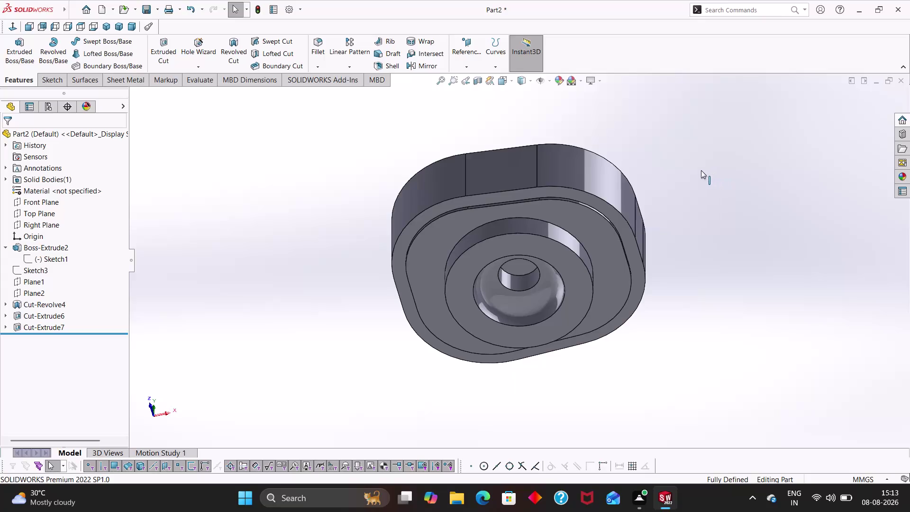
Orbit the case from its underside to its top and launch the Fillet tool.
middle_drag(691, 173, 679, 416)
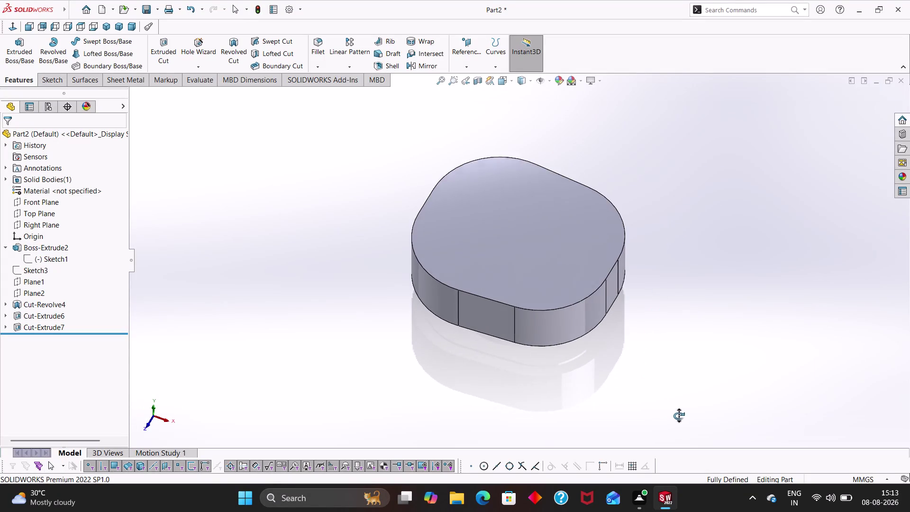
middle_drag(680, 416, 678, 410)
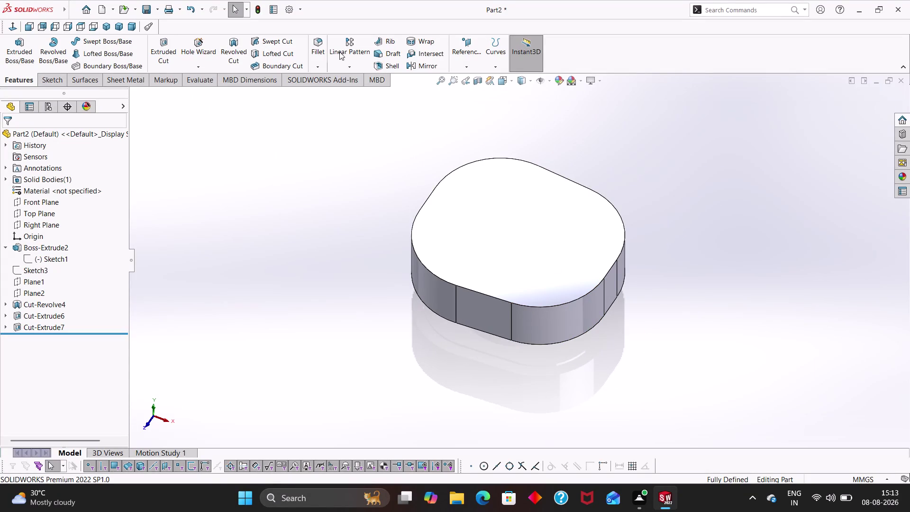
click(315, 43)
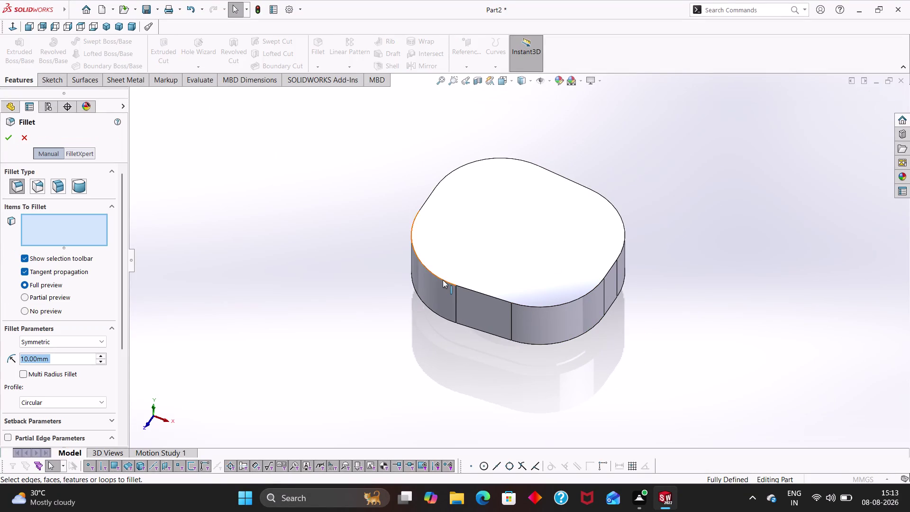
Pick the case's top outer edge and create the fillet with a 6.5 mm radius.
click(443, 281)
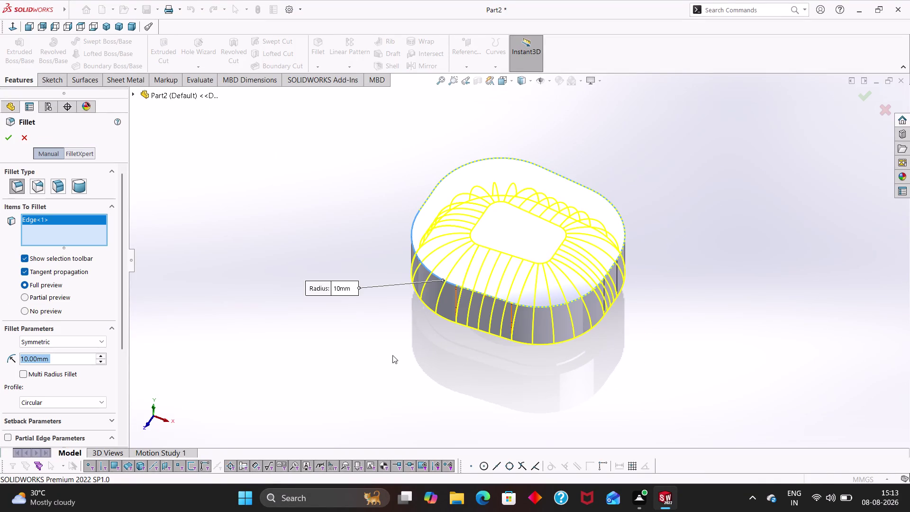
middle_drag(401, 333, 416, 257)
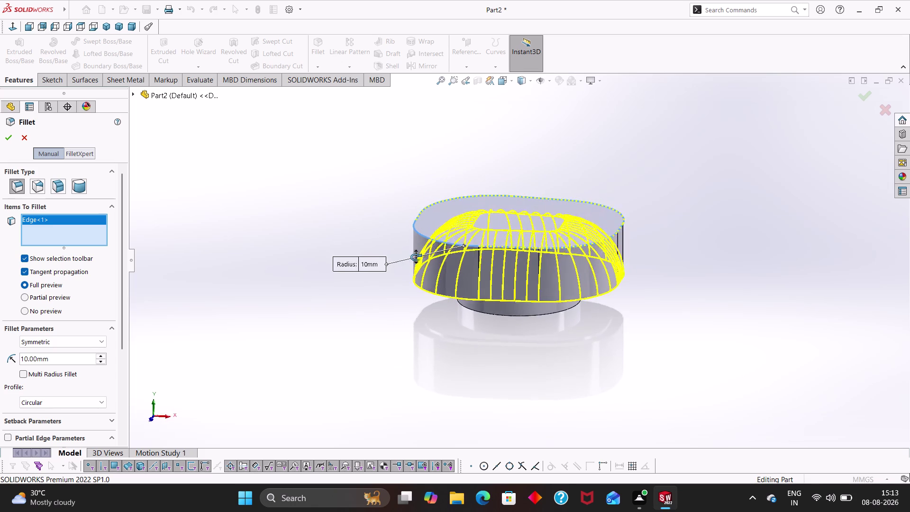
middle_drag(416, 257, 402, 255)
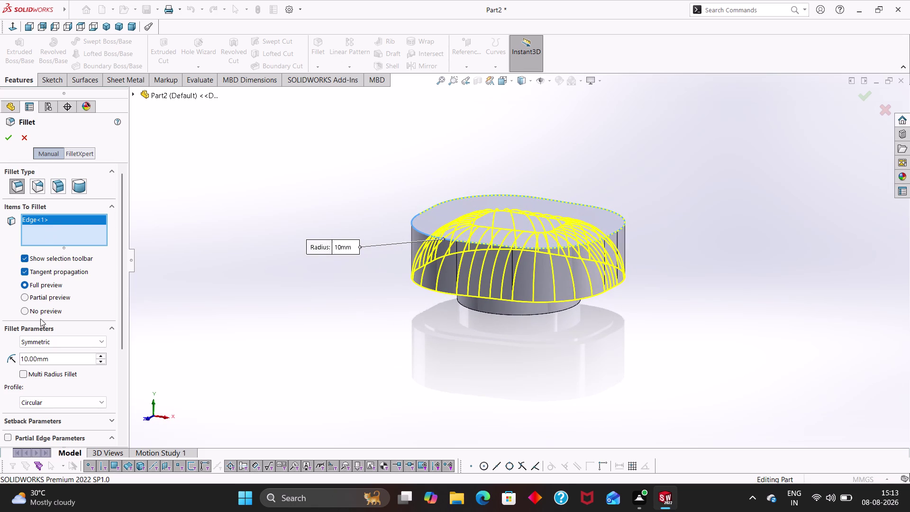
drag(62, 358, 34, 355)
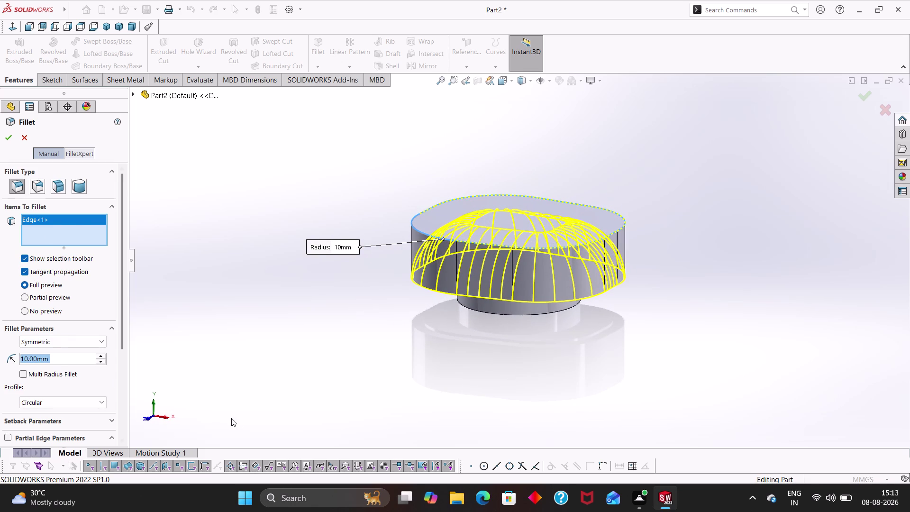
key(5)
key(Return)
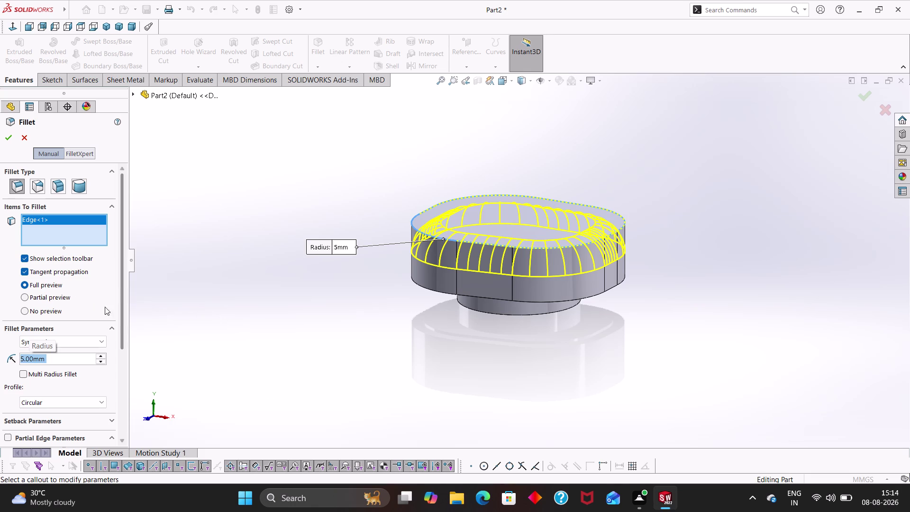
text(6.)
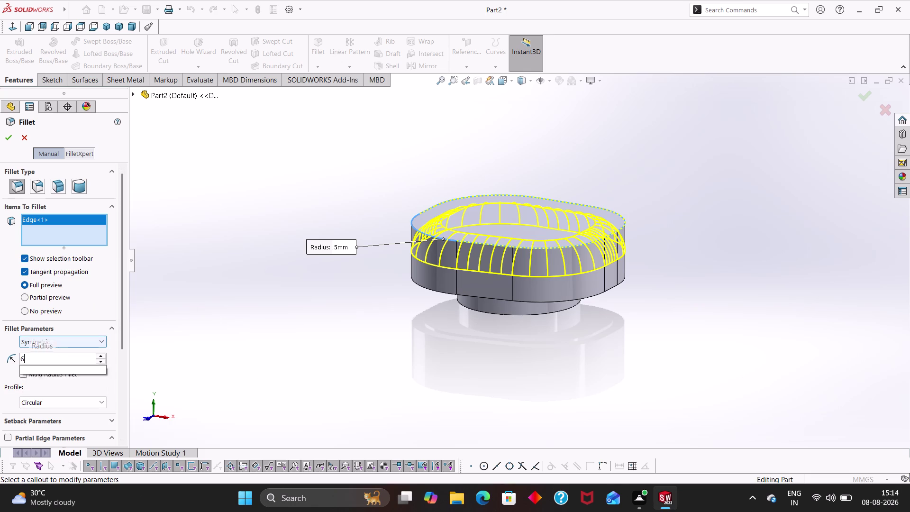
text(5)
key(Return)
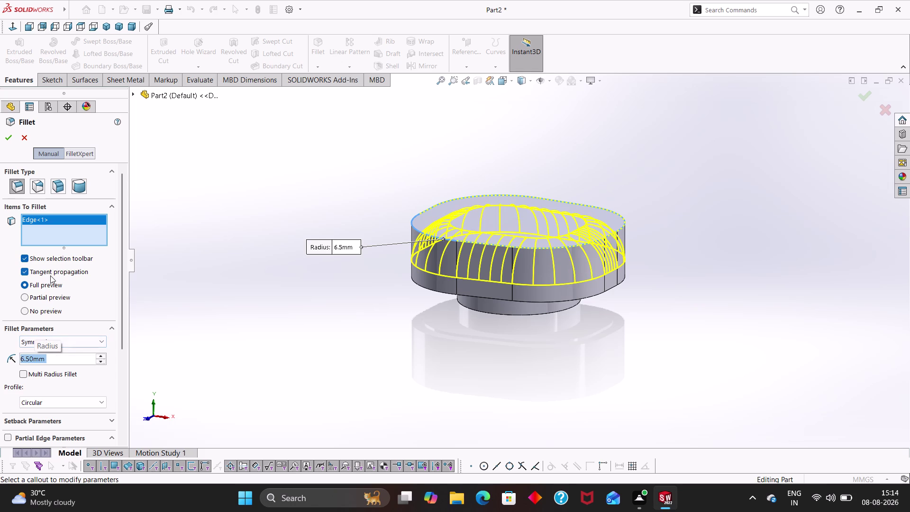
click(5, 137)
Orbit around the rounded top to inspect Fillet3, then right-click the top face.
click(416, 332)
middle_drag(708, 236, 670, 364)
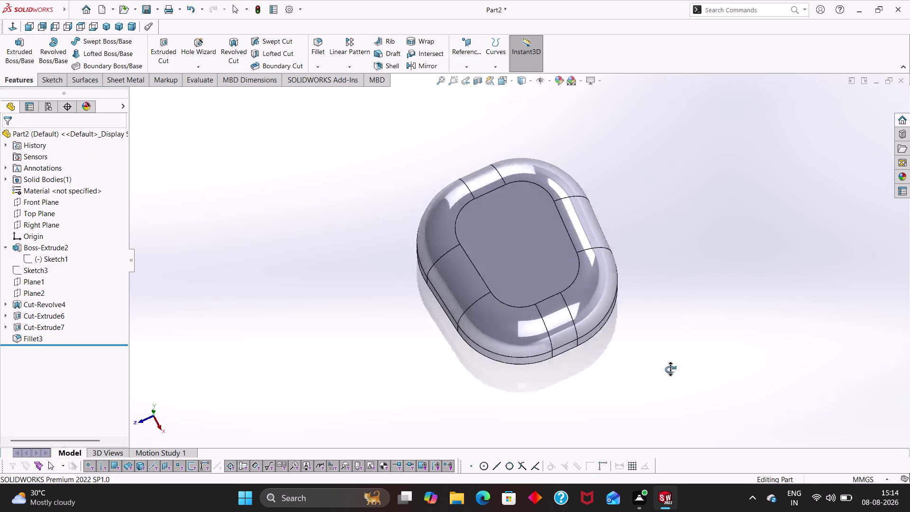
middle_drag(671, 364, 730, 336)
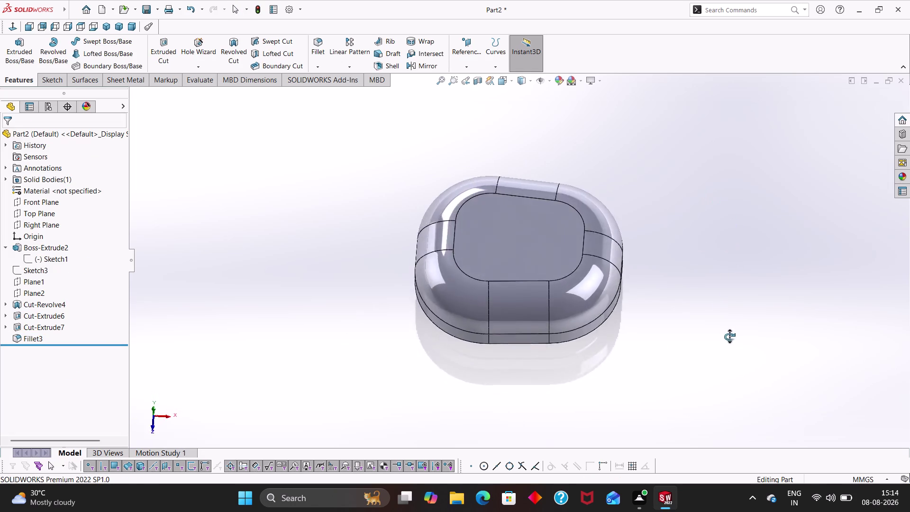
middle_drag(730, 336, 677, 313)
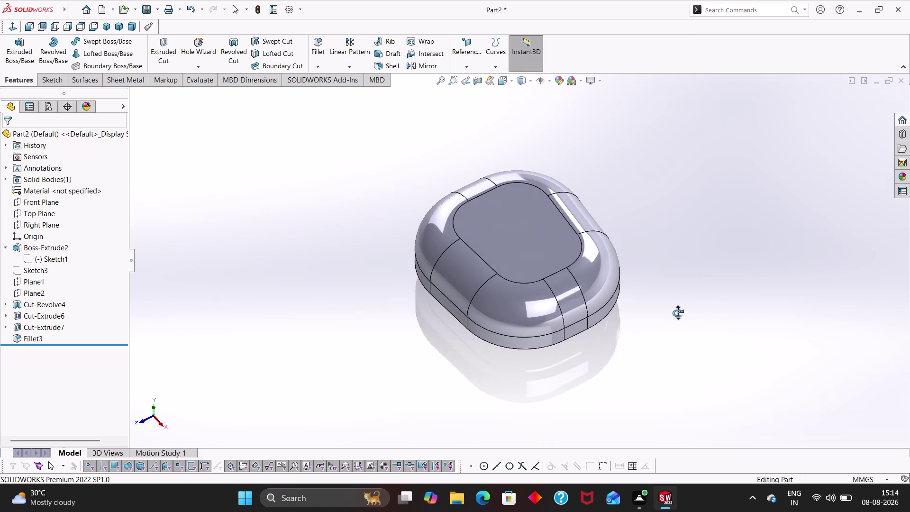
middle_drag(677, 312, 673, 317)
right_click(512, 244)
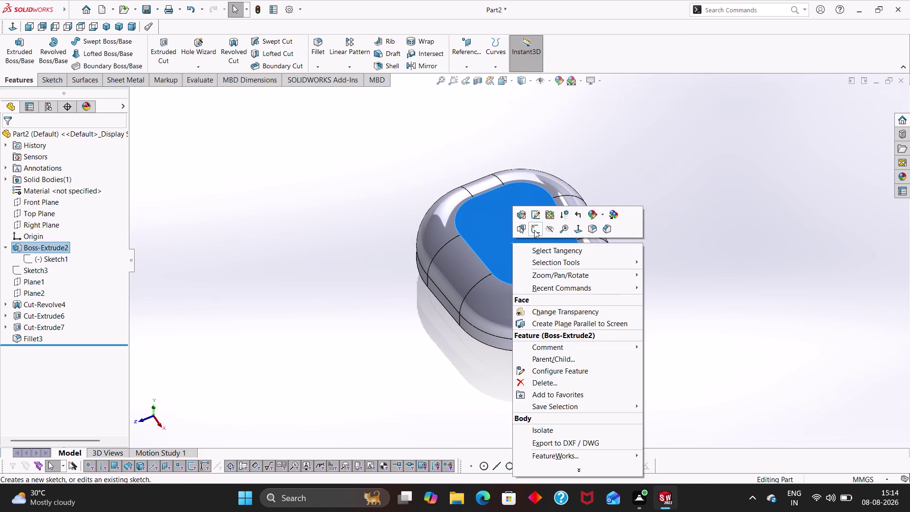
Start a new sketch on the top face and choose the Centerline line type.
click(535, 230)
scroll(up, 3)
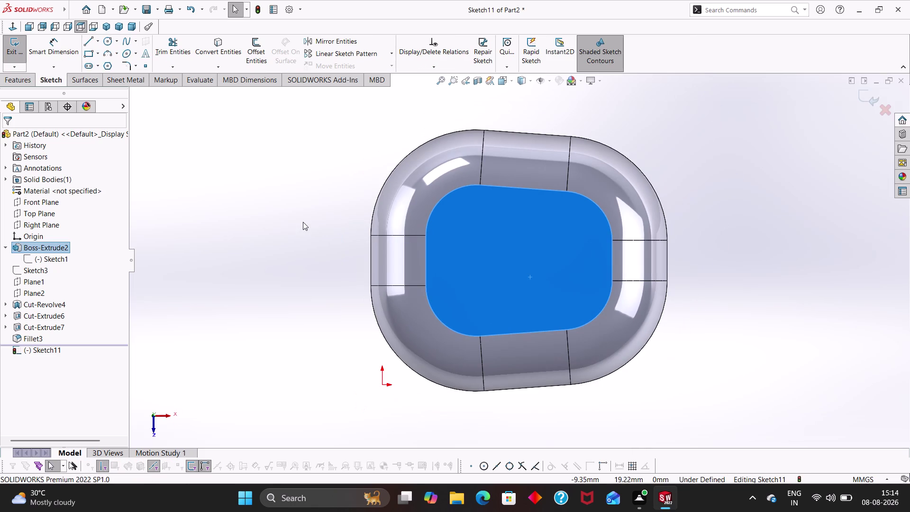
right_drag(302, 221, 287, 220)
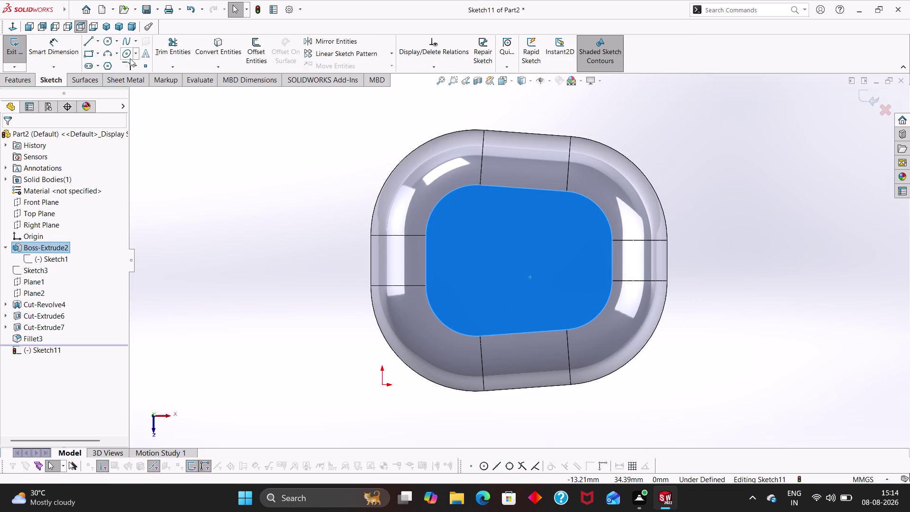
click(100, 42)
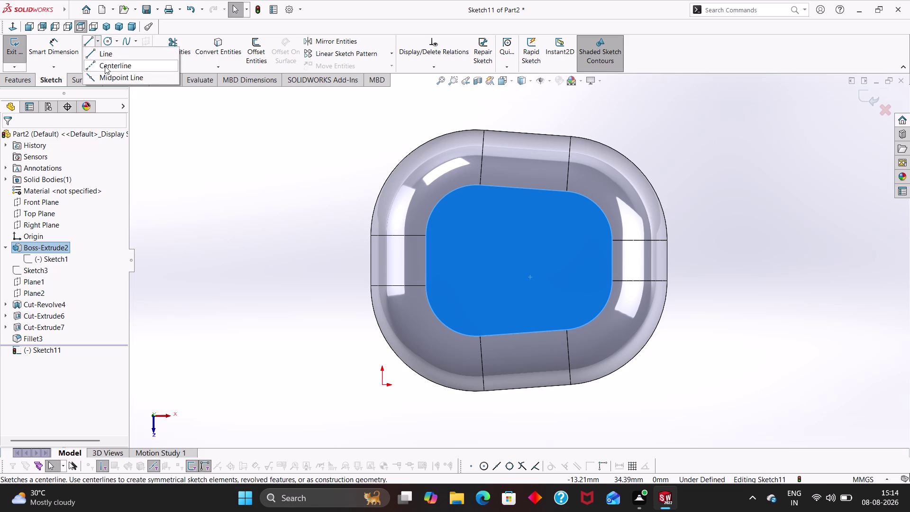
click(105, 67)
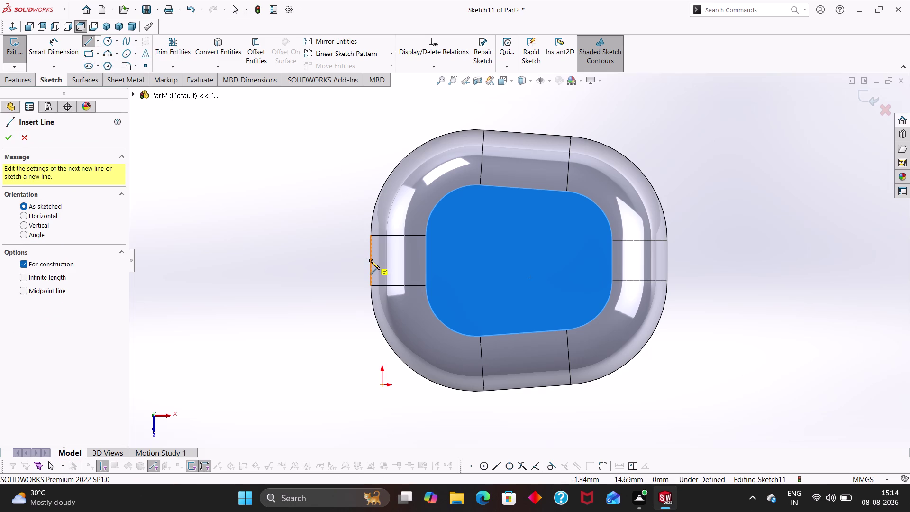
Draw a horizontal centreline from the case's left edge to its right edge.
click(370, 261)
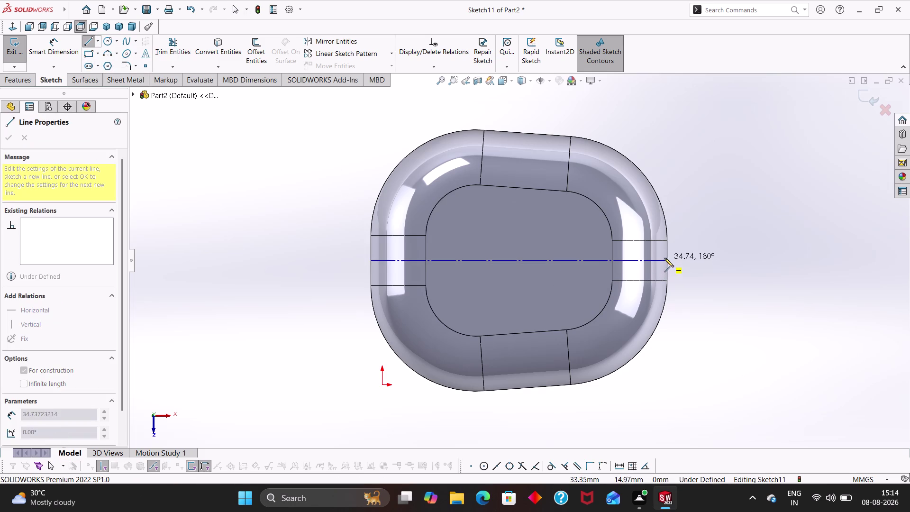
click(669, 261)
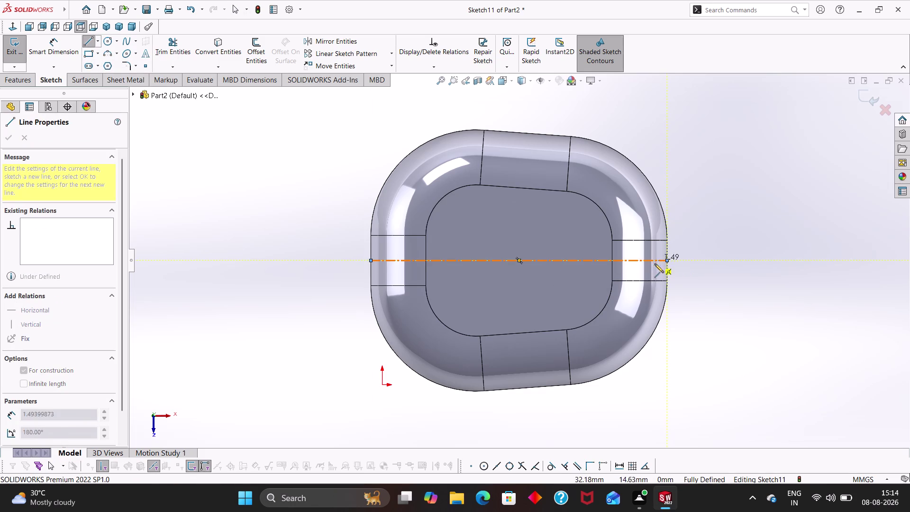
key(Escape)
key(Escape)
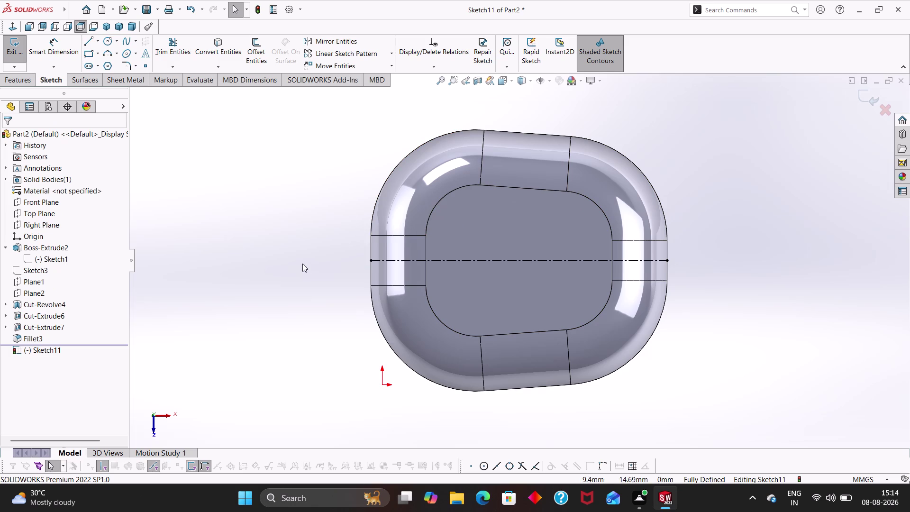
right_drag(308, 267, 290, 266)
key(Escape)
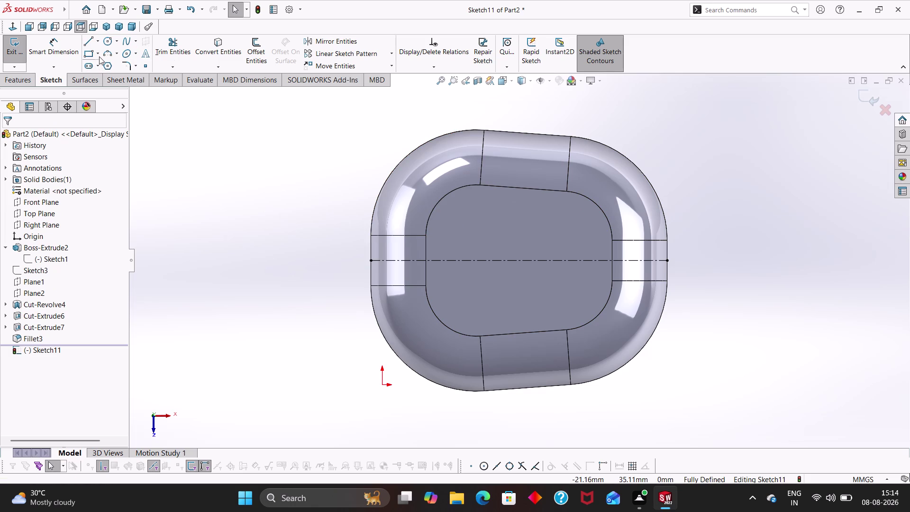
click(99, 55)
click(98, 66)
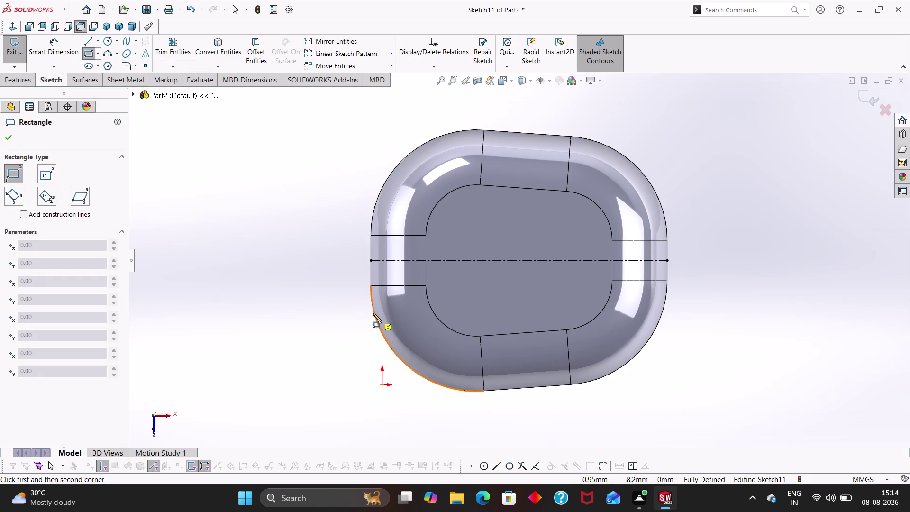
Draw the thin slot rectangle across the top face from left edge to right edge.
click(372, 275)
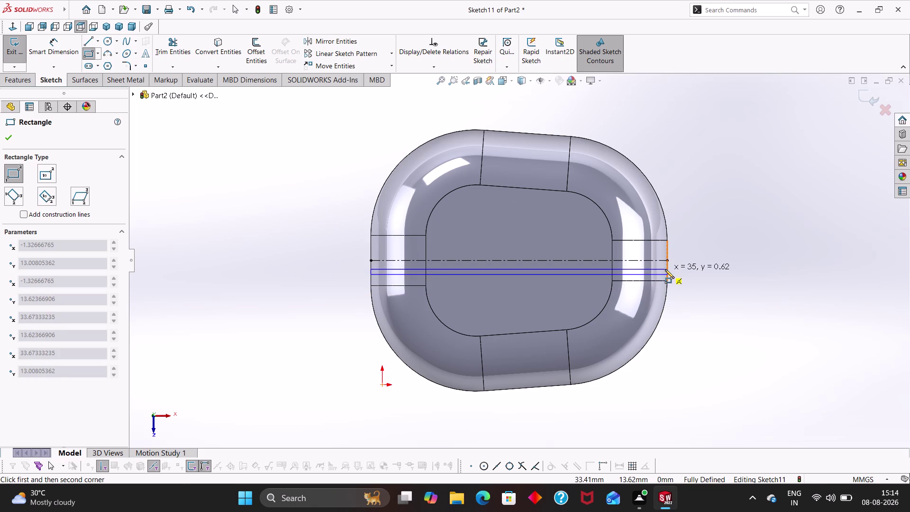
click(665, 269)
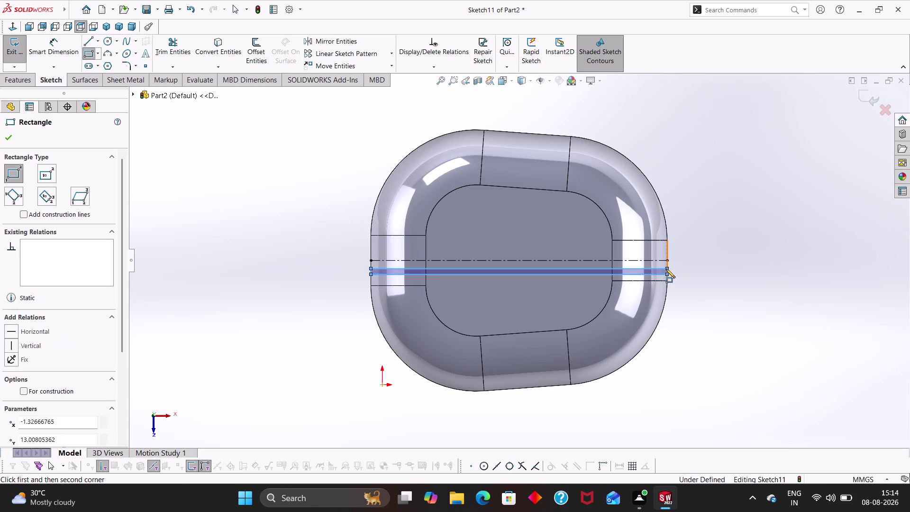
key(Escape)
key(Escape)
Dimension the slot rectangle's short side to 1 mm.
right_drag(749, 355, 694, 173)
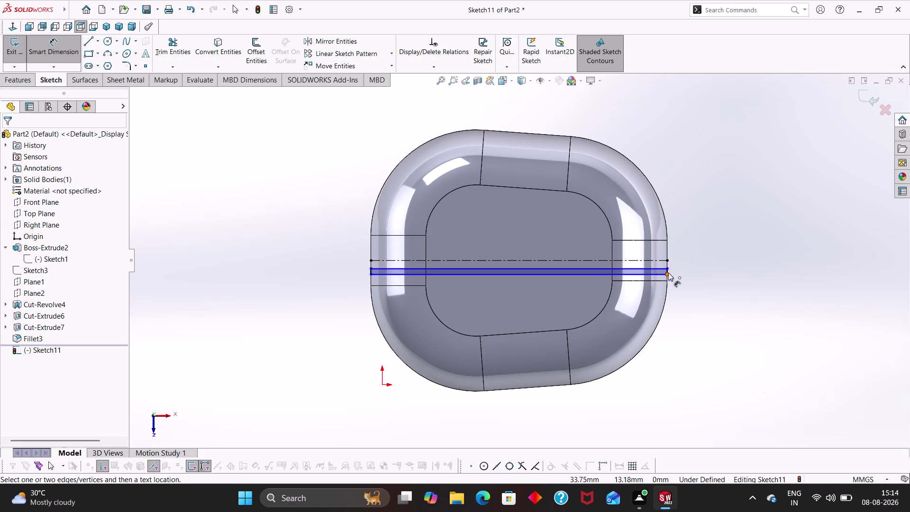
scroll(down, 3)
click(617, 277)
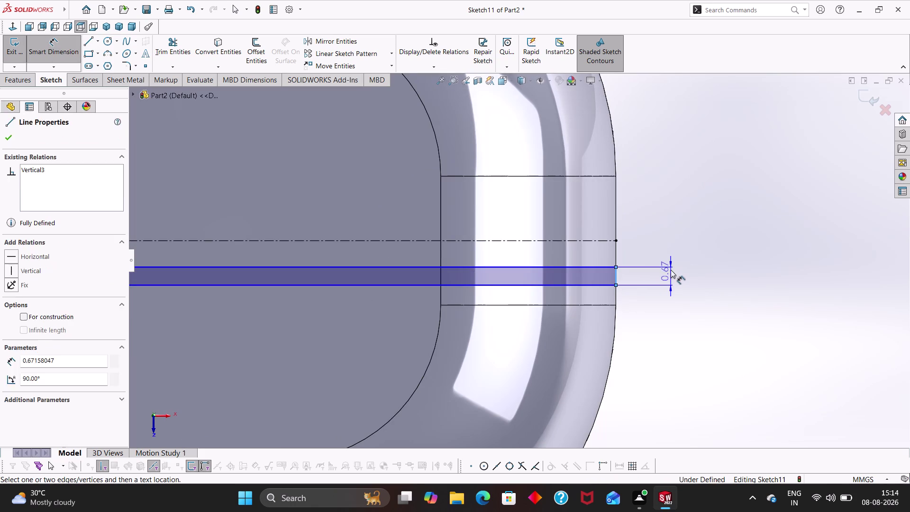
click(672, 269)
key(1)
key(Return)
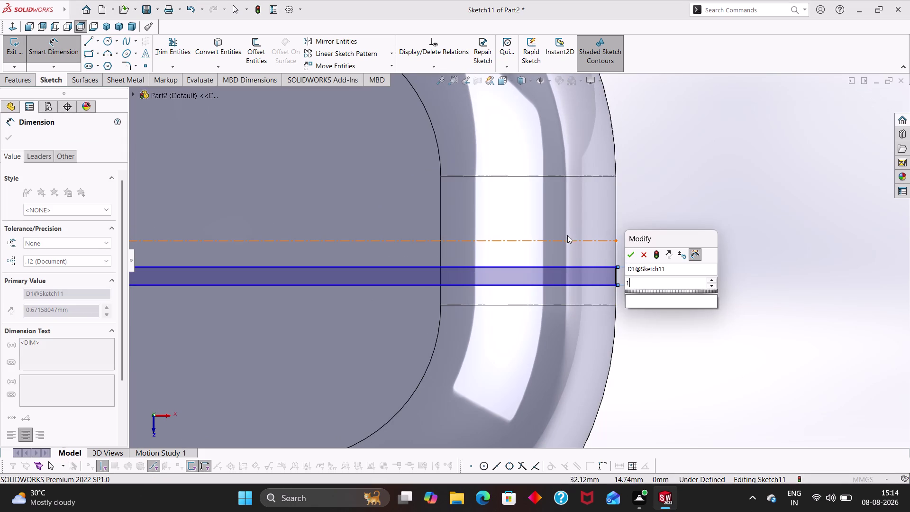
key(Escape)
scroll(up, 3)
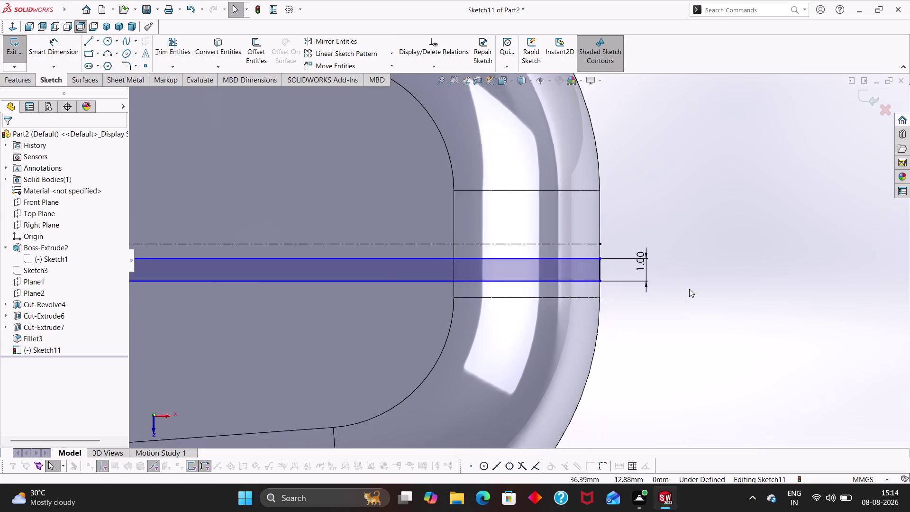
scroll(up, 3)
scroll(up, 3)
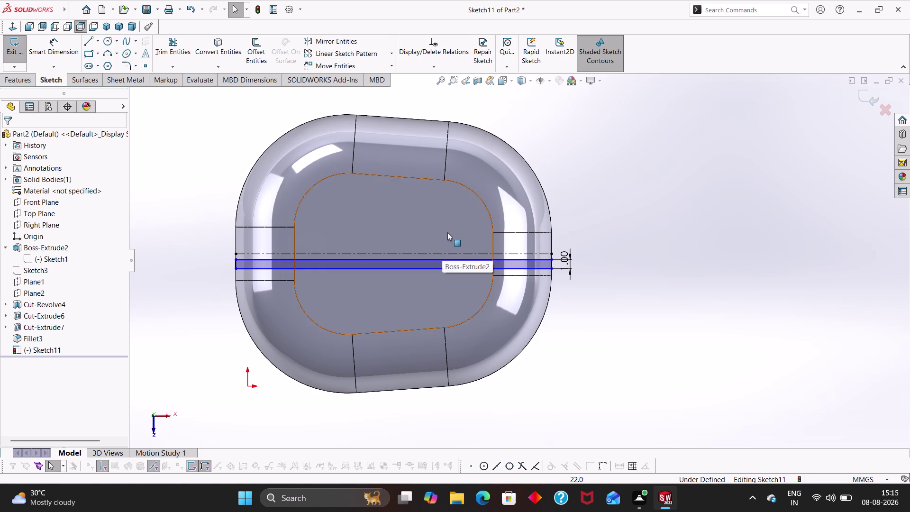
key(Escape)
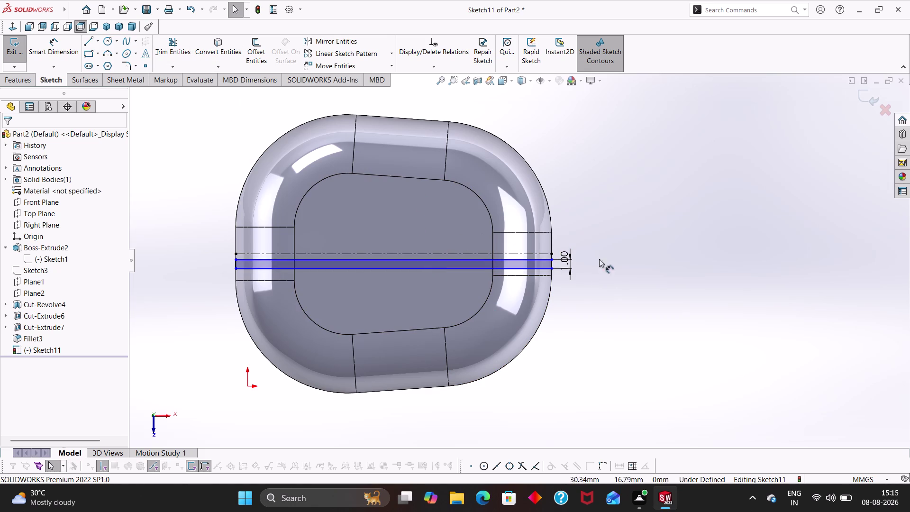
Add a 0.5 mm dimension between the centreline and the slot edge.
right_drag(649, 283, 627, 189)
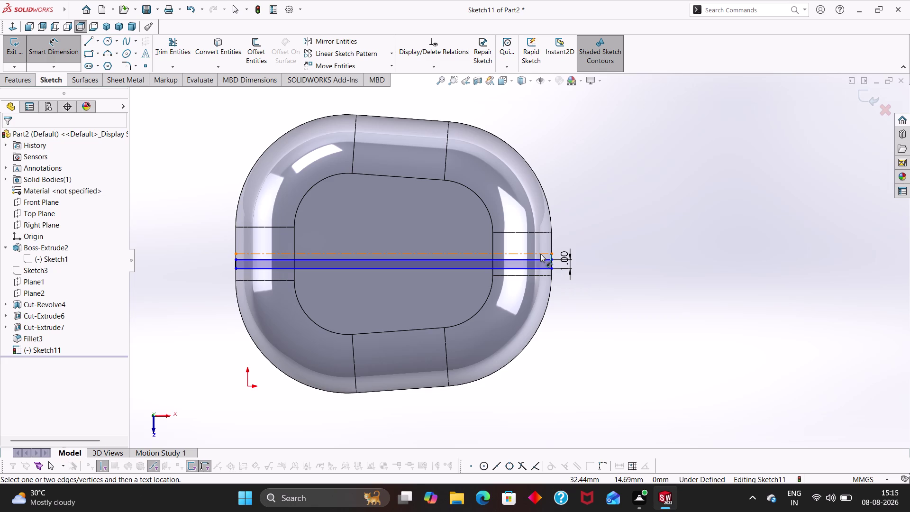
click(541, 254)
click(542, 260)
click(605, 247)
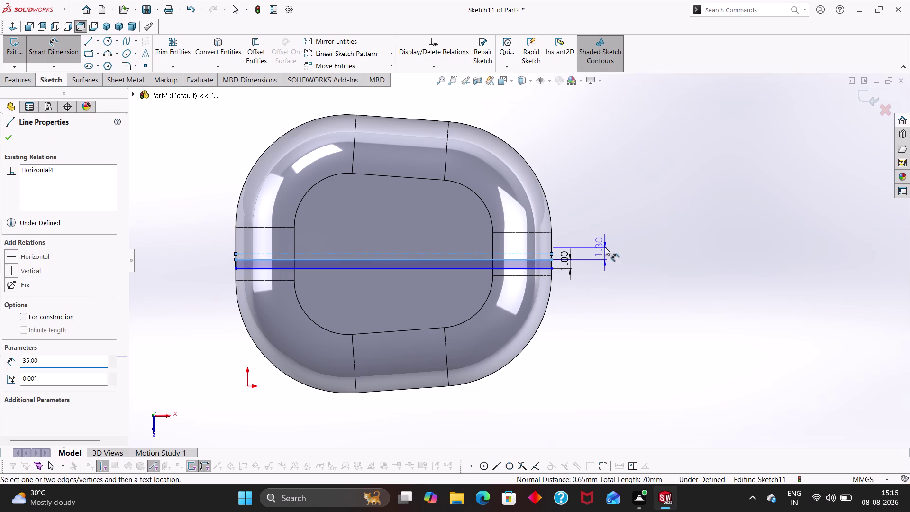
key(0)
key(period)
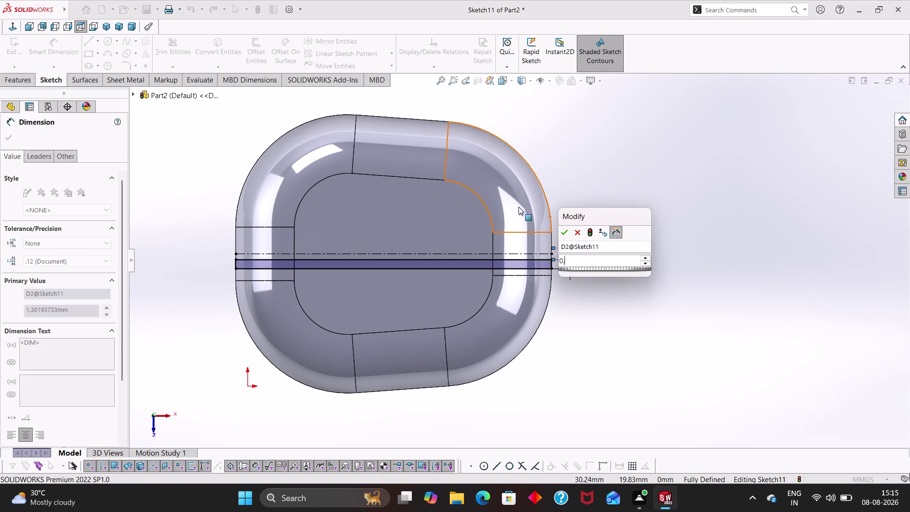
key(5)
key(Return)
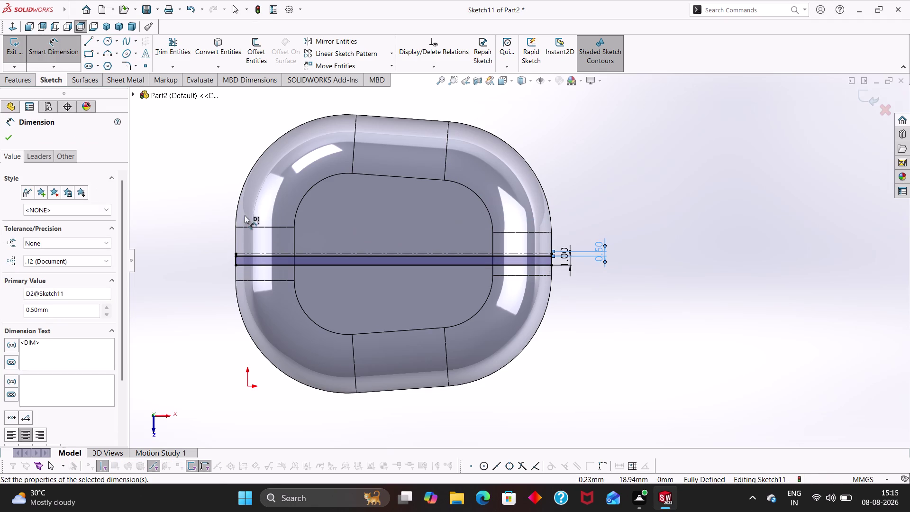
click(175, 233)
key(Escape)
key(Escape)
key(Escape)
scroll(down, 3)
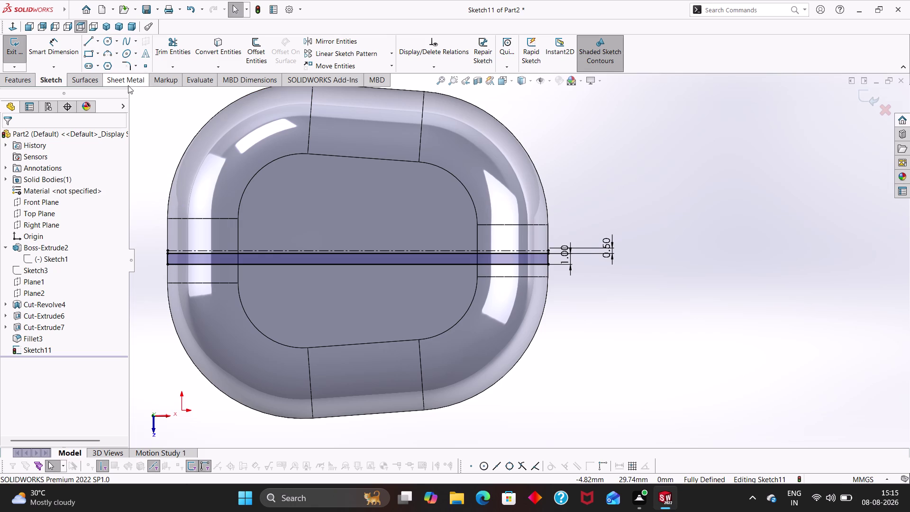
click(393, 56)
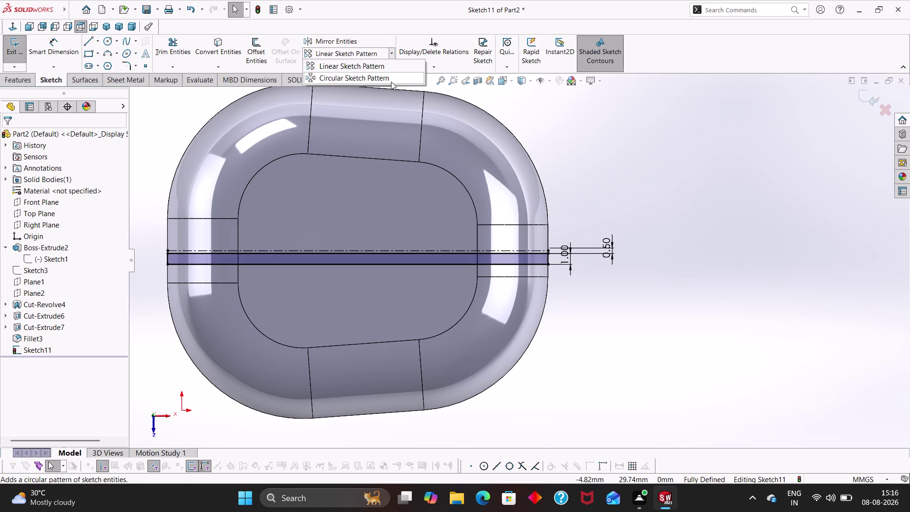
click(365, 64)
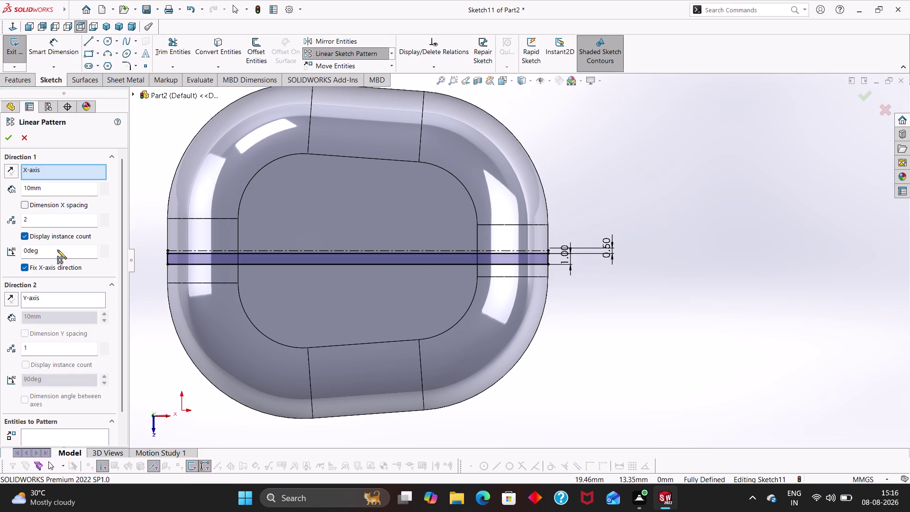
drag(44, 221, 5, 222)
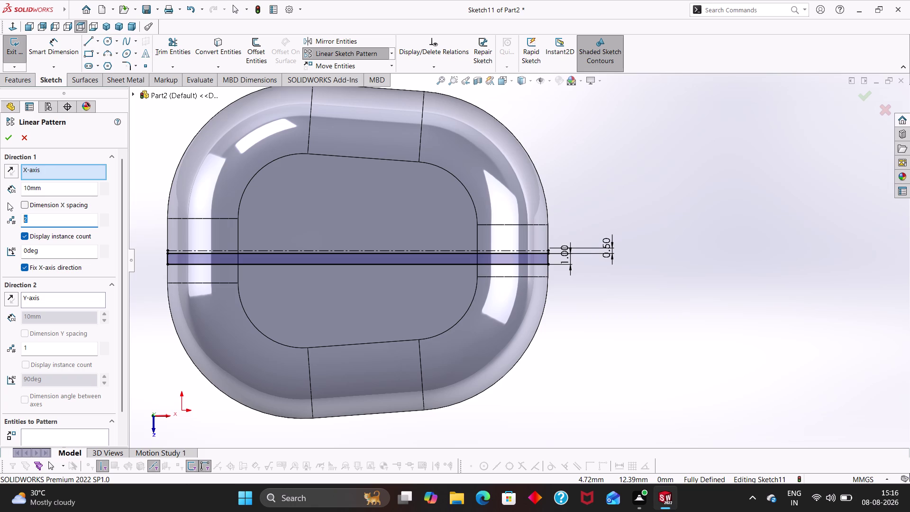
text(13)
key(Return)
drag(54, 225, 0, 221)
click(169, 258)
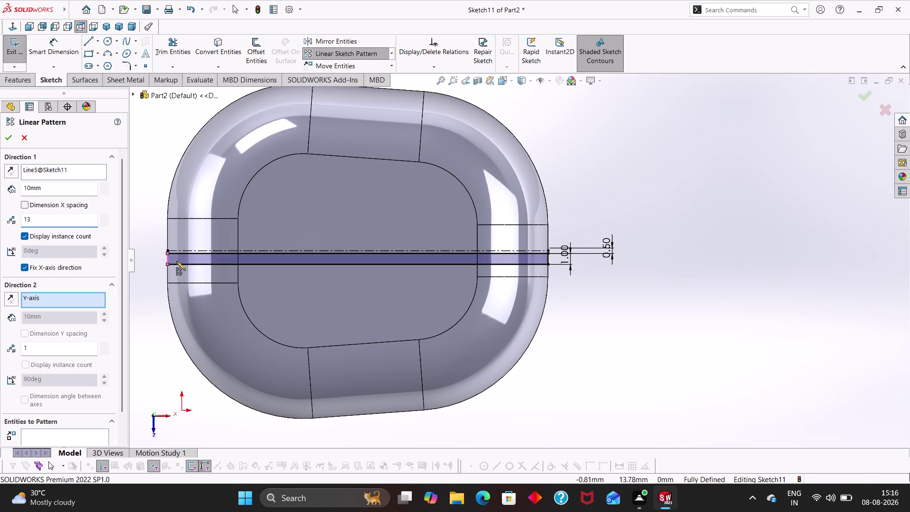
click(180, 259)
click(184, 262)
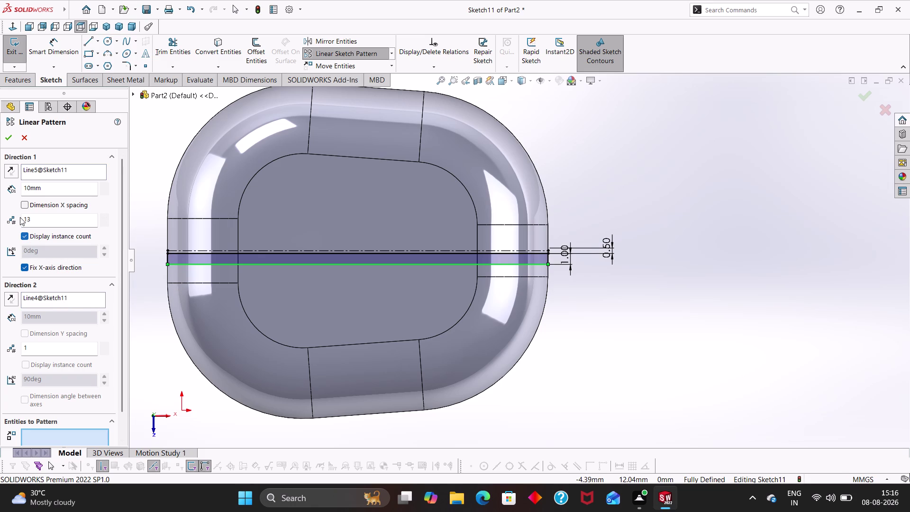
drag(34, 220, 16, 221)
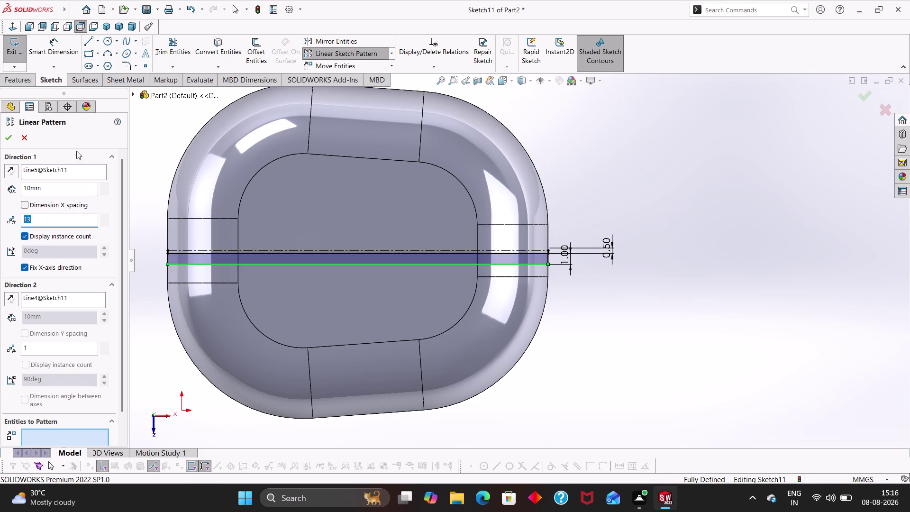
click(26, 141)
click(21, 136)
click(23, 137)
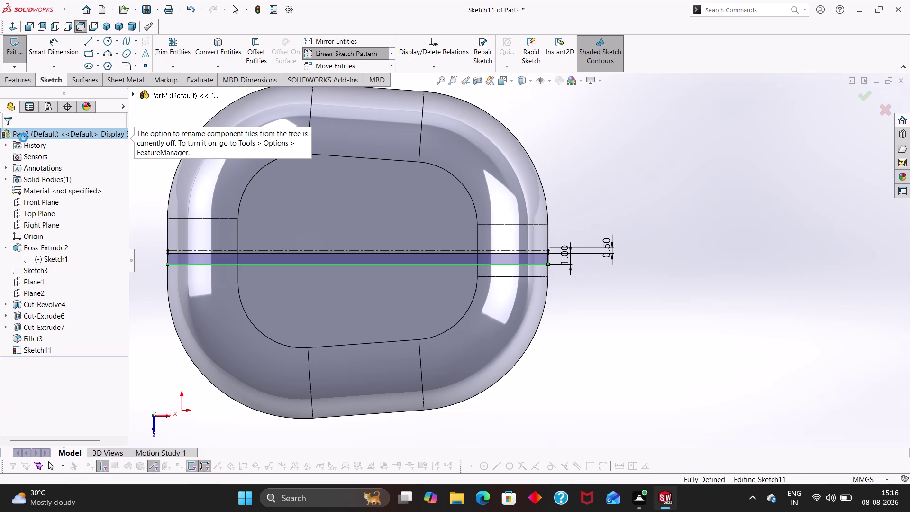
click(142, 193)
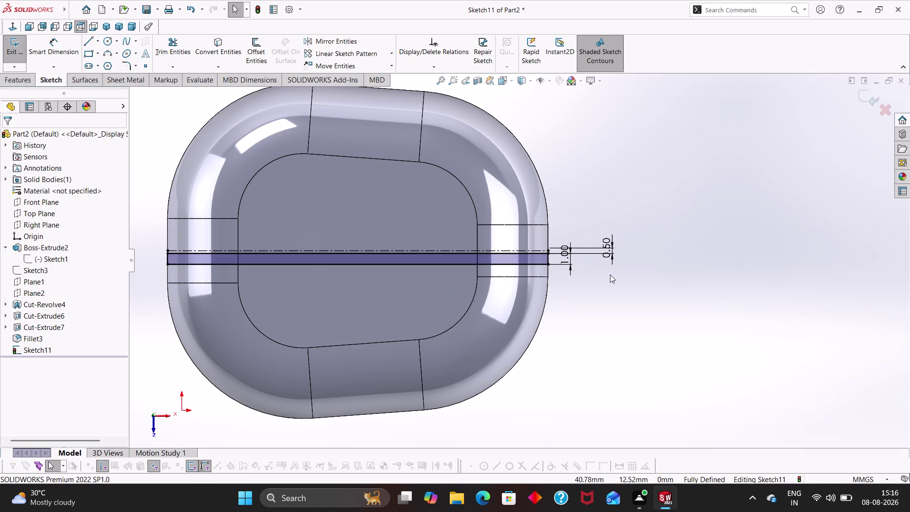
scroll(up, 3)
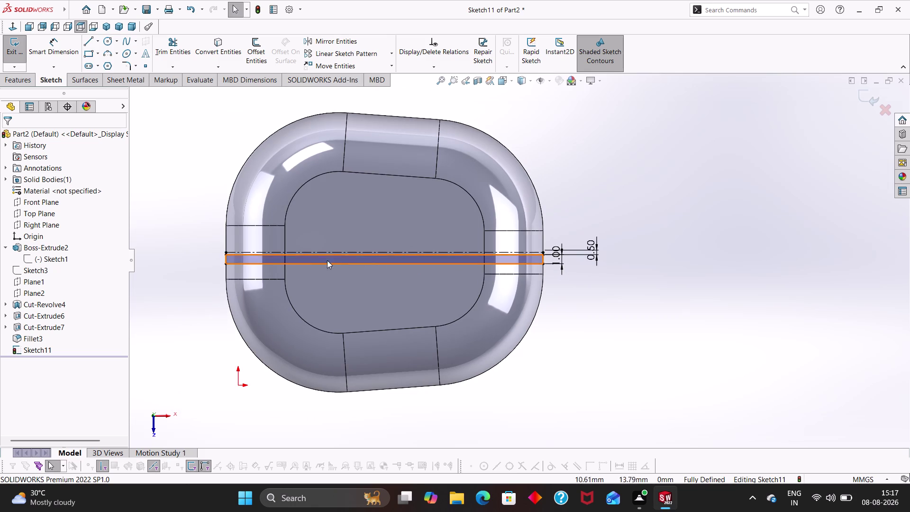
click(234, 258)
scroll(down, 3)
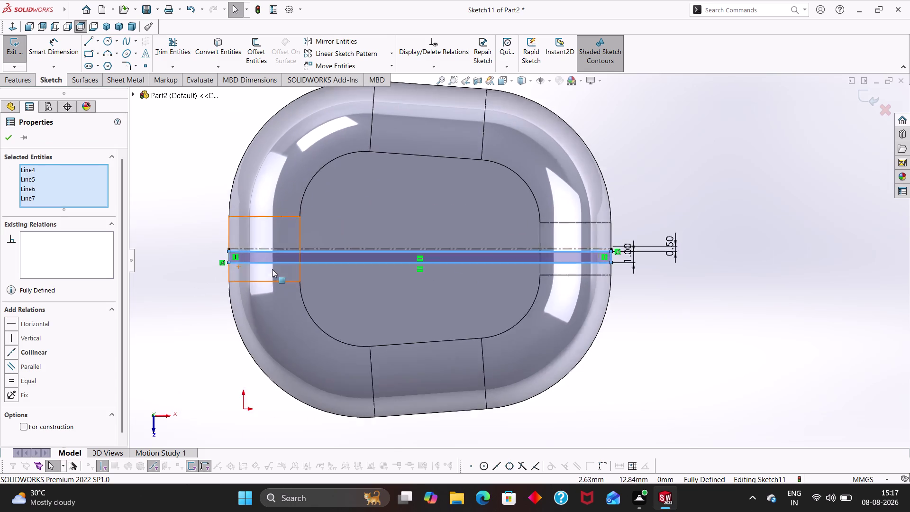
Clear the slot line selection and reposition the view of the sketch.
scroll(down, 3)
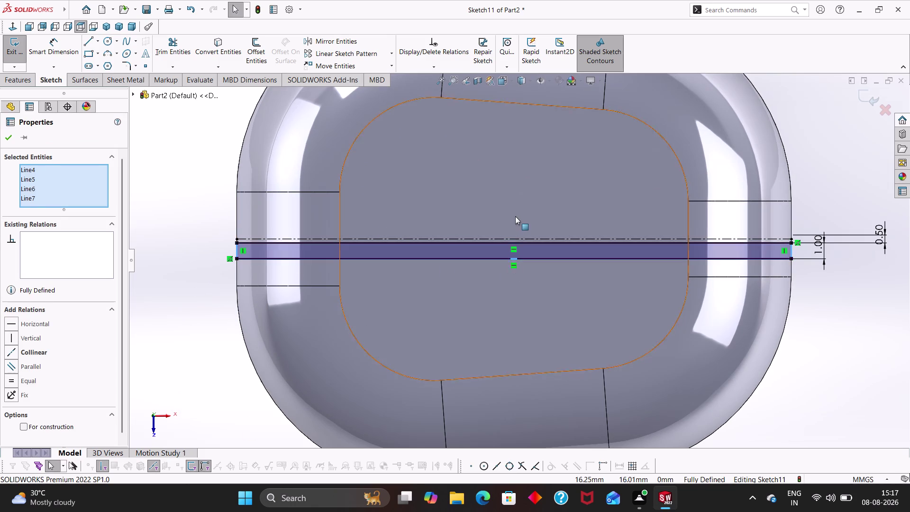
click(515, 216)
click(836, 298)
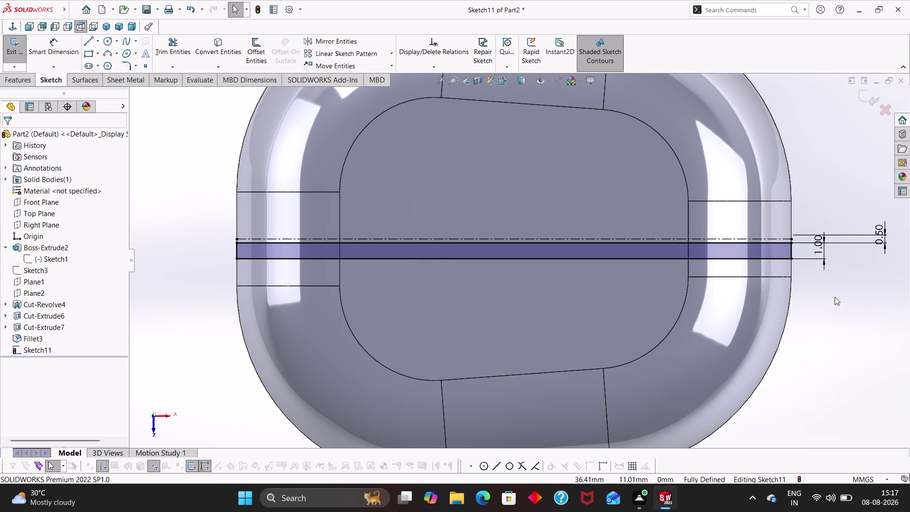
scroll(up, 3)
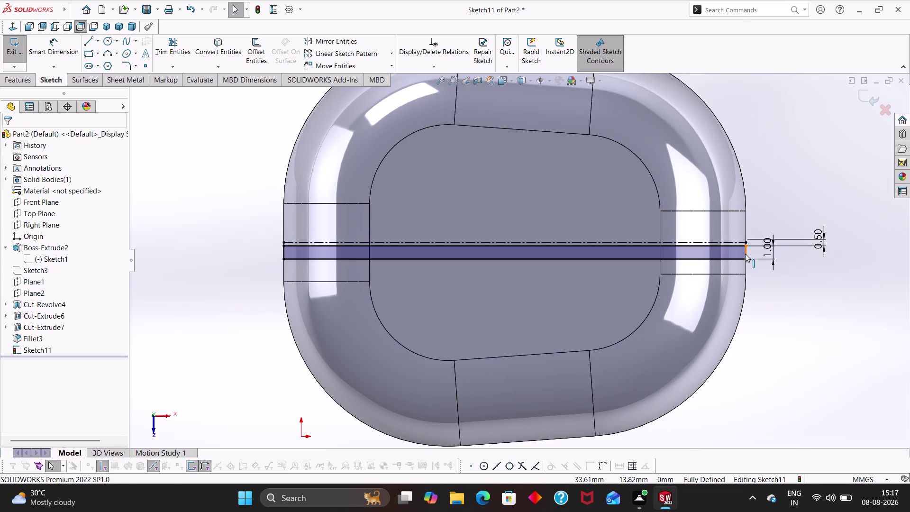
drag(745, 254, 743, 267)
click(751, 275)
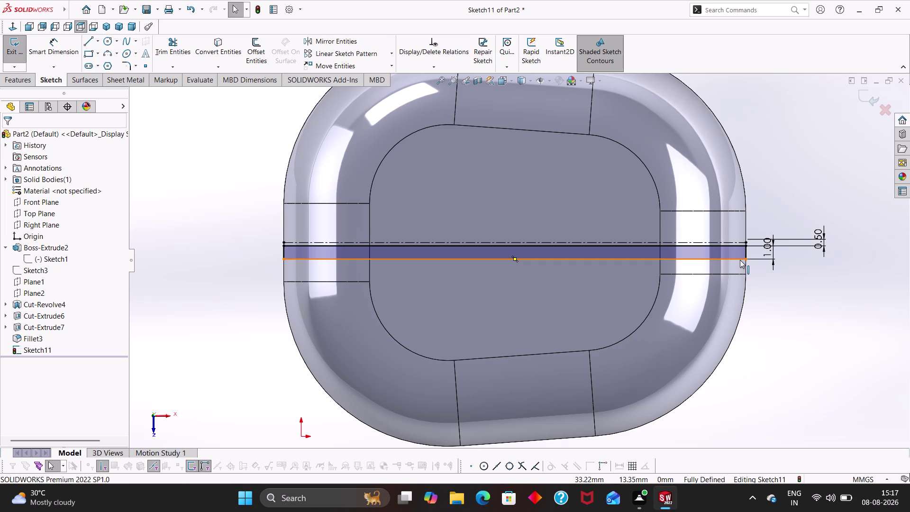
scroll(up, 3)
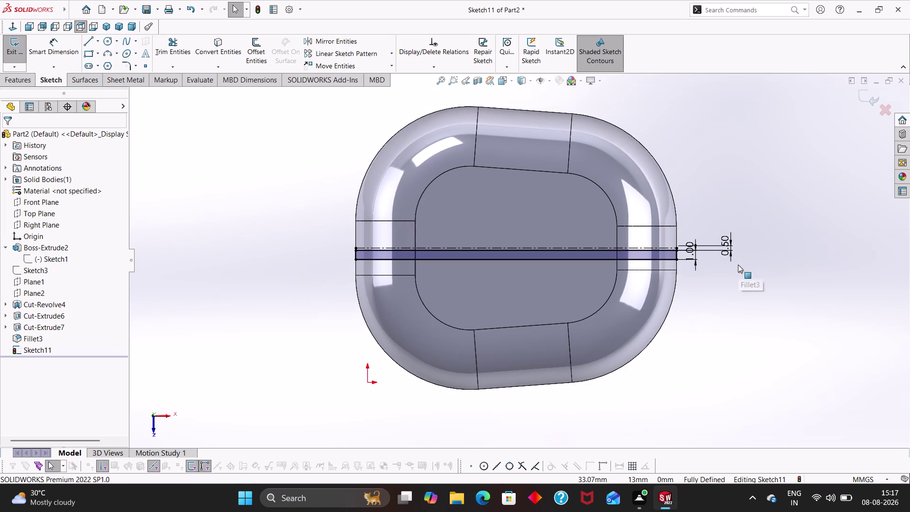
scroll(down, 3)
scroll(down, 3)
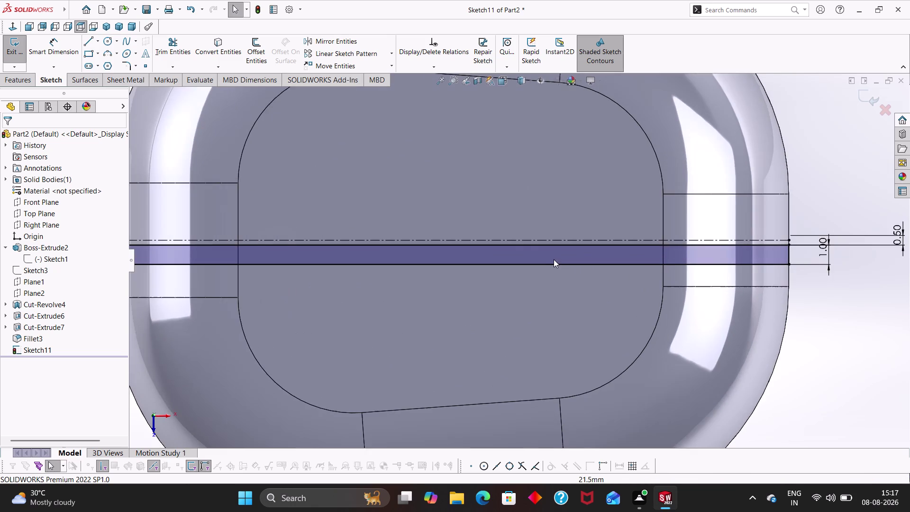
scroll(down, 3)
scroll(up, 3)
scroll(up, 3)
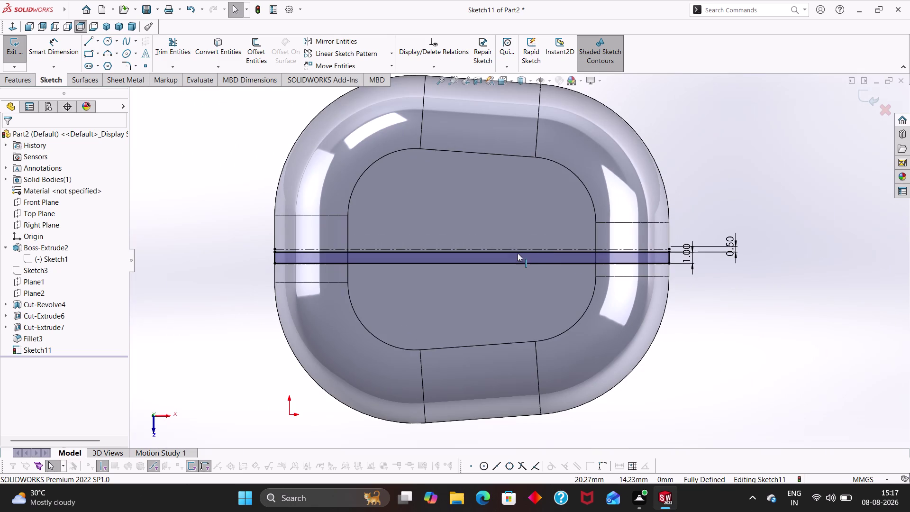
Select the 35 mm centreline to check its properties, then close them.
click(518, 248)
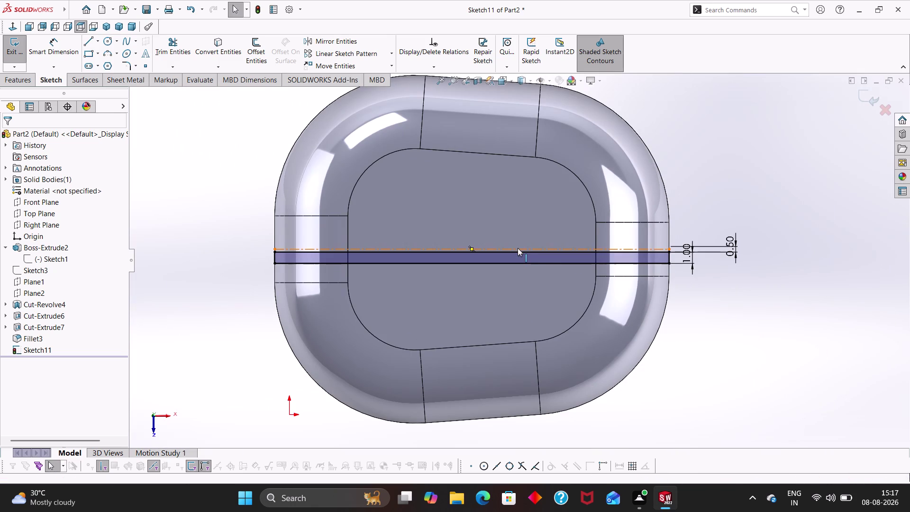
scroll(down, 3)
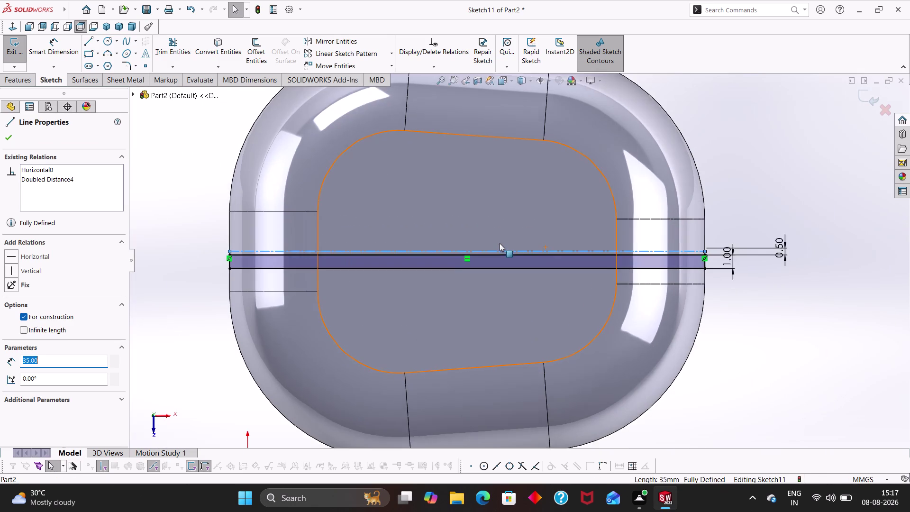
scroll(down, 3)
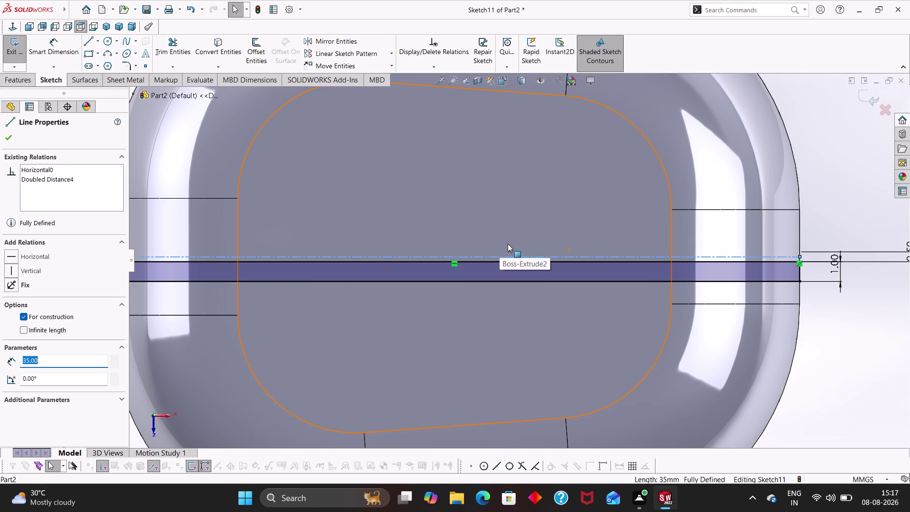
key(Escape)
key(Escape)
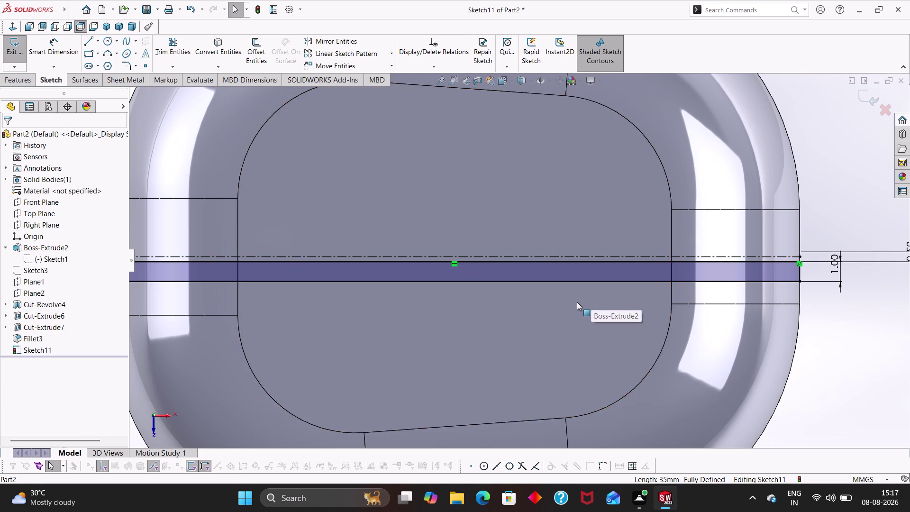
key(Escape)
scroll(up, 3)
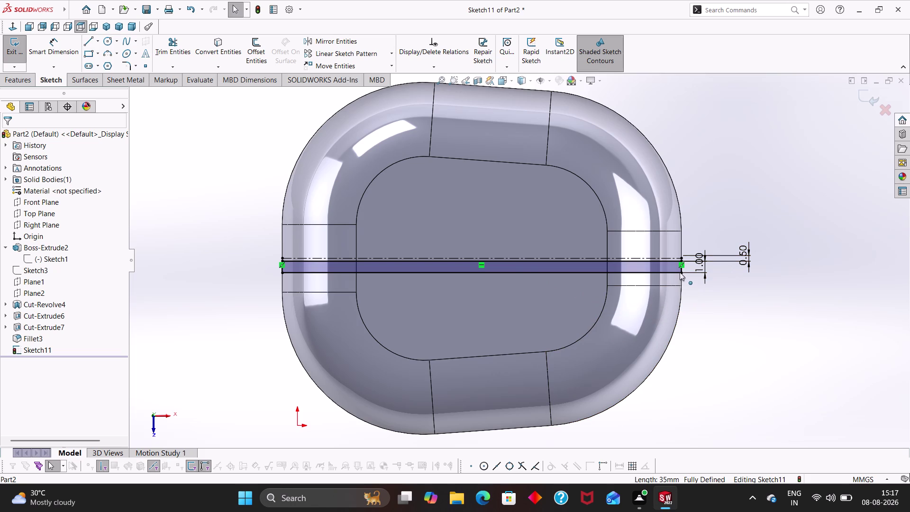
drag(680, 272, 683, 278)
key(Escape)
key(Escape)
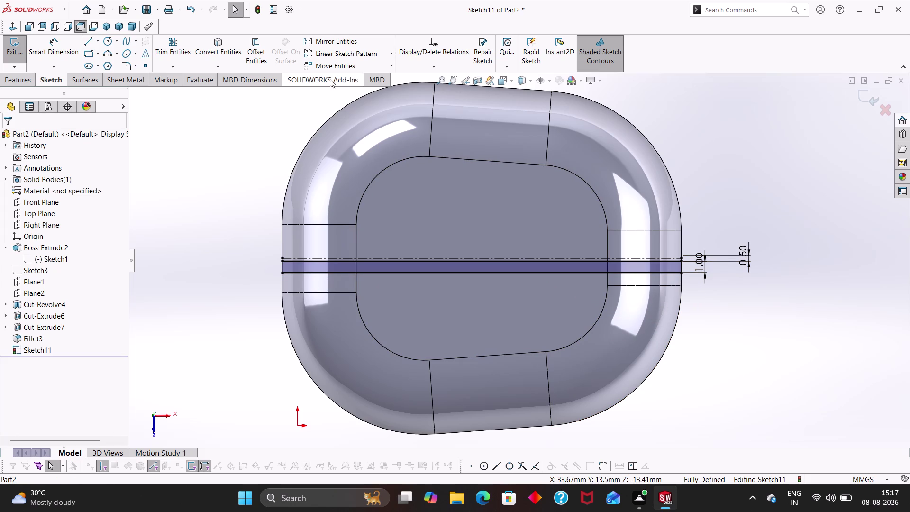
Review the sketch relations list, then relaunch Linear Sketch Pattern.
click(398, 53)
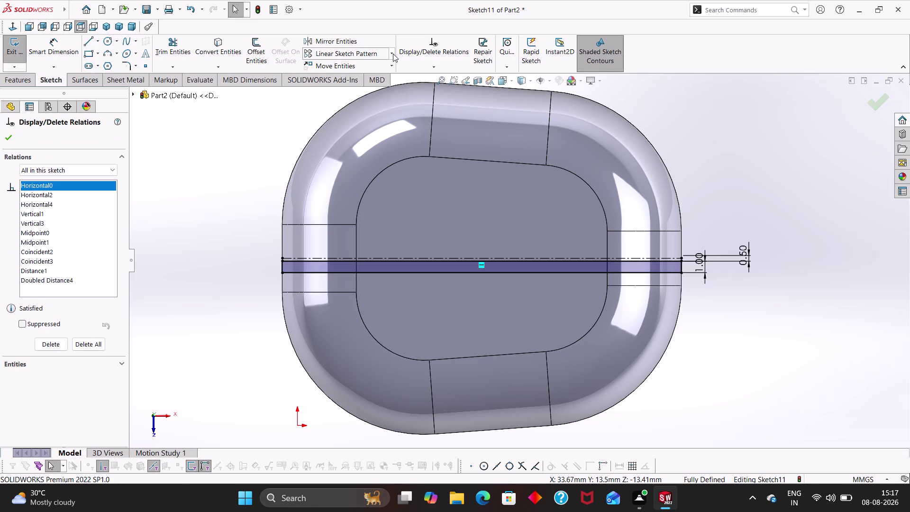
click(393, 54)
key(Escape)
key(Escape)
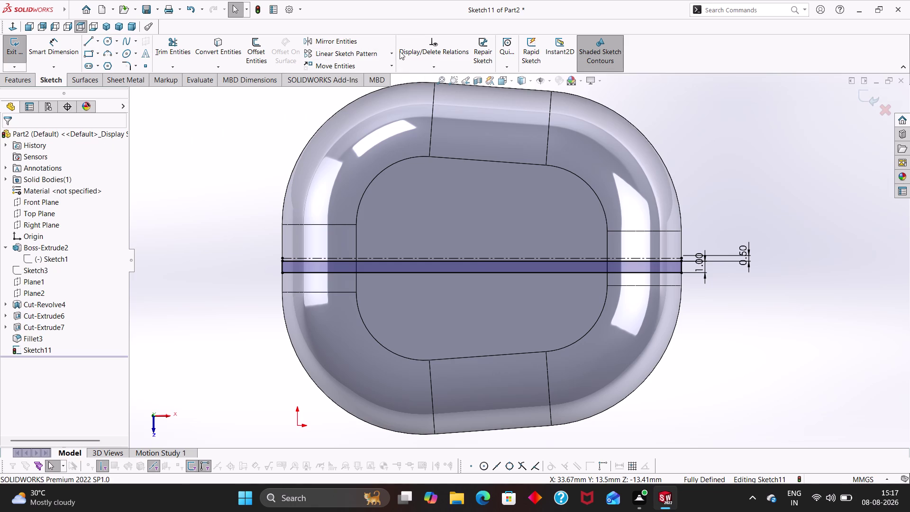
click(394, 51)
Pick the slot lines and set Direction 1 along a vertical edge with 1 mm spacing.
click(379, 67)
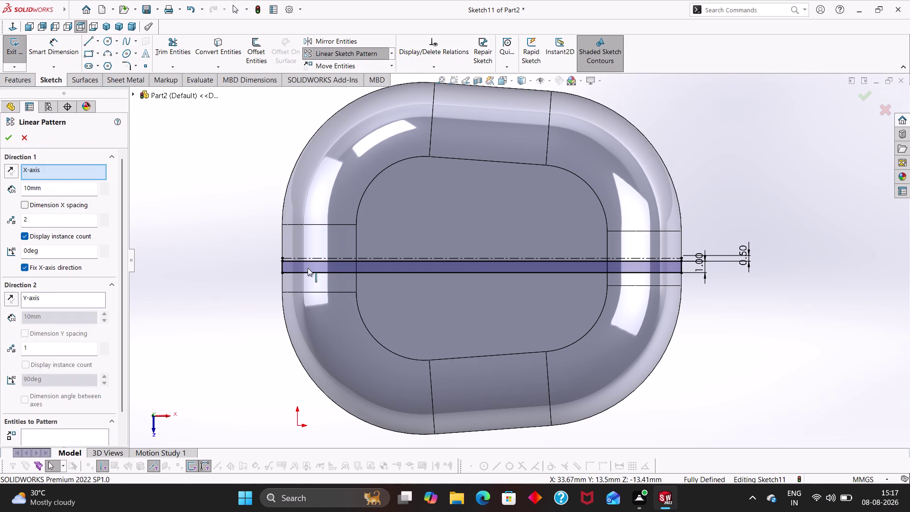
click(294, 270)
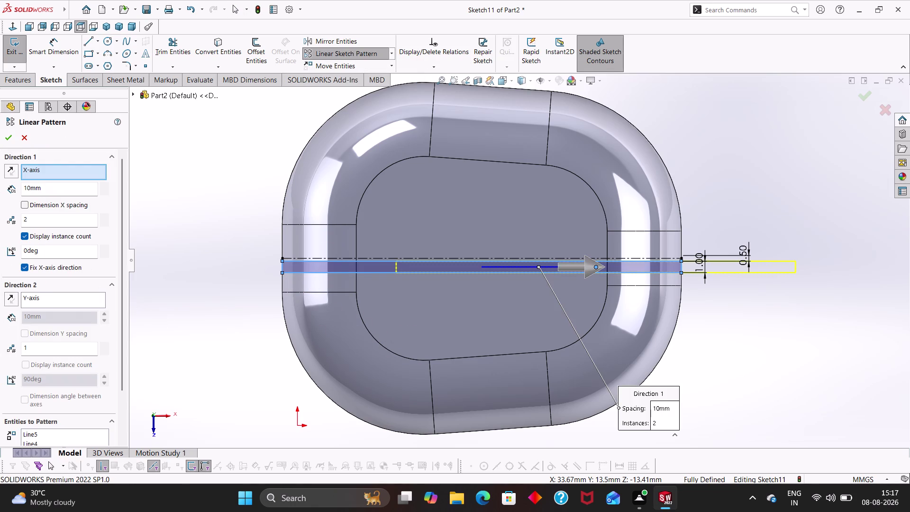
click(39, 168)
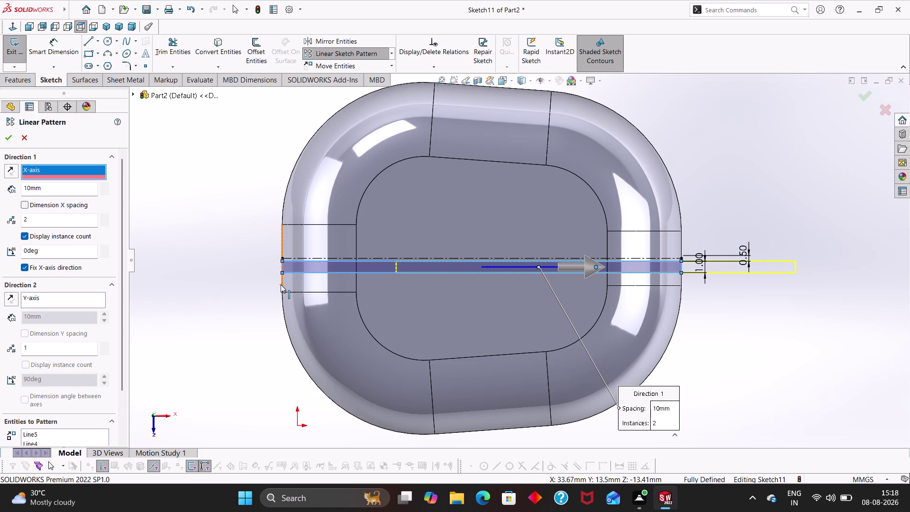
click(281, 285)
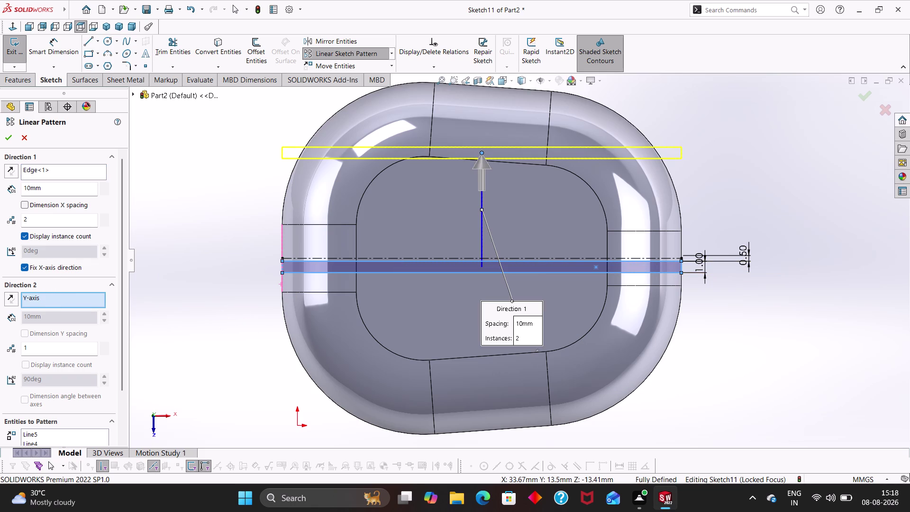
drag(61, 190, 0, 186)
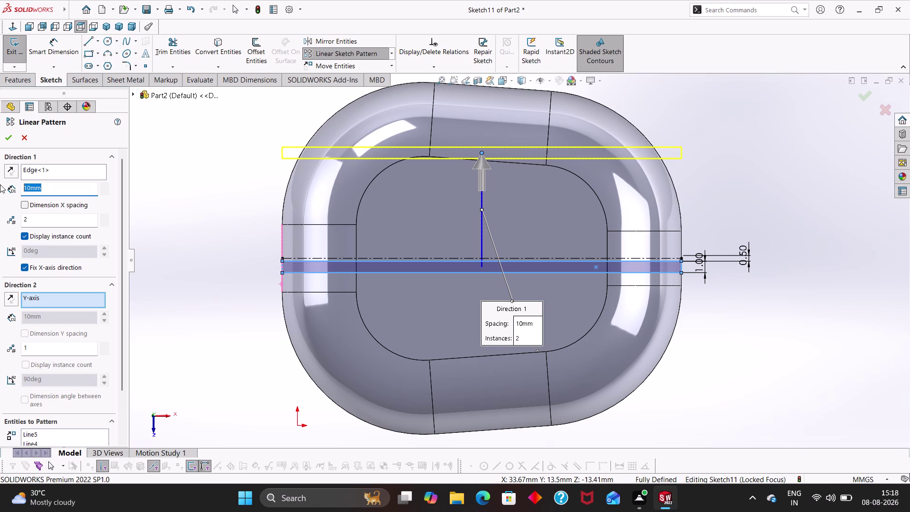
key(1)
key(Return)
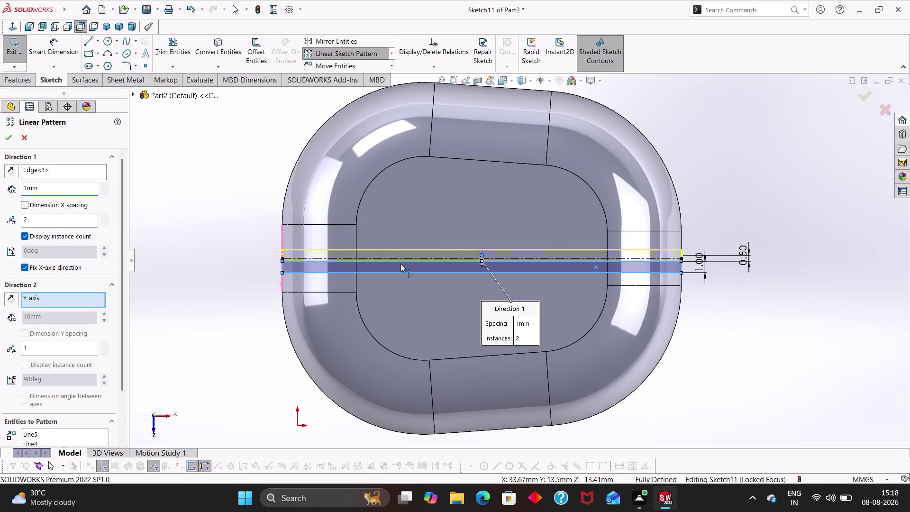
Try 10 and then 15 pattern instances while rechecking the spacing value.
scroll(down, 3)
scroll(down, 3)
scroll(up, 3)
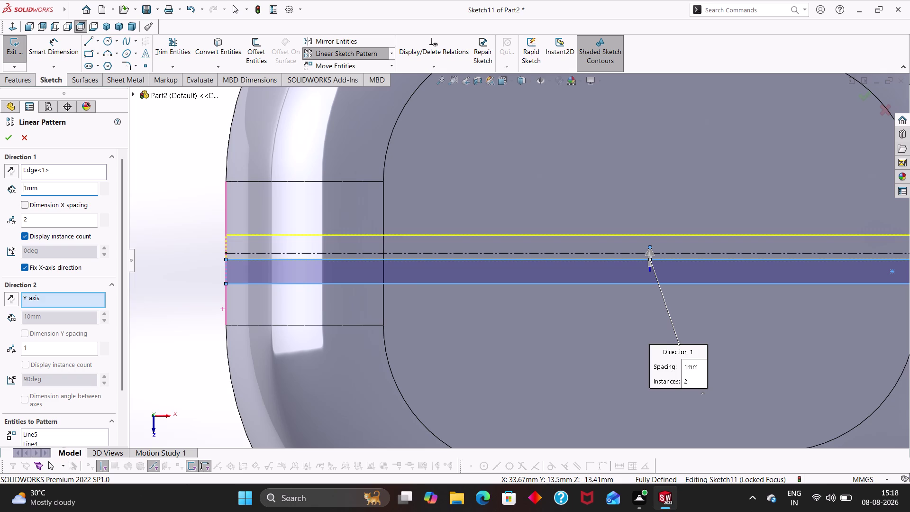
drag(46, 220, 6, 217)
text(10)
key(Return)
scroll(up, 3)
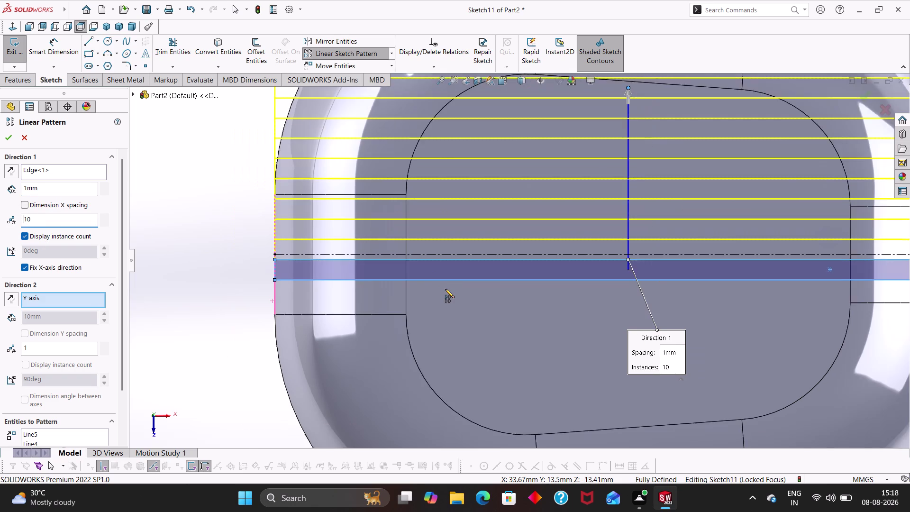
scroll(up, 3)
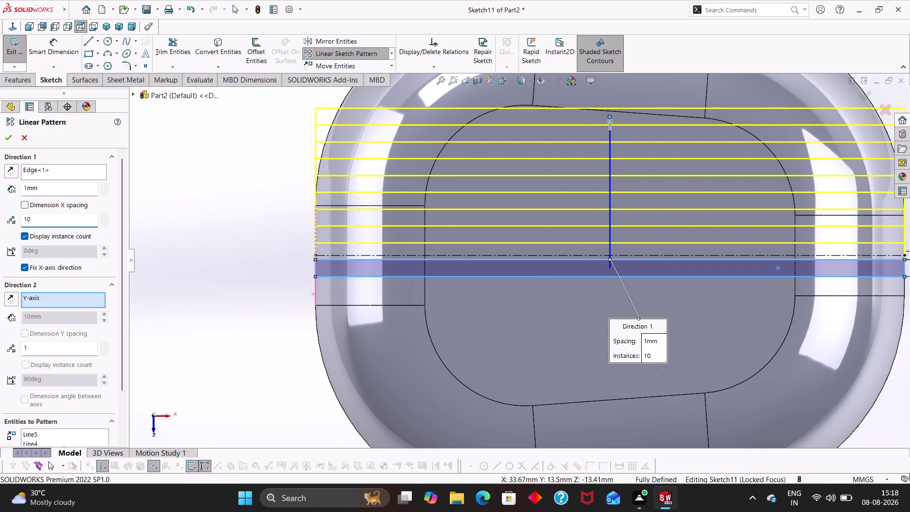
drag(62, 193, 14, 191)
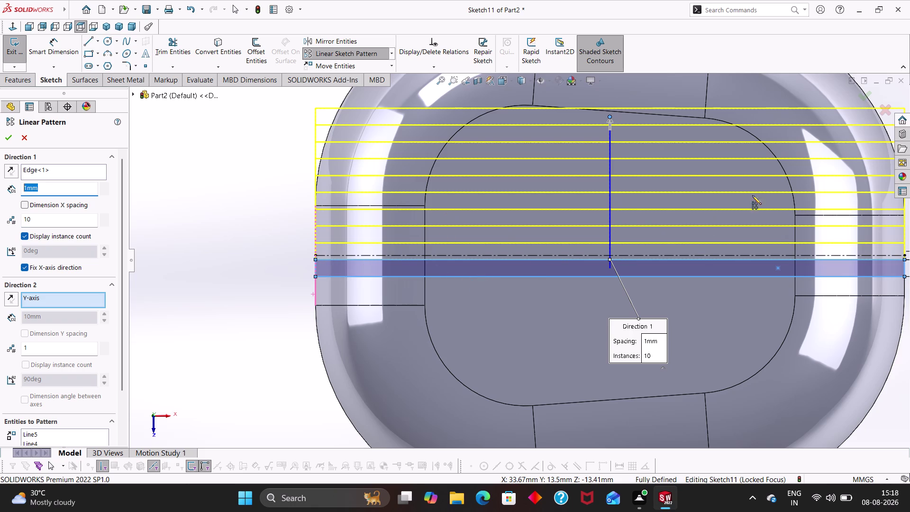
scroll(down, 3)
scroll(up, 3)
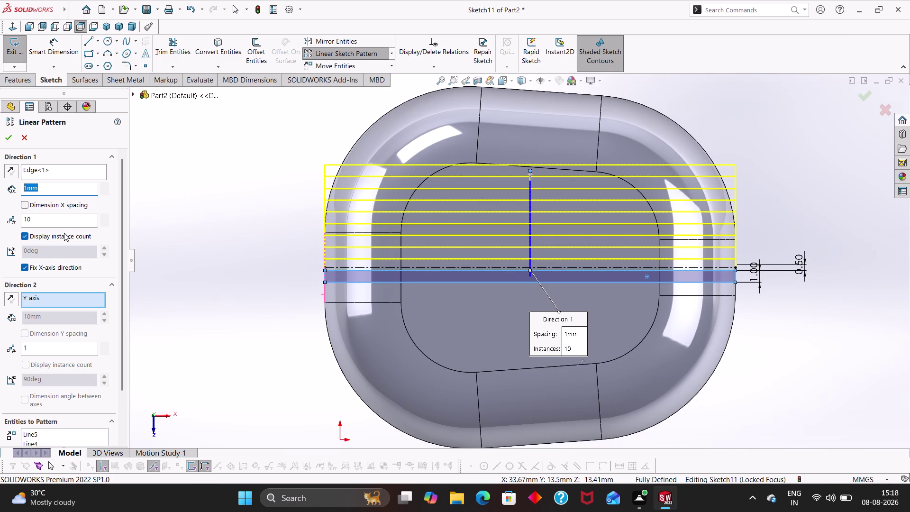
drag(37, 222, 0, 222)
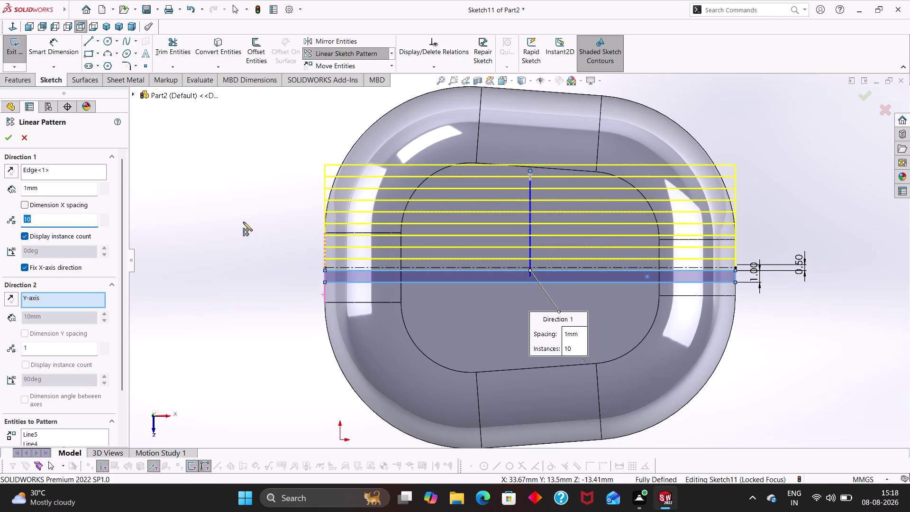
key(1)
key(5)
key(Return)
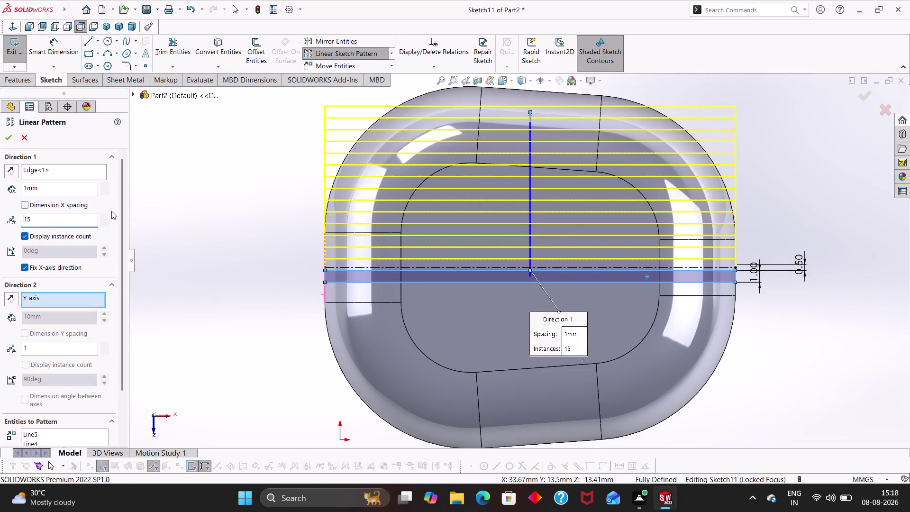
Set the instance count to 16 and accept the linear pattern.
drag(43, 222, 0, 220)
text(16)
key(Return)
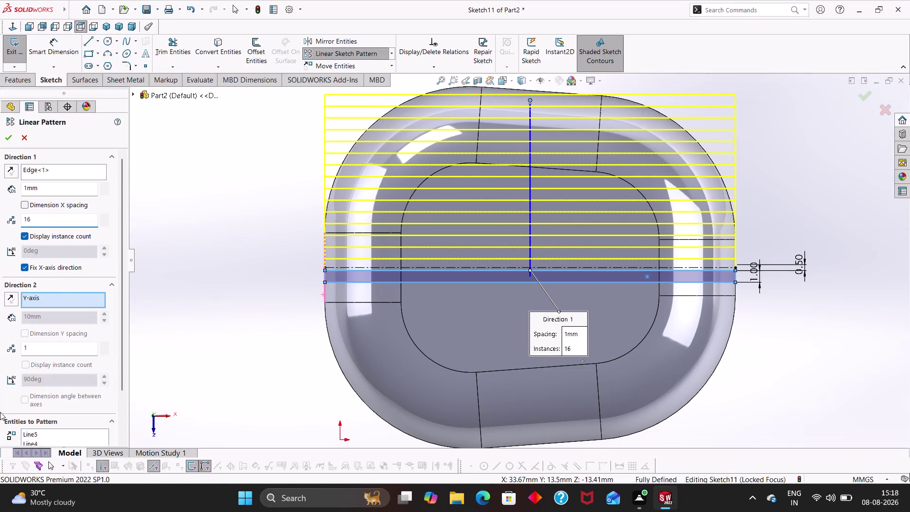
scroll(up, 3)
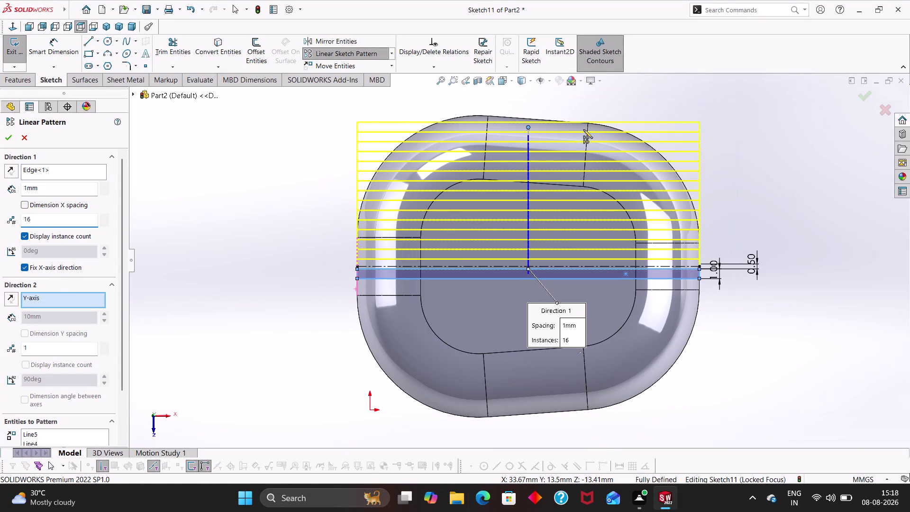
click(4, 138)
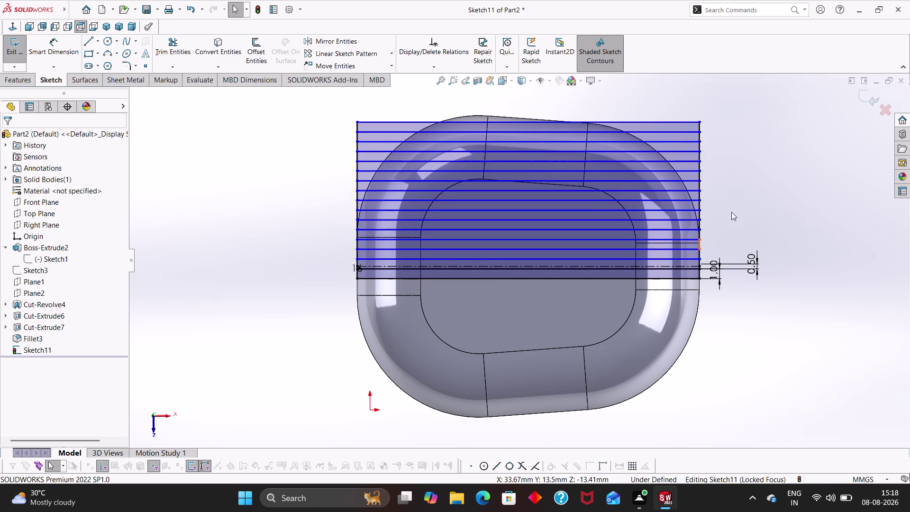
Run Convert Entities on the left curved, top and right curved outer edges.
scroll(down, 3)
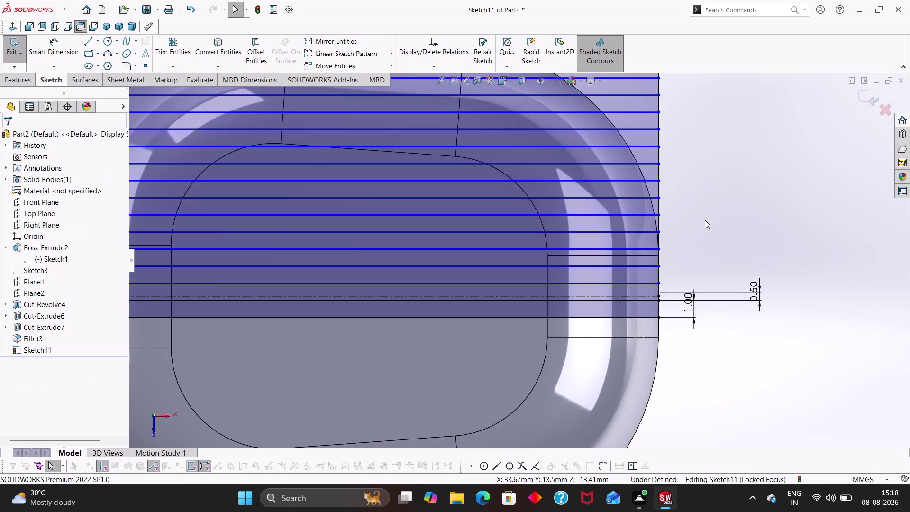
scroll(up, 3)
click(218, 50)
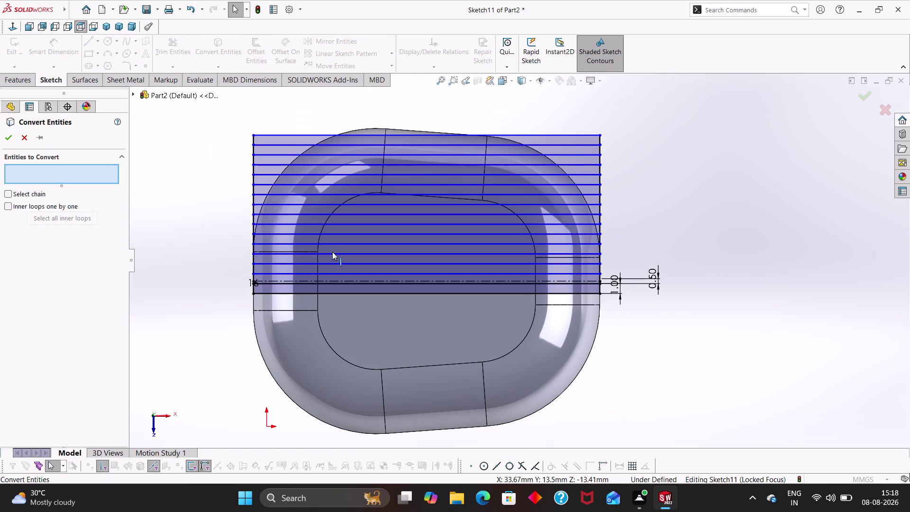
click(260, 208)
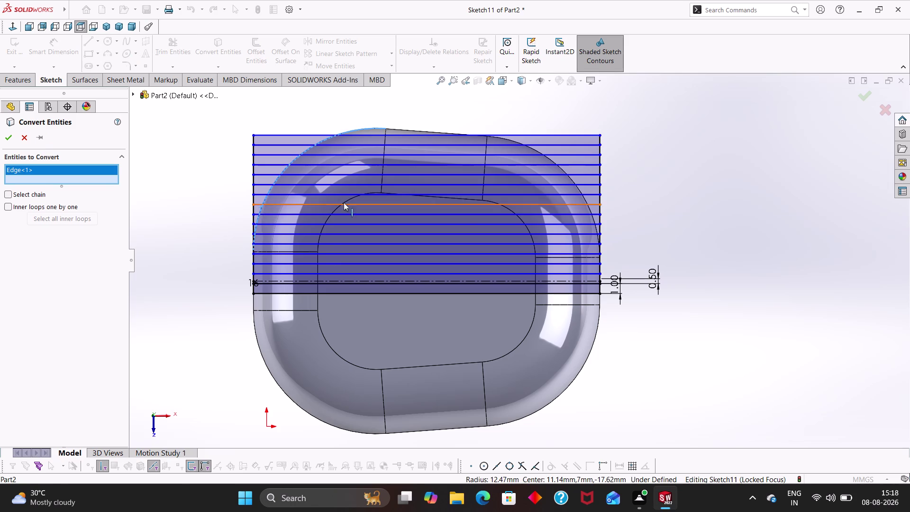
click(402, 128)
click(400, 129)
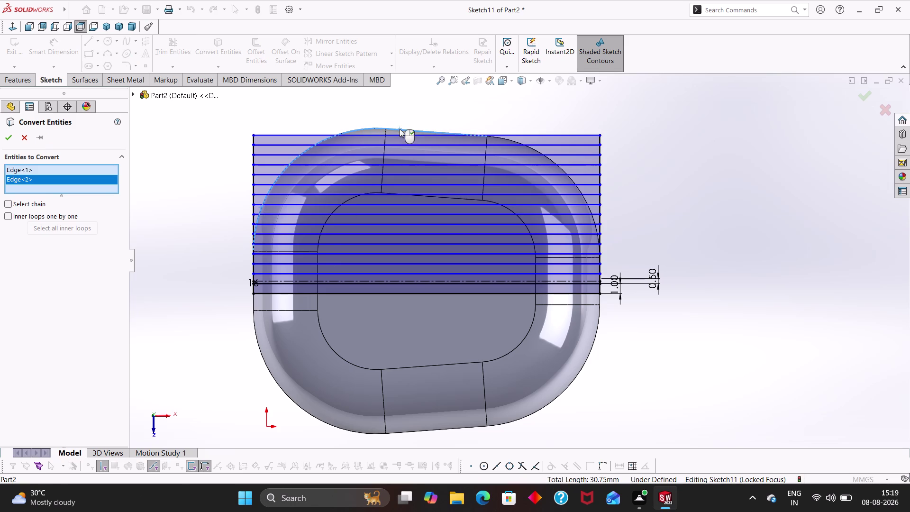
click(513, 140)
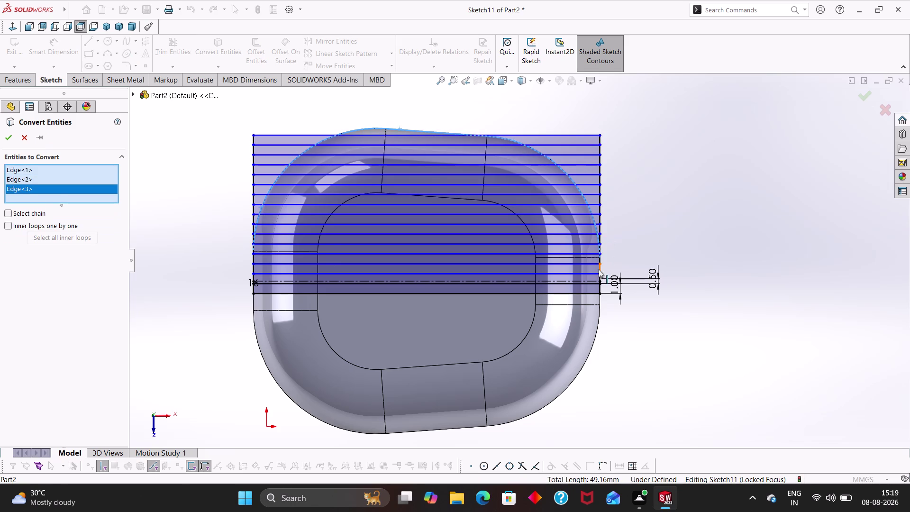
Adjust the edge selection near the right side and confirm the conversion.
click(600, 268)
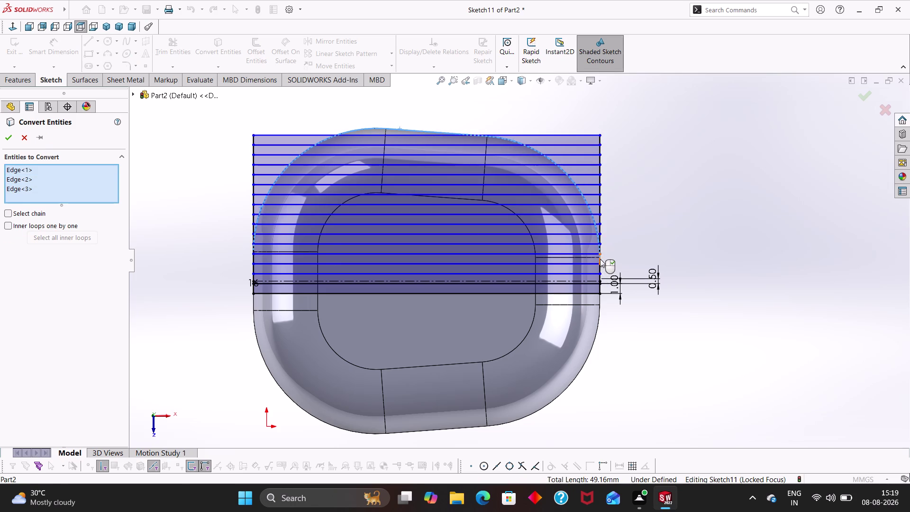
click(600, 259)
click(601, 268)
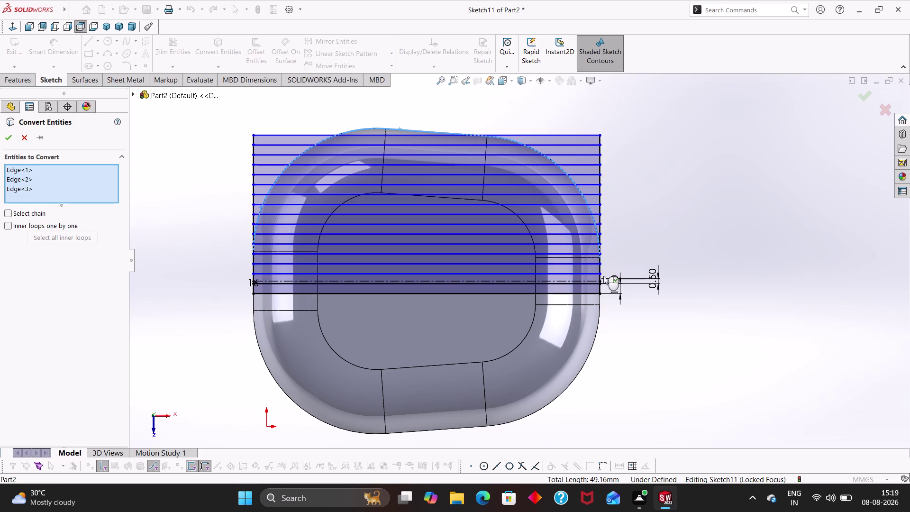
click(600, 278)
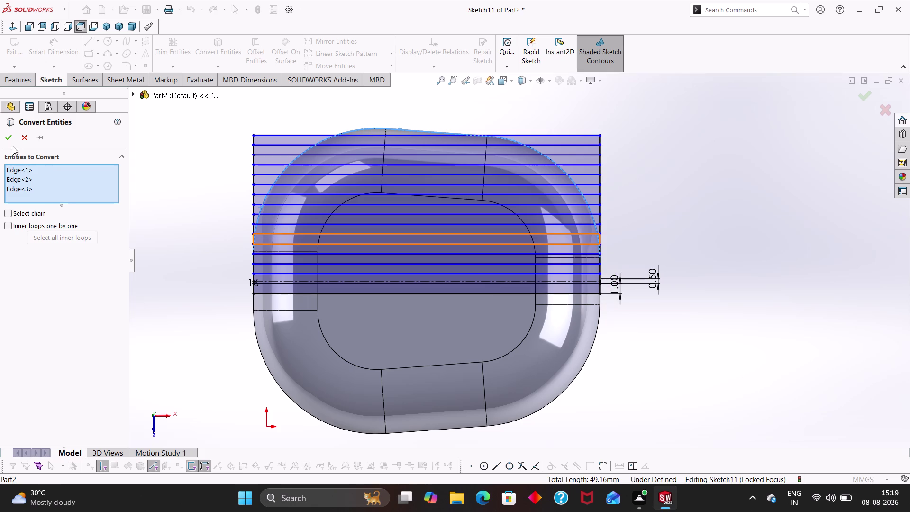
click(12, 141)
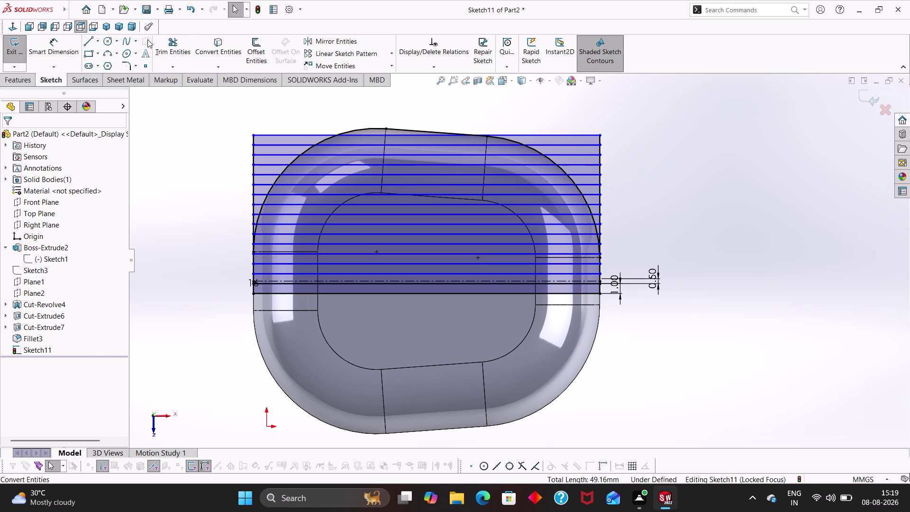
click(165, 44)
click(18, 213)
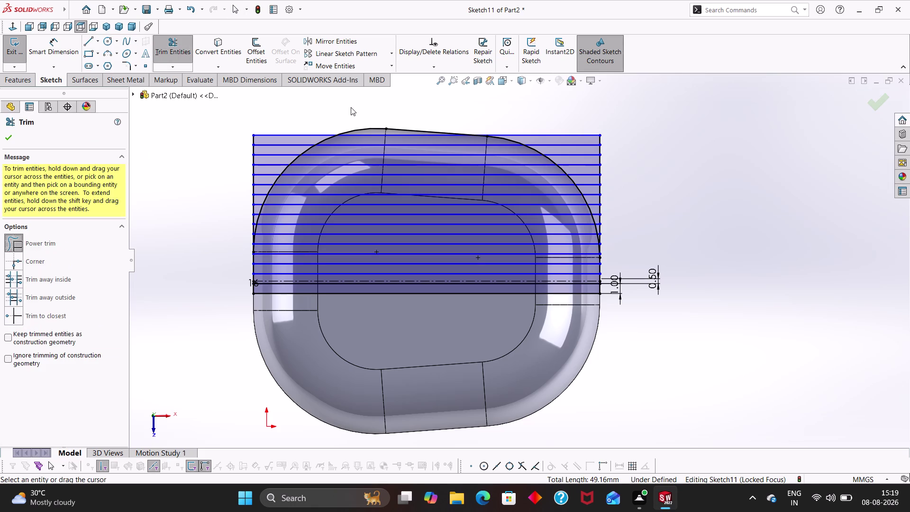
drag(333, 105, 288, 135)
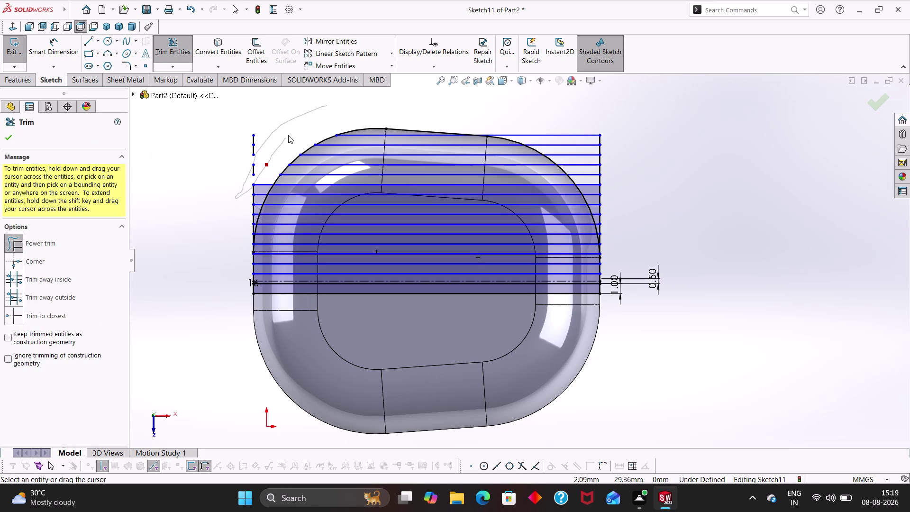
drag(288, 135, 257, 160)
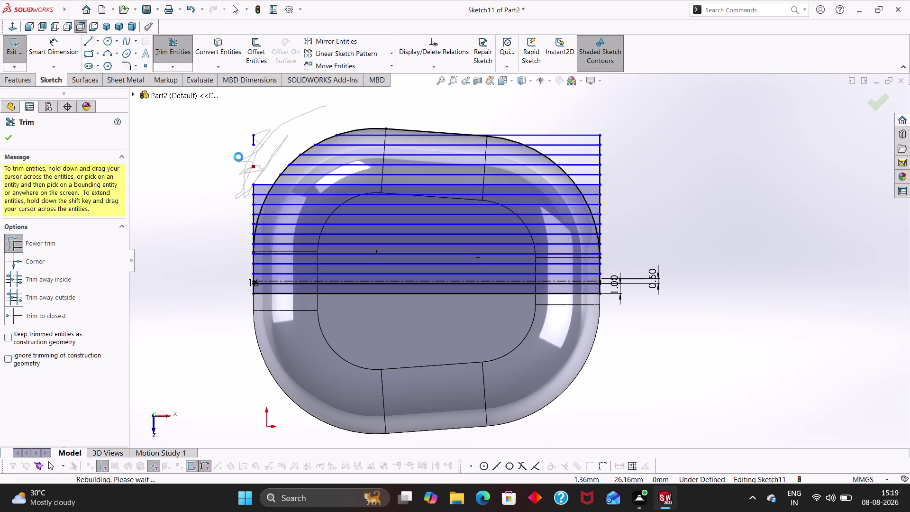
drag(256, 160, 242, 192)
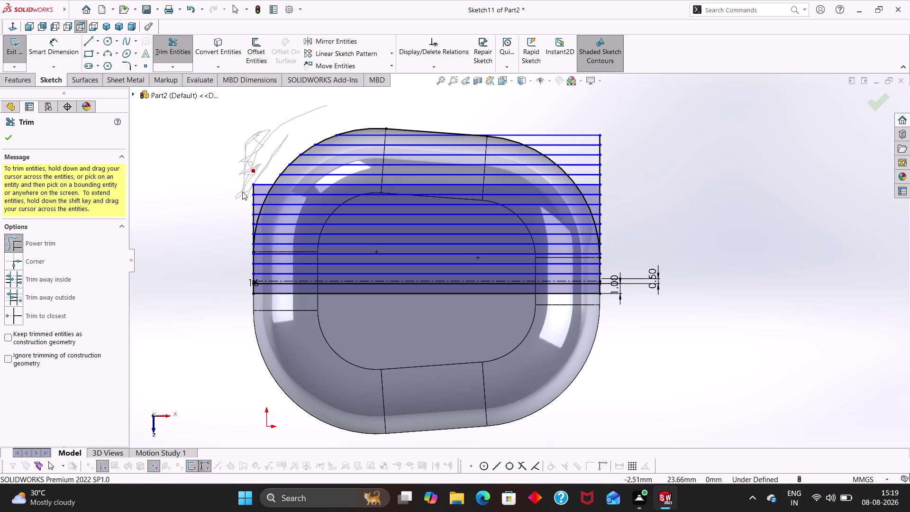
drag(242, 192, 248, 227)
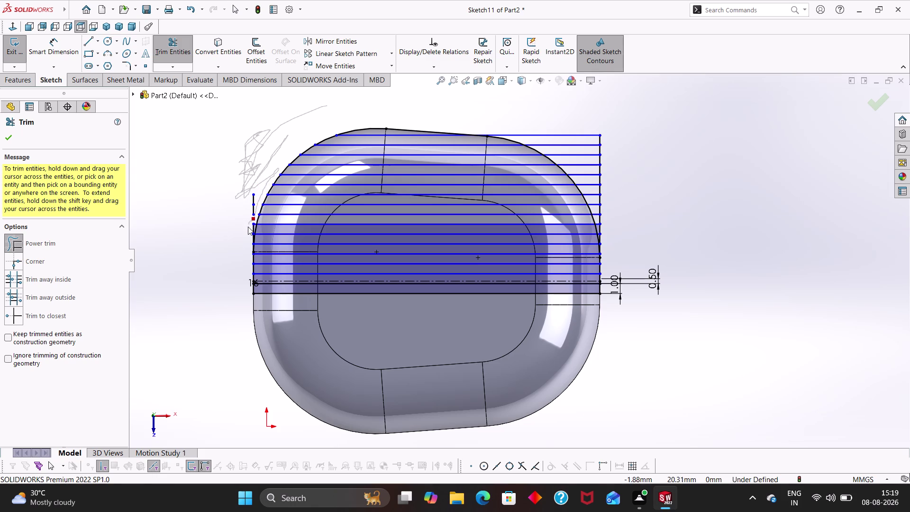
drag(248, 226, 247, 216)
drag(247, 215, 244, 210)
scroll(down, 3)
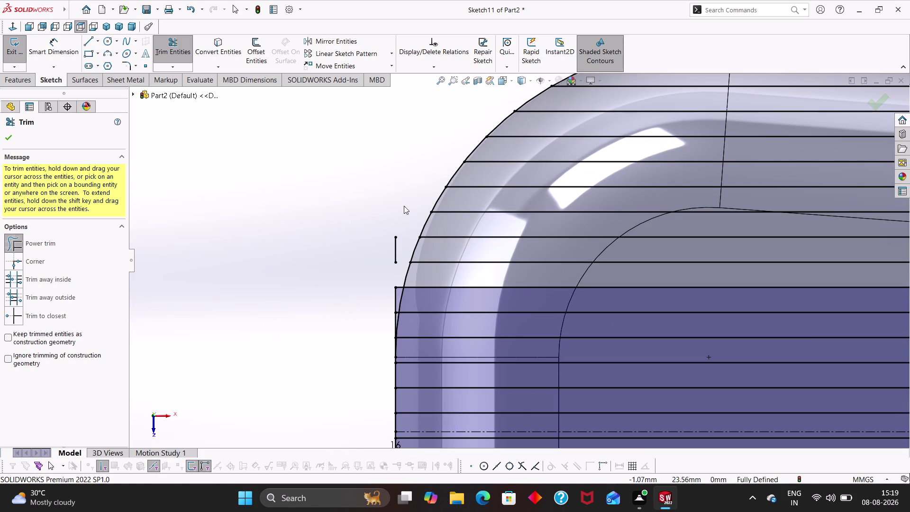
drag(404, 206, 395, 311)
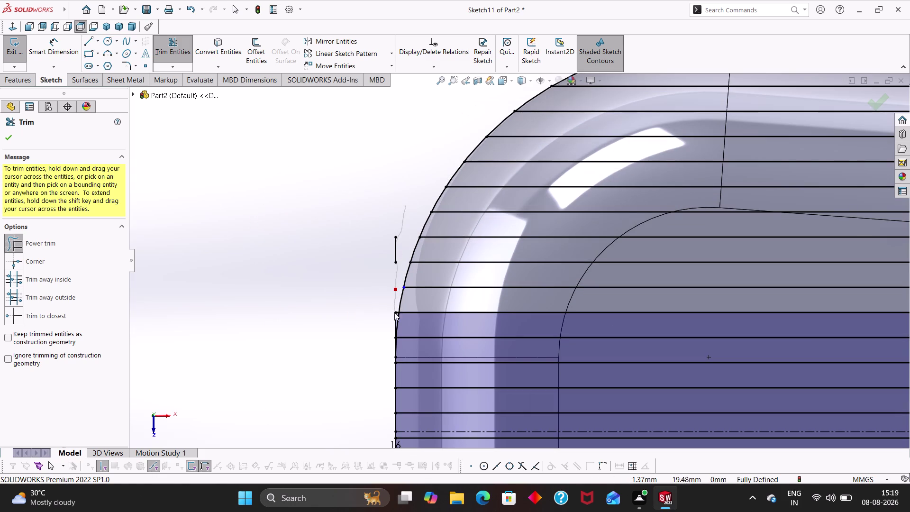
drag(394, 312, 385, 249)
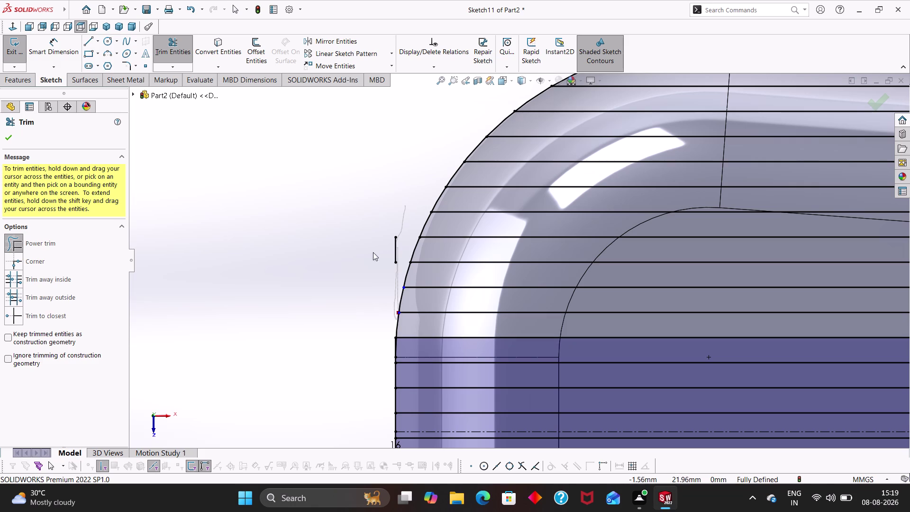
drag(385, 249, 397, 230)
scroll(up, 3)
scroll(up, 3)
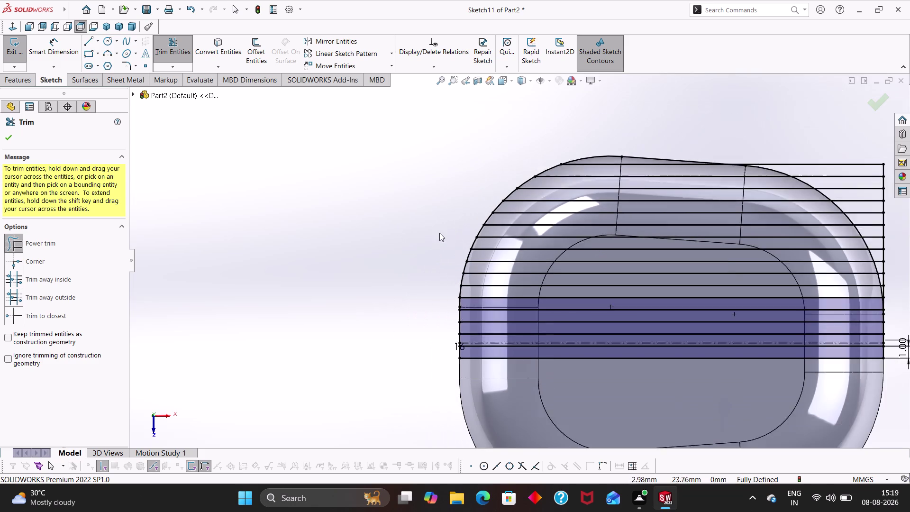
scroll(up, 3)
middle_drag(851, 254, 762, 228)
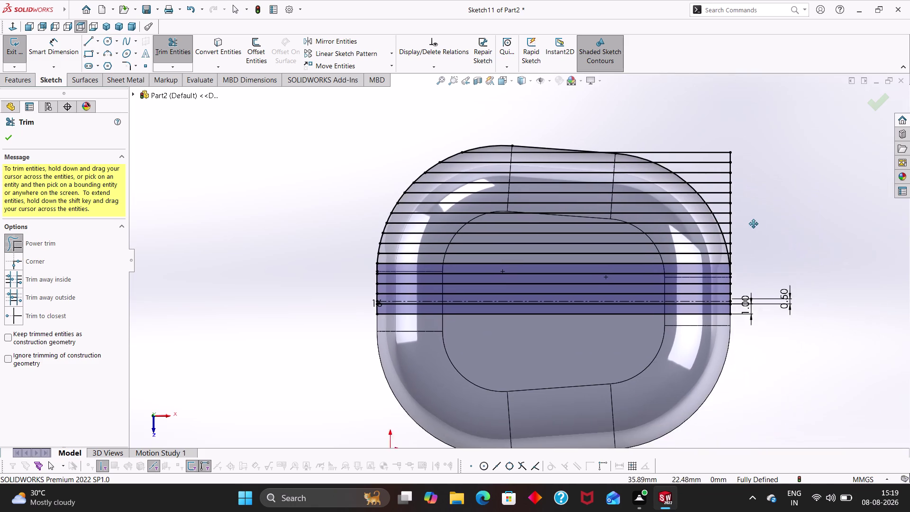
middle_drag(761, 228, 700, 212)
drag(715, 210, 692, 161)
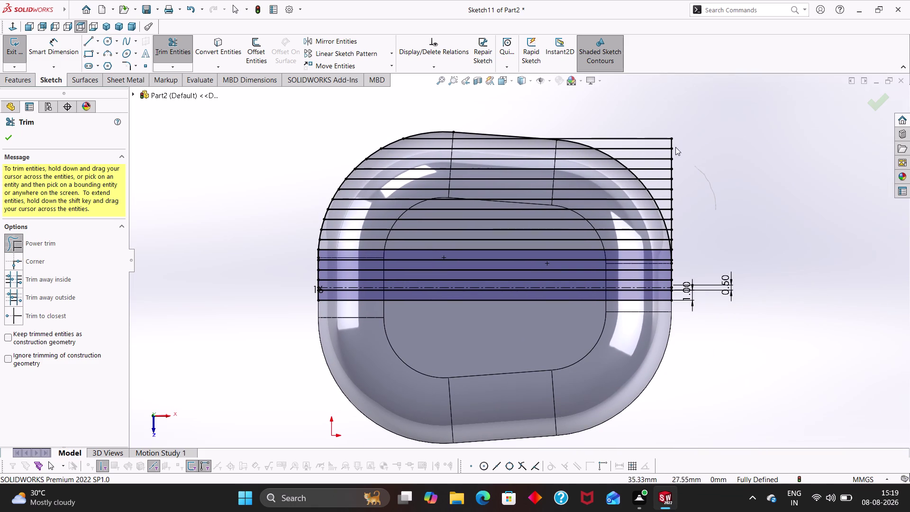
drag(692, 161, 673, 206)
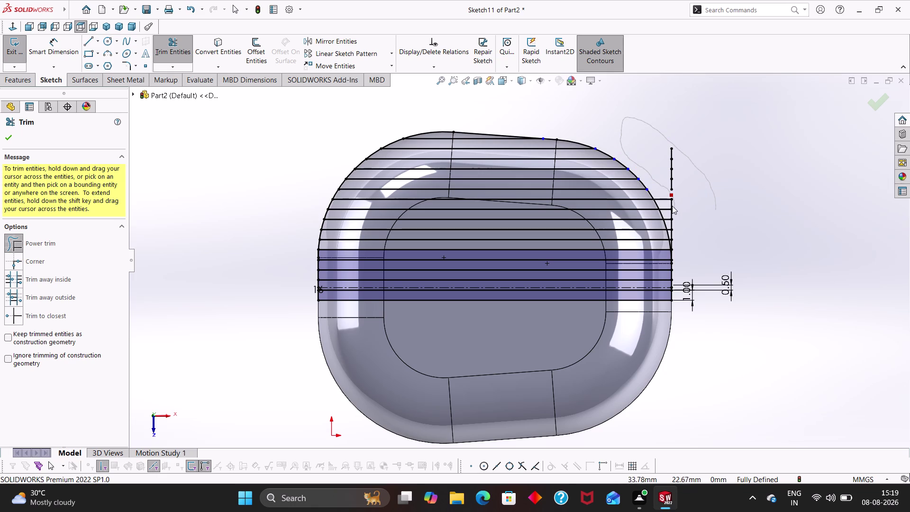
drag(672, 207, 671, 224)
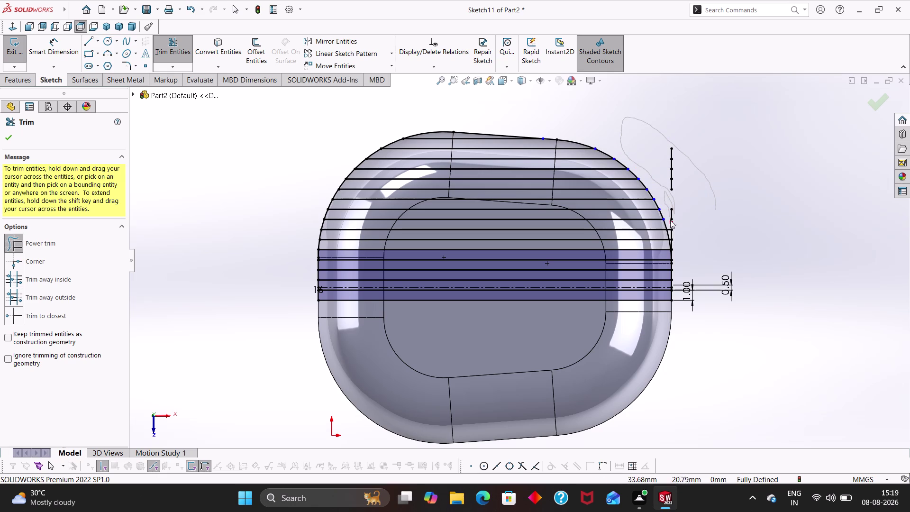
drag(671, 224, 686, 165)
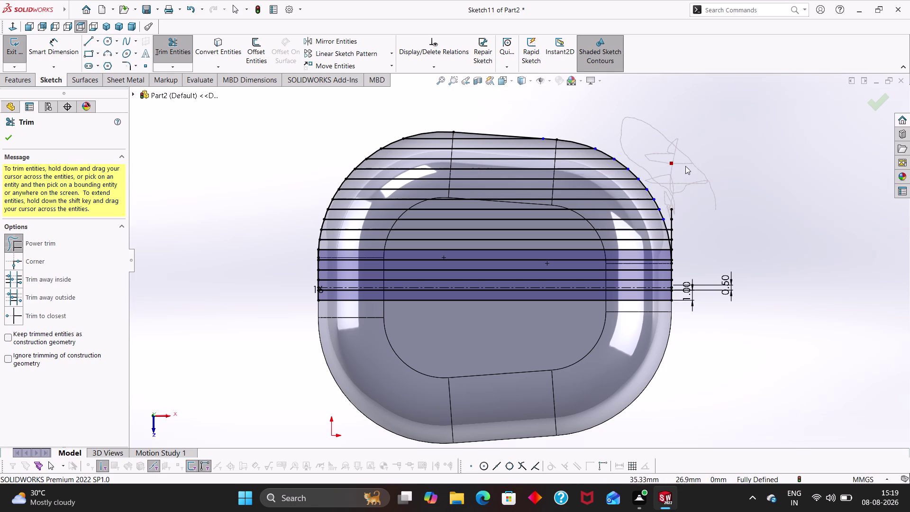
drag(686, 164, 668, 211)
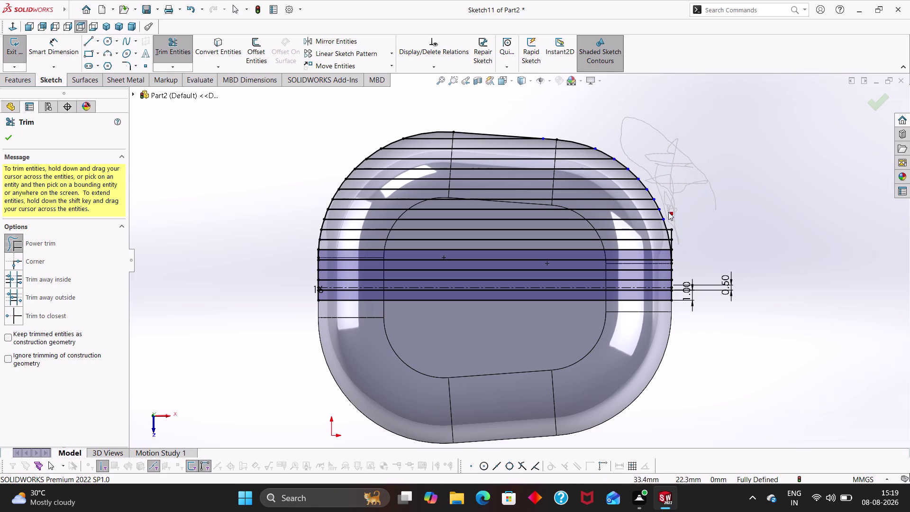
drag(668, 211, 670, 219)
scroll(down, 3)
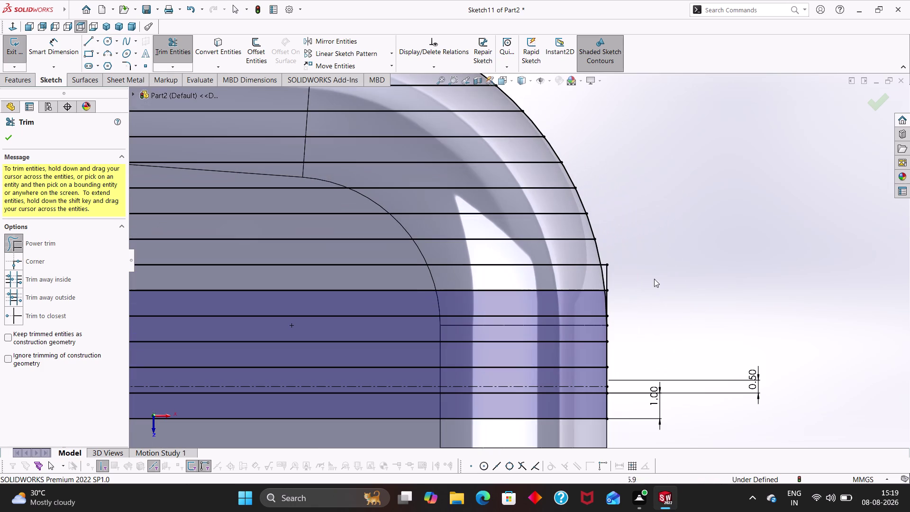
drag(637, 307, 603, 289)
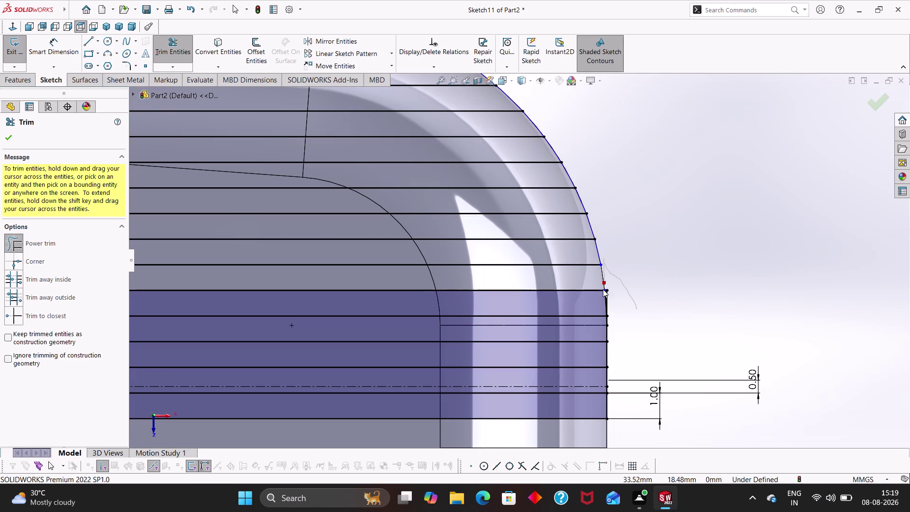
drag(603, 290, 625, 279)
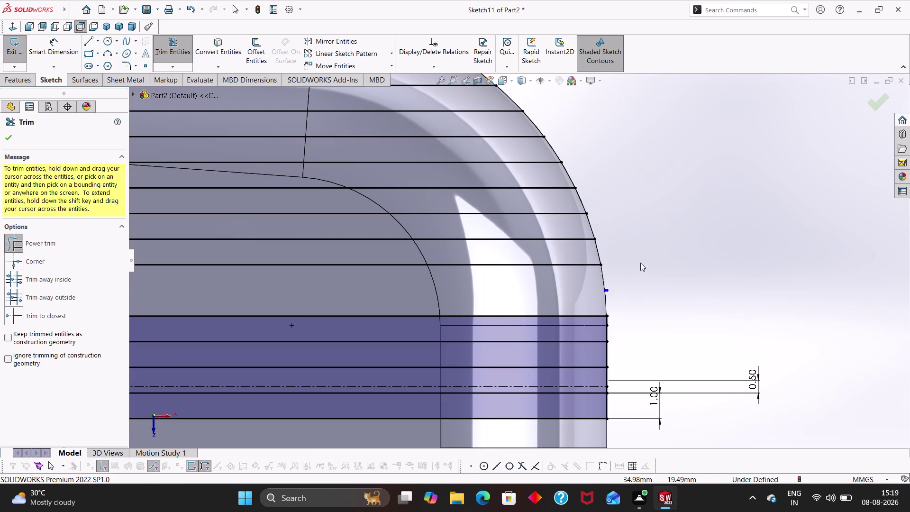
key(ctrl+z)
key(ctrl+z)
Power-trim the slot line ends that extend beyond the curved right outline.
scroll(up, 3)
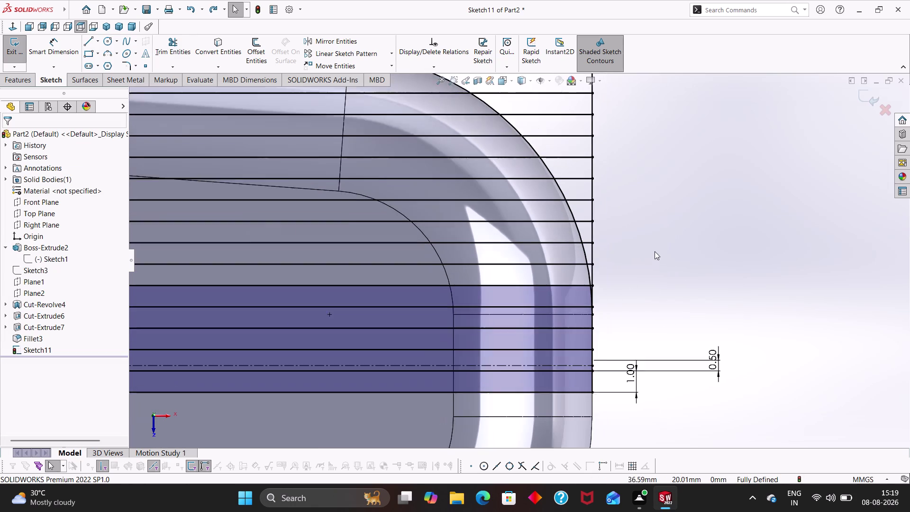
scroll(up, 3)
right_drag(671, 297, 573, 182)
key(Escape)
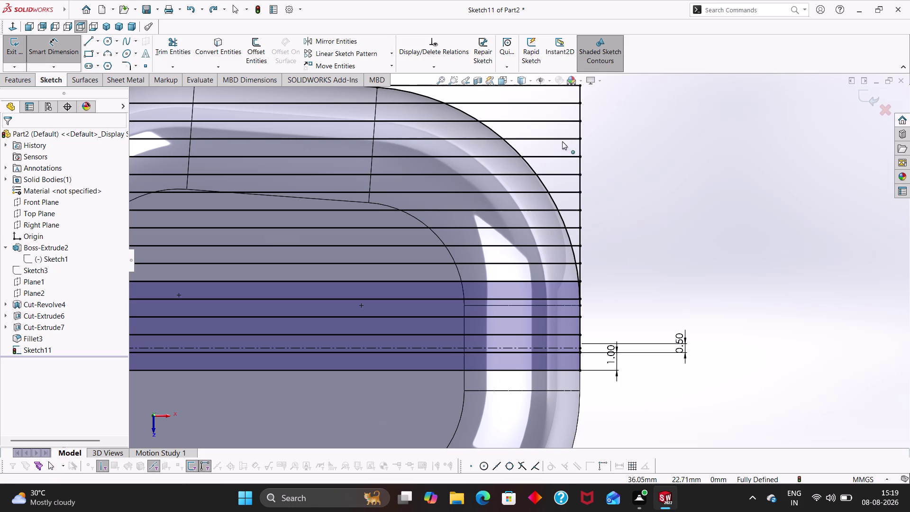
key(Escape)
click(174, 46)
scroll(down, 3)
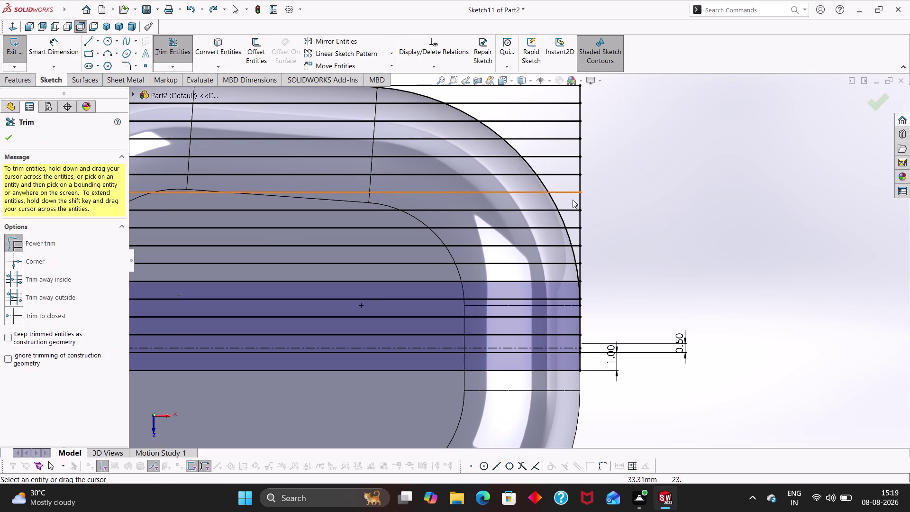
scroll(down, 3)
drag(592, 329, 574, 299)
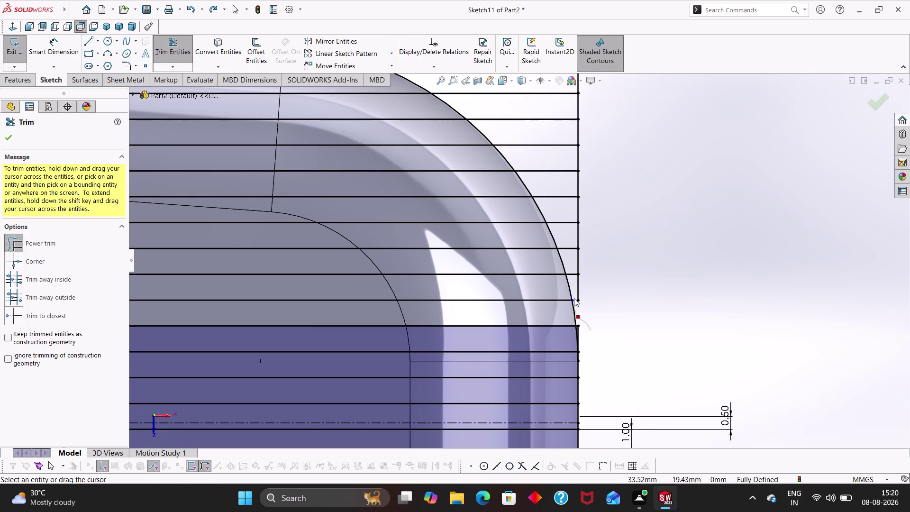
drag(574, 299, 521, 107)
scroll(down, 3)
drag(576, 329, 577, 328)
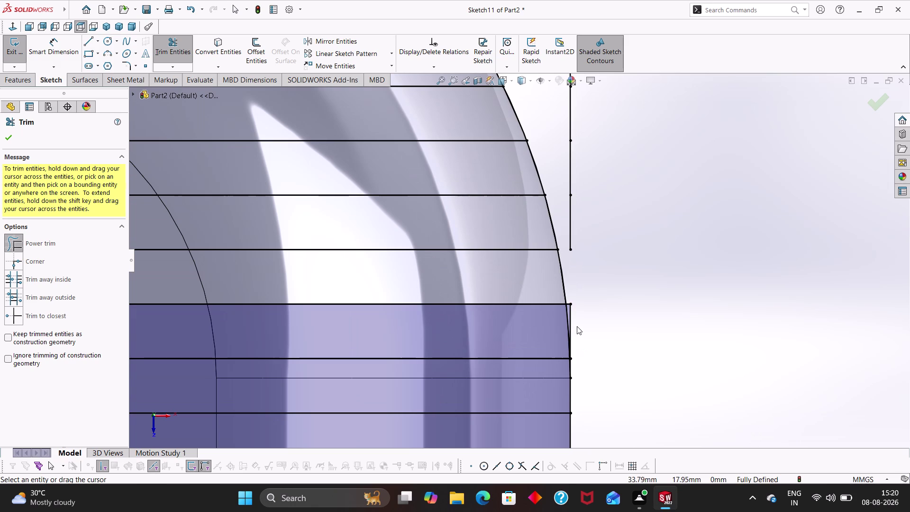
drag(577, 328, 583, 316)
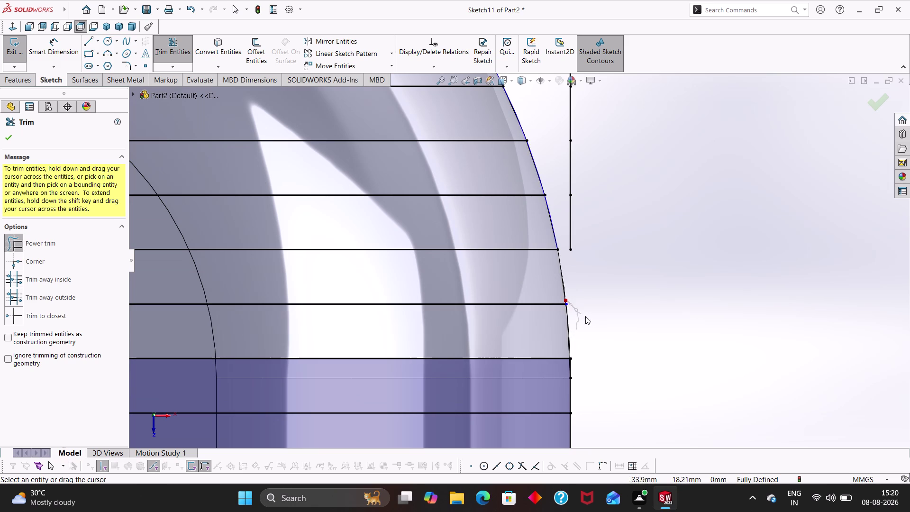
drag(583, 315, 590, 316)
Trim away the outer vertical boundary line section by section and exit Trim Entities.
scroll(up, 3)
scroll(up, 3)
drag(588, 239, 552, 182)
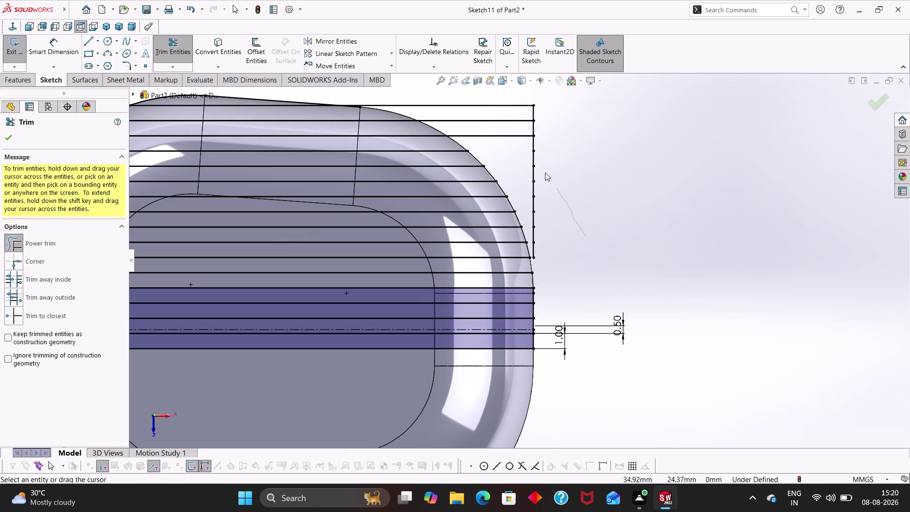
drag(552, 182, 536, 170)
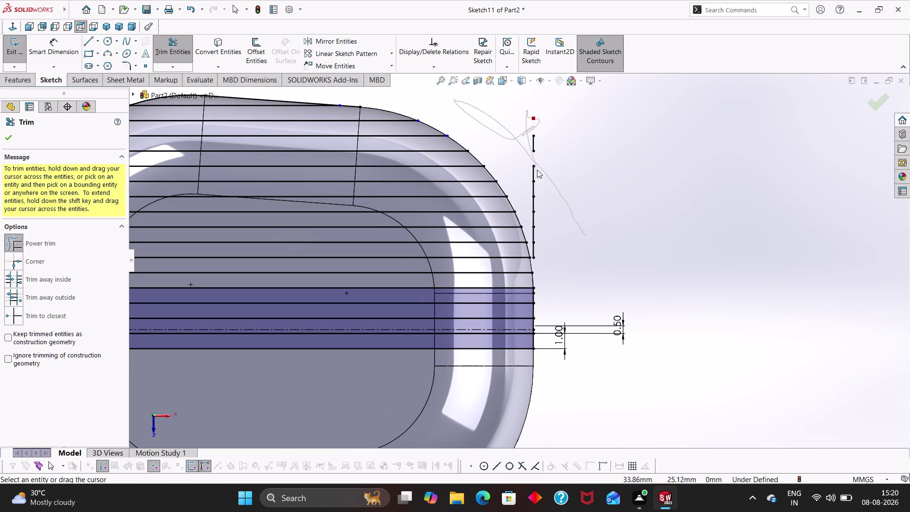
drag(536, 170, 536, 230)
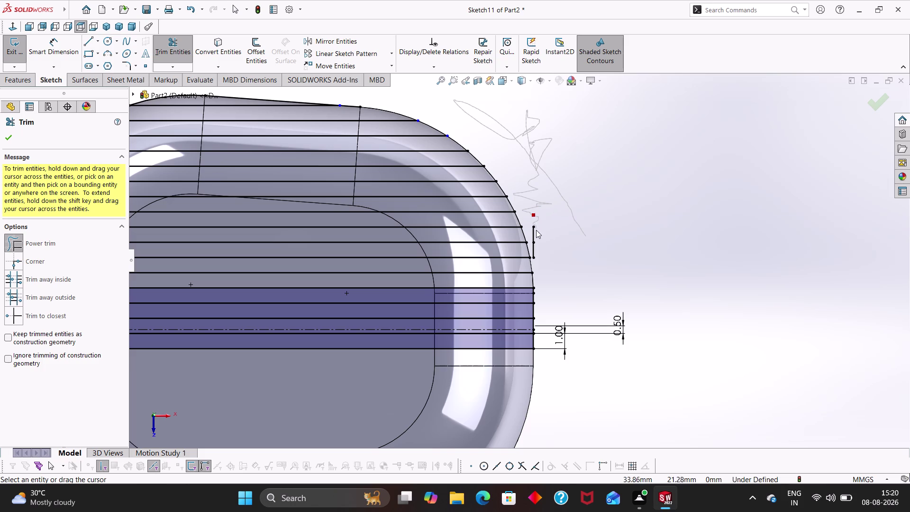
drag(536, 229, 545, 226)
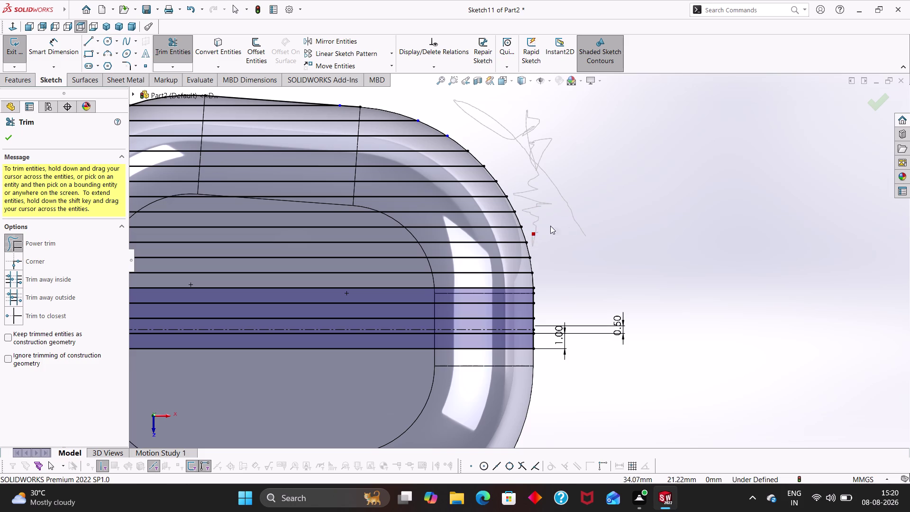
drag(545, 226, 575, 225)
key(Escape)
key(Escape)
scroll(up, 3)
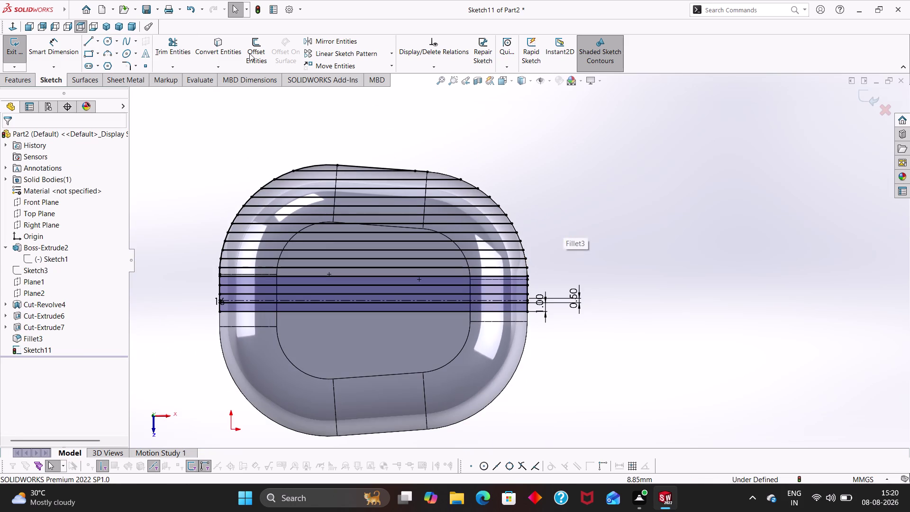
Trim a piece of the curved right outline between its bounds, then start Convert Entities.
click(173, 45)
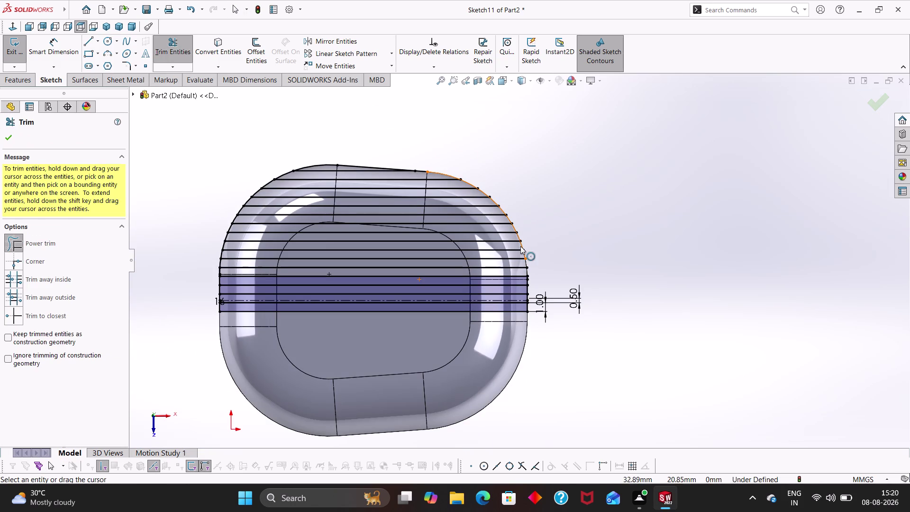
click(523, 246)
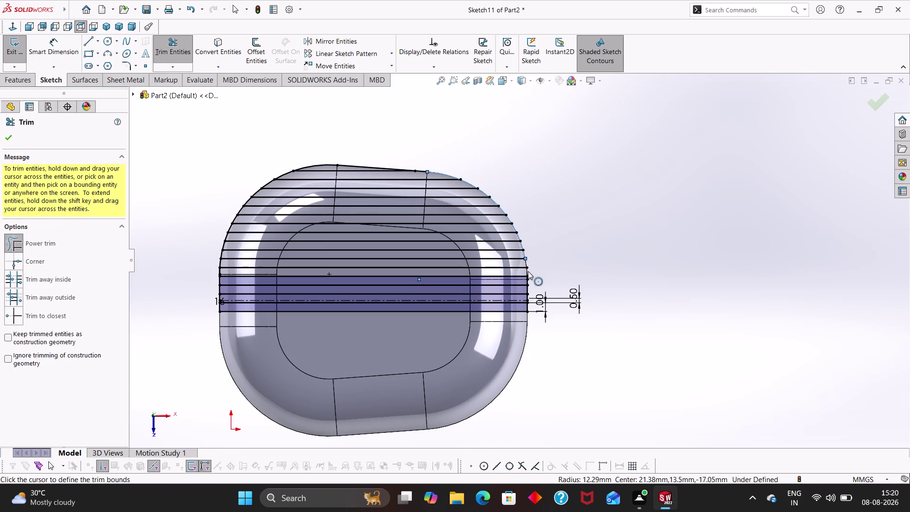
click(527, 271)
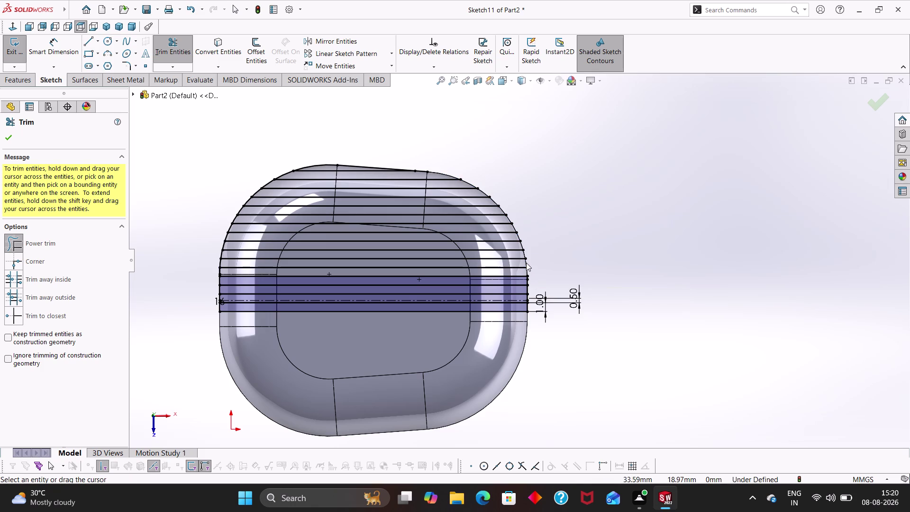
click(205, 52)
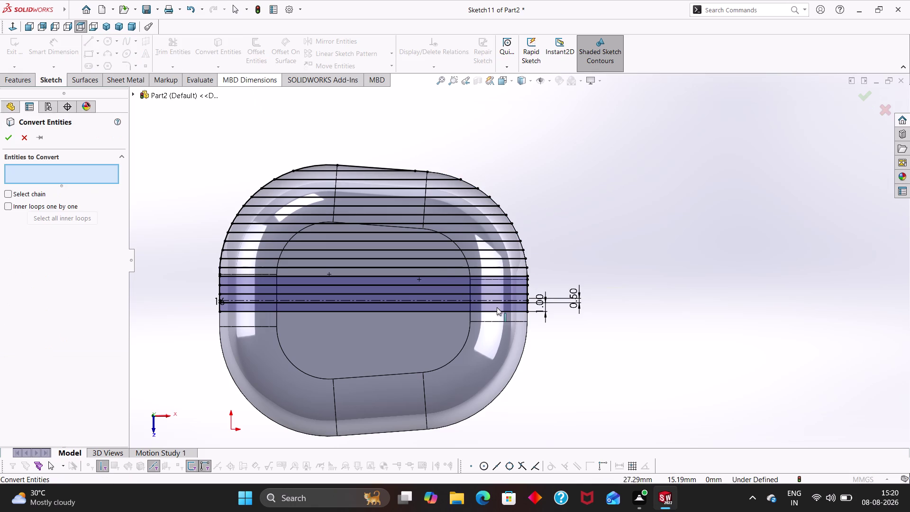
Convert the case's curved right edge (Edge<1>) into sketch geometry and confirm.
scroll(down, 3)
click(523, 246)
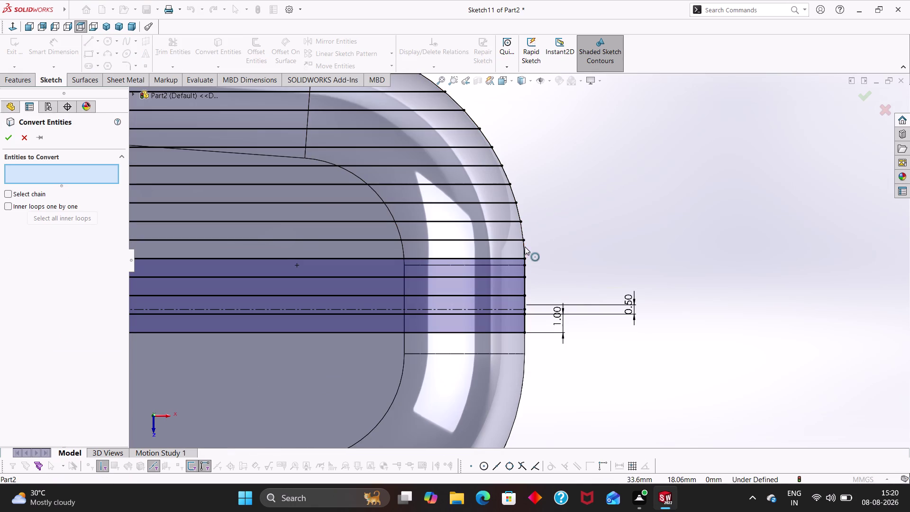
click(520, 227)
click(523, 228)
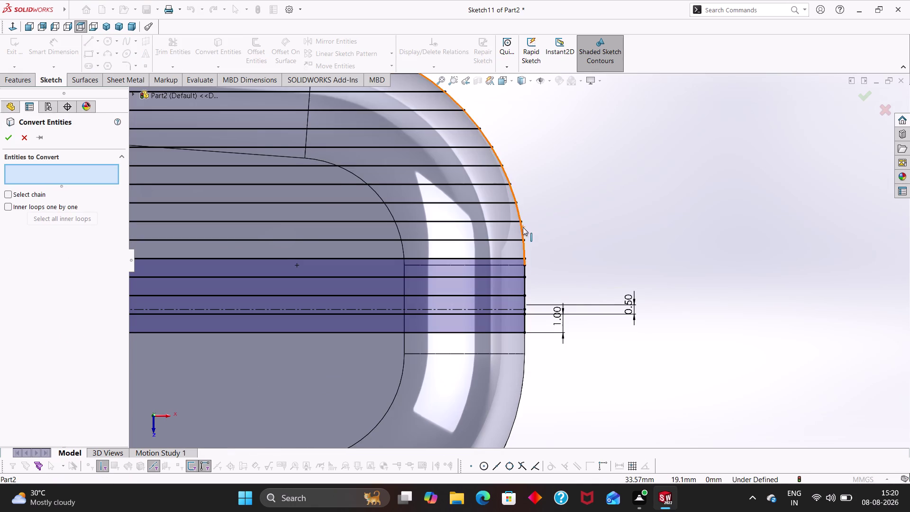
click(520, 215)
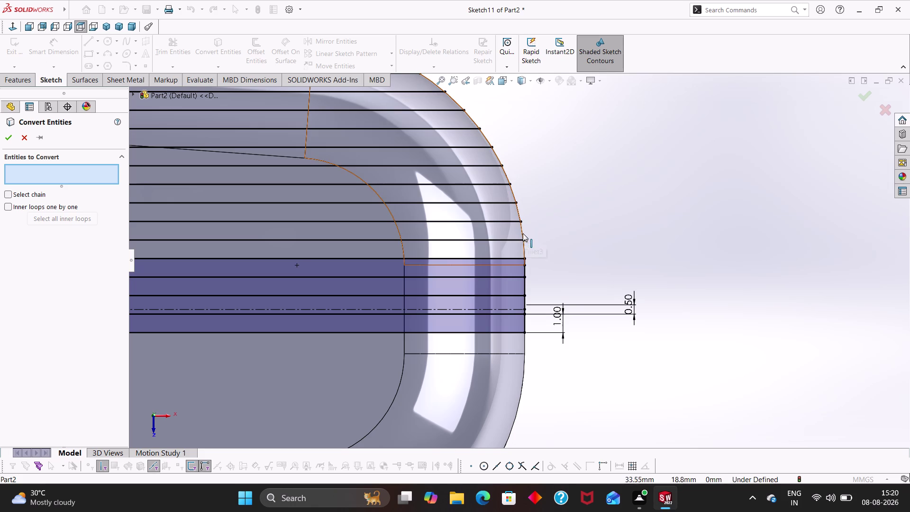
click(523, 233)
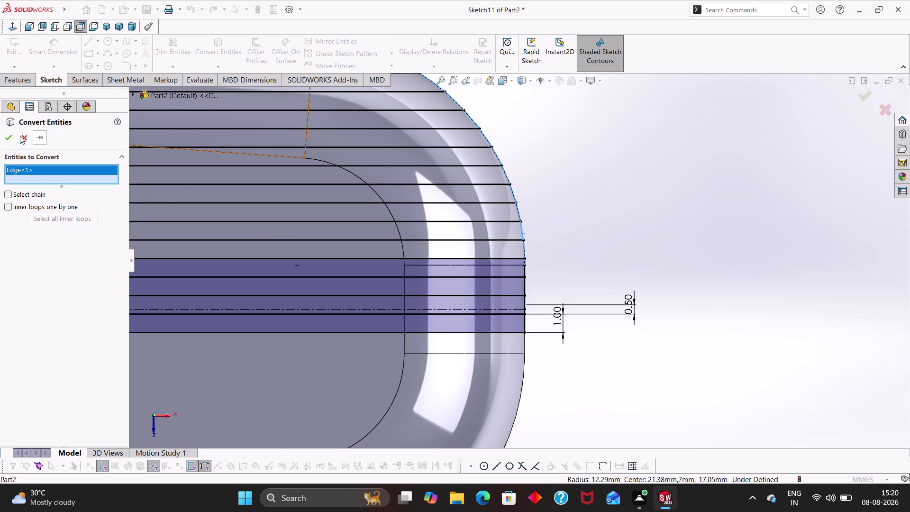
click(11, 134)
key(Escape)
key(Escape)
scroll(up, 3)
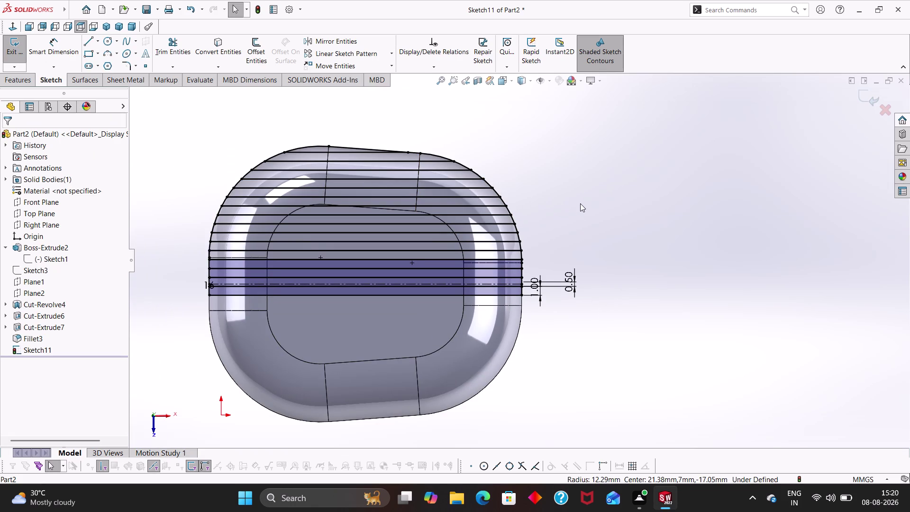
Zoom to the slot lines' left end and select the short end line.
scroll(down, 3)
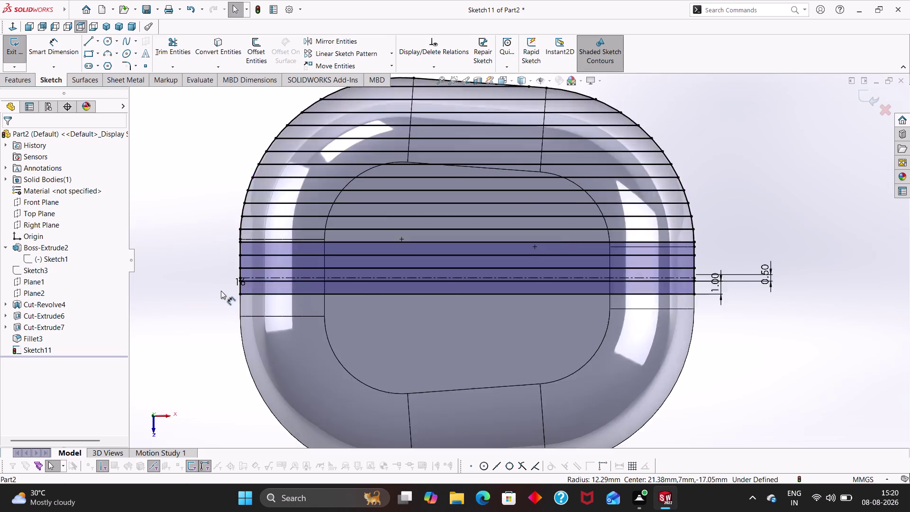
scroll(down, 3)
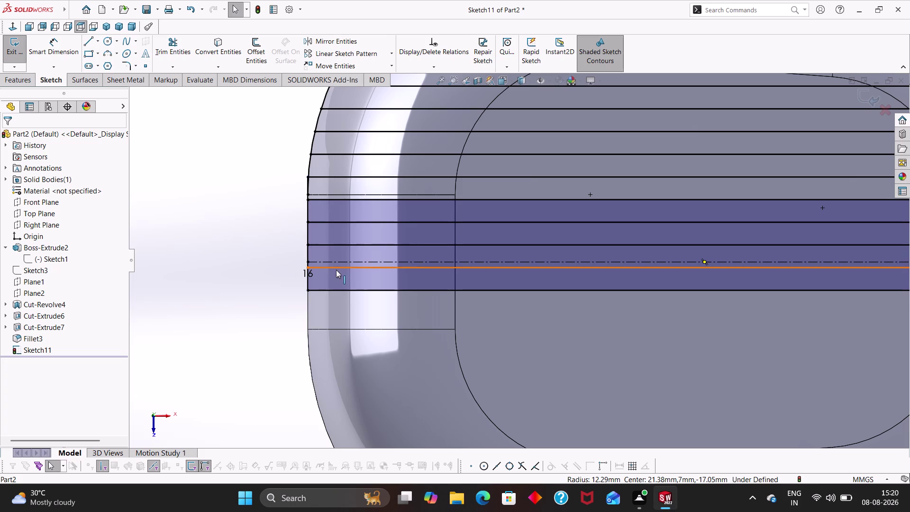
right_drag(261, 292, 265, 218)
click(308, 253)
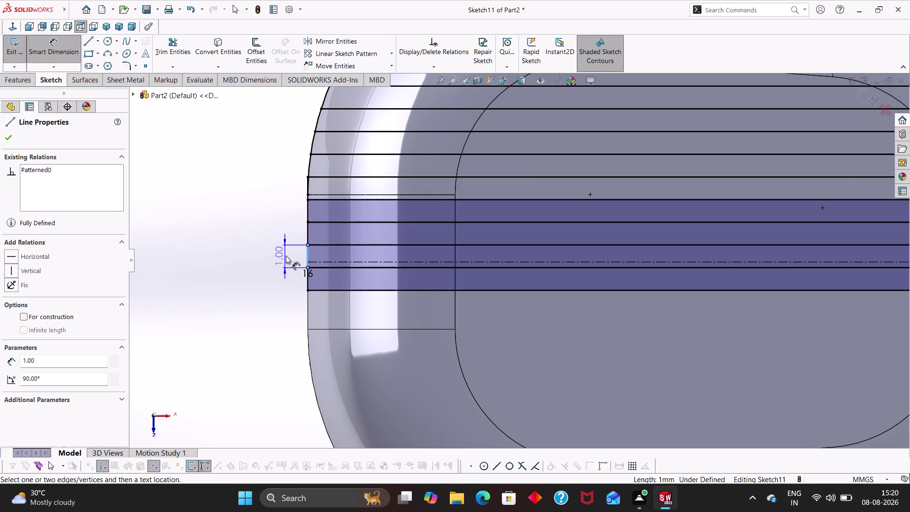
key(Escape)
key(Escape)
right_drag(275, 283, 277, 210)
click(308, 234)
key(Escape)
key(Escape)
Pick the short vertical end edge to dimension, then cancel and zoom out to the full sketch.
right_drag(279, 329, 274, 207)
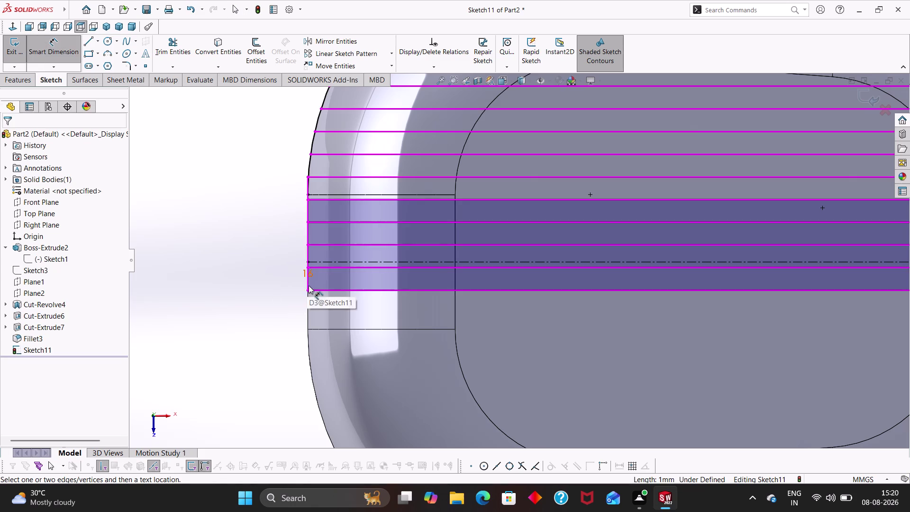
click(308, 283)
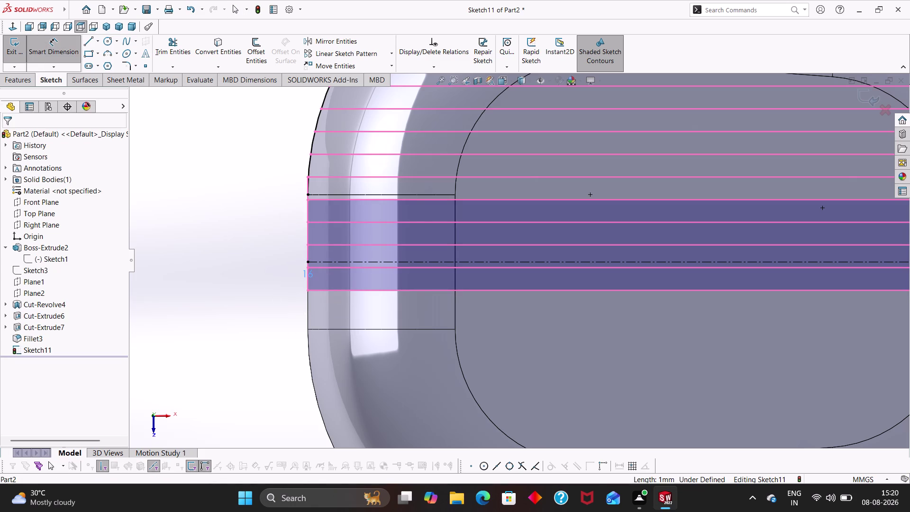
key(Escape)
key(Escape)
right_drag(286, 319, 276, 264)
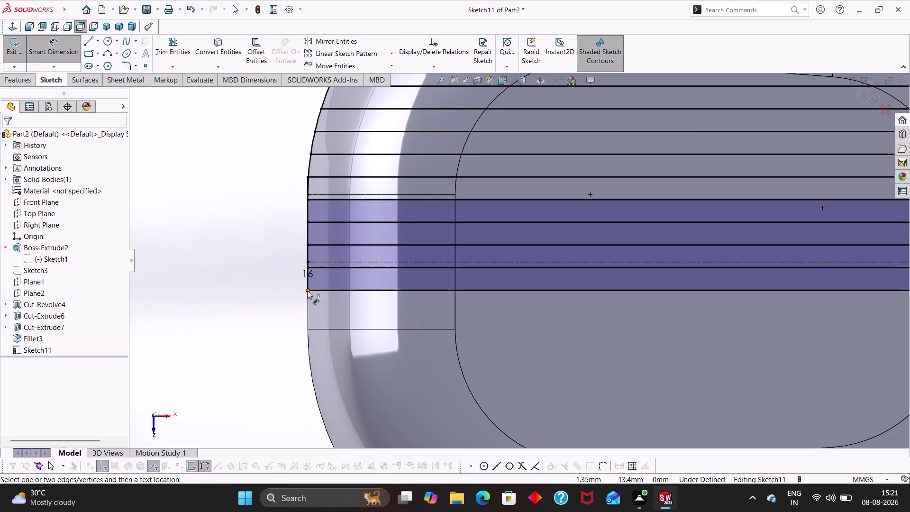
click(306, 281)
key(Escape)
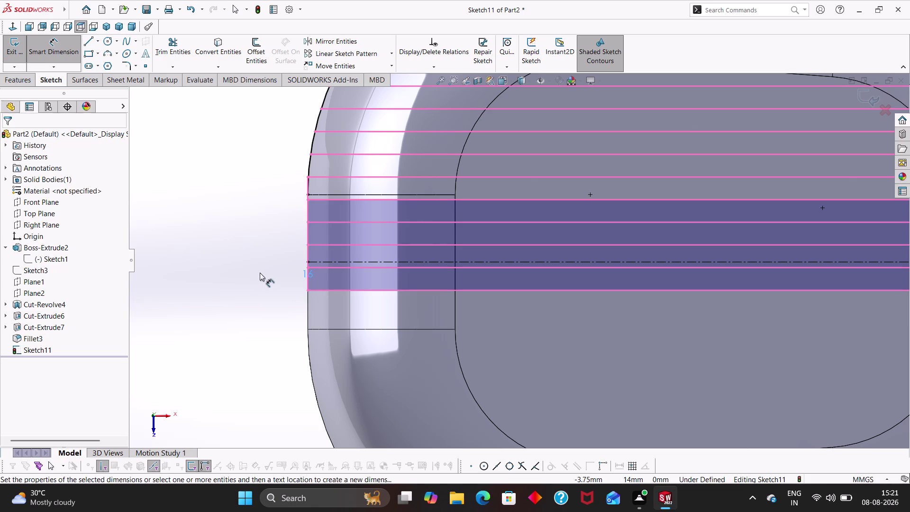
key(Escape)
key(Escape)
key(Escape)
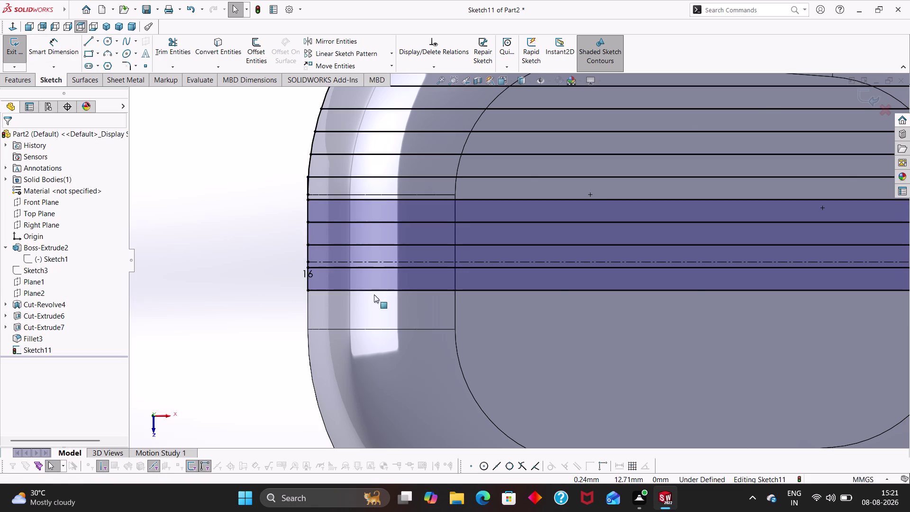
scroll(up, 3)
scroll(up, 3)
scroll(down, 3)
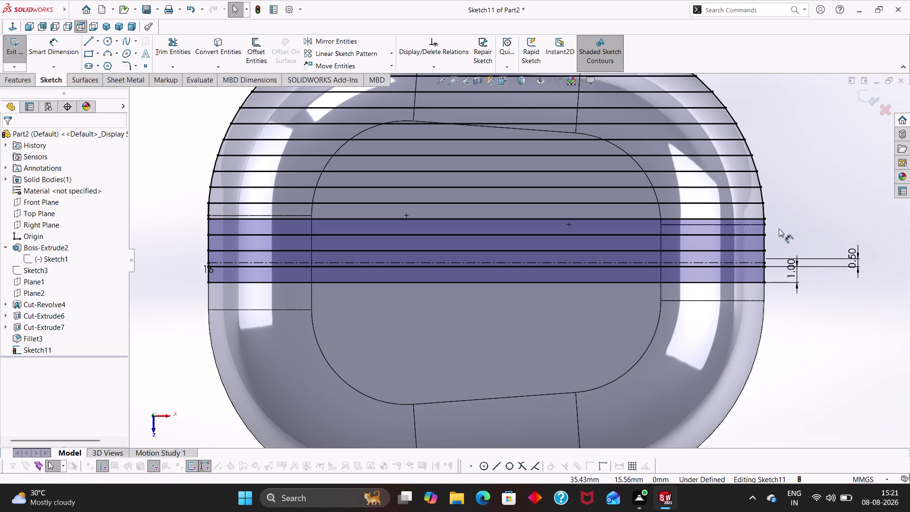
key(Escape)
key(Escape)
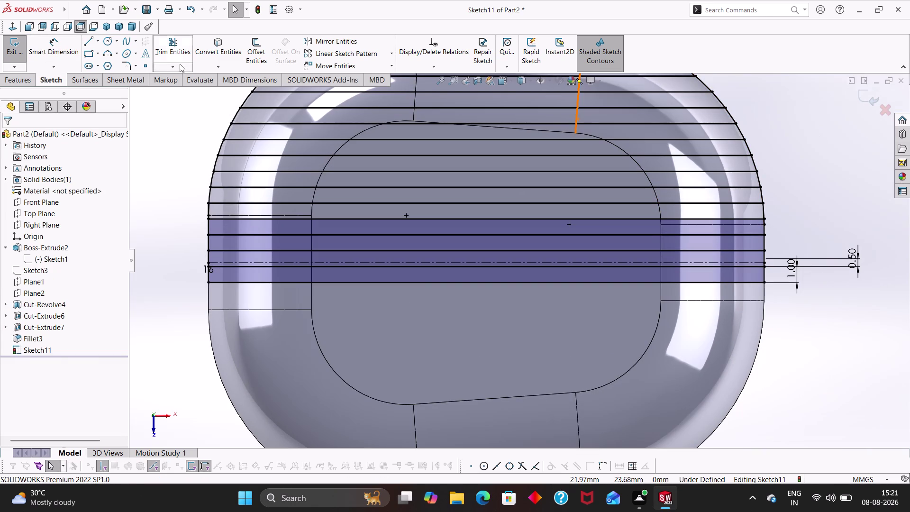
Trim the short vertical pieces between slot lines at the left edge.
click(175, 43)
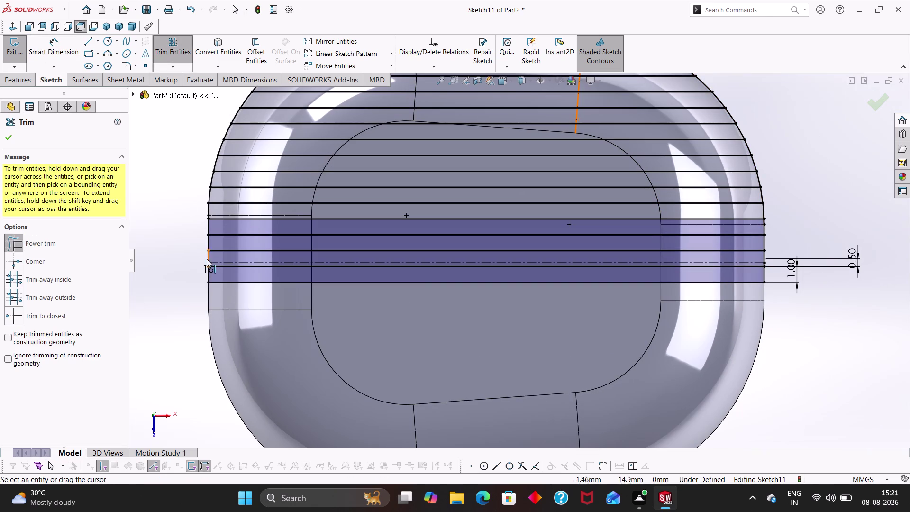
click(208, 257)
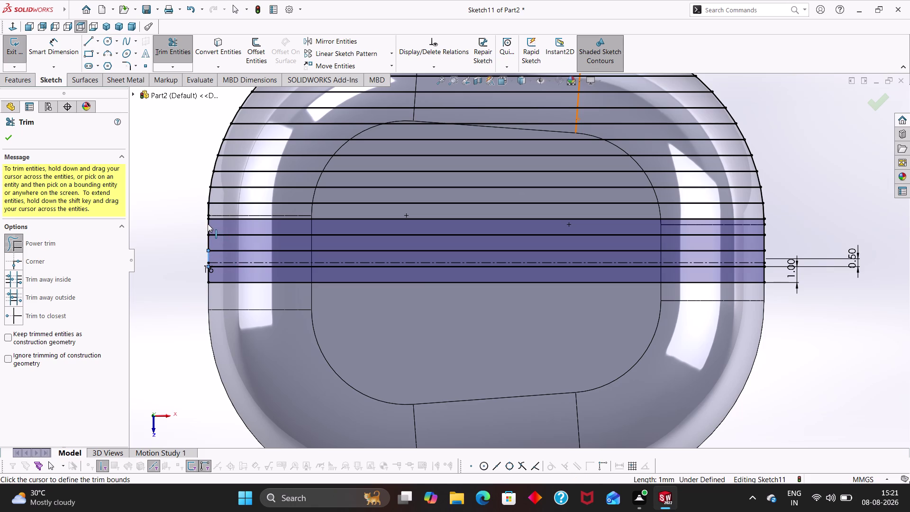
scroll(down, 3)
scroll(up, 3)
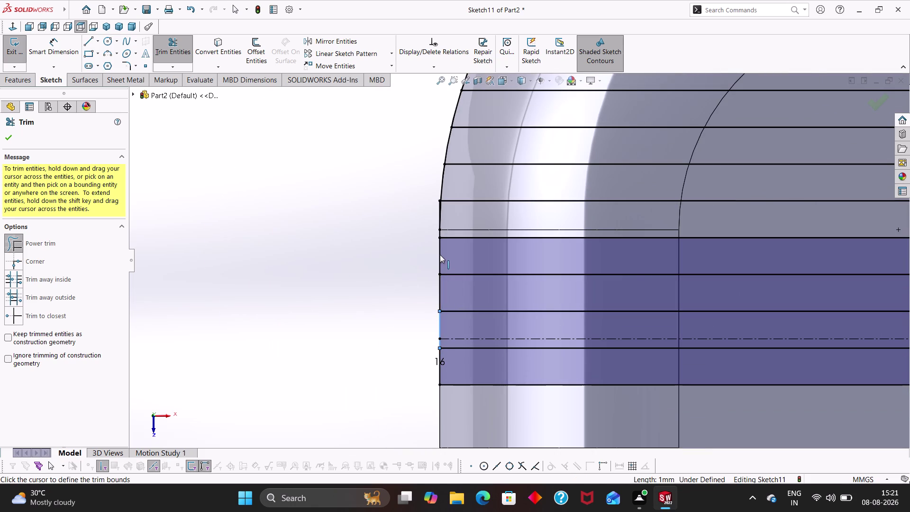
click(440, 254)
click(440, 256)
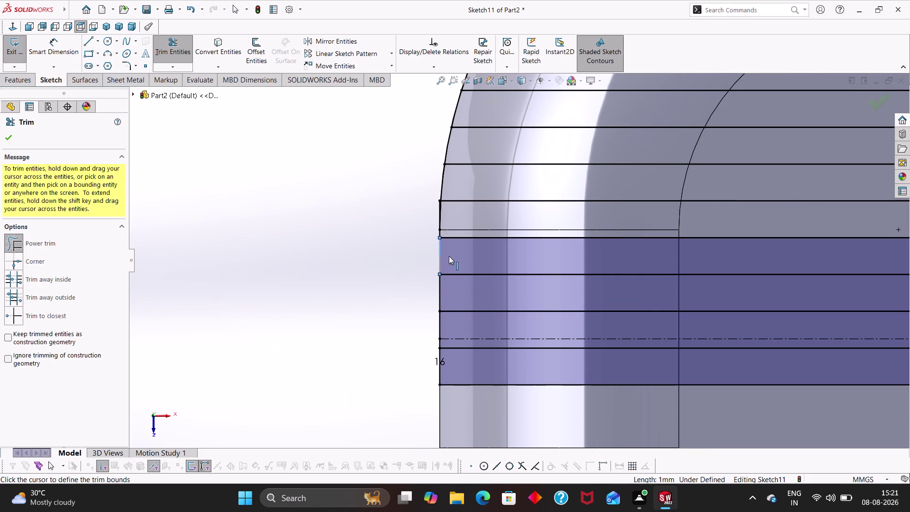
scroll(up, 3)
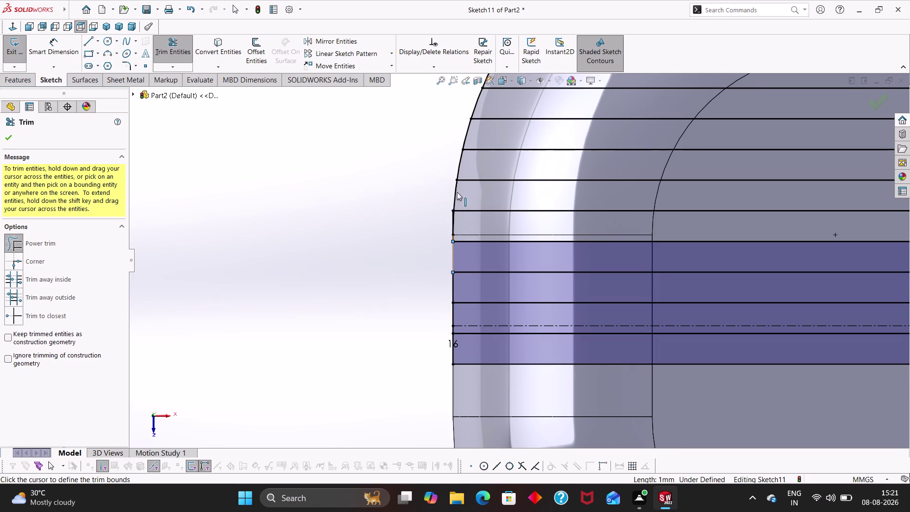
Undo those three trims and exit the trim tool.
key(ctrl+z)
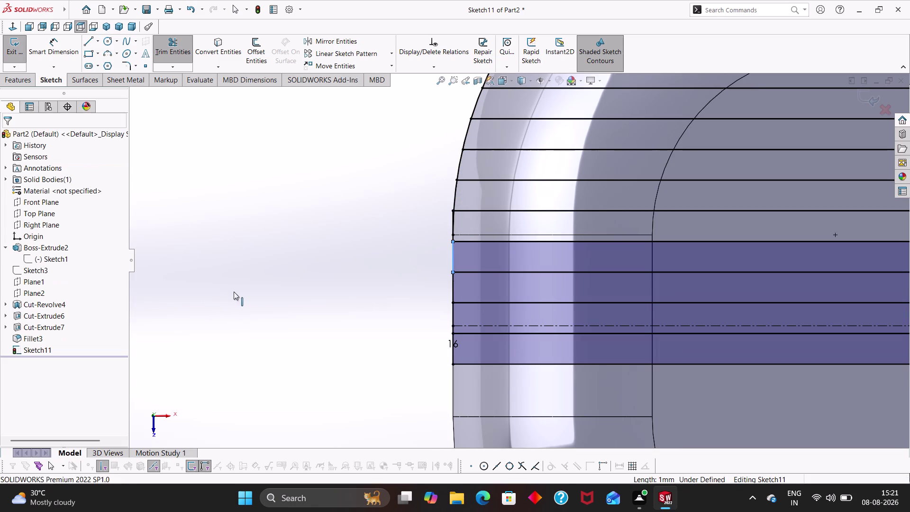
key(ctrl+z)
key(ctrl+z)
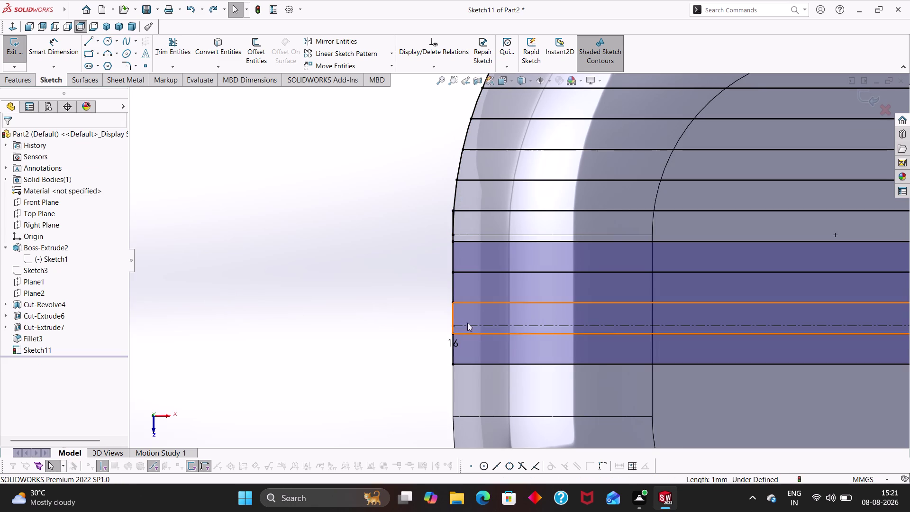
key(Escape)
key(Escape)
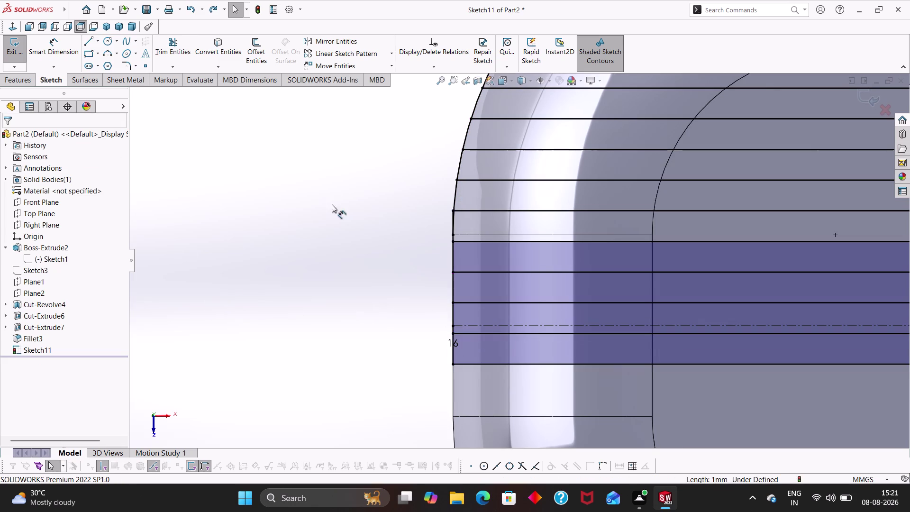
key(Escape)
Reopen Trim Entities in Trim to closest mode and pick the short left-end vertical line.
click(170, 68)
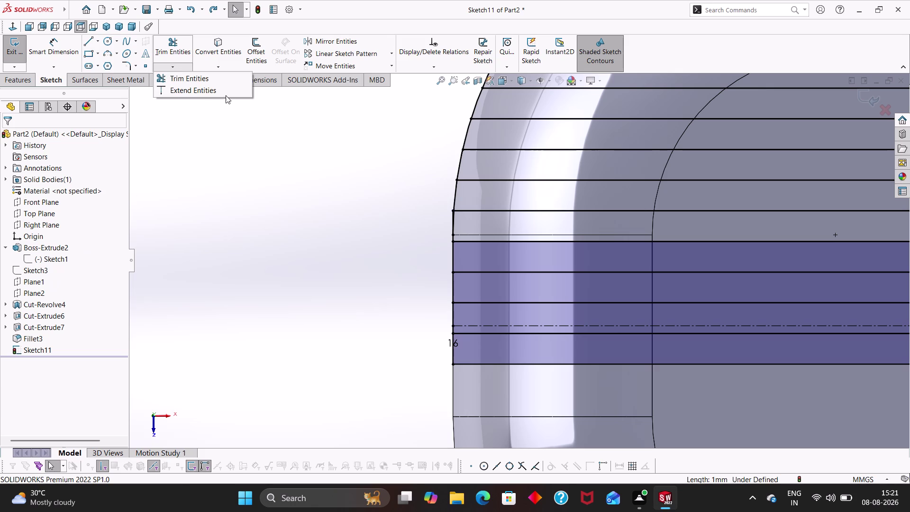
click(178, 53)
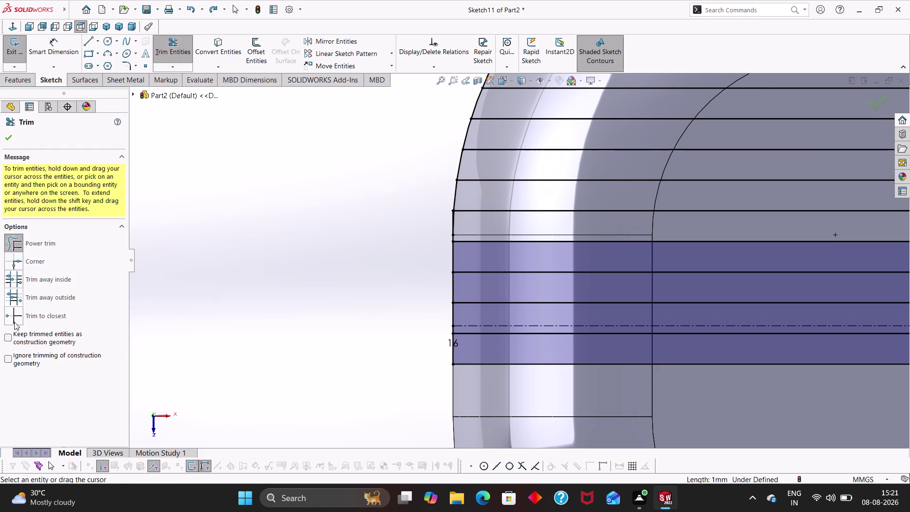
click(7, 314)
click(7, 132)
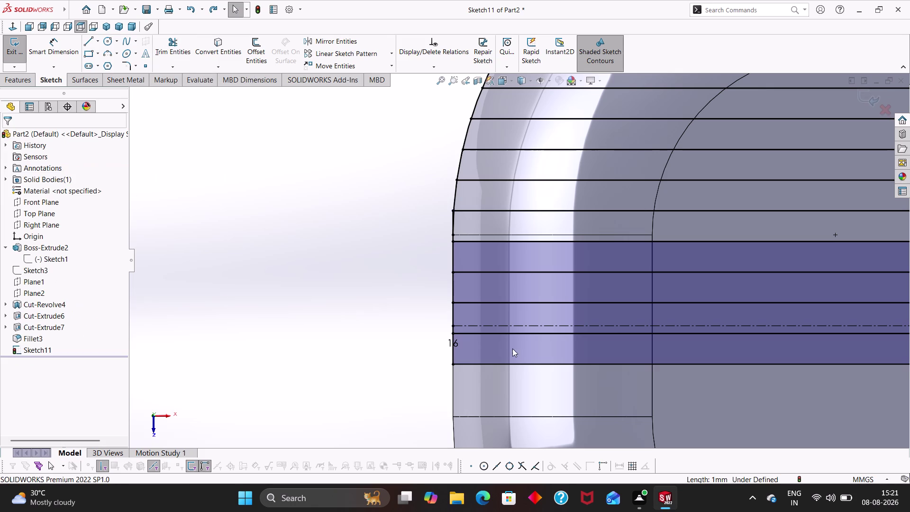
click(453, 315)
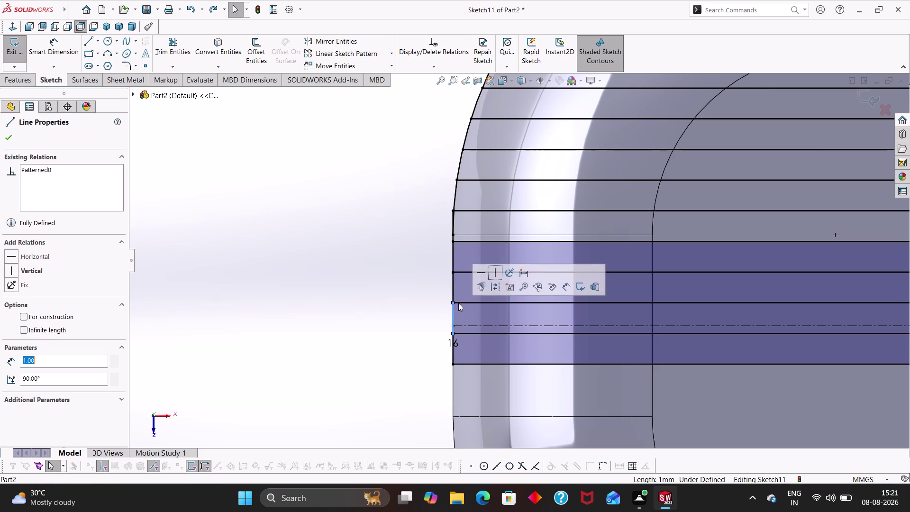
click(411, 325)
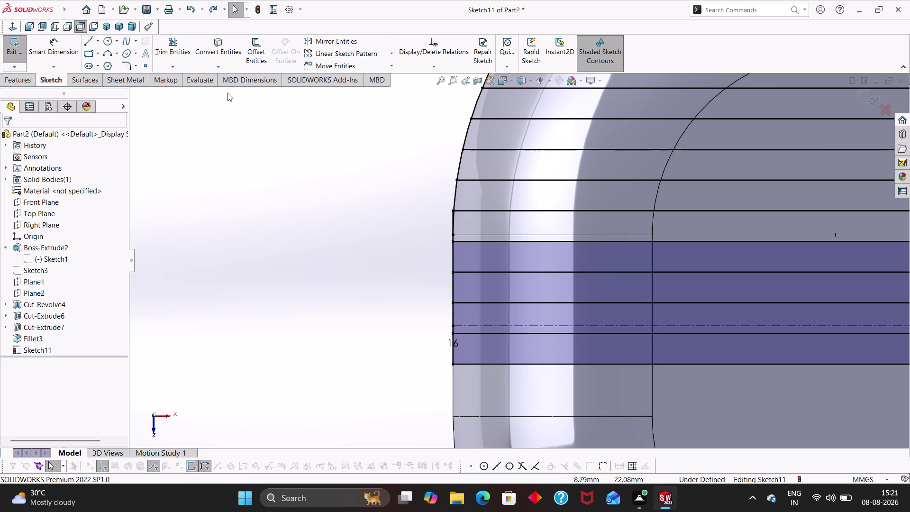
click(172, 47)
click(453, 314)
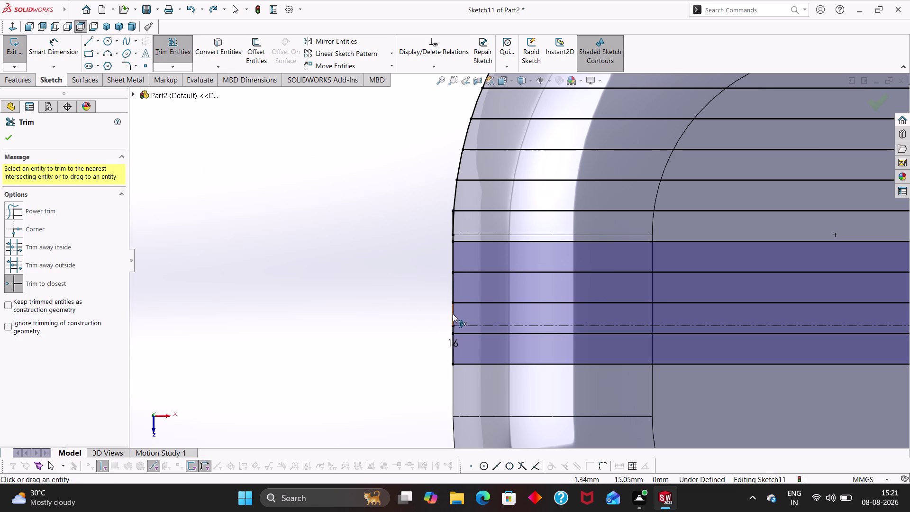
scroll(up, 3)
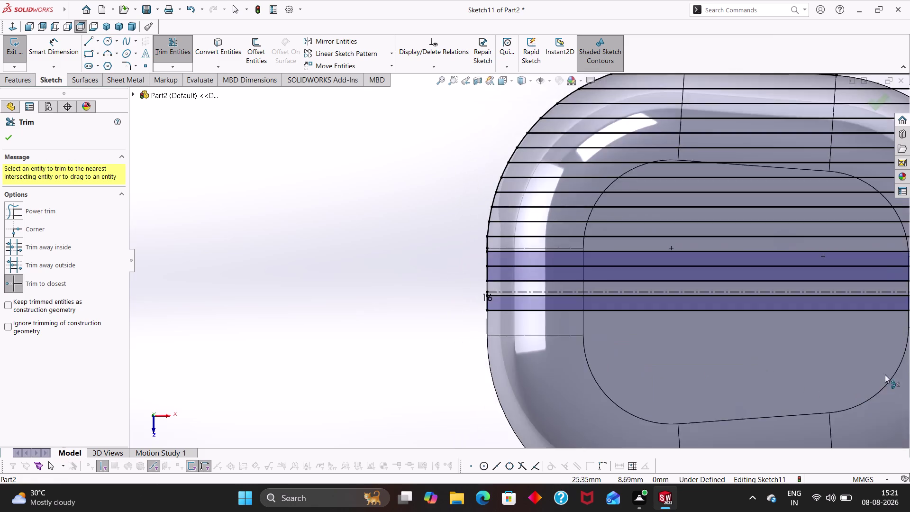
scroll(up, 3)
scroll(down, 3)
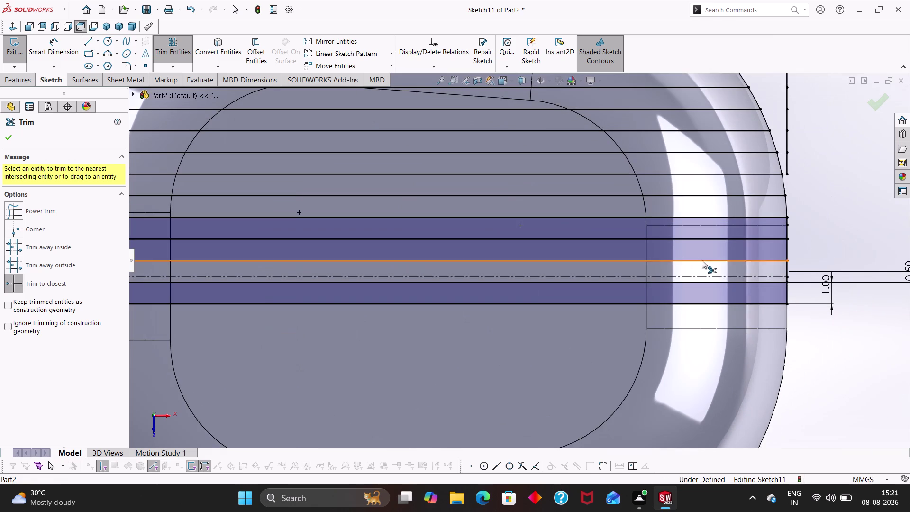
click(787, 269)
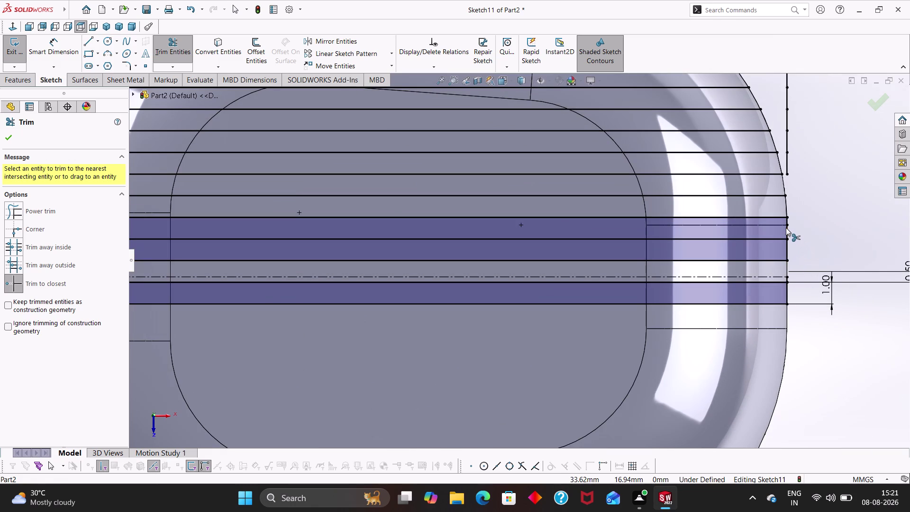
click(786, 228)
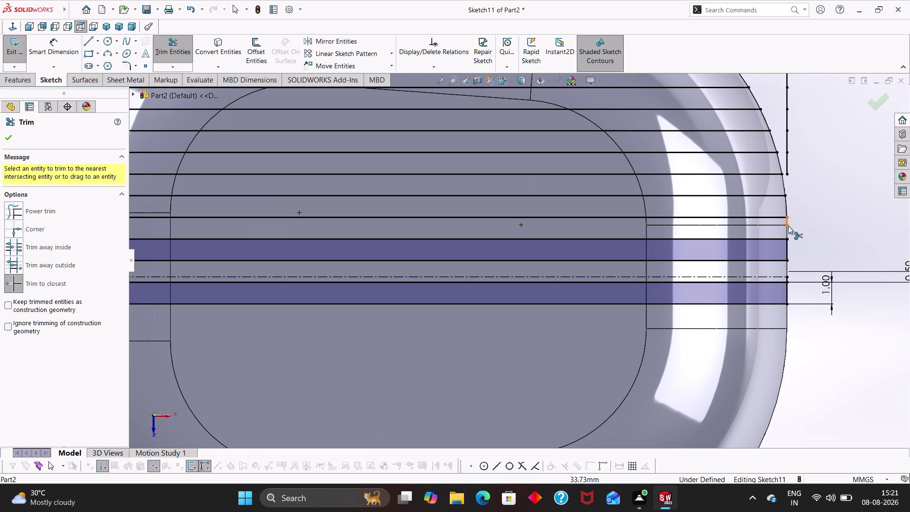
click(787, 223)
scroll(up, 3)
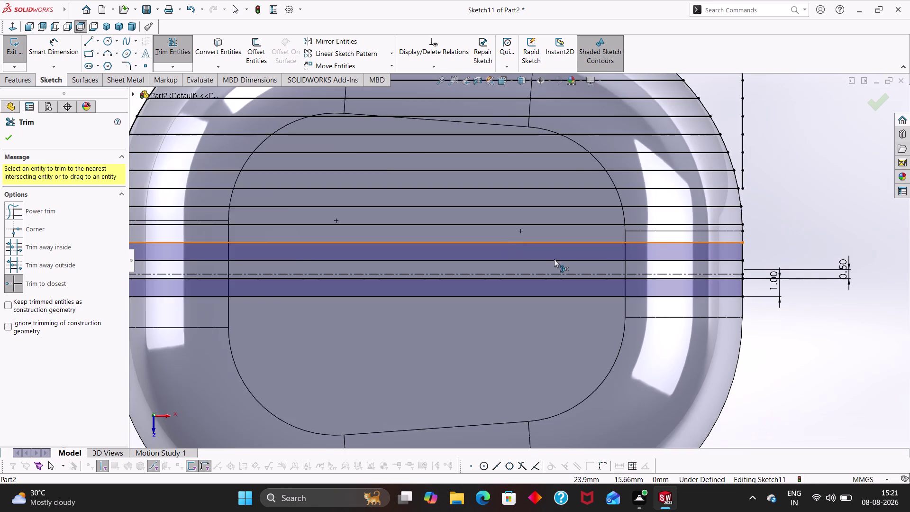
scroll(down, 3)
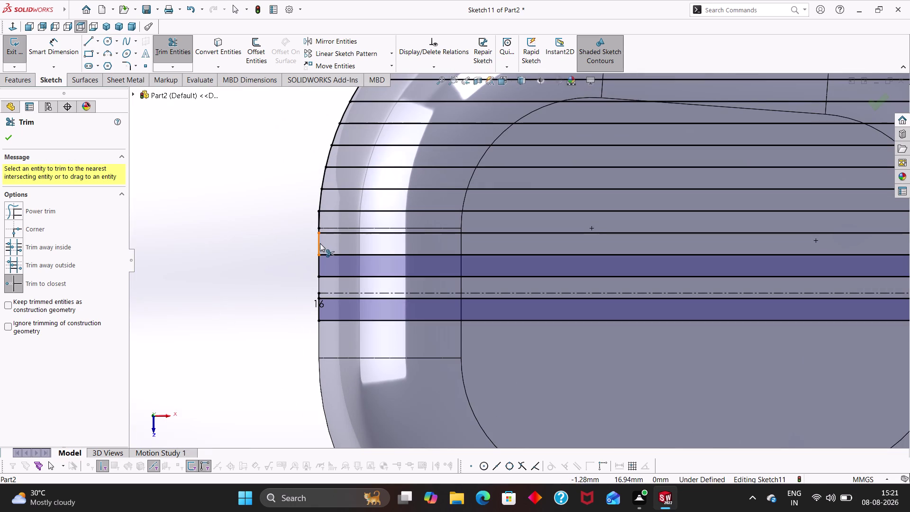
click(320, 243)
scroll(down, 3)
click(360, 218)
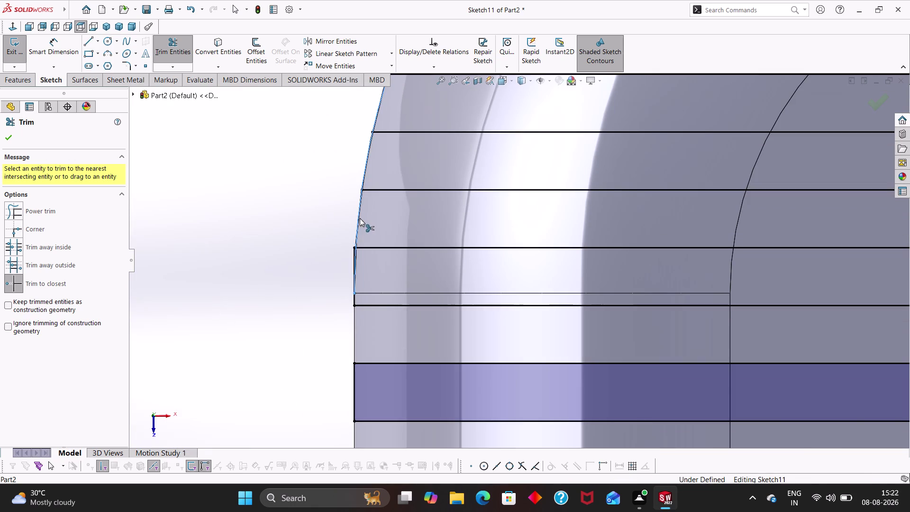
scroll(down, 3)
scroll(down, 3)
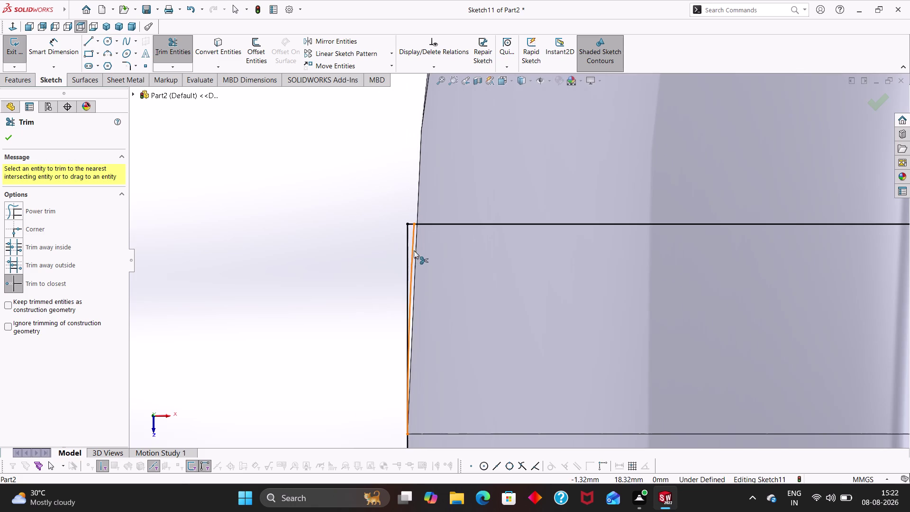
click(406, 246)
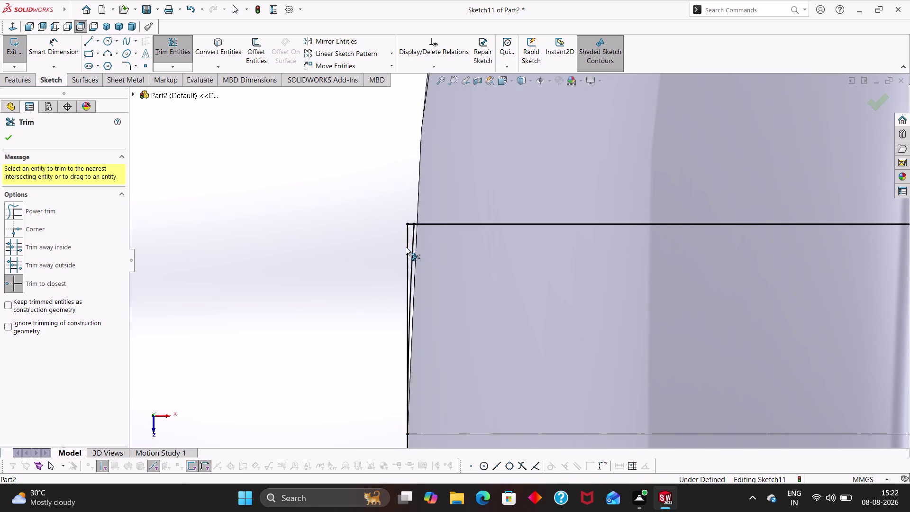
scroll(up, 3)
scroll(up, 3)
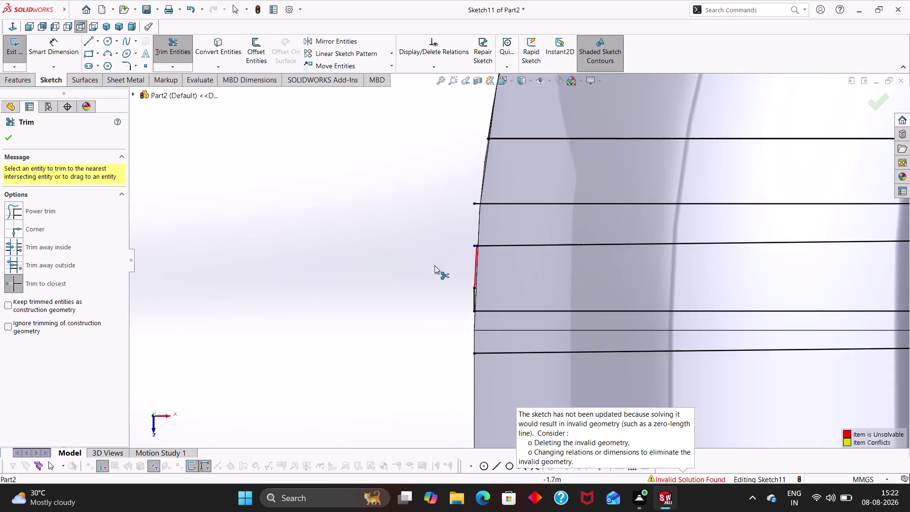
scroll(up, 3)
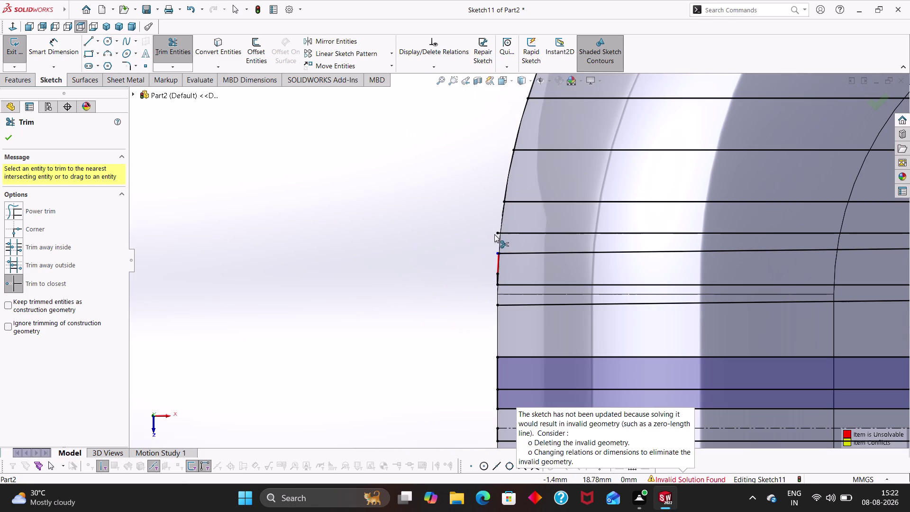
drag(498, 233, 506, 234)
key(Escape)
key(Escape)
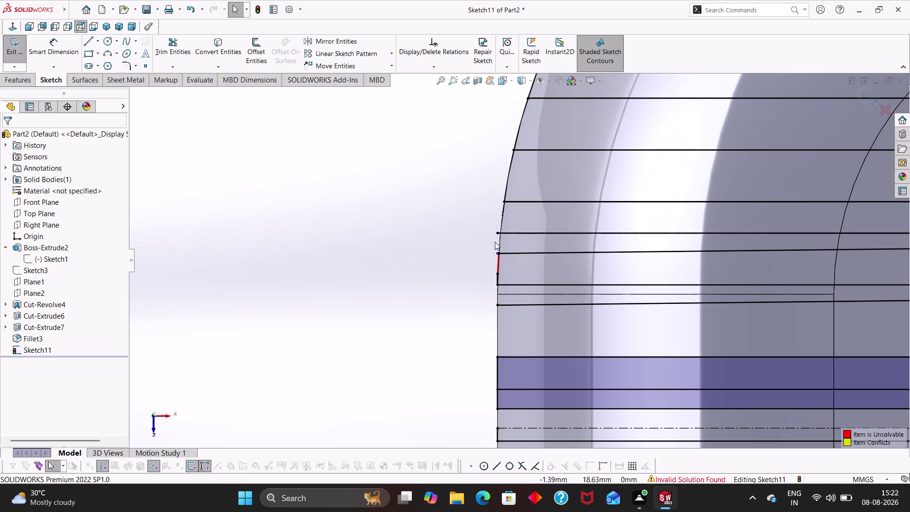
drag(498, 232, 507, 233)
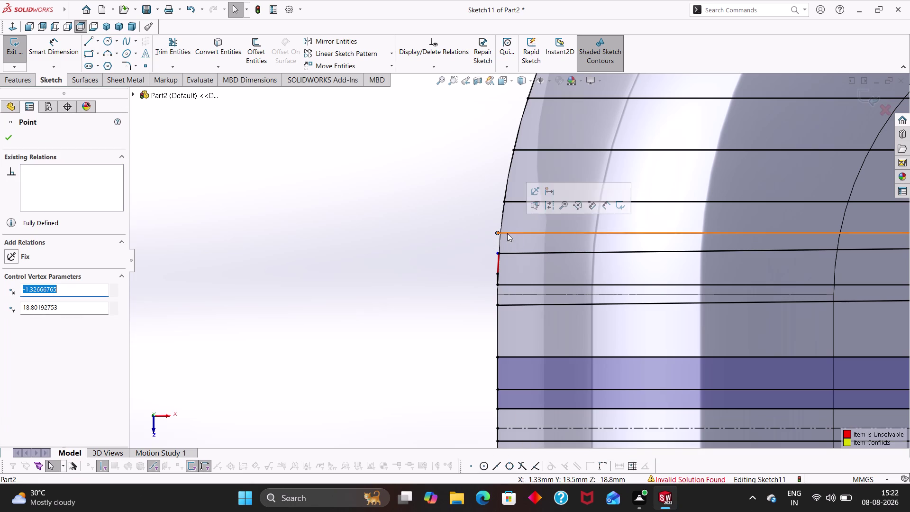
key(Escape)
key(Escape)
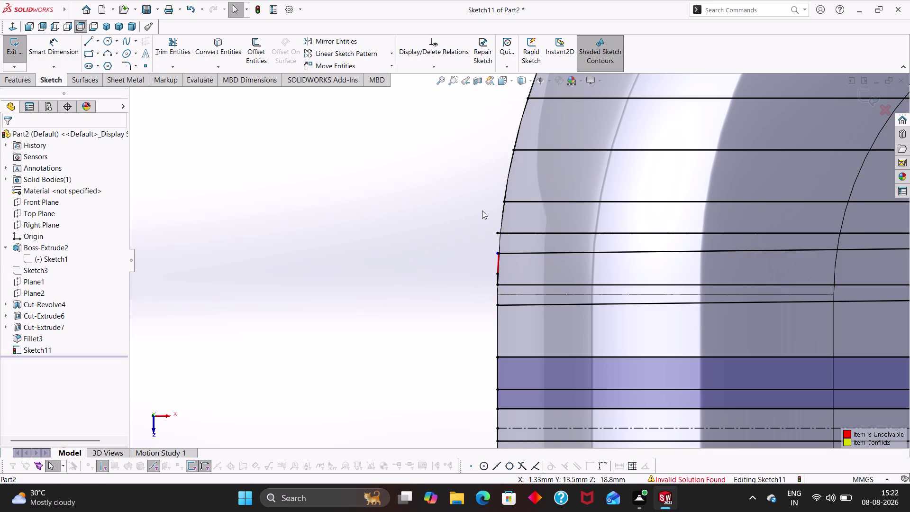
Convert the curved model edge into sketch geometry and zoom out.
click(219, 50)
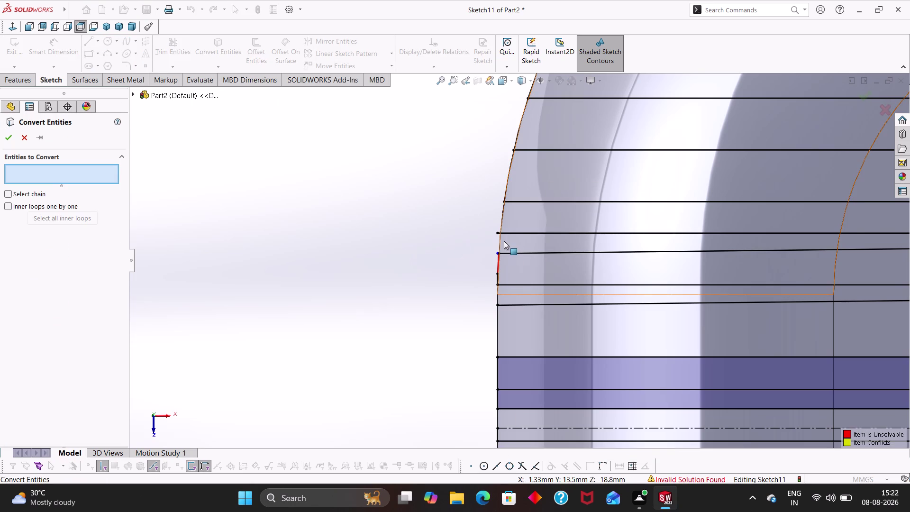
click(498, 242)
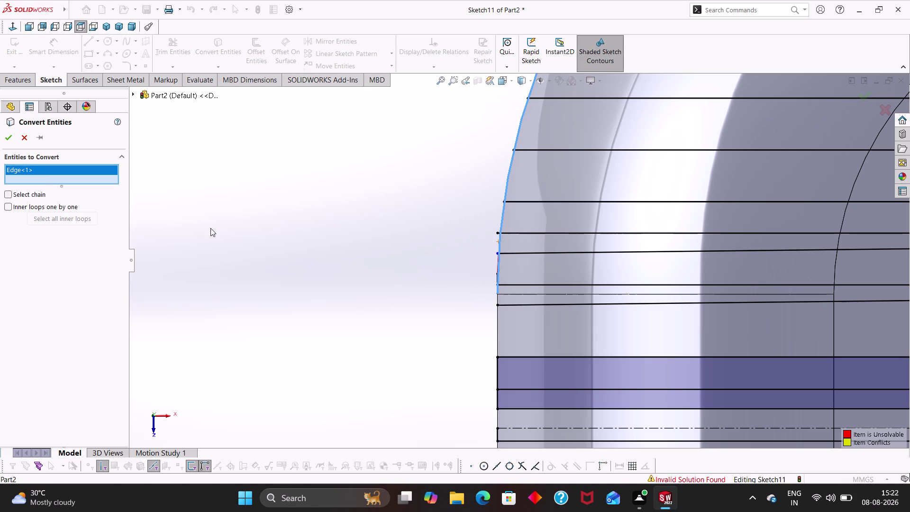
click(8, 137)
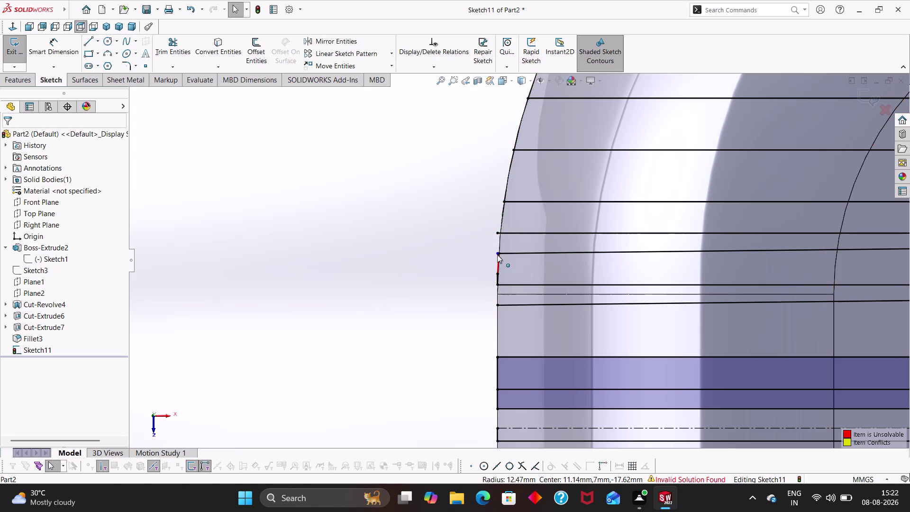
scroll(down, 3)
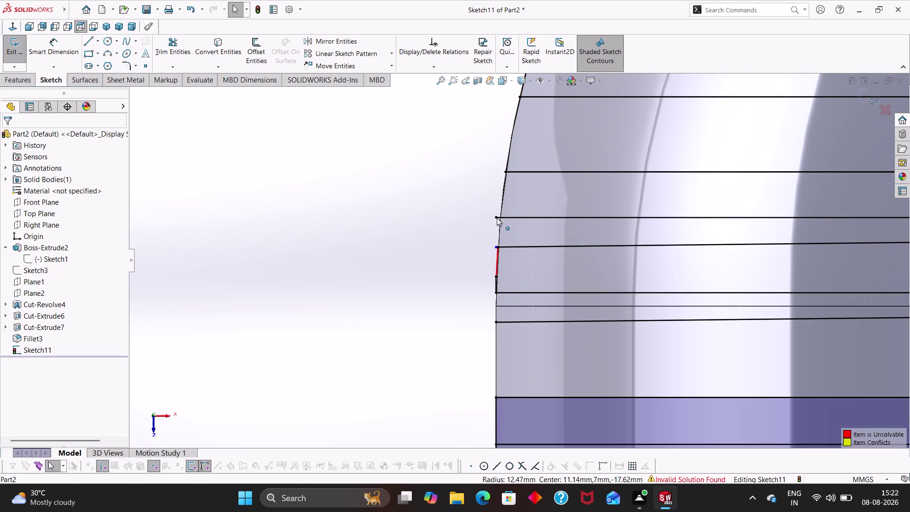
drag(497, 218, 503, 217)
key(Escape)
key(Escape)
key(Escape)
scroll(up, 3)
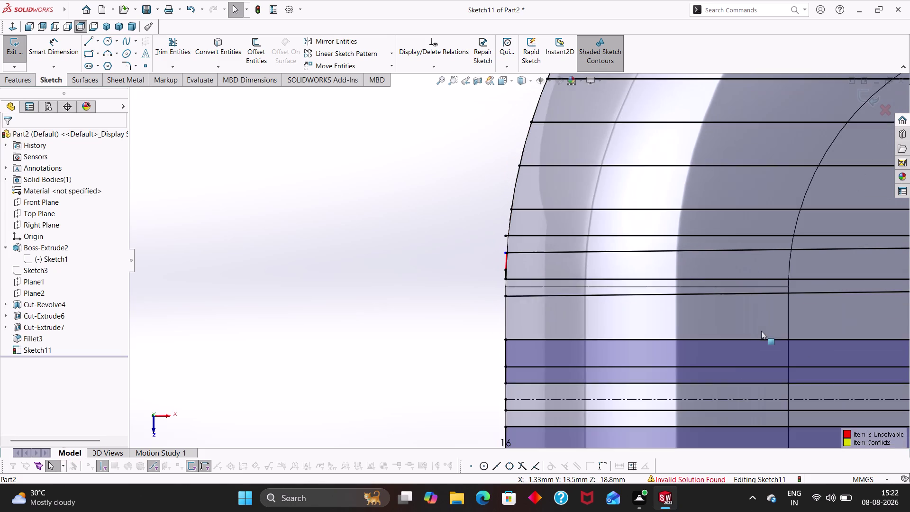
scroll(up, 3)
scroll(up, 3)
scroll(up, 3)
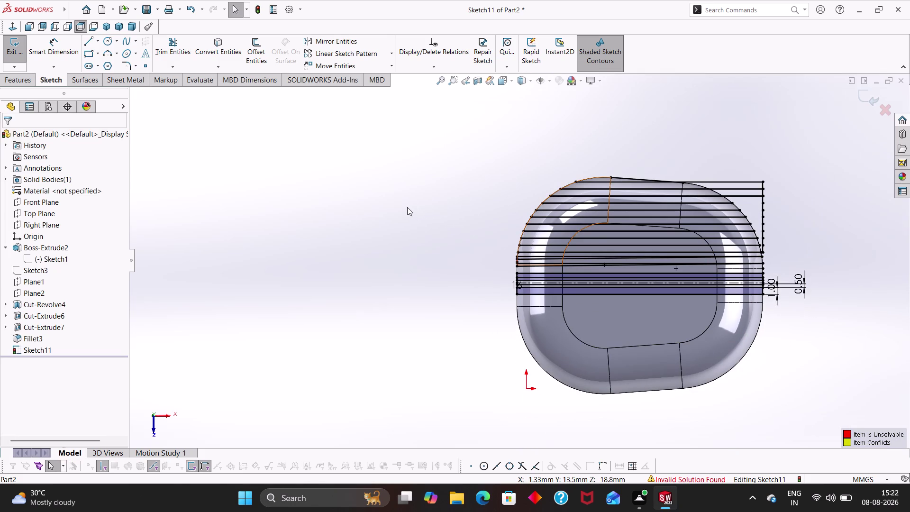
Undo repeatedly until the patterned slot lines are gone, leaving one dimensioned slot.
key(ctrl+z)
key(ctrl+z)
key(ctrl+z)
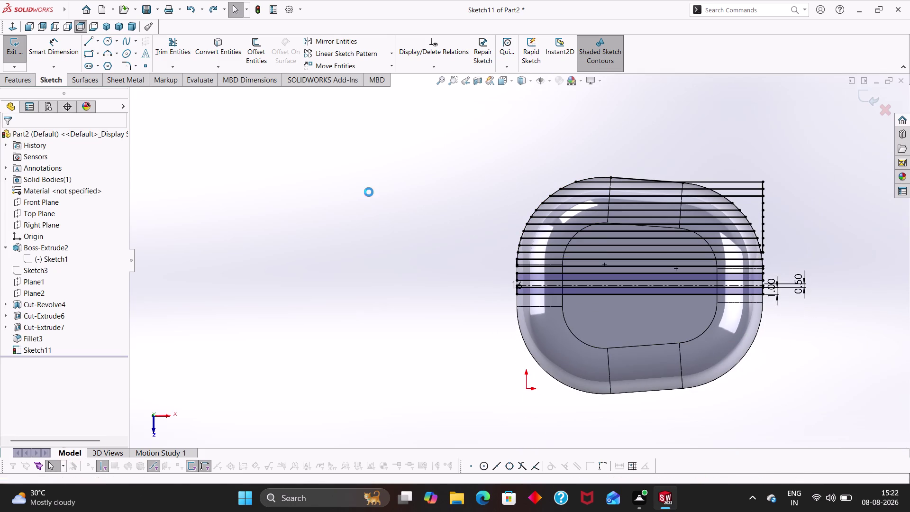
key(ctrl+z)
key(ctrl+z)
key(ctrl+z)
key(ctrl+z)
key(ctrl+z)
key(ctrl+z)
key(ctrl+z)
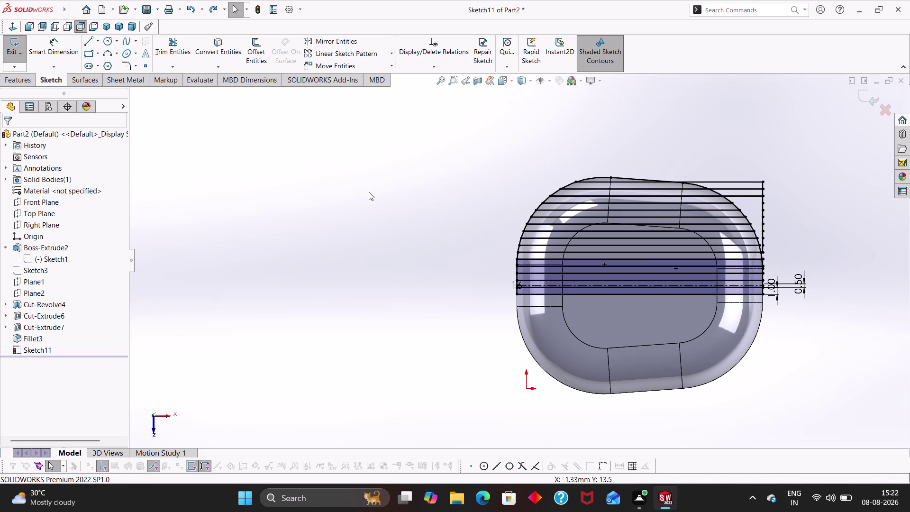
key(ctrl+z)
key(ctrl+z)
key(ctrl+z)
key(ctrl+z)
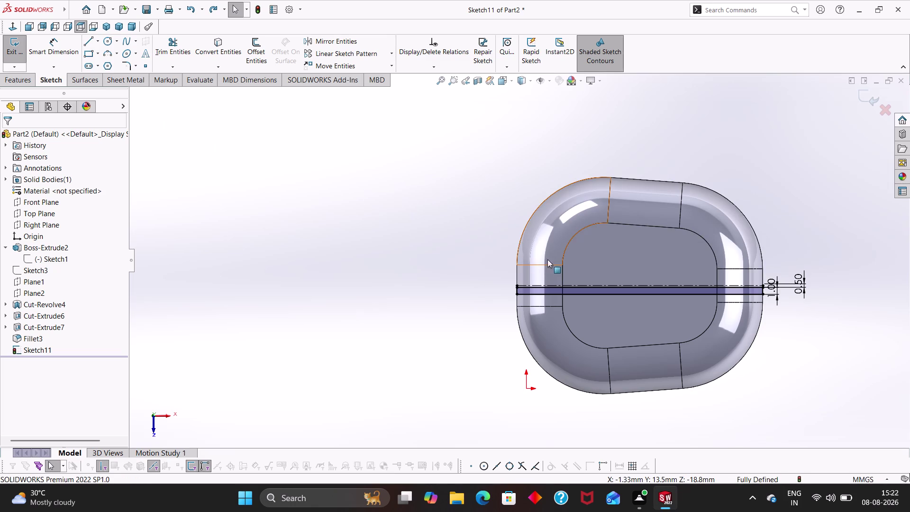
middle_drag(618, 255, 417, 231)
scroll(down, 3)
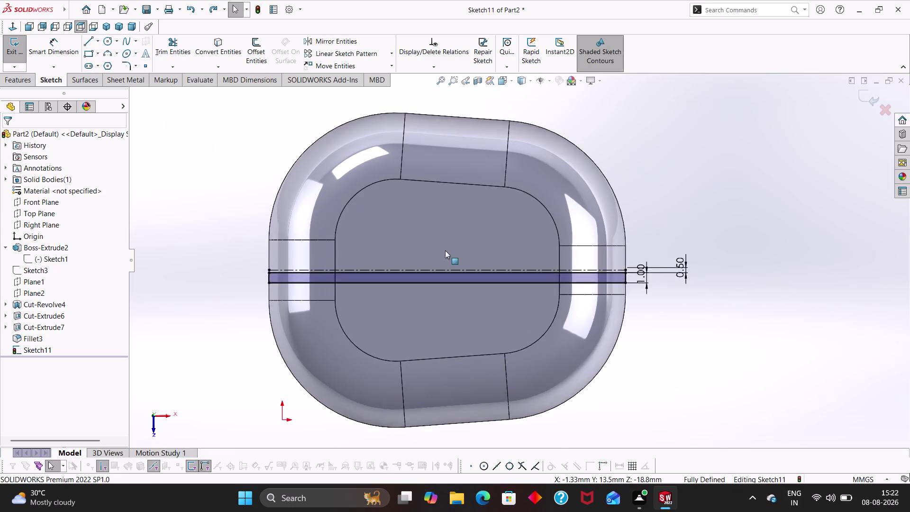
scroll(down, 3)
key(Escape)
key(Escape)
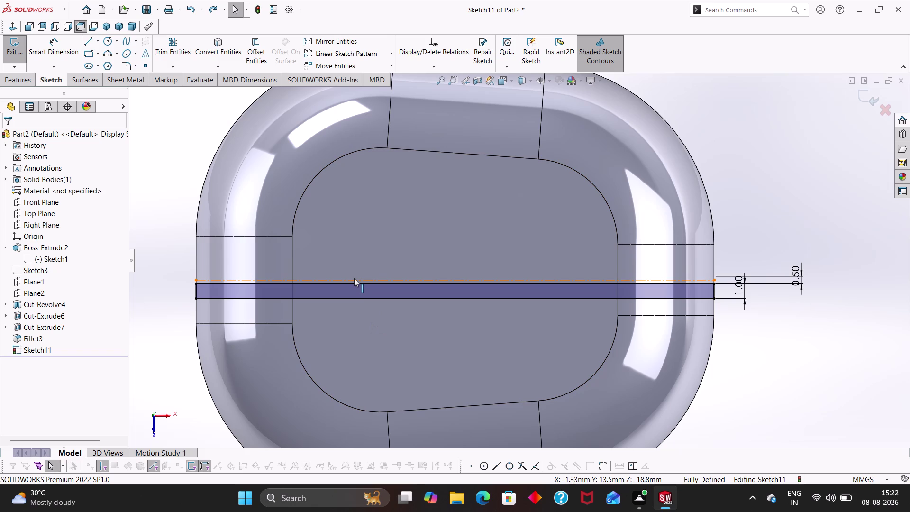
click(638, 288)
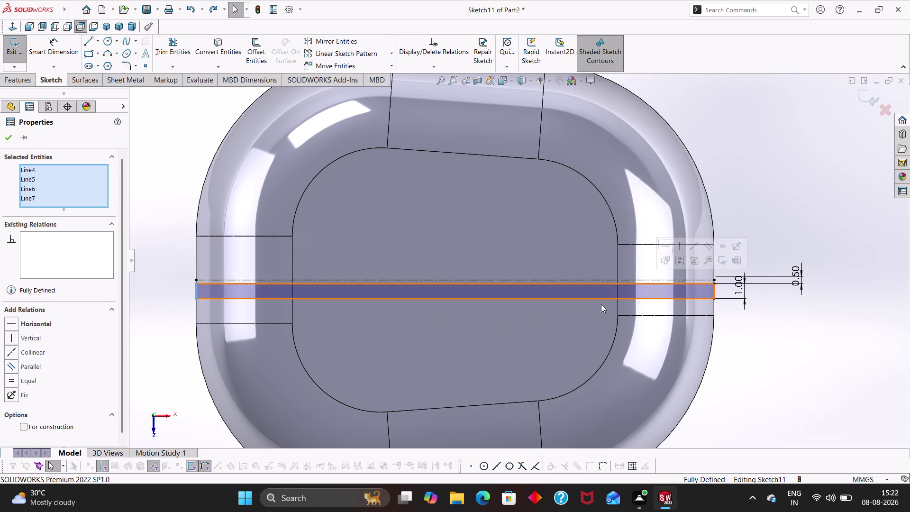
click(393, 51)
click(367, 68)
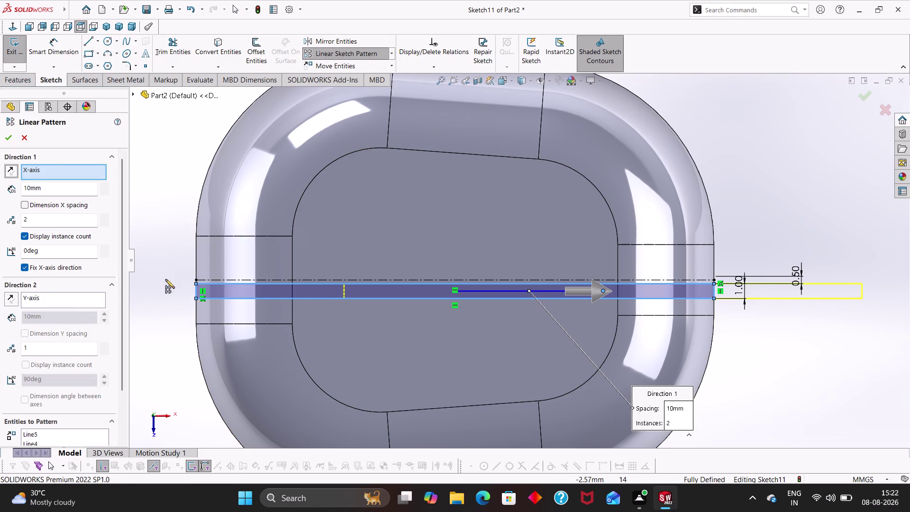
click(61, 297)
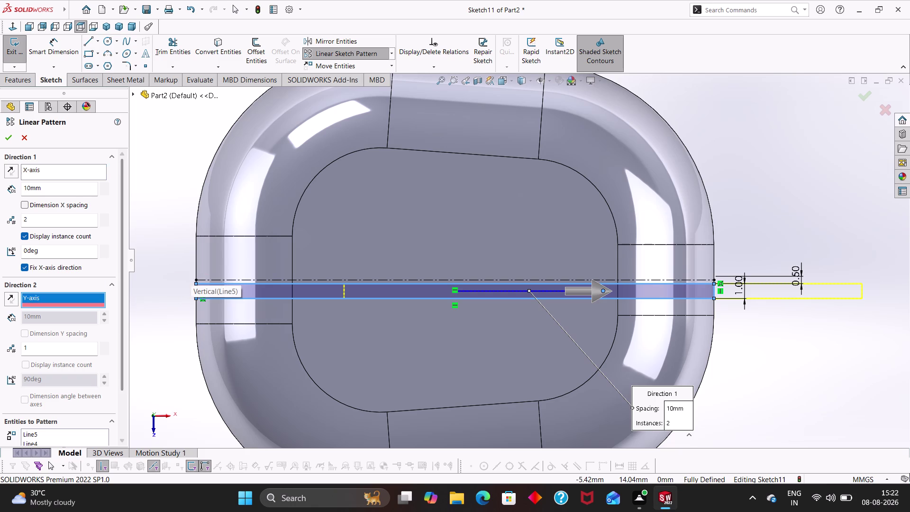
click(58, 171)
click(195, 252)
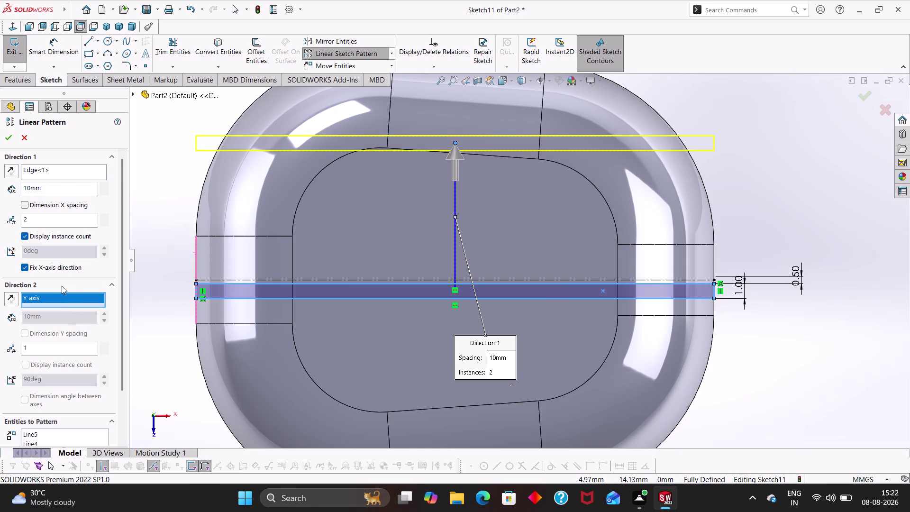
drag(51, 189, 0, 187)
key(1)
key(Return)
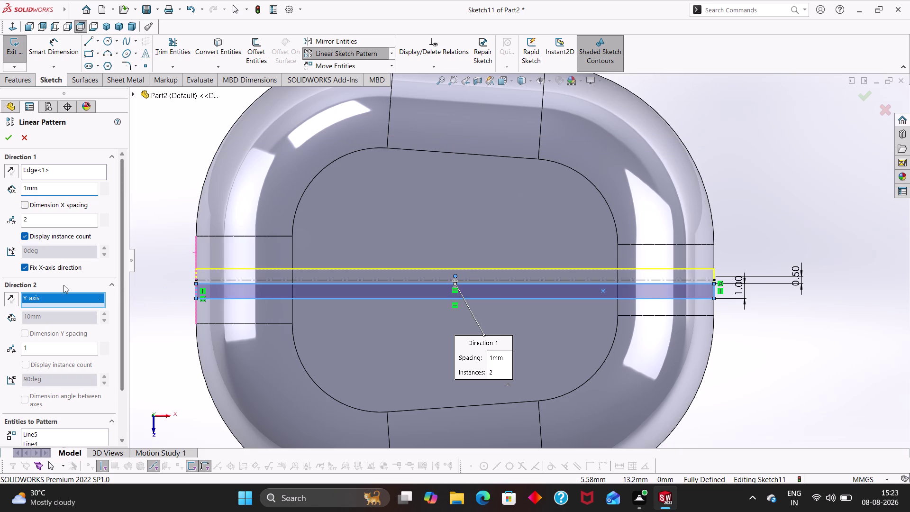
click(37, 203)
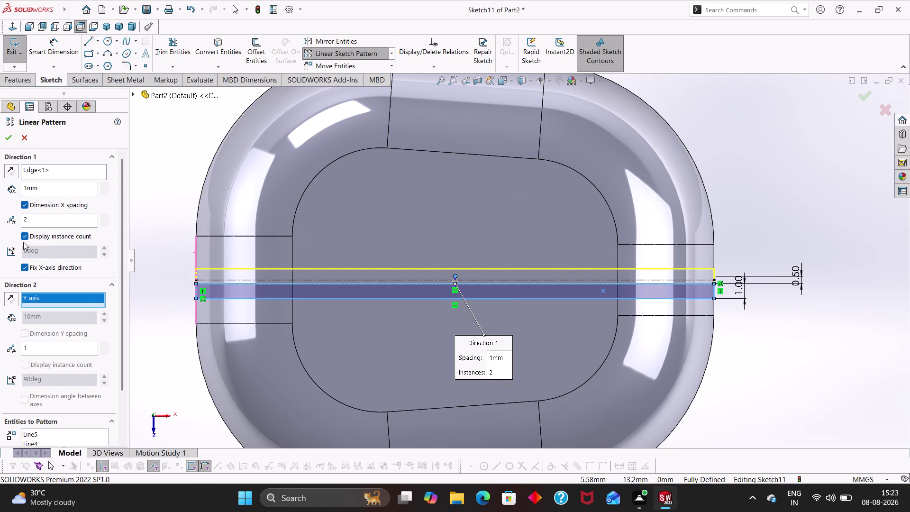
click(31, 208)
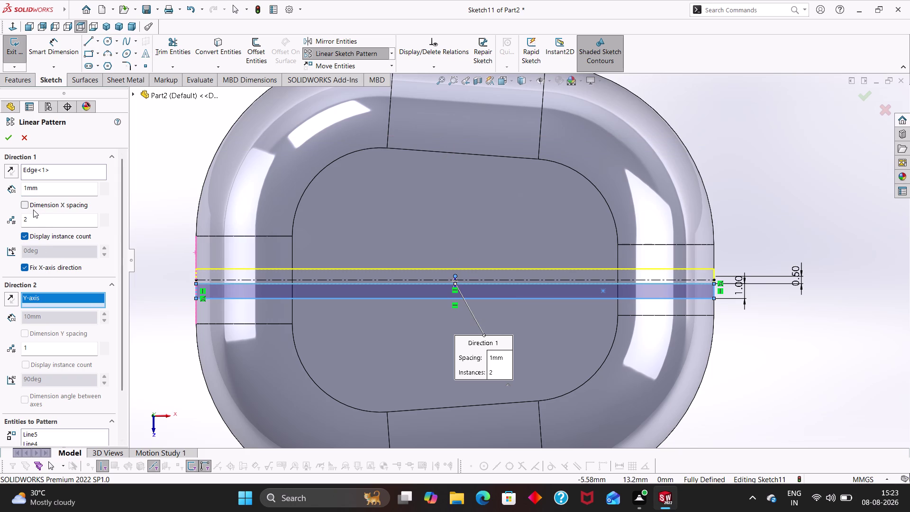
click(33, 208)
click(33, 208)
drag(122, 303, 117, 324)
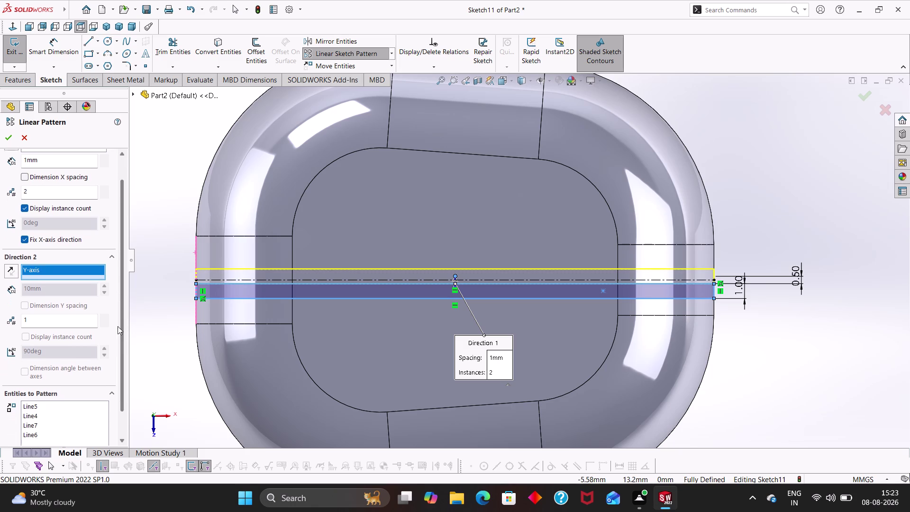
drag(118, 324, 127, 359)
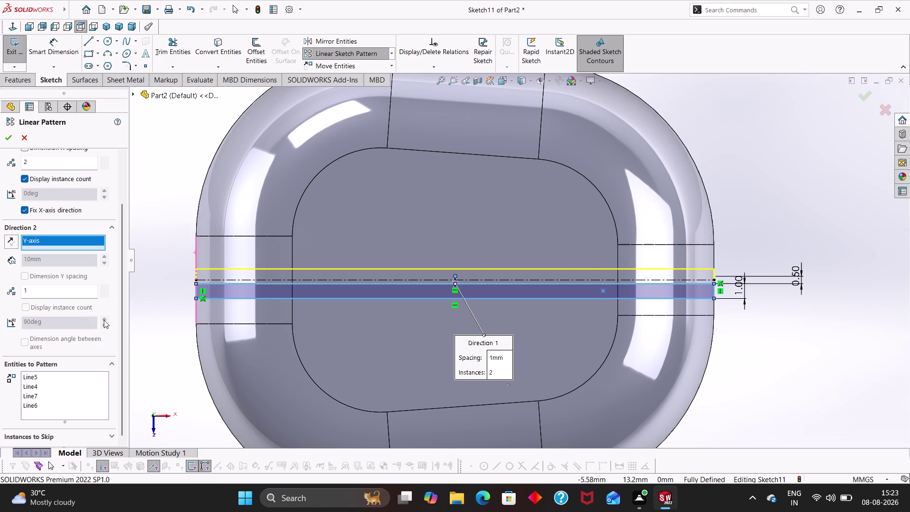
drag(121, 304, 121, 291)
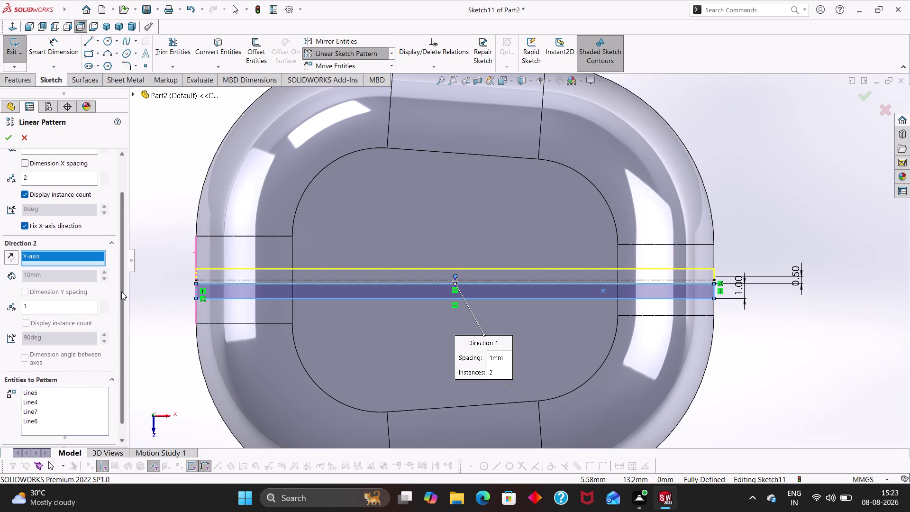
drag(121, 292, 122, 287)
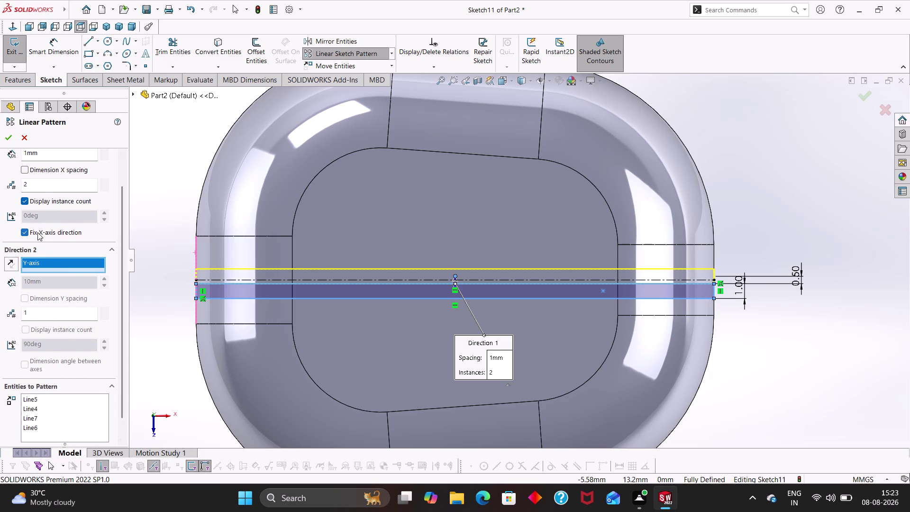
drag(124, 210, 117, 160)
click(21, 204)
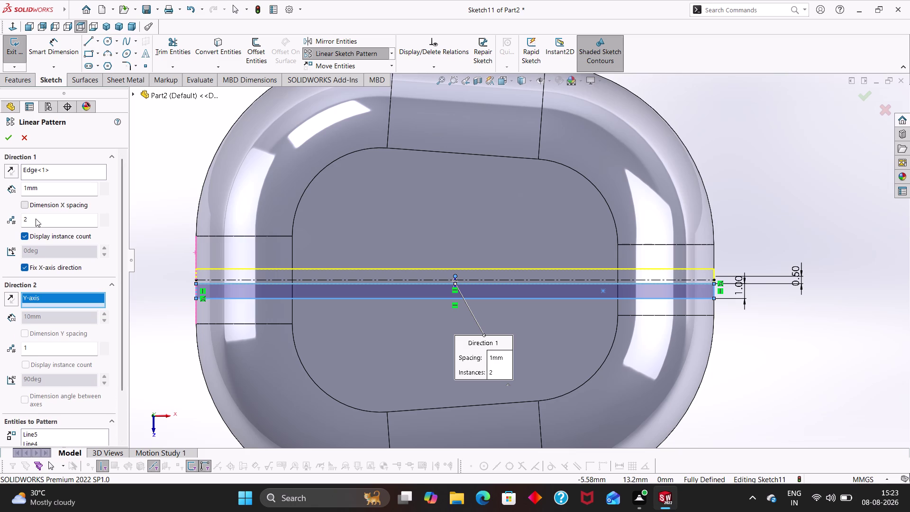
click(29, 203)
drag(44, 227, 51, 219)
drag(50, 220, 30, 220)
drag(31, 220, 20, 224)
key(1)
key(5)
key(Return)
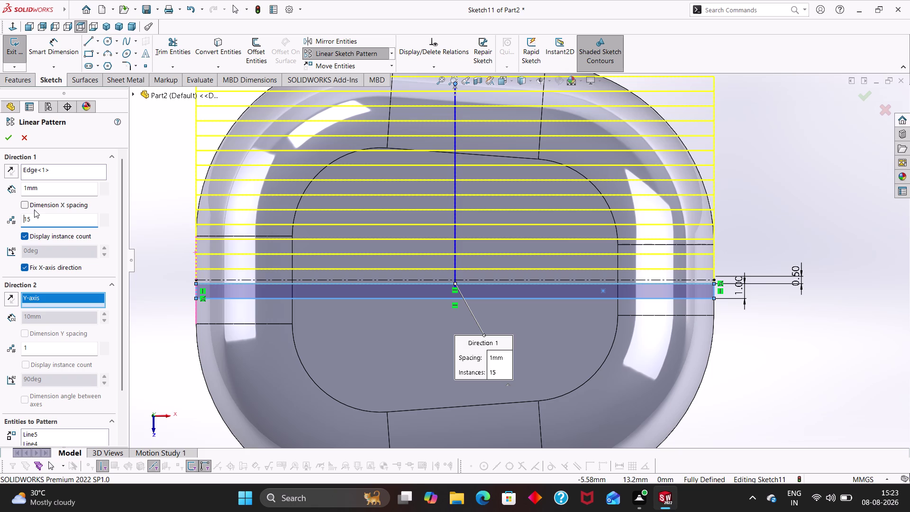
click(25, 203)
click(25, 203)
click(25, 204)
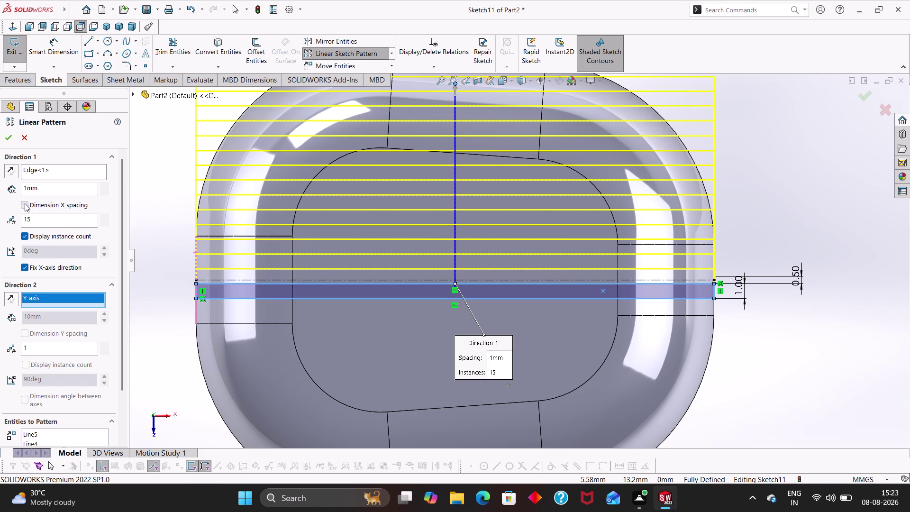
click(24, 204)
drag(122, 347, 124, 347)
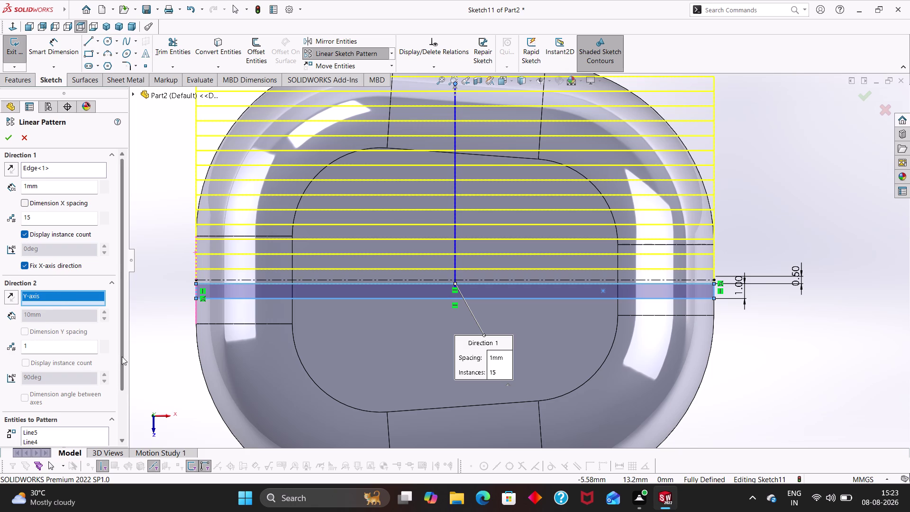
drag(124, 348, 94, 311)
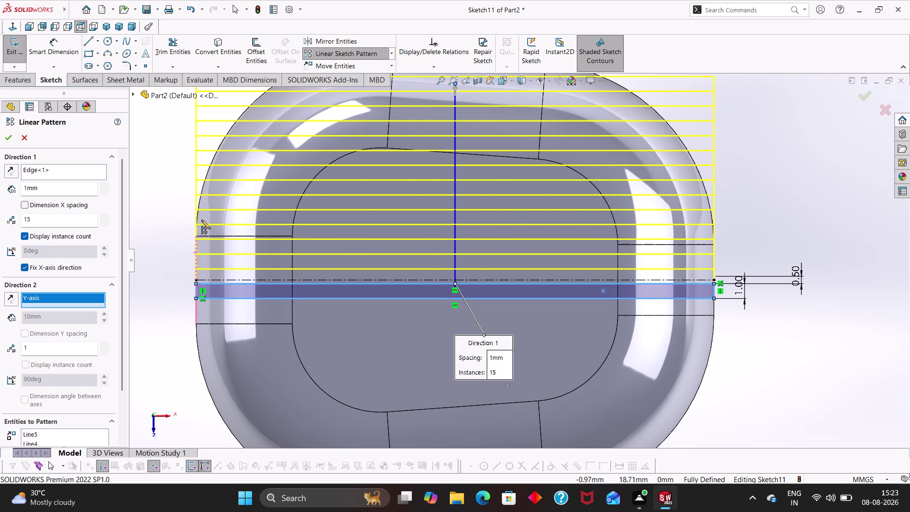
key(ctrl+z)
key(ctrl+z)
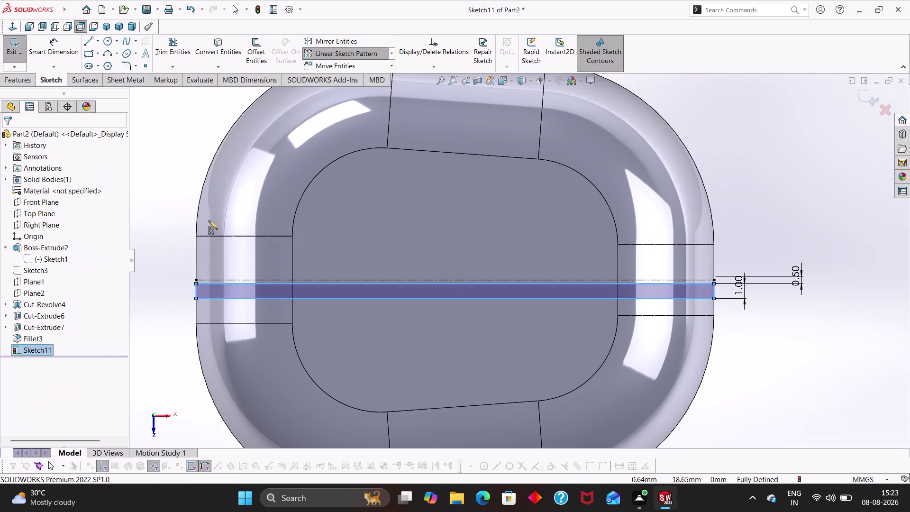
Select the upper 35 mm slot line.
key(Escape)
key(Escape)
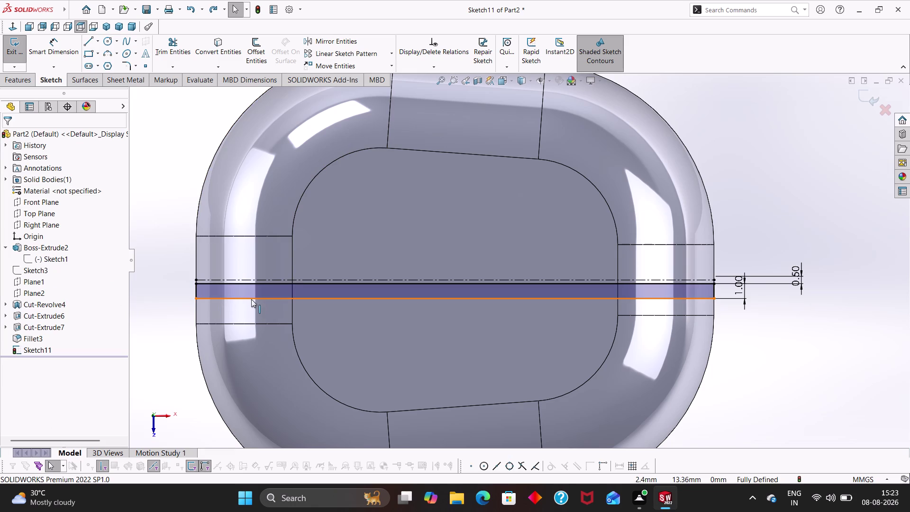
click(251, 300)
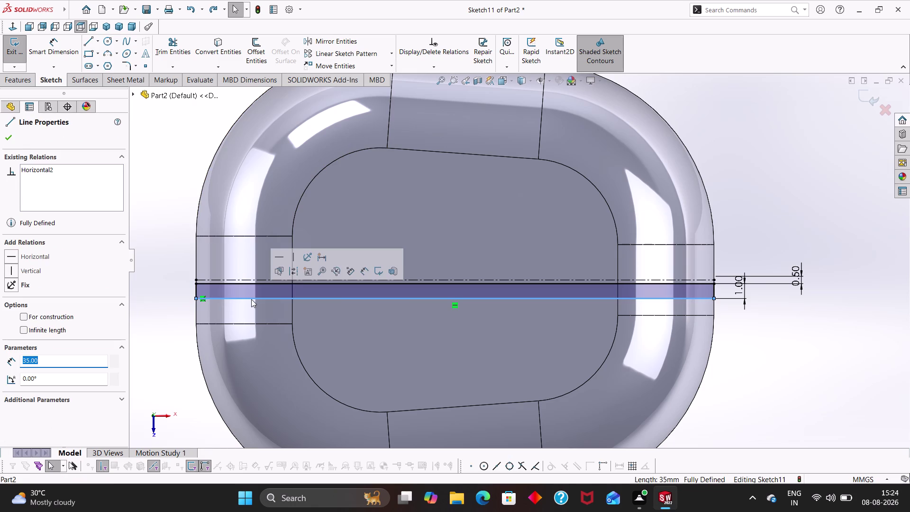
key(Escape)
key(Escape)
key(Escape)
click(250, 283)
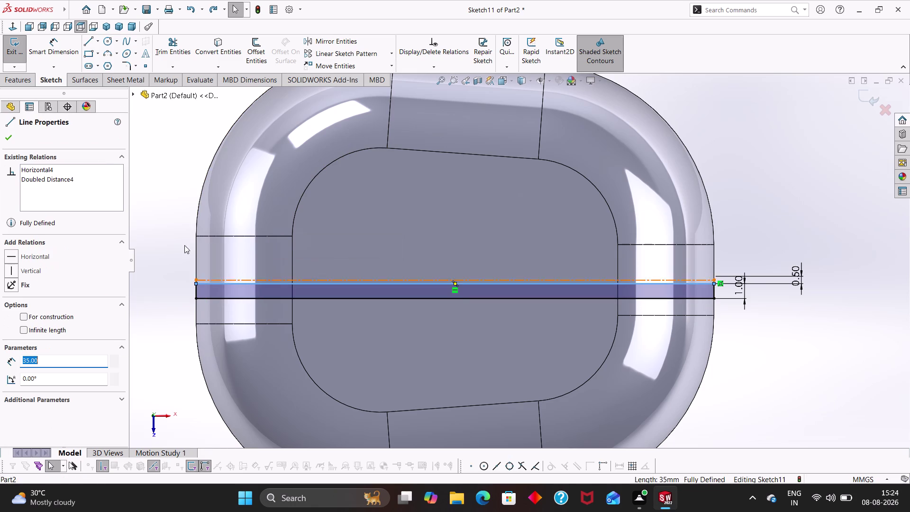
Linear-pattern the line vertically with 15 instances at 1 mm spacing.
click(392, 53)
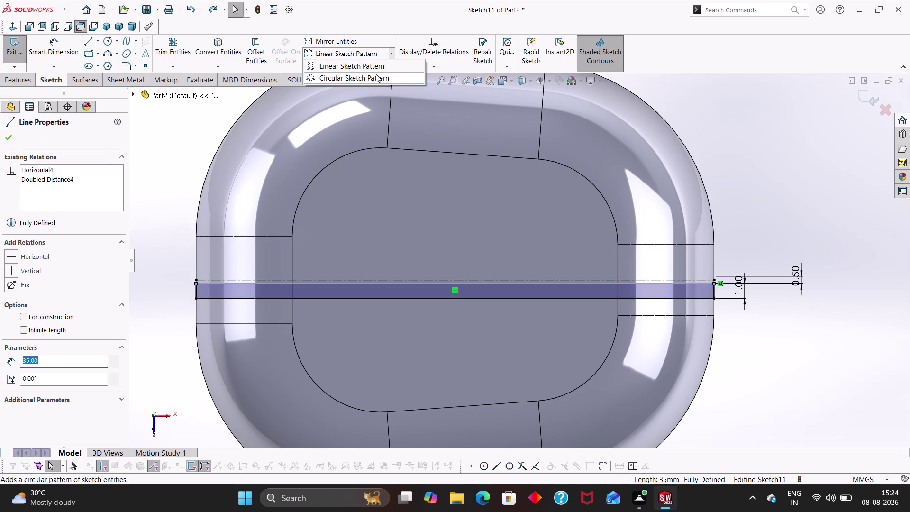
click(373, 67)
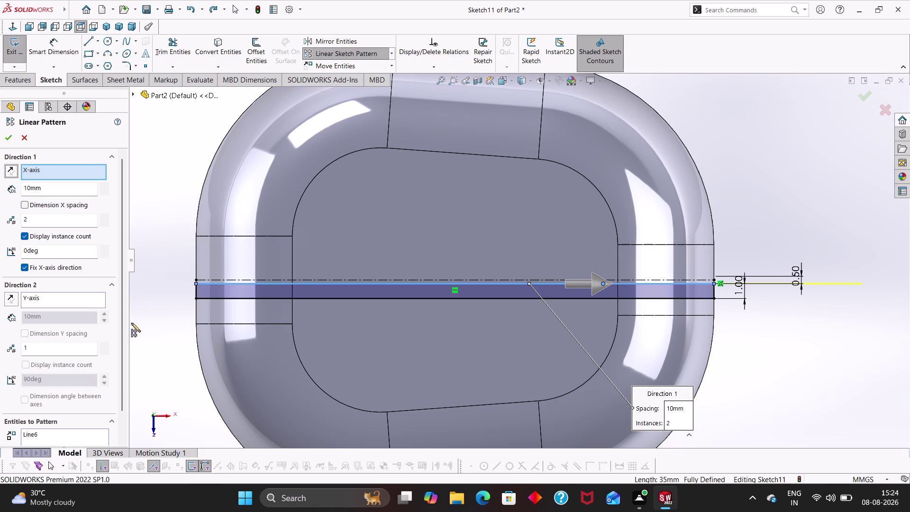
click(194, 254)
drag(39, 221, 39, 220)
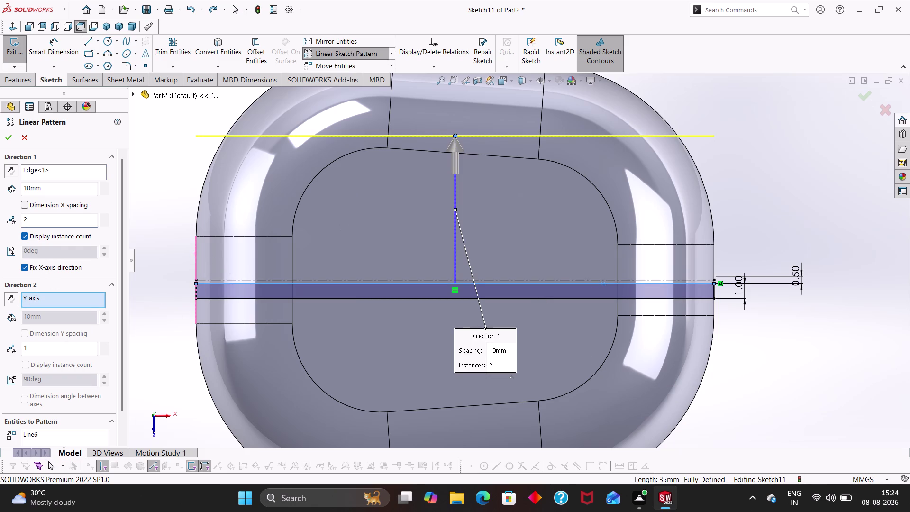
drag(39, 220, 0, 219)
key(1)
key(5)
key(Return)
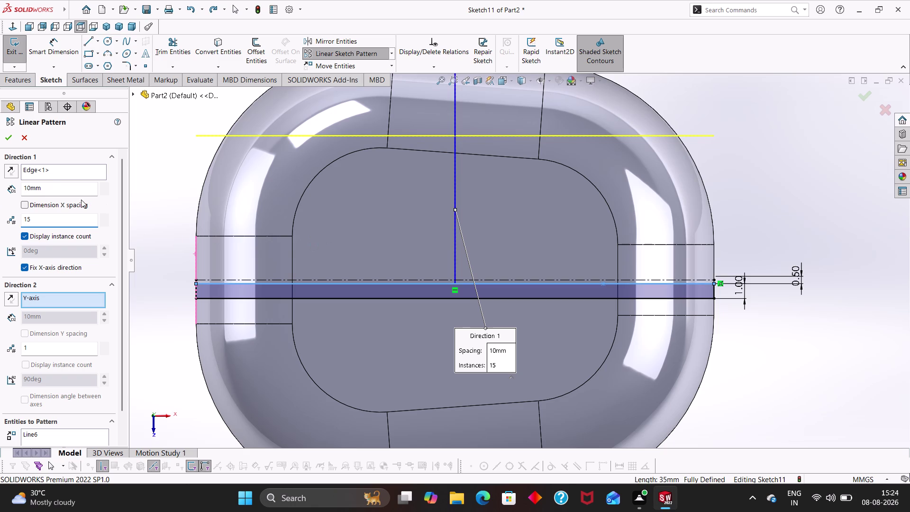
drag(50, 184, 0, 187)
key(1)
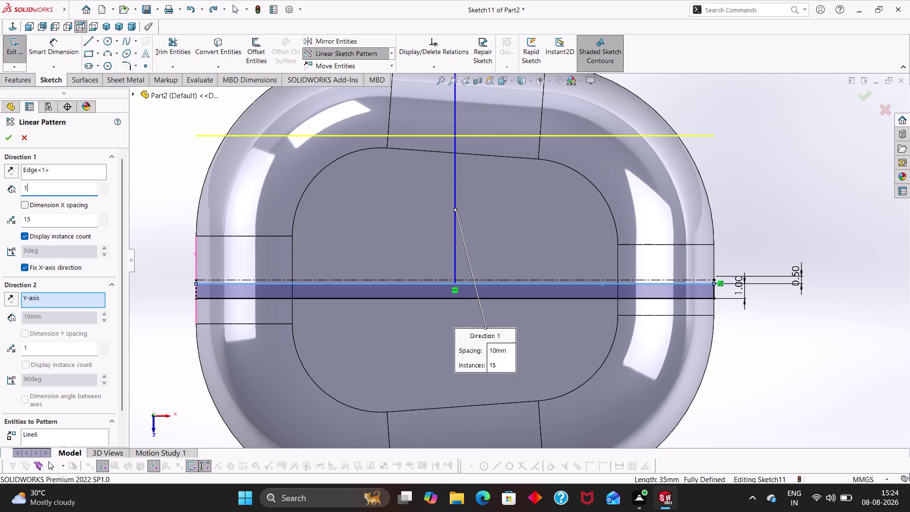
key(Return)
scroll(up, 3)
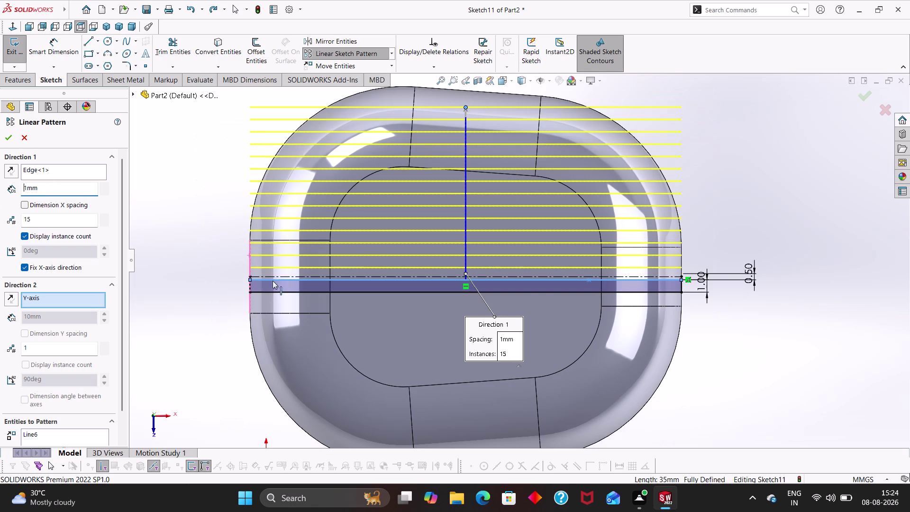
click(7, 139)
click(184, 244)
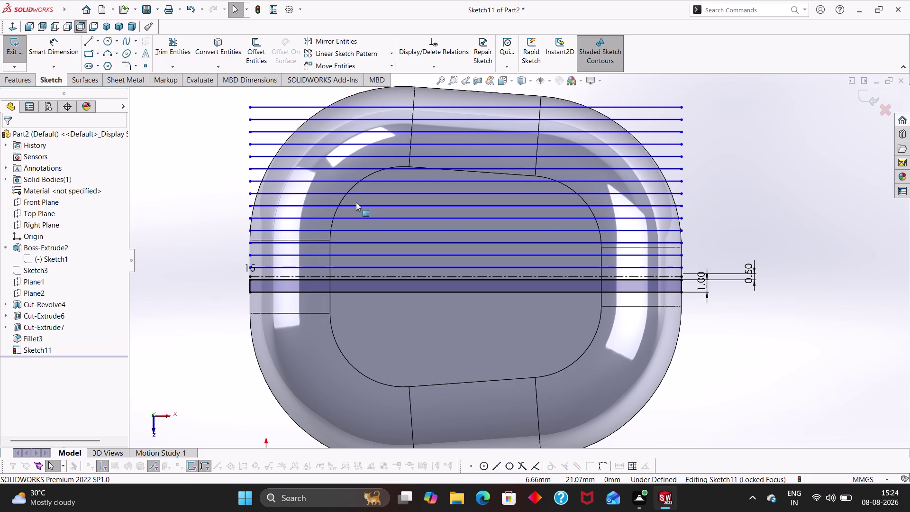
Cancel active commands and select the 15 patterned slot lines.
key(Escape)
key(Escape)
key(Escape)
click(61, 258)
key(Escape)
click(39, 348)
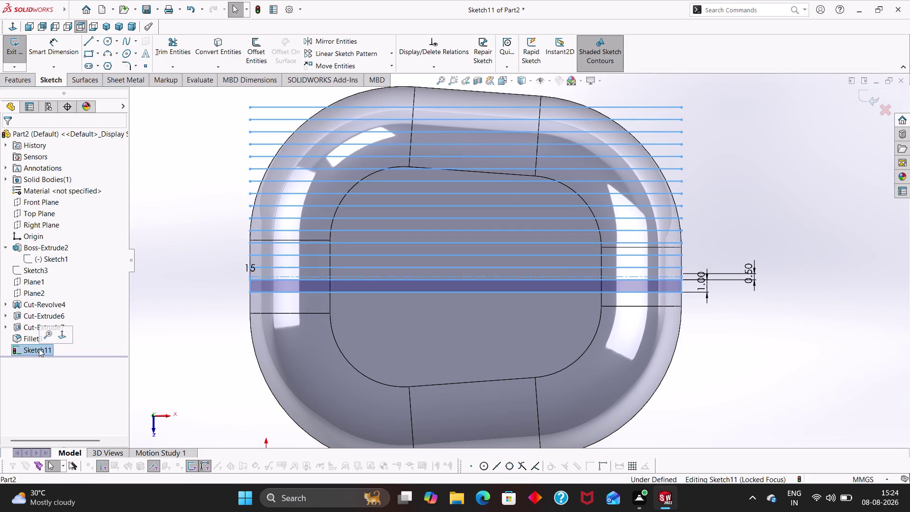
key(Escape)
key(Escape)
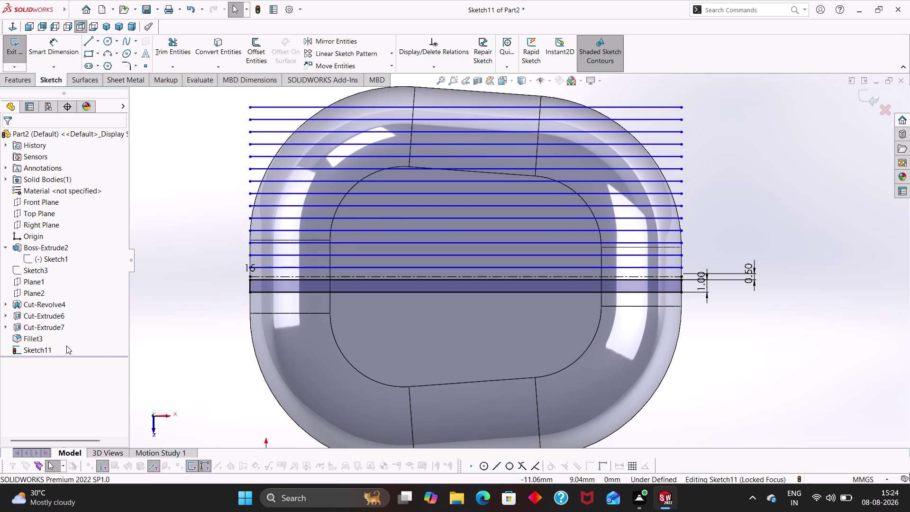
Undo the linear sketch pattern, removing the 15 slot line copies.
right_click(44, 348)
key(Escape)
key(Escape)
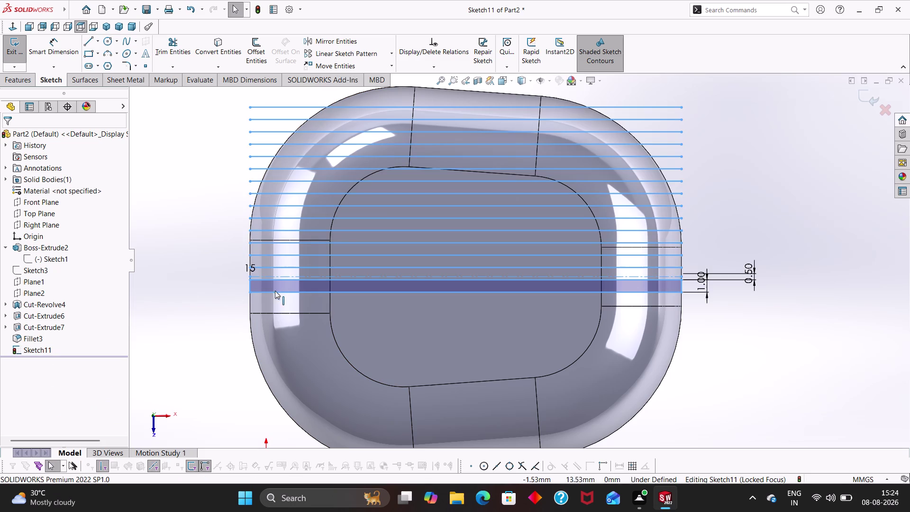
key(Escape)
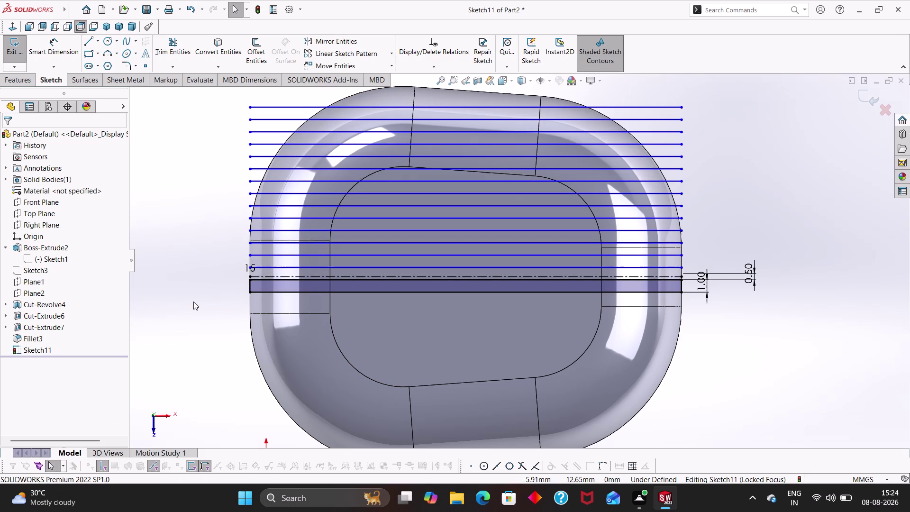
key(ctrl+z)
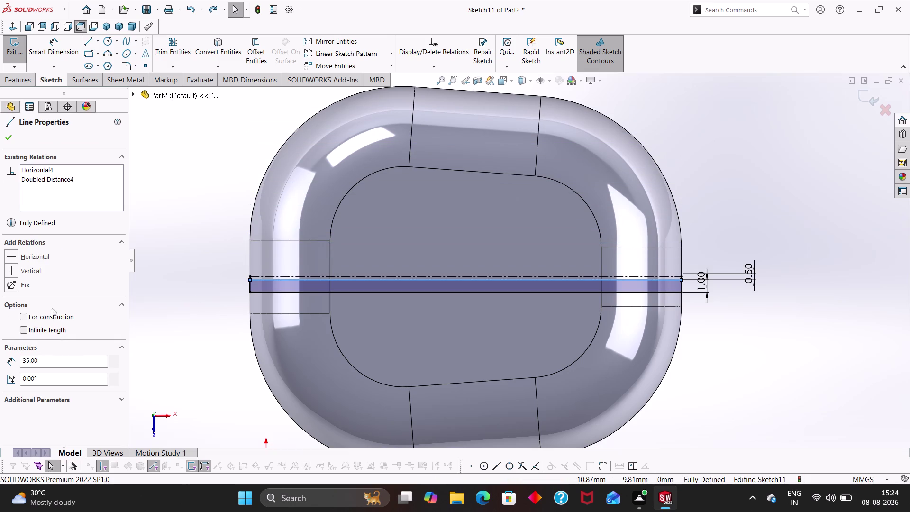
key(Escape)
key(Escape)
key(Escape)
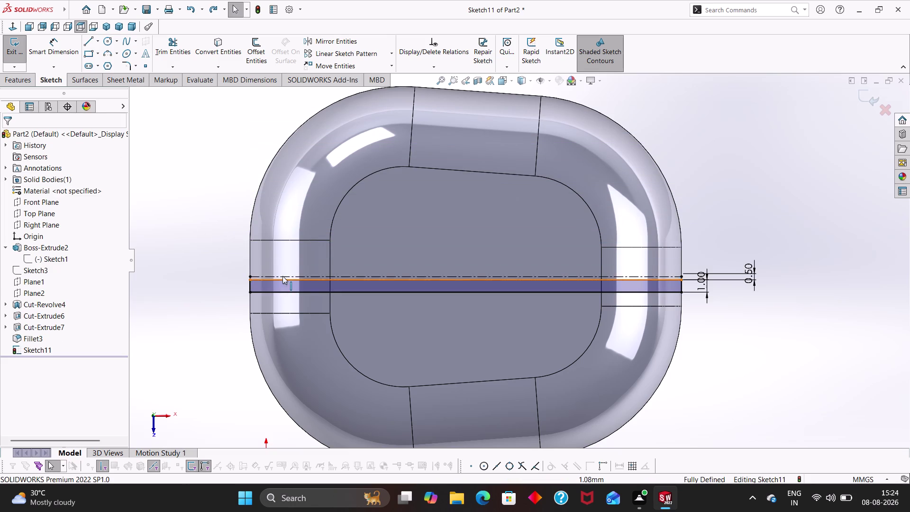
Select the lower slot line and start a linear sketch pattern from it.
click(296, 294)
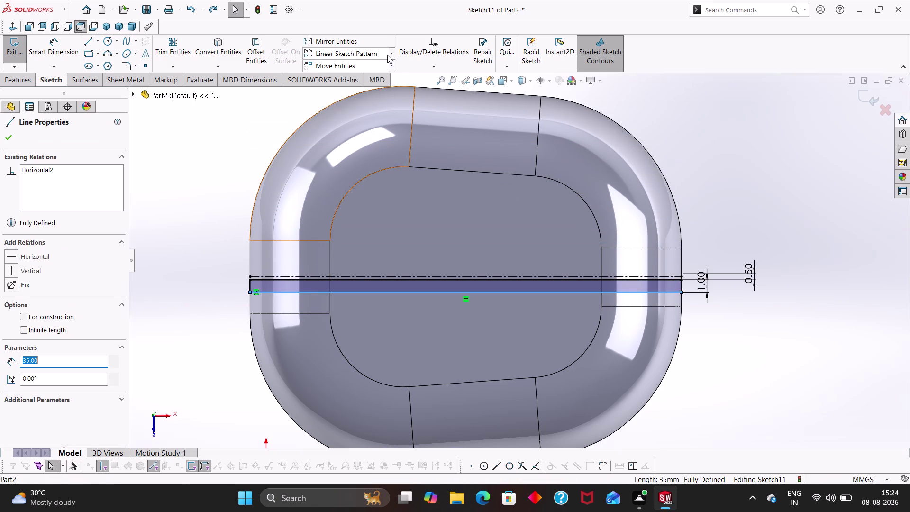
click(394, 55)
click(388, 68)
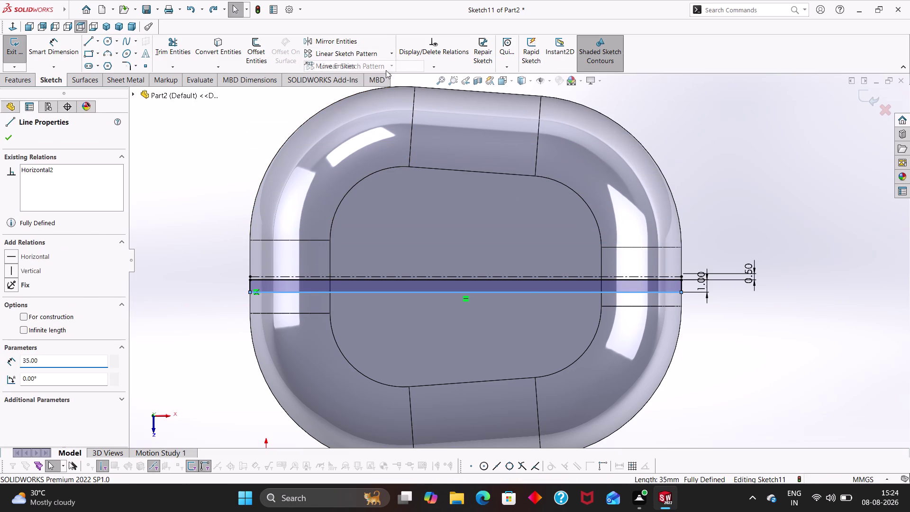
click(249, 263)
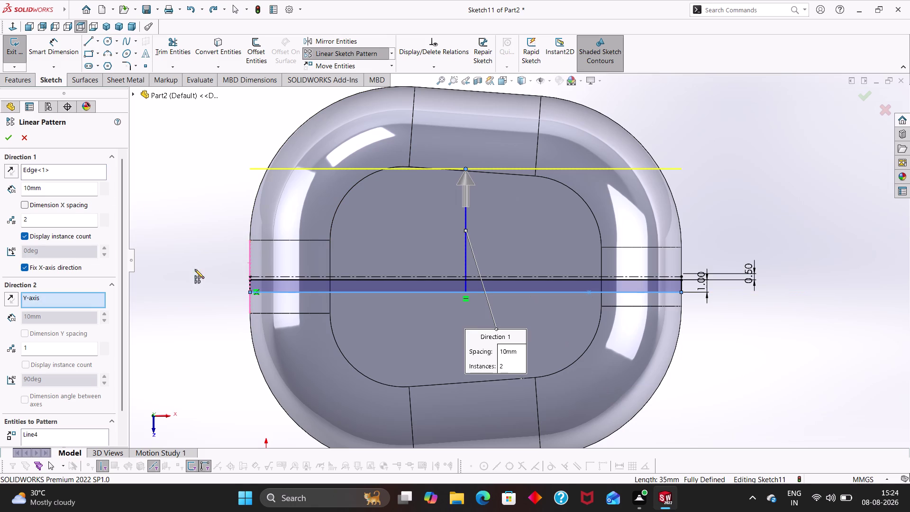
Pattern the lower slot line into 17 instances spaced 1 mm apart.
drag(58, 219, 0, 220)
text(16)
key(Return)
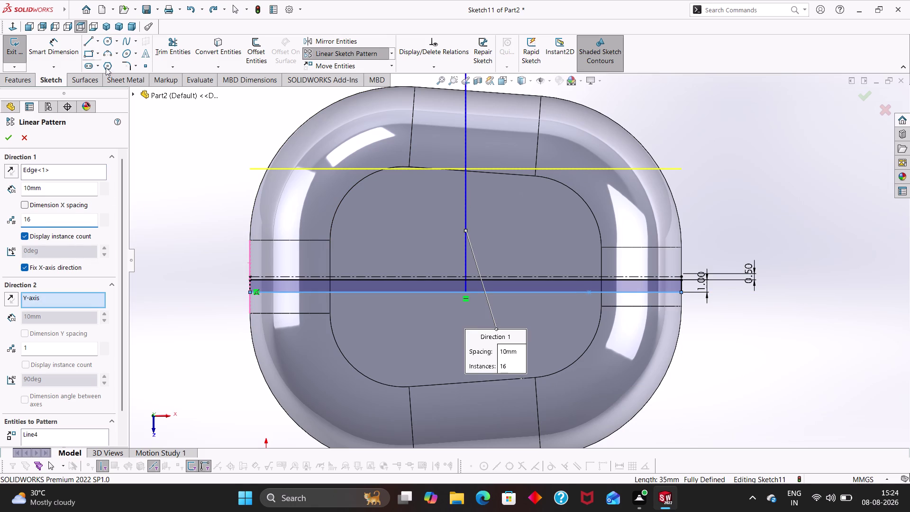
drag(48, 189, 0, 194)
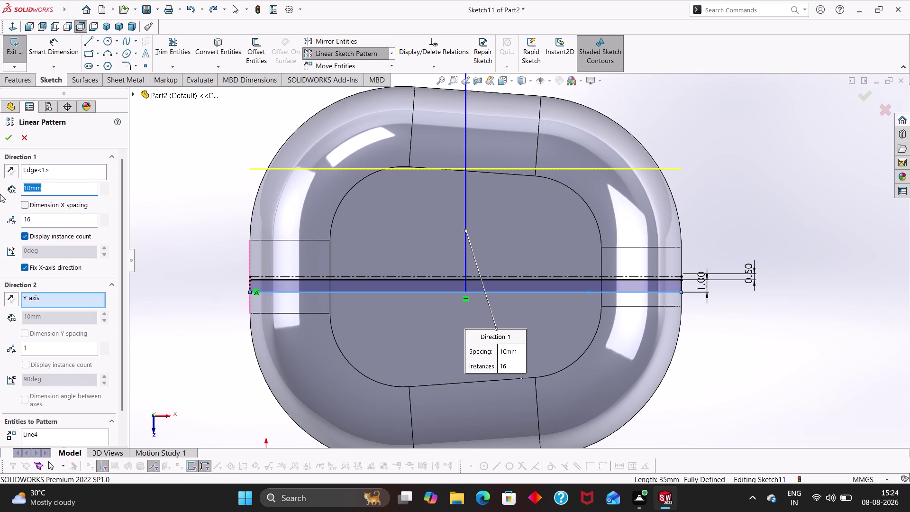
key(1)
key(Return)
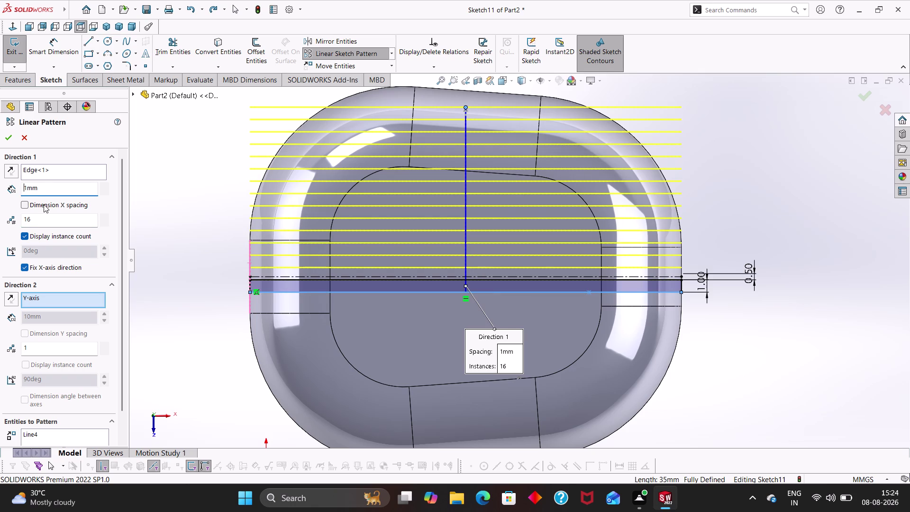
drag(51, 224, 0, 222)
text(17)
key(Return)
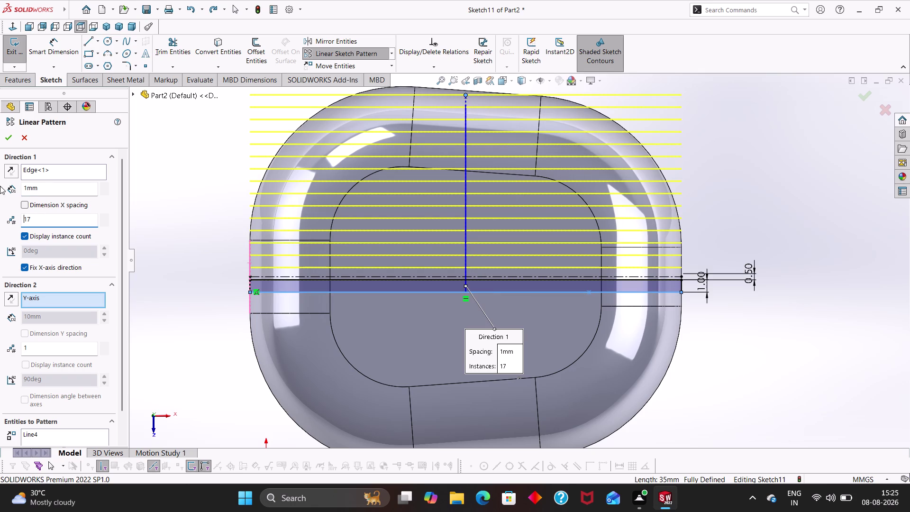
click(10, 141)
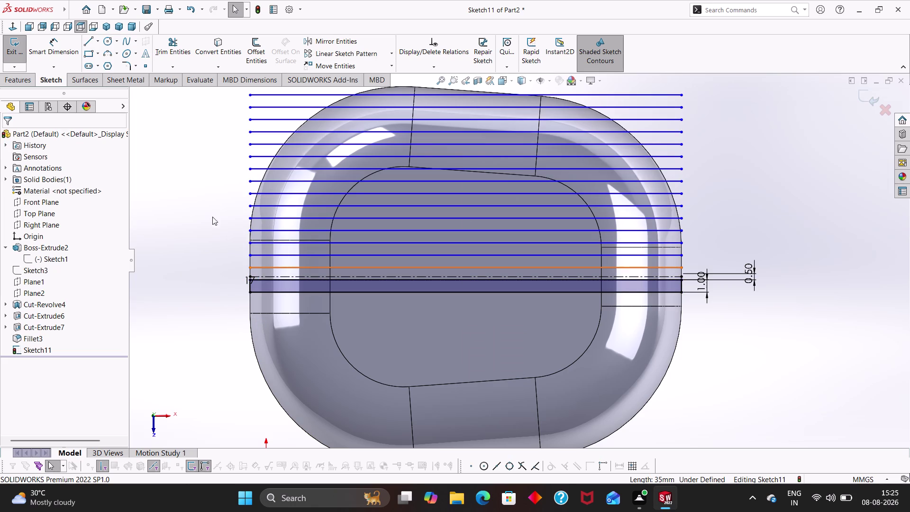
click(223, 44)
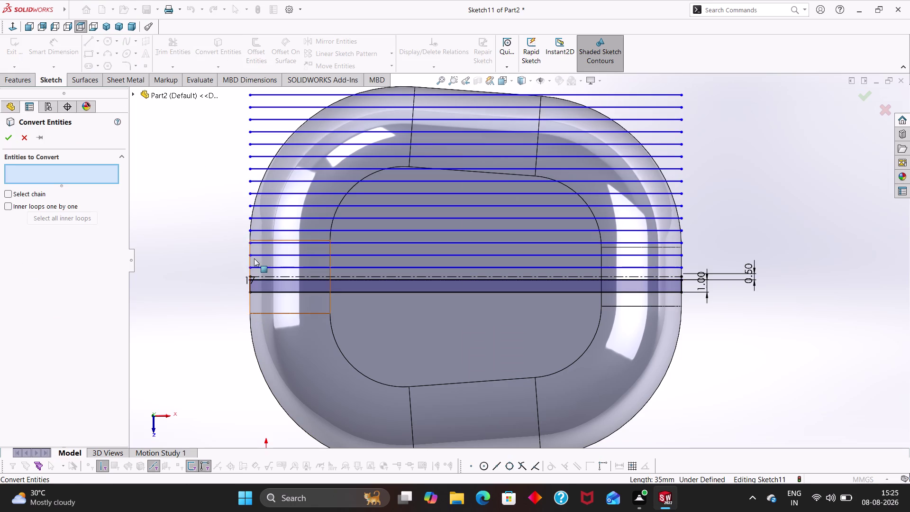
Convert the two curved upper-left outer edges of the case into sketch lines.
scroll(down, 3)
click(315, 181)
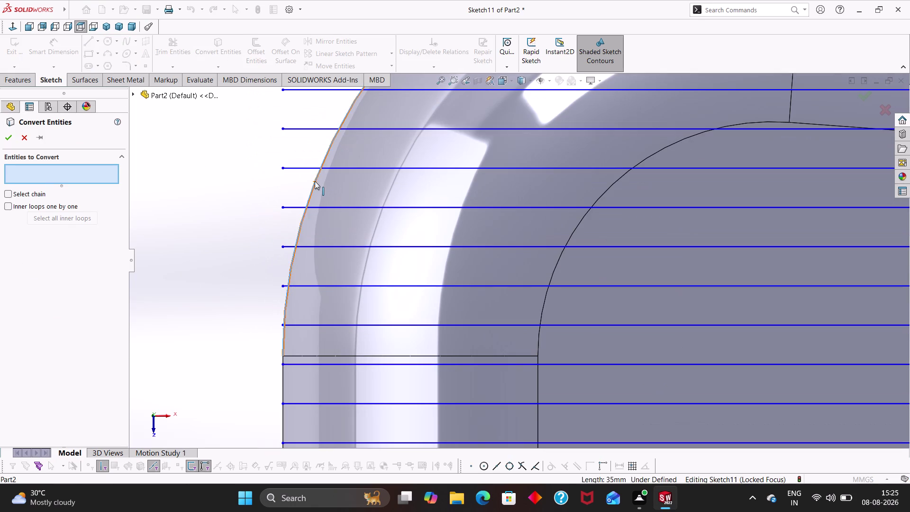
scroll(up, 3)
scroll(up, 3)
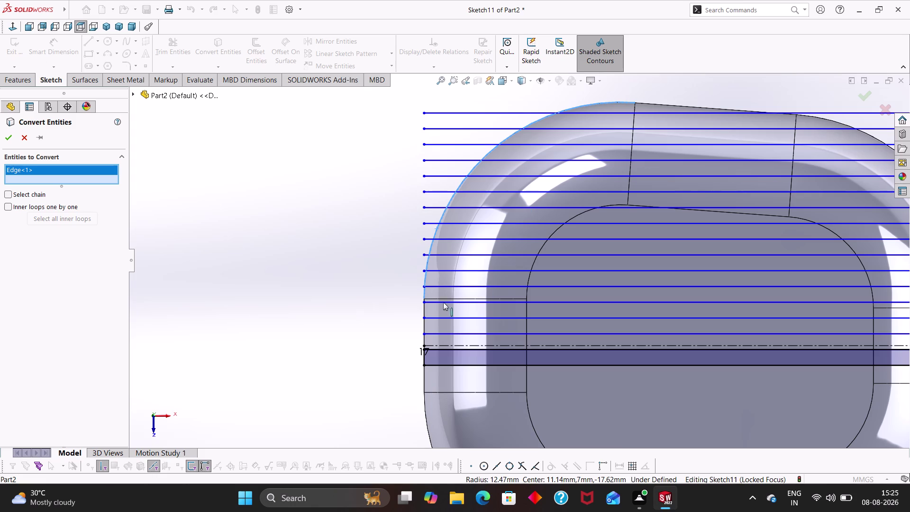
click(423, 326)
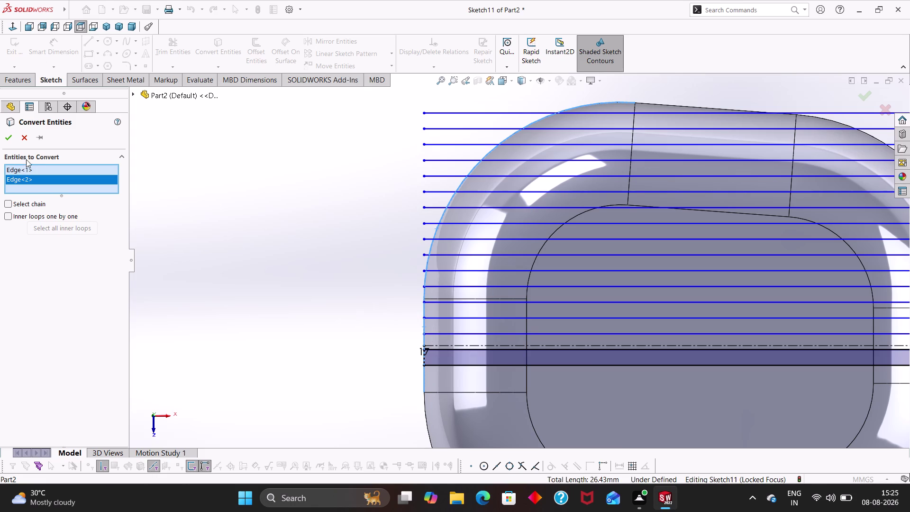
click(14, 139)
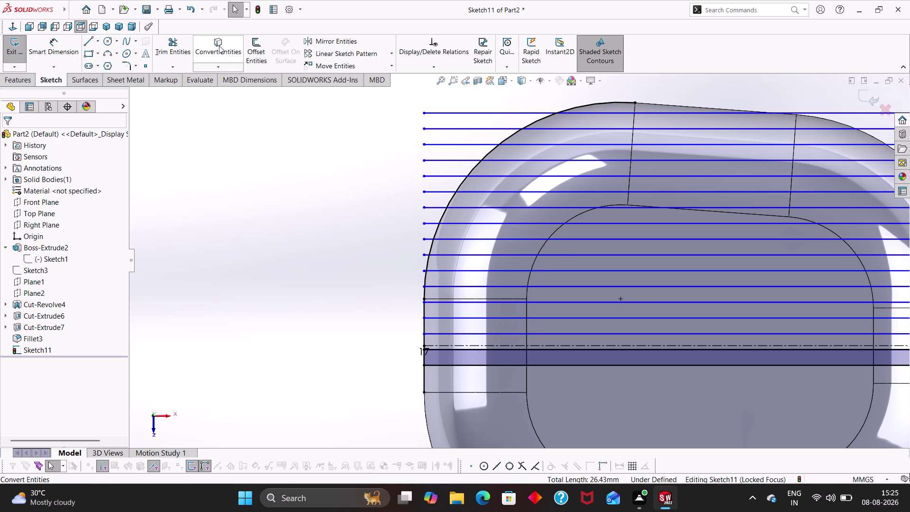
click(184, 49)
click(9, 212)
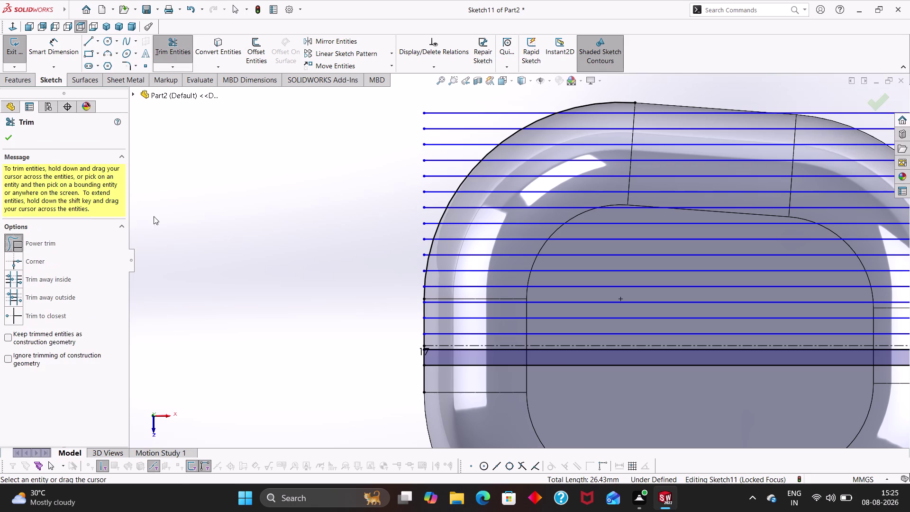
drag(546, 108, 512, 119)
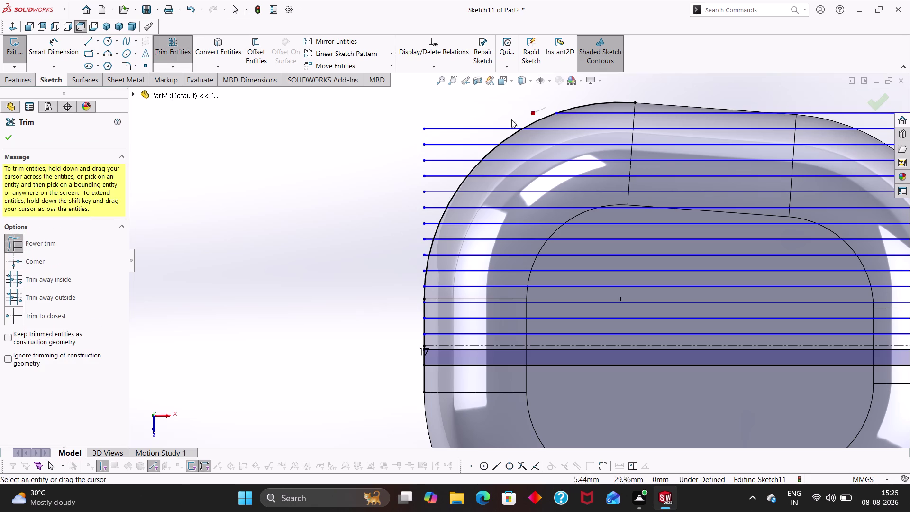
drag(513, 119, 438, 200)
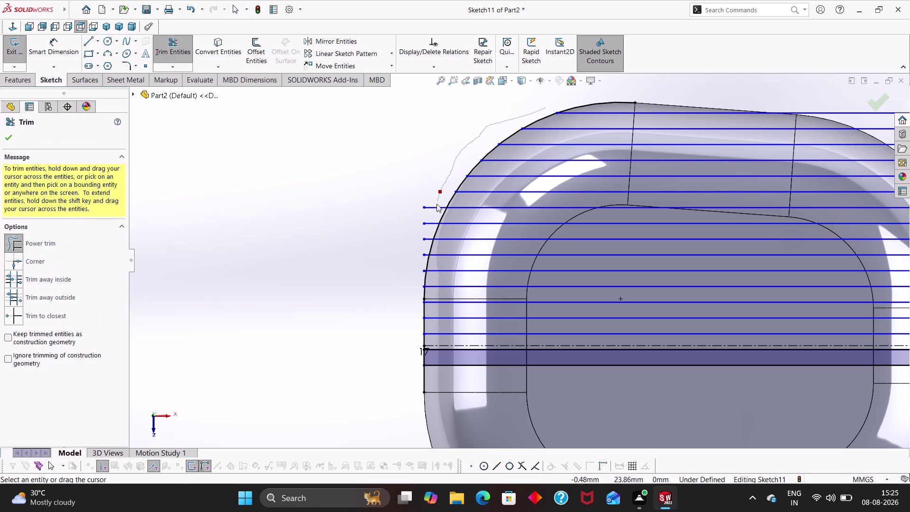
drag(438, 200, 425, 253)
drag(425, 252, 421, 257)
scroll(down, 3)
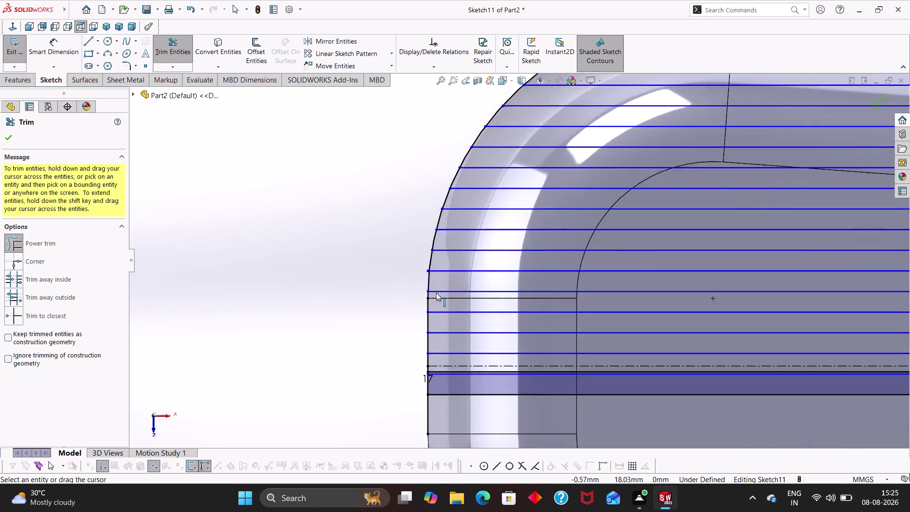
scroll(down, 3)
scroll(down, 3)
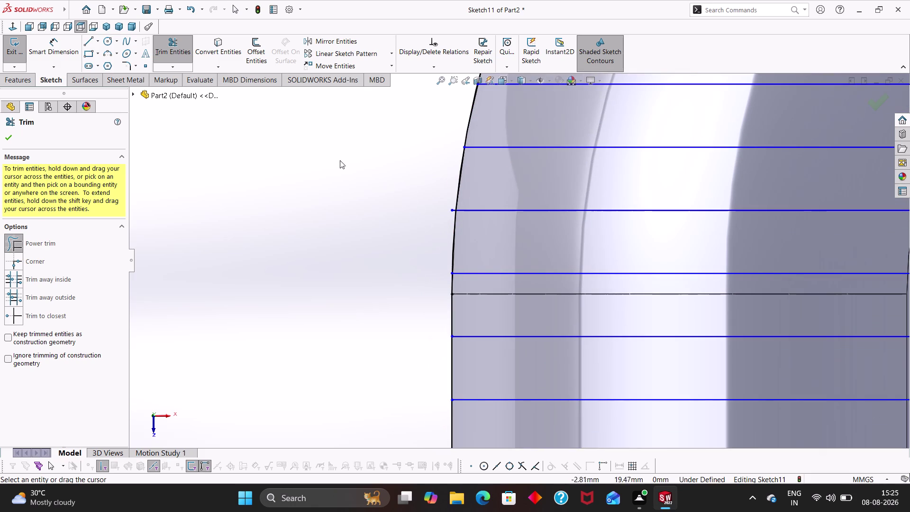
drag(451, 222, 450, 206)
drag(451, 205, 454, 207)
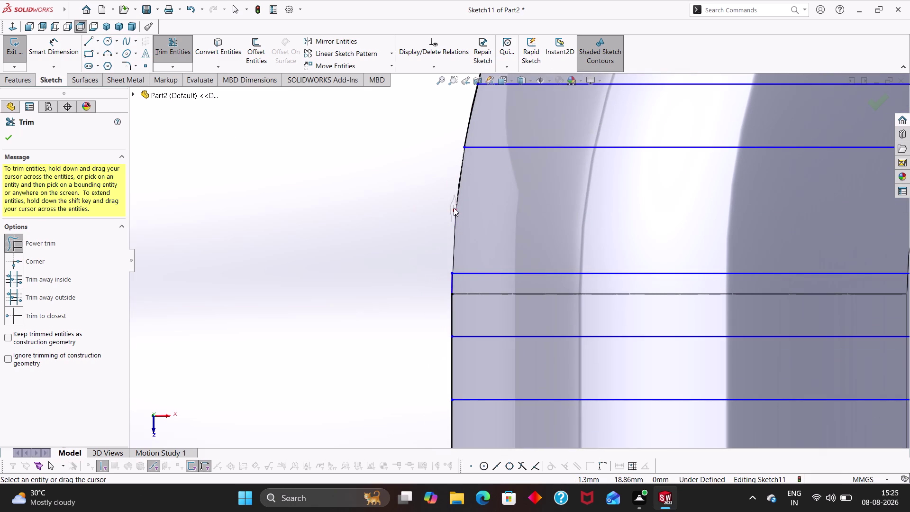
drag(453, 207, 452, 213)
key(ctrl+z)
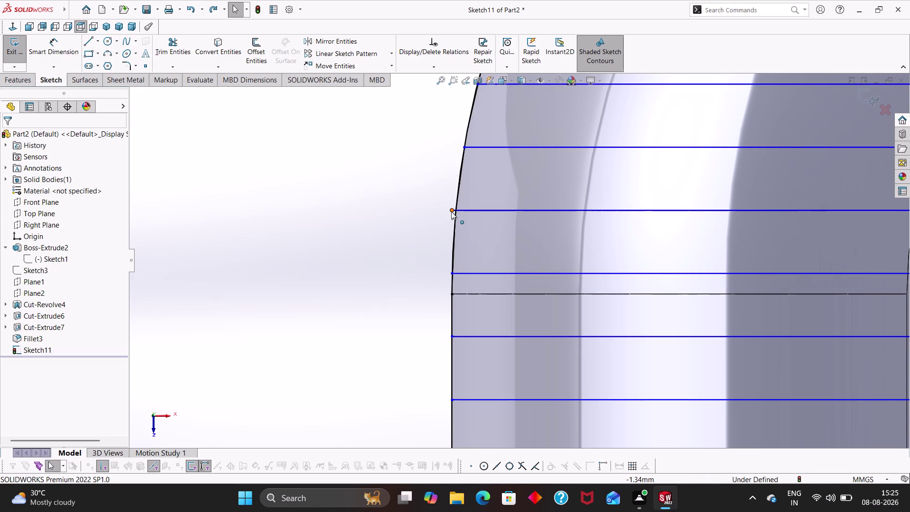
scroll(down, 3)
click(172, 50)
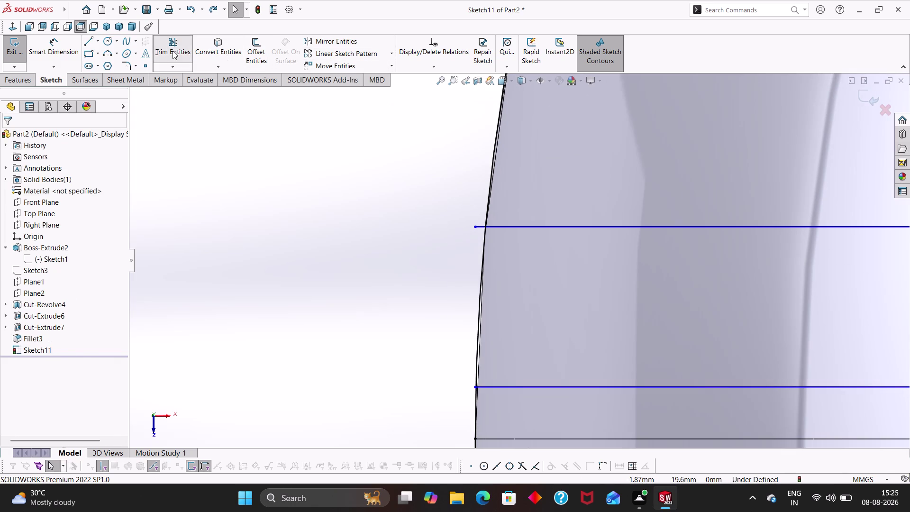
click(11, 316)
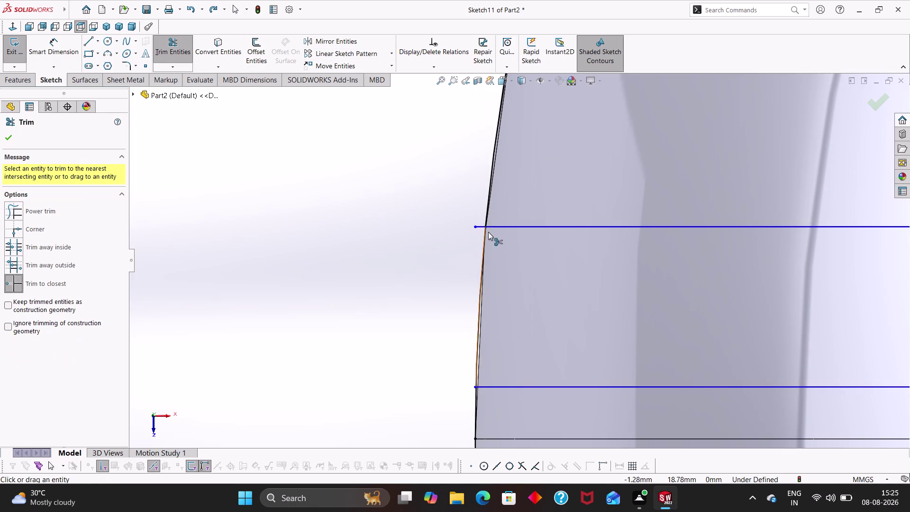
click(477, 225)
key(Escape)
key(Escape)
key(Escape)
scroll(up, 3)
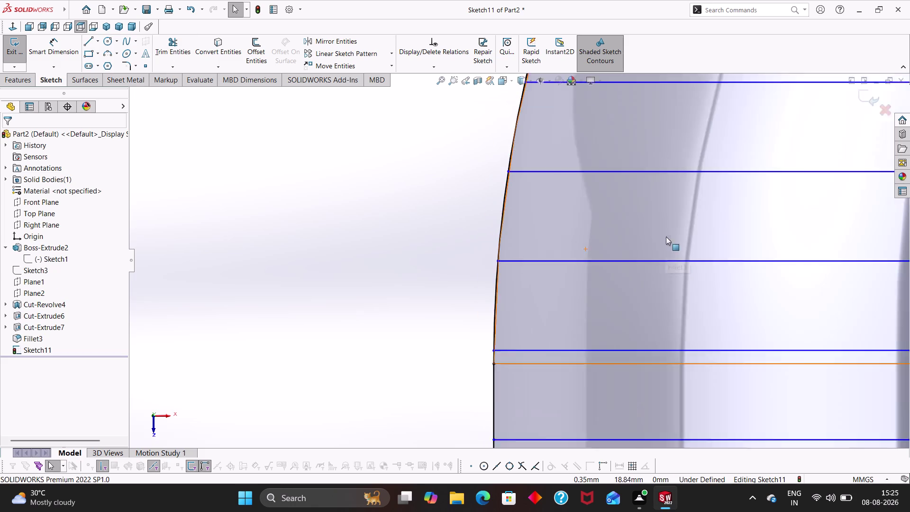
scroll(up, 3)
scroll(up, 3)
scroll(up, 3)
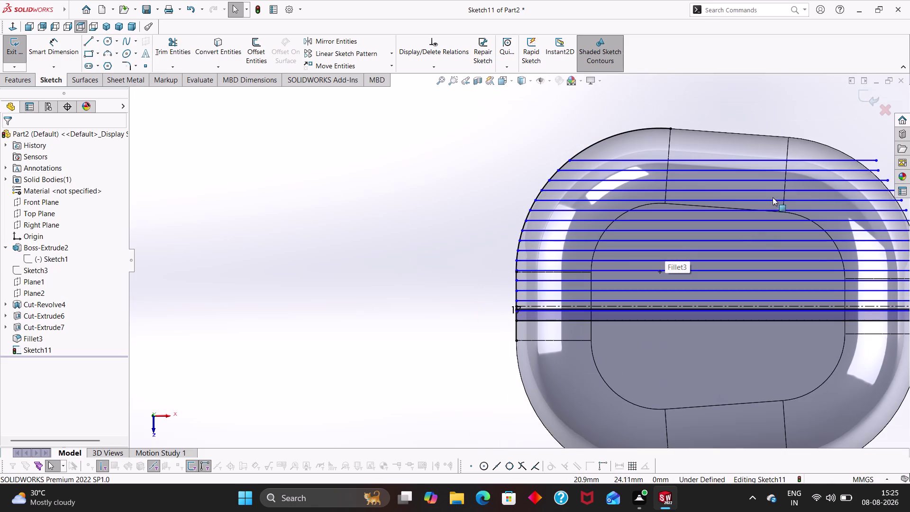
scroll(down, 3)
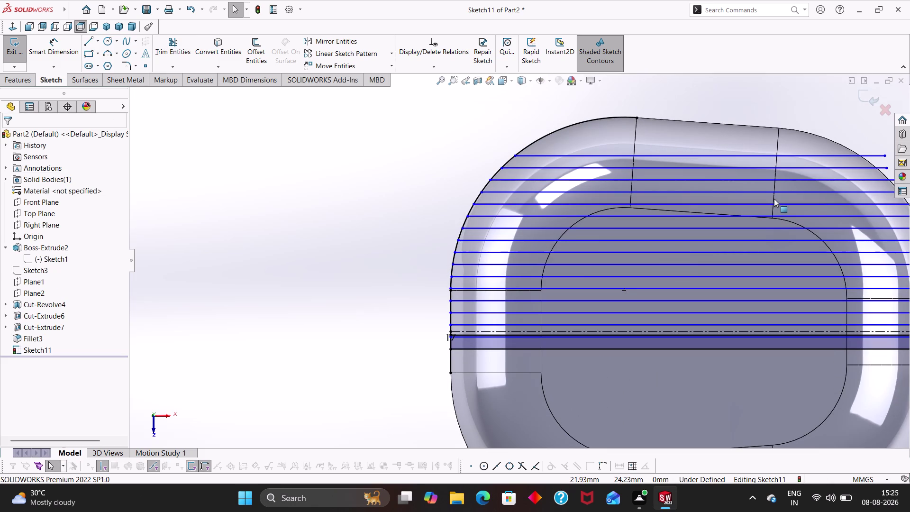
key(ctrl+z)
key(ctrl+z)
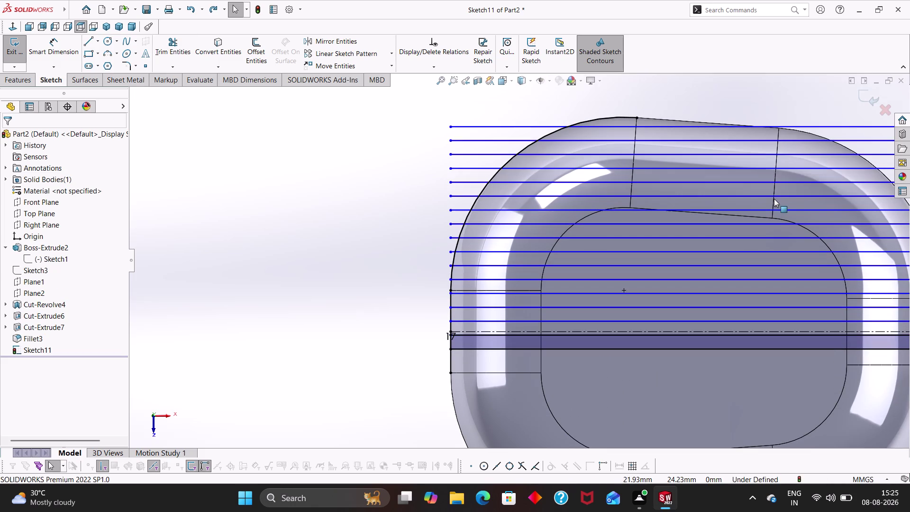
key(Escape)
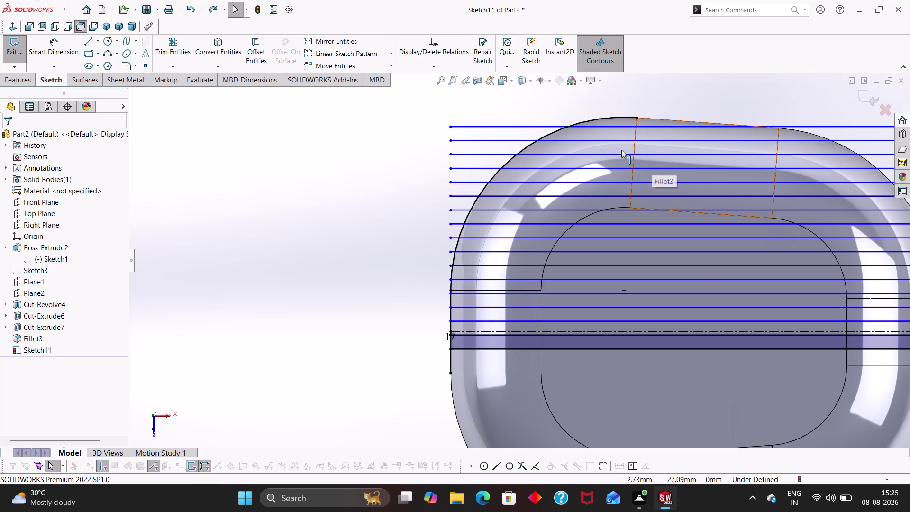
key(Escape)
key(Escape)
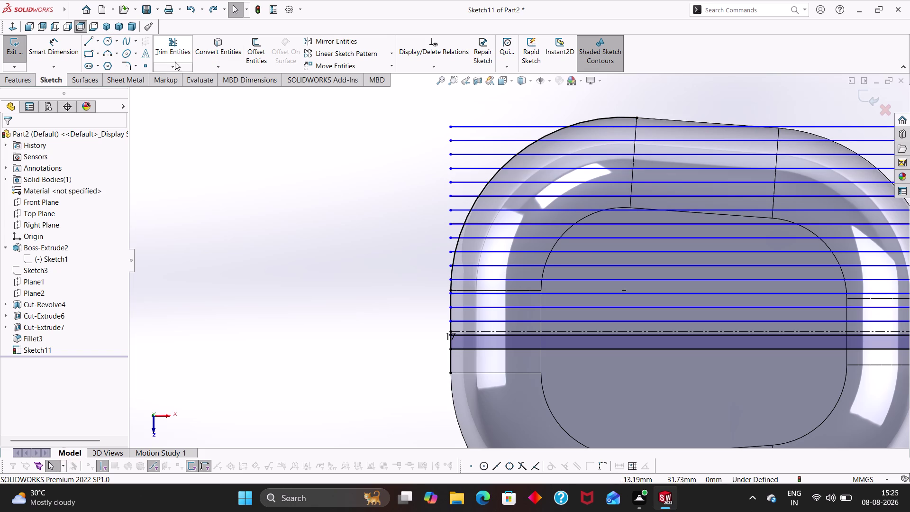
click(164, 44)
Power-trim the slot line ends that overhang the curved outline.
drag(526, 119, 495, 135)
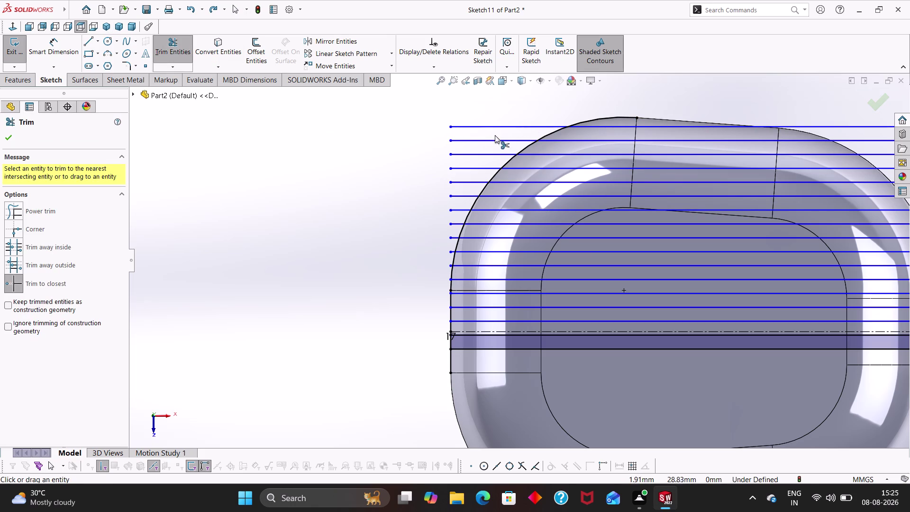
drag(496, 135, 503, 125)
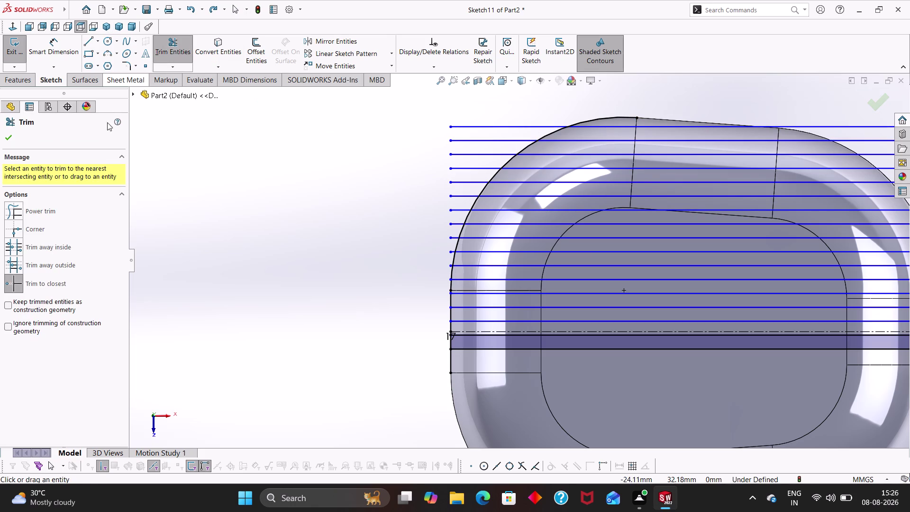
click(11, 205)
drag(523, 108, 473, 147)
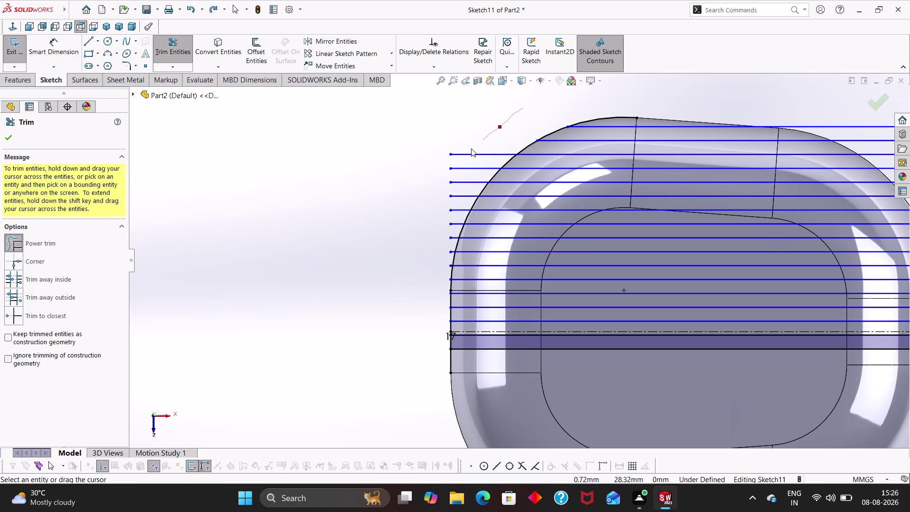
drag(473, 147, 452, 206)
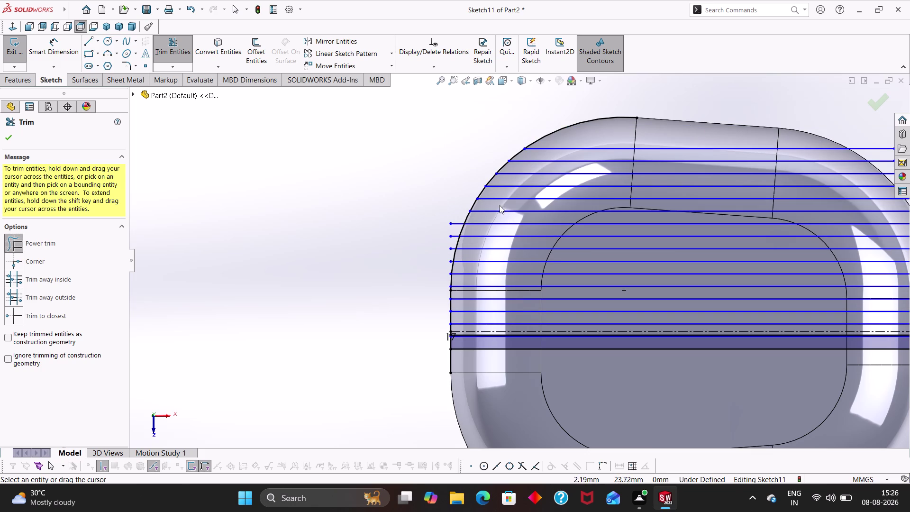
key(ctrl+z)
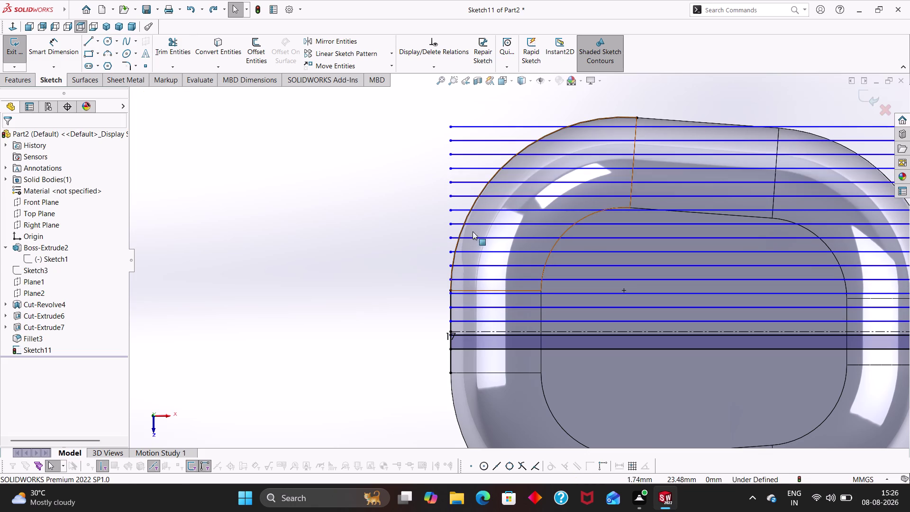
Power-trim the remaining overhanging line ends up toward the top of the curve.
click(172, 51)
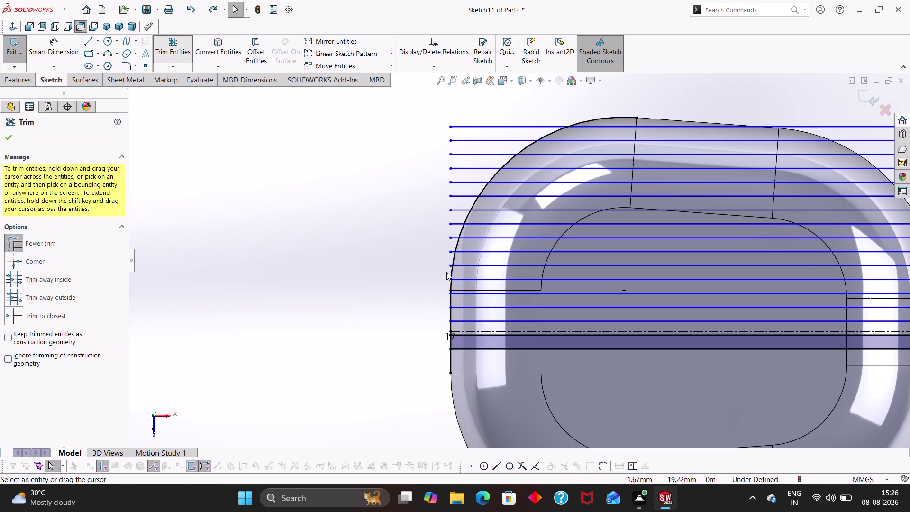
scroll(down, 3)
drag(494, 140, 503, 108)
scroll(up, 3)
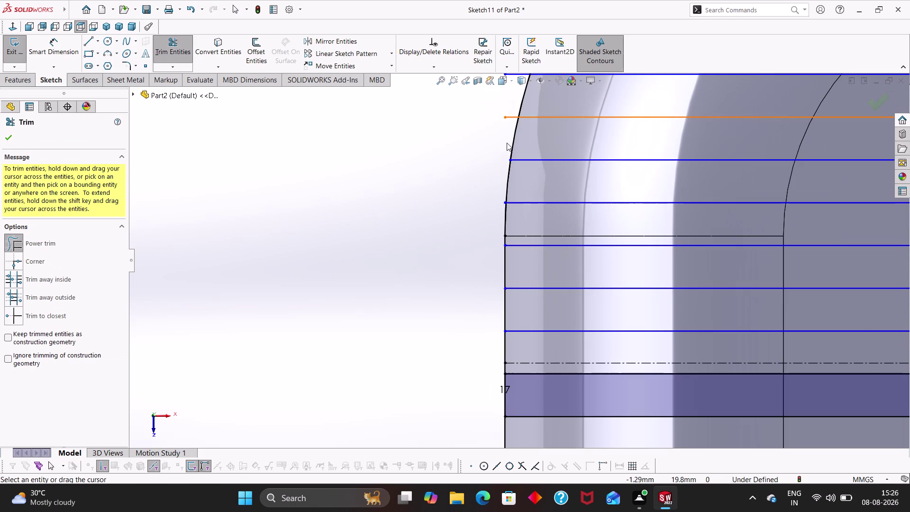
drag(507, 143, 512, 105)
drag(506, 126, 514, 110)
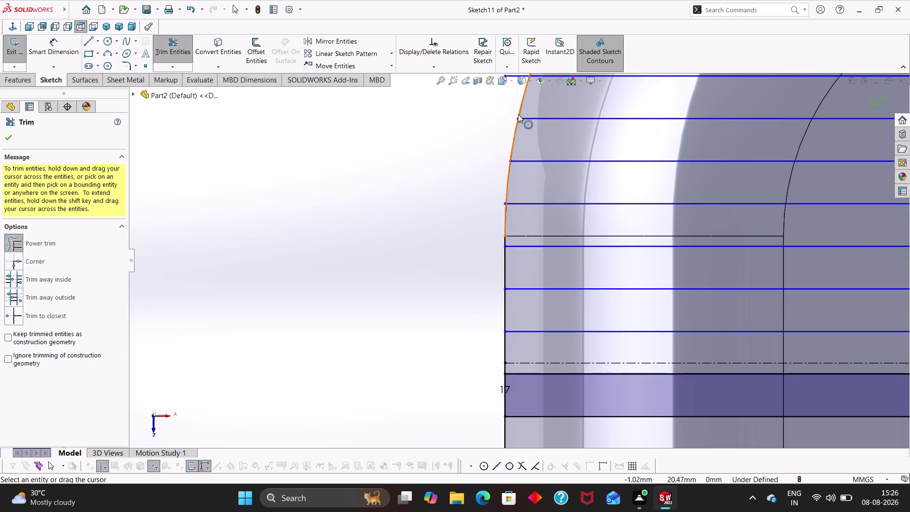
scroll(up, 3)
drag(514, 184, 529, 113)
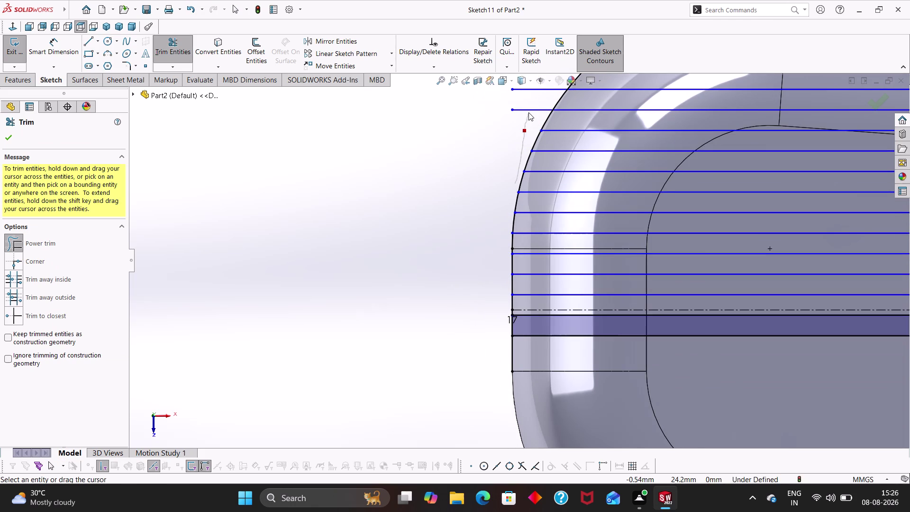
drag(528, 113, 528, 112)
scroll(up, 3)
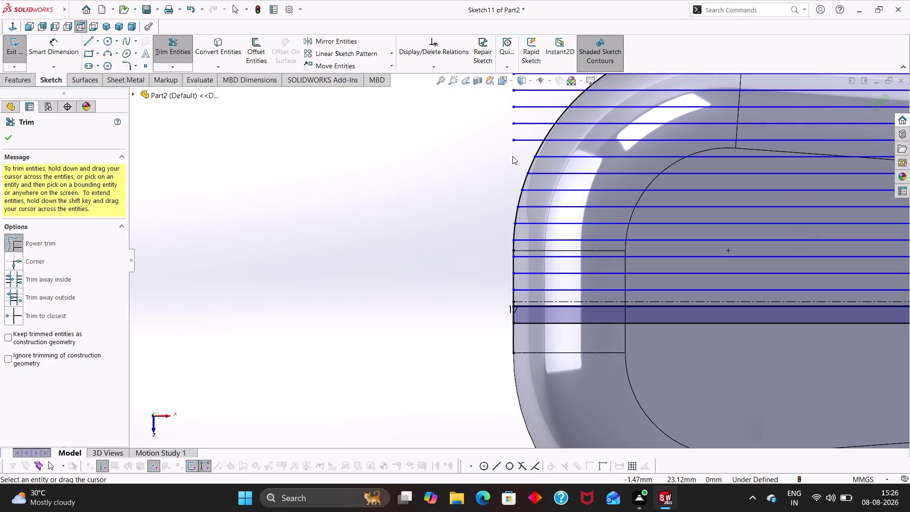
drag(515, 156, 528, 112)
scroll(up, 3)
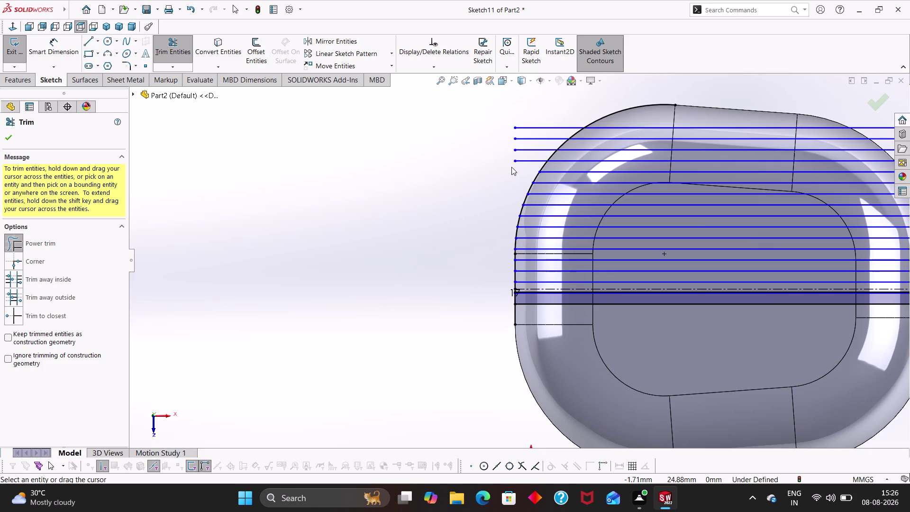
drag(519, 171, 545, 121)
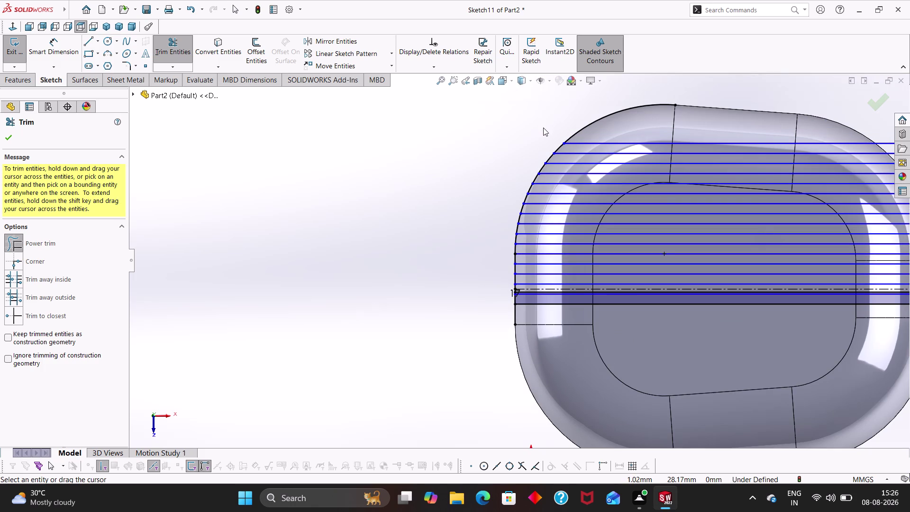
scroll(down, 3)
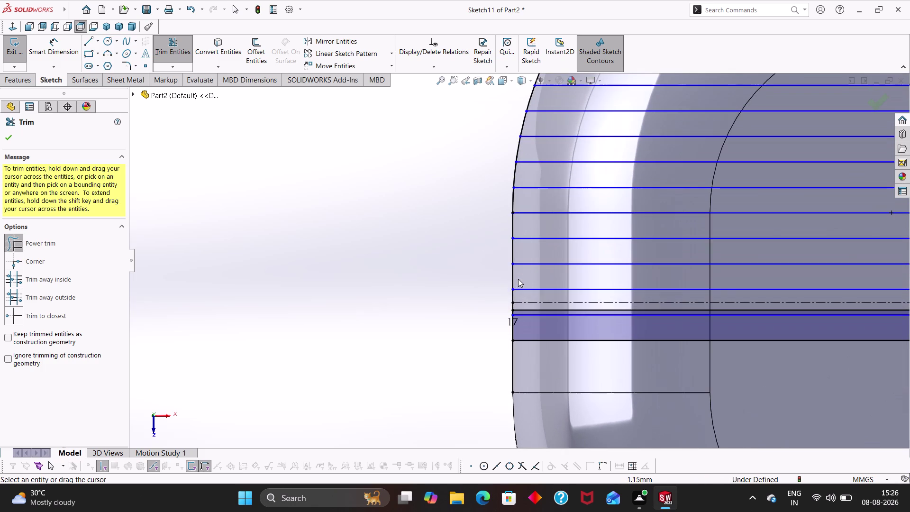
scroll(up, 3)
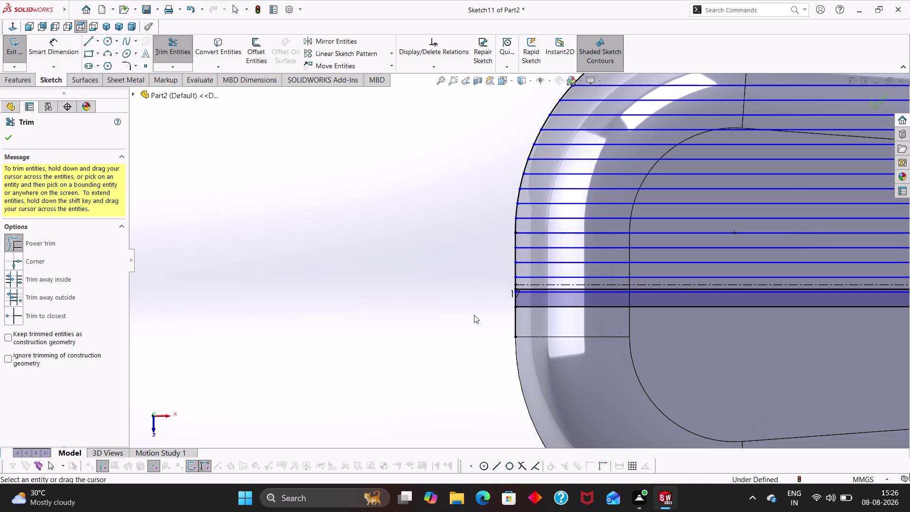
Exit the accidental dimensioning mode and restart Trim Entities.
right_drag(468, 327, 485, 223)
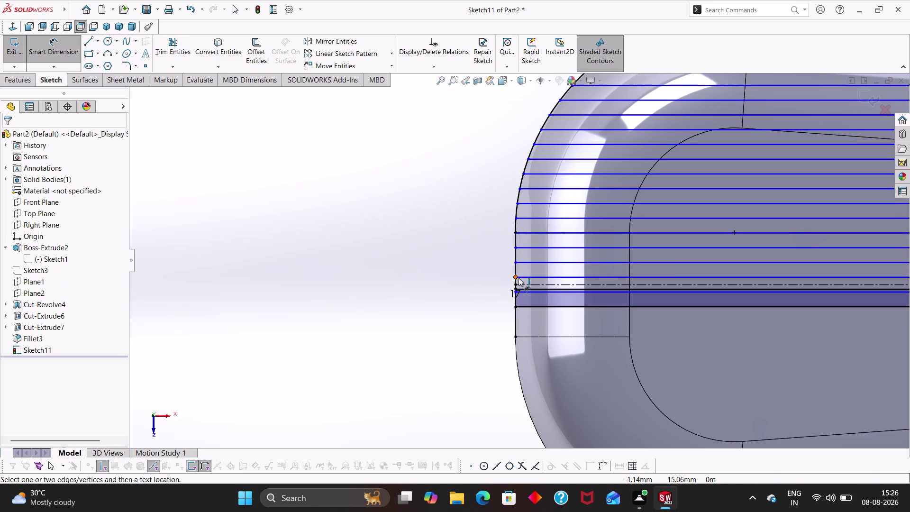
key(Escape)
key(Escape)
key(Escape)
key(Escape)
key(Escape)
right_drag(493, 311, 491, 232)
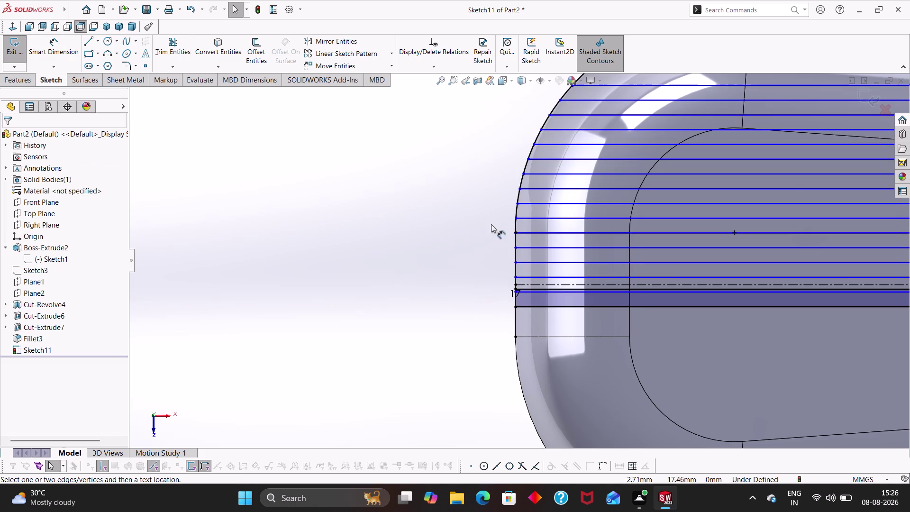
right_drag(491, 231, 491, 221)
key(Escape)
key(Escape)
key(Escape)
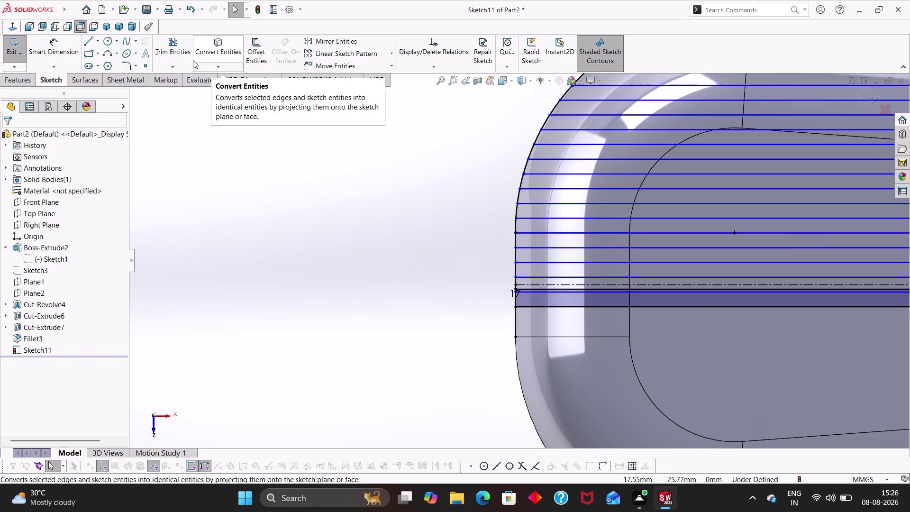
click(177, 49)
Use Trim to closest to remove a horizontal line inside the slot band.
click(18, 313)
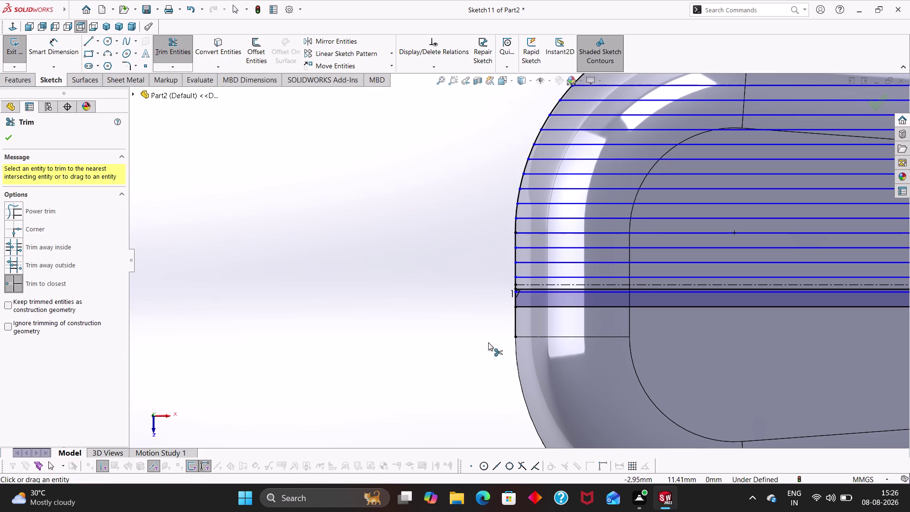
scroll(down, 3)
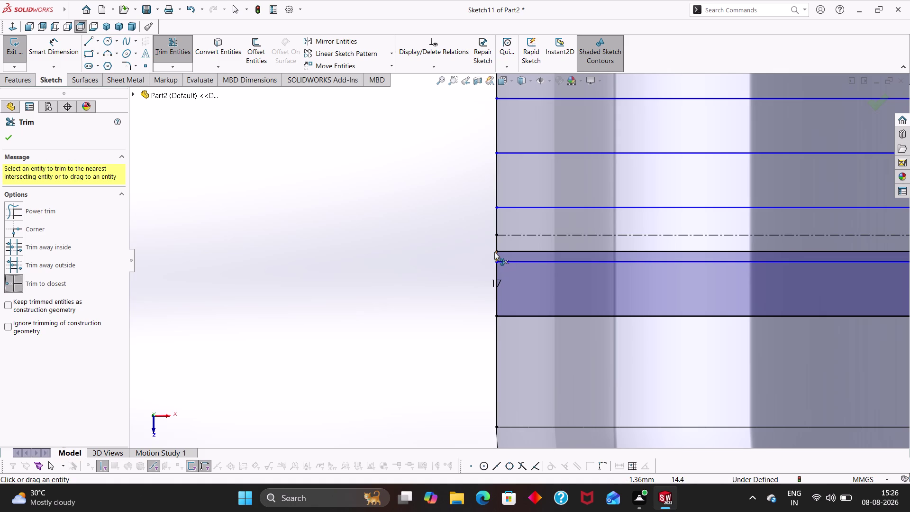
click(512, 261)
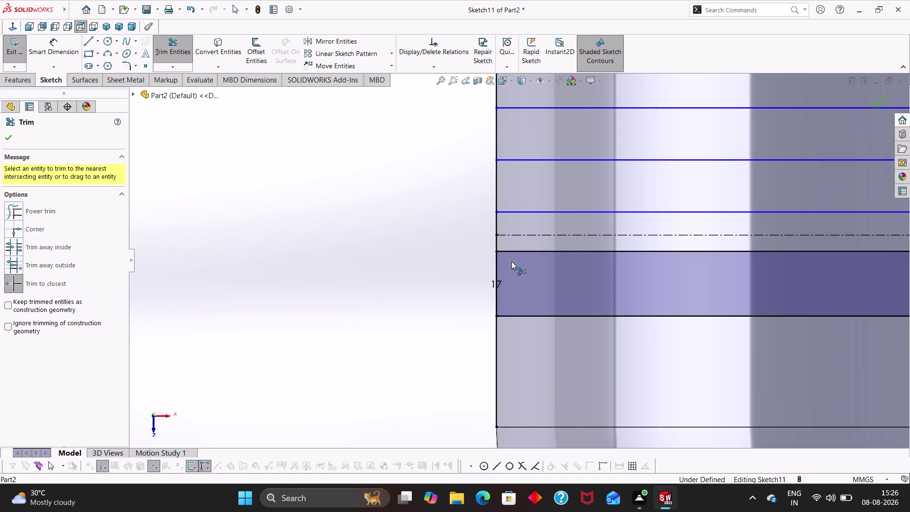
key(Escape)
key(Escape)
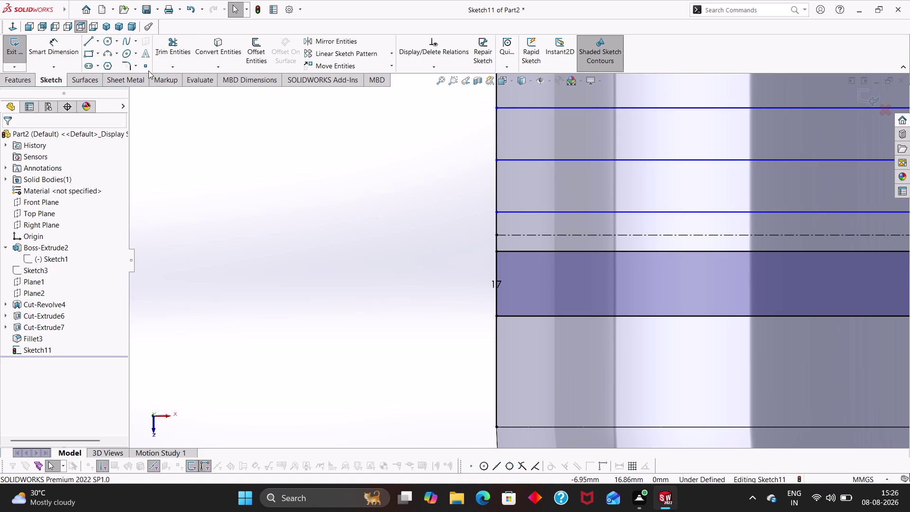
Trim leftover outline pieces between slot lines along the left edge.
click(164, 50)
click(498, 243)
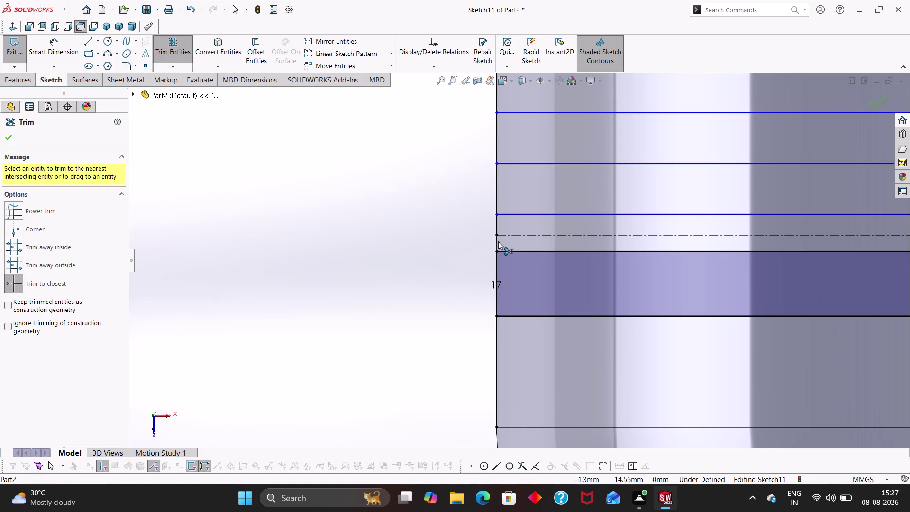
click(496, 230)
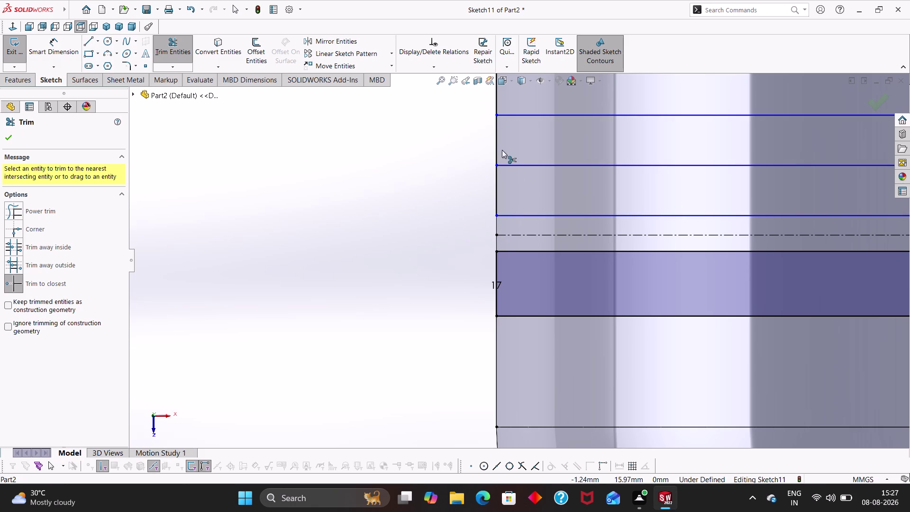
click(495, 143)
scroll(up, 3)
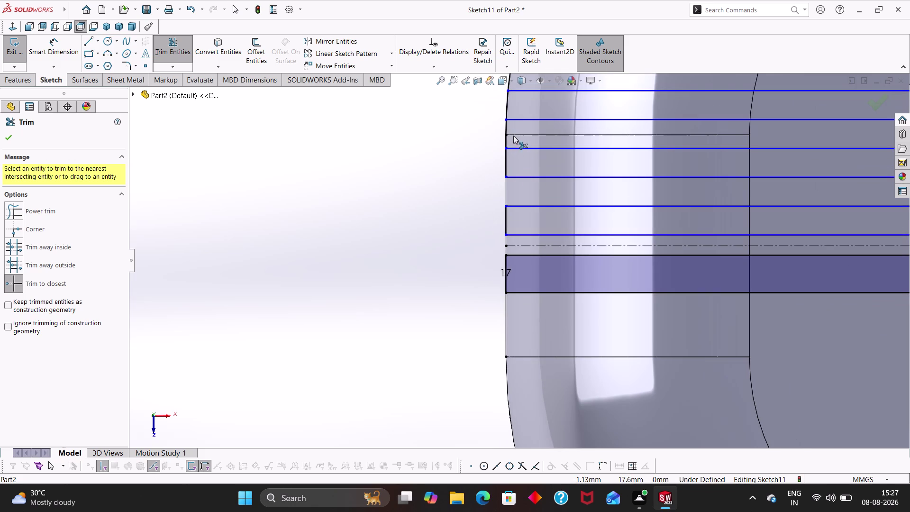
click(505, 131)
click(507, 138)
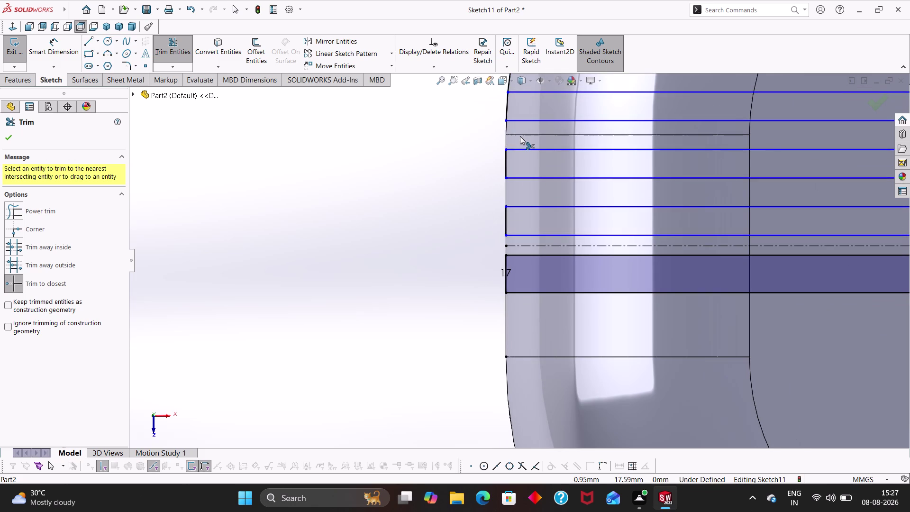
scroll(up, 3)
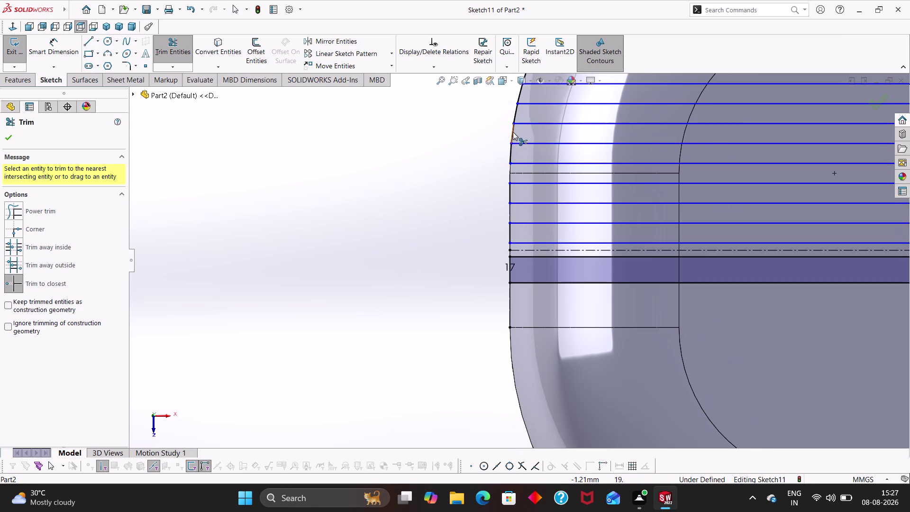
click(516, 114)
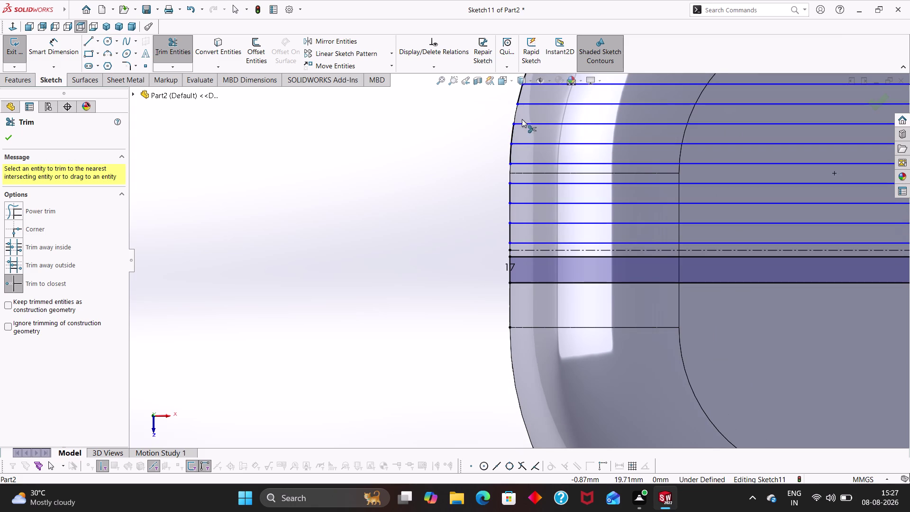
Trim the remaining curved-edge pieces up to the top curve and exit trimming.
scroll(up, 3)
scroll(down, 3)
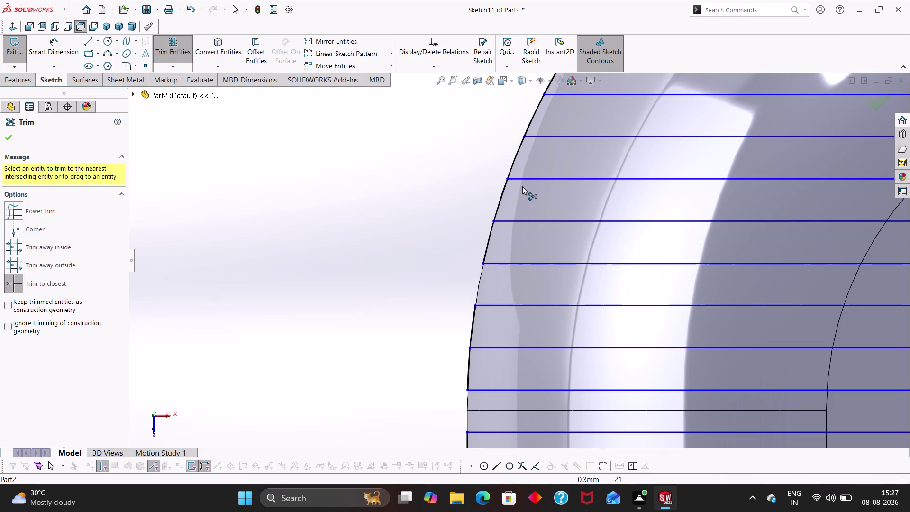
click(497, 204)
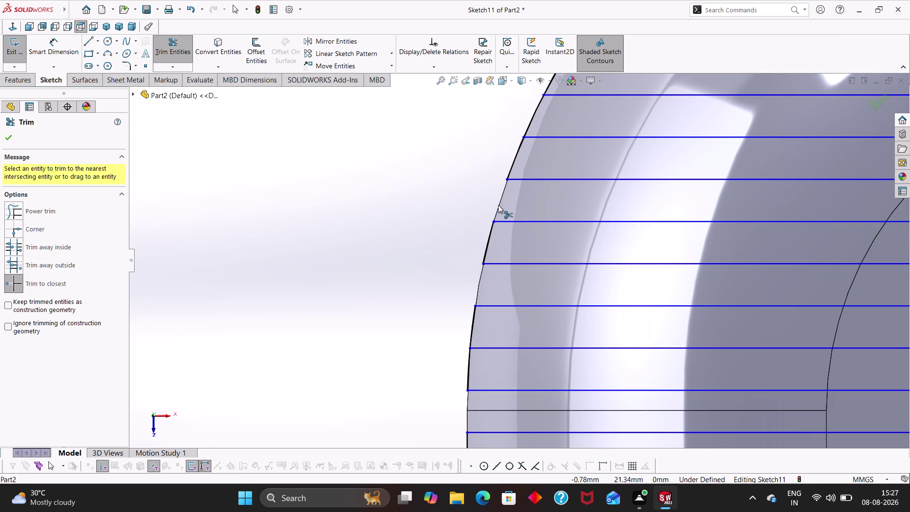
click(531, 119)
scroll(up, 3)
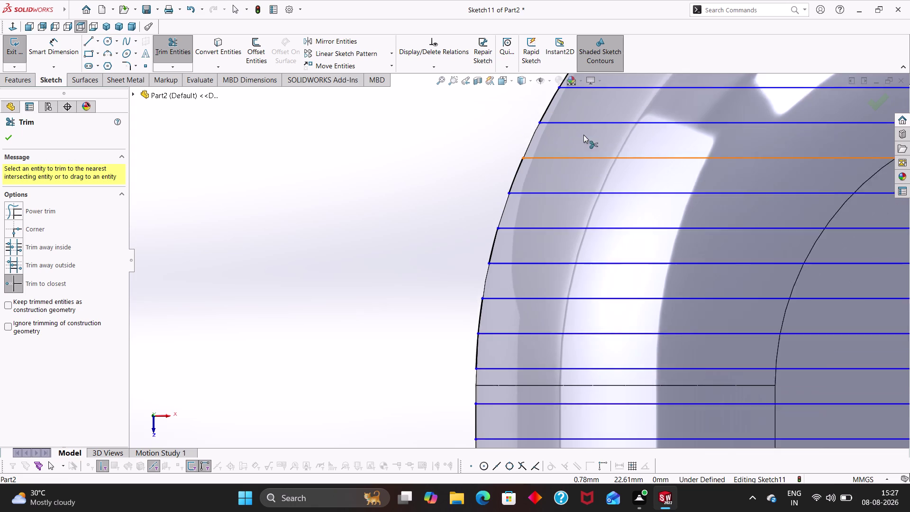
scroll(up, 3)
click(562, 99)
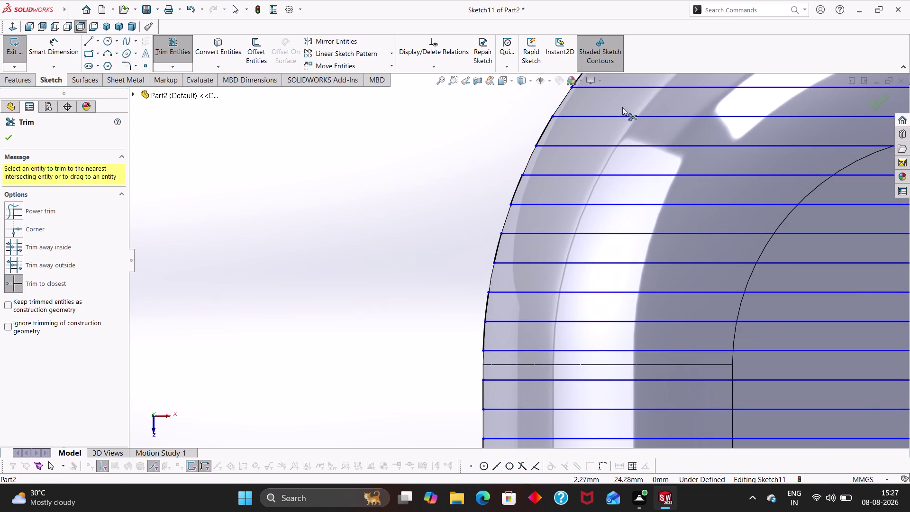
scroll(up, 3)
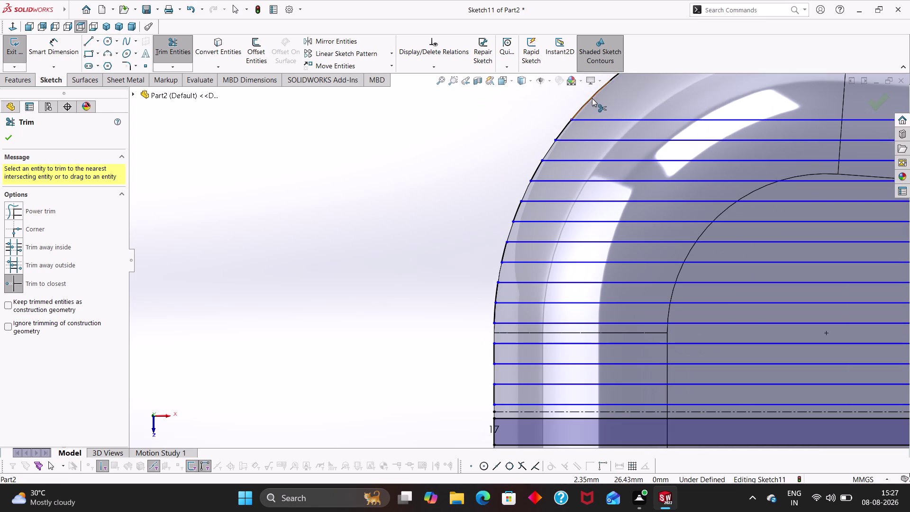
scroll(up, 3)
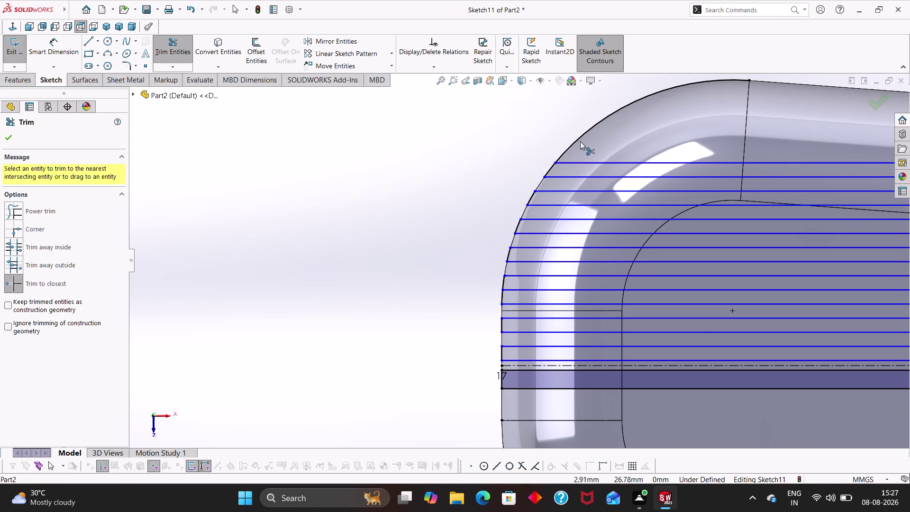
key(Escape)
key(Escape)
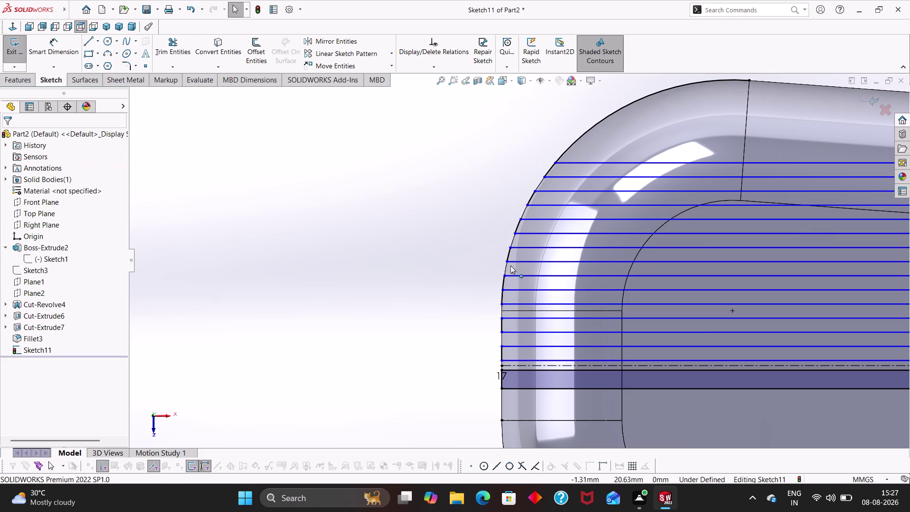
Trim one more small piece of the left outline.
key(Escape)
scroll(down, 3)
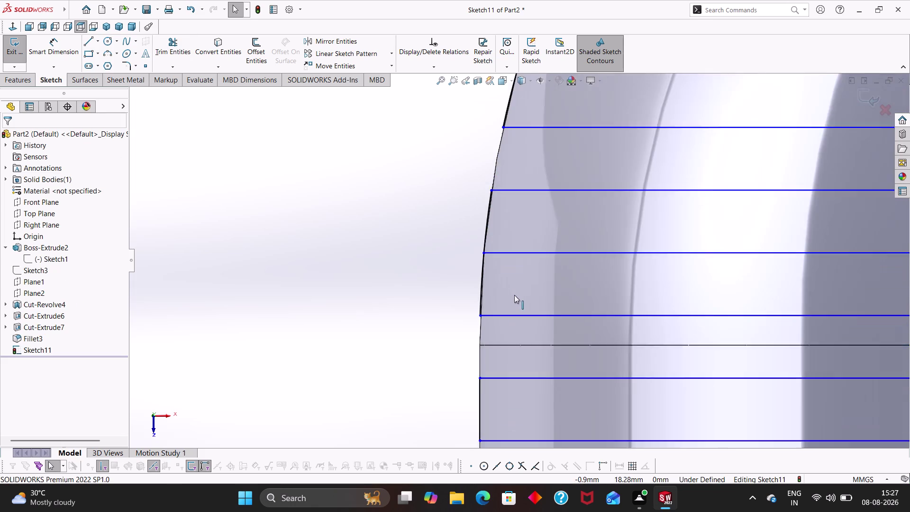
scroll(up, 3)
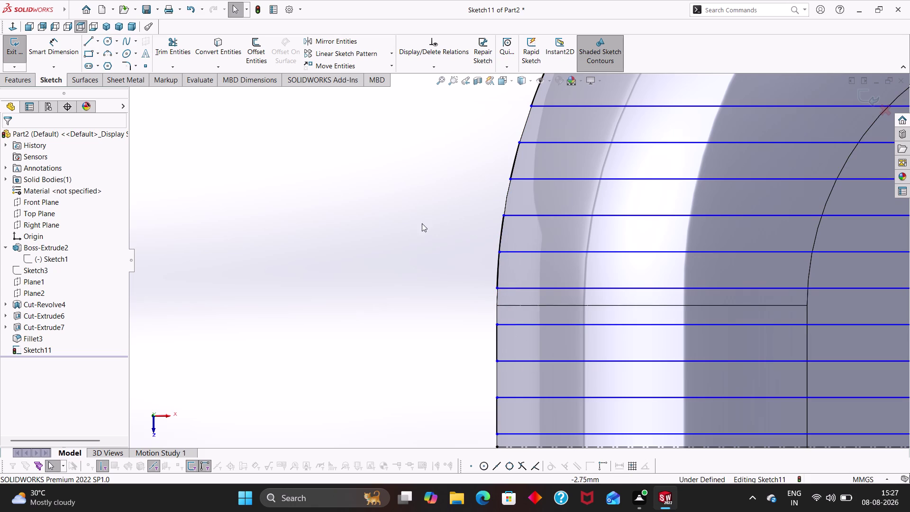
click(163, 53)
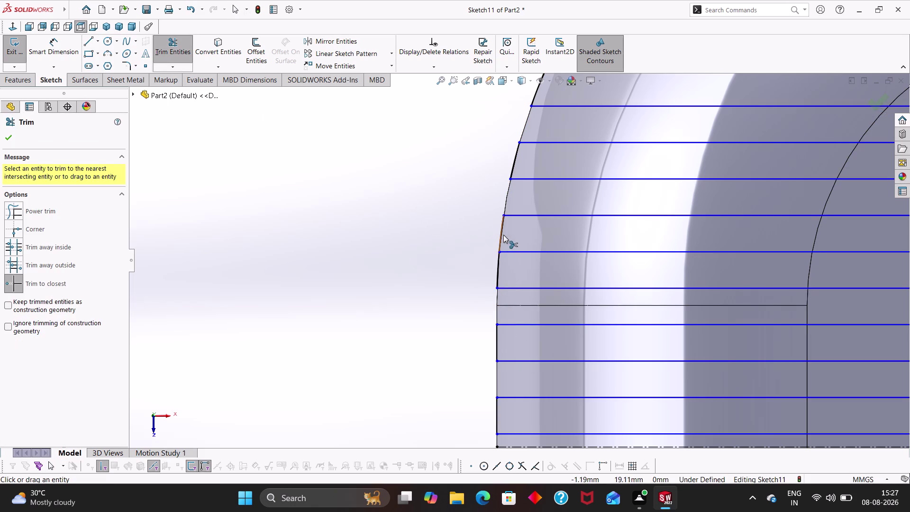
click(503, 235)
key(Escape)
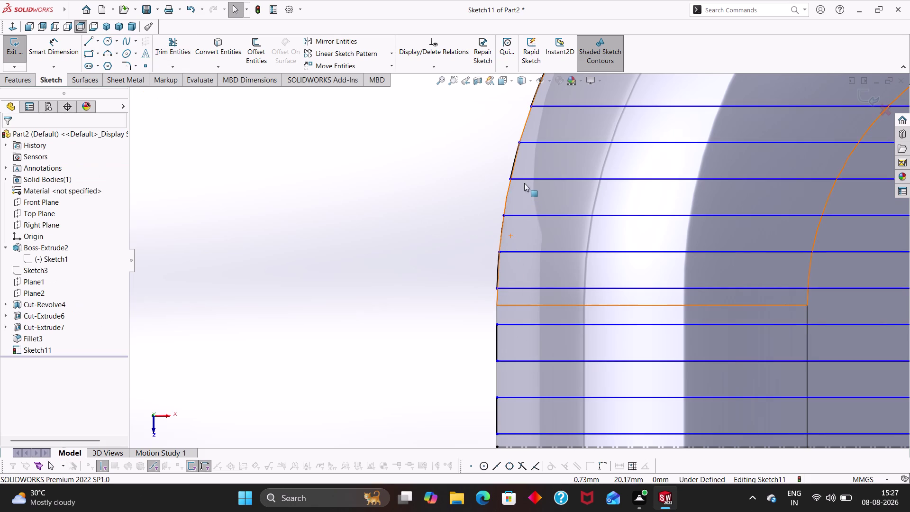
key(Escape)
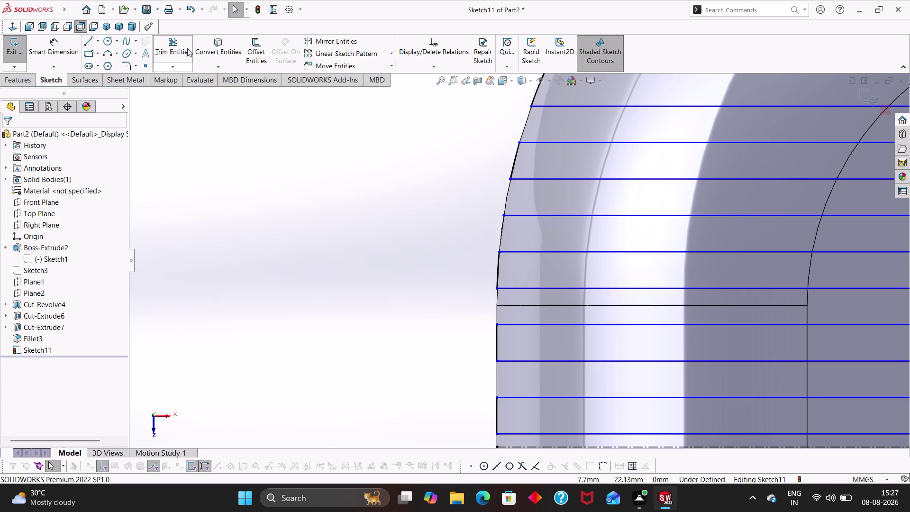
Convert the curved left model edge of the case into the sketch.
click(231, 55)
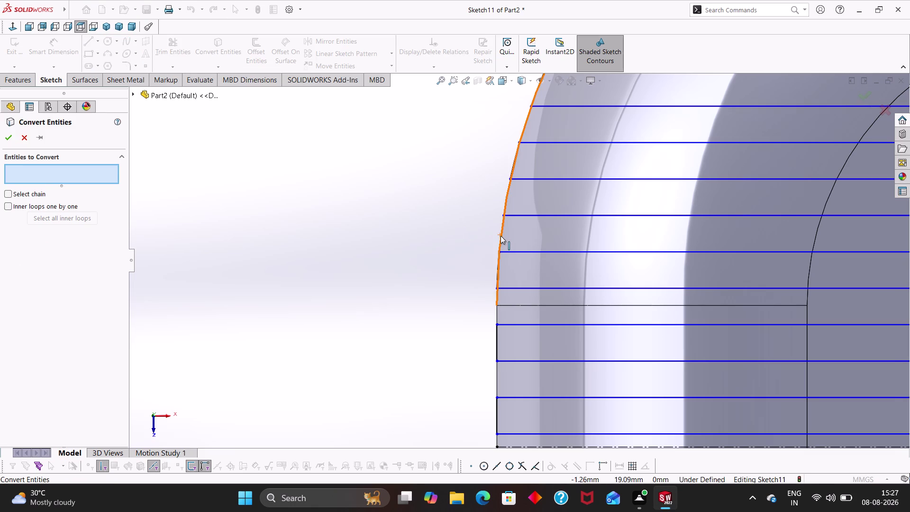
click(501, 235)
click(1, 138)
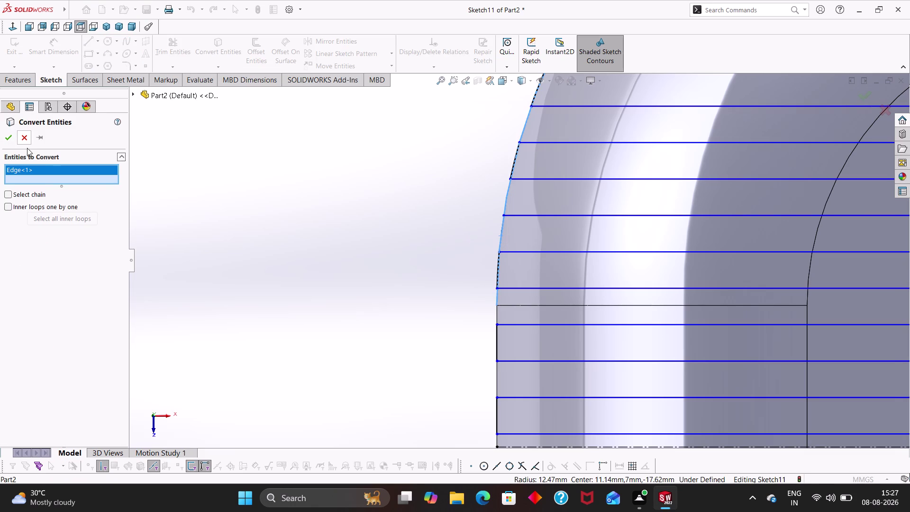
click(10, 139)
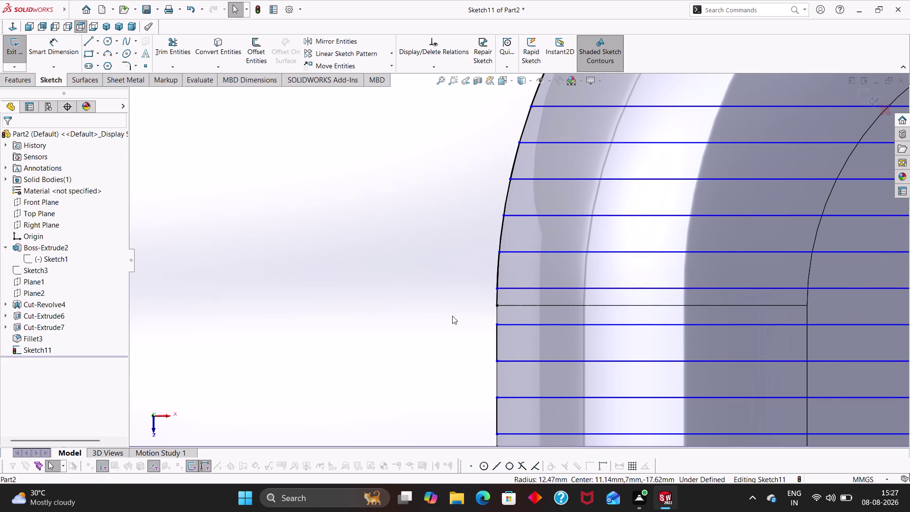
Trim pieces of the projected edge between the slot lines on the left curve.
click(186, 56)
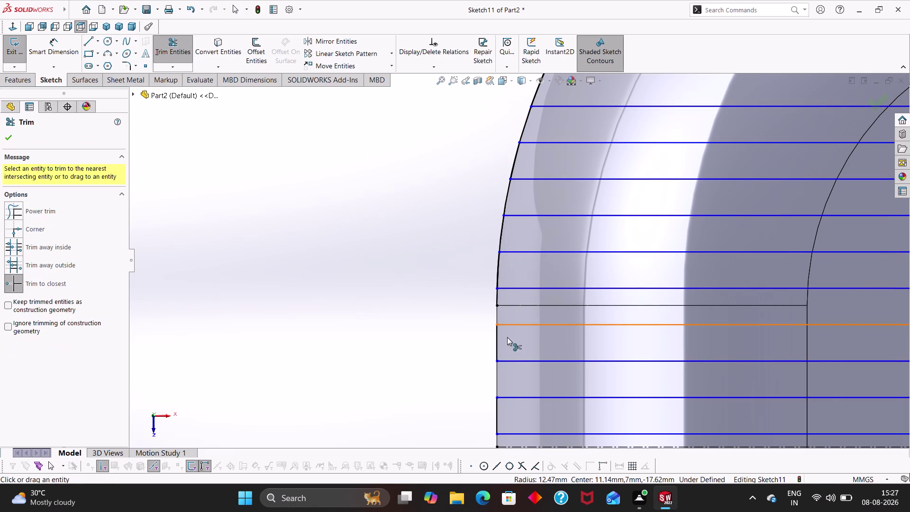
click(498, 298)
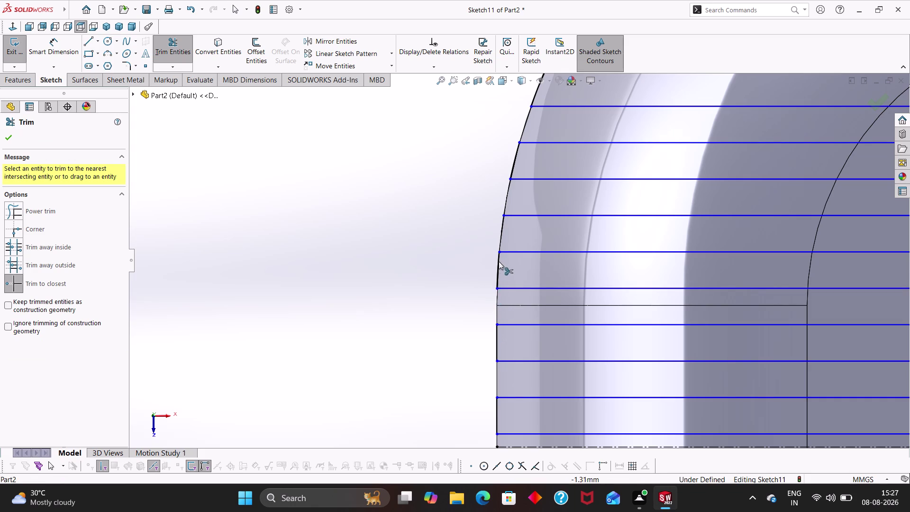
click(502, 230)
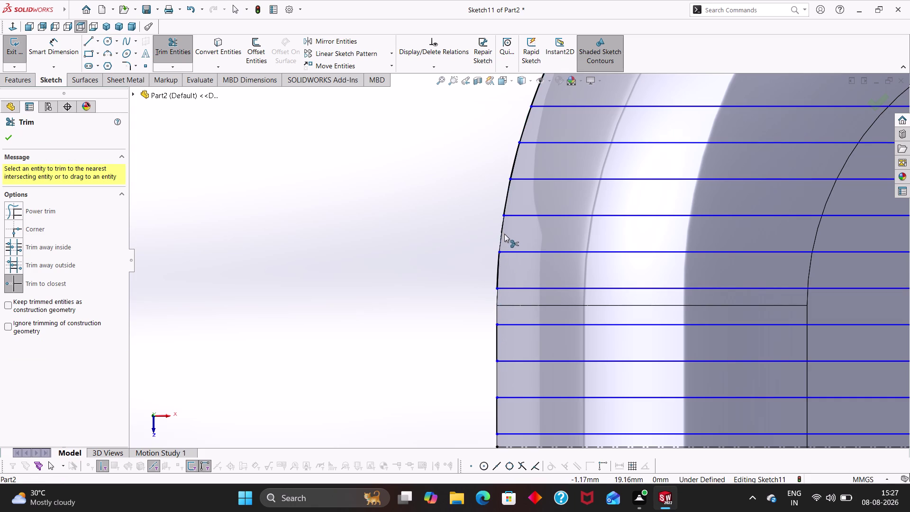
click(501, 228)
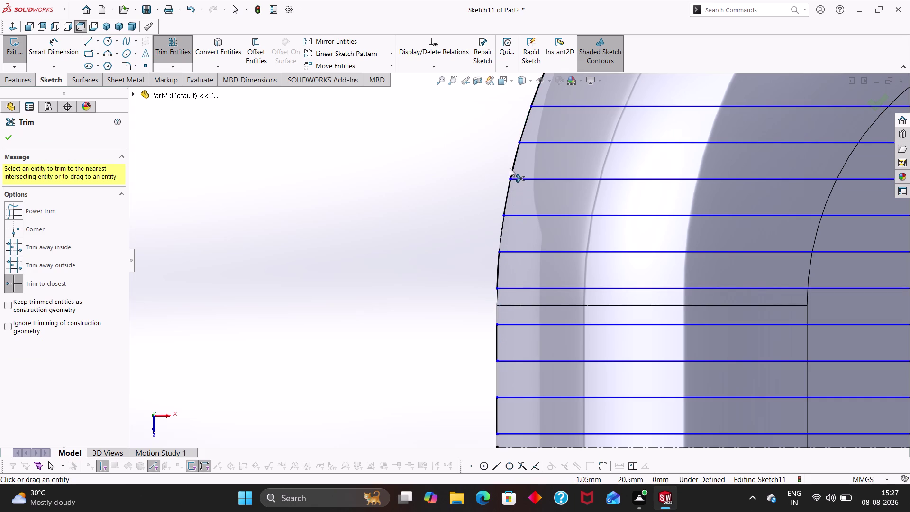
click(512, 168)
click(514, 159)
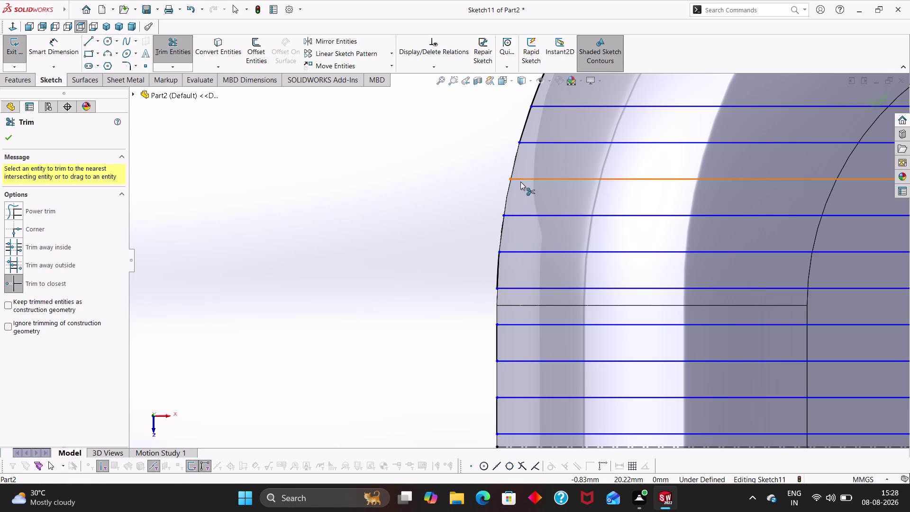
key(ctrl+z)
scroll(down, 3)
scroll(down, 3)
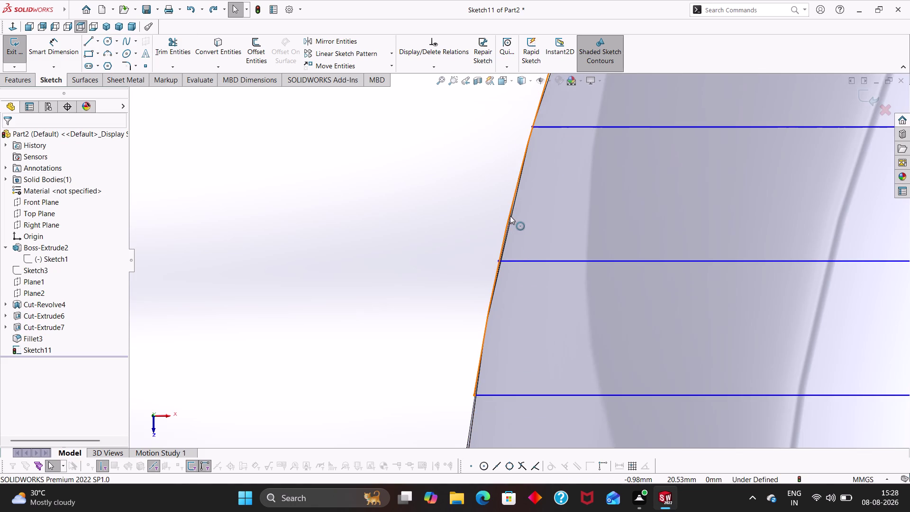
Trim one last projected edge piece between slot lines and close the trim tool.
click(183, 53)
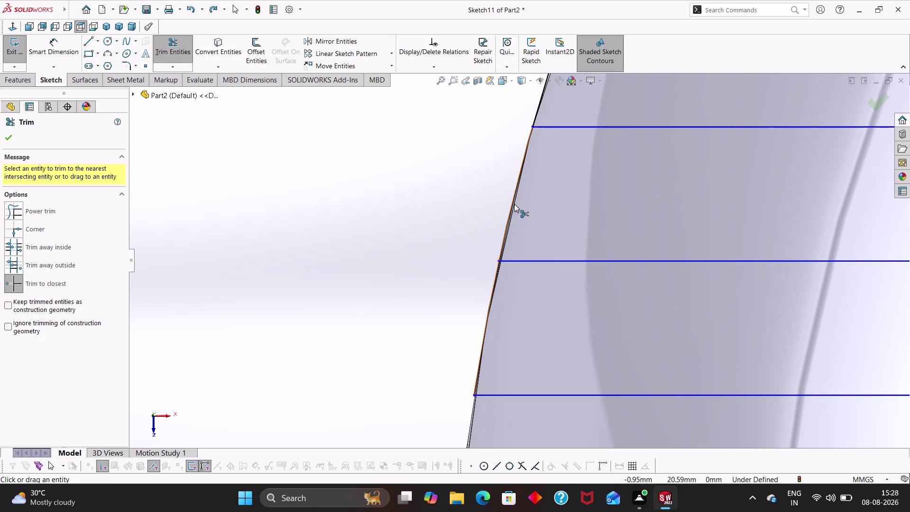
click(513, 204)
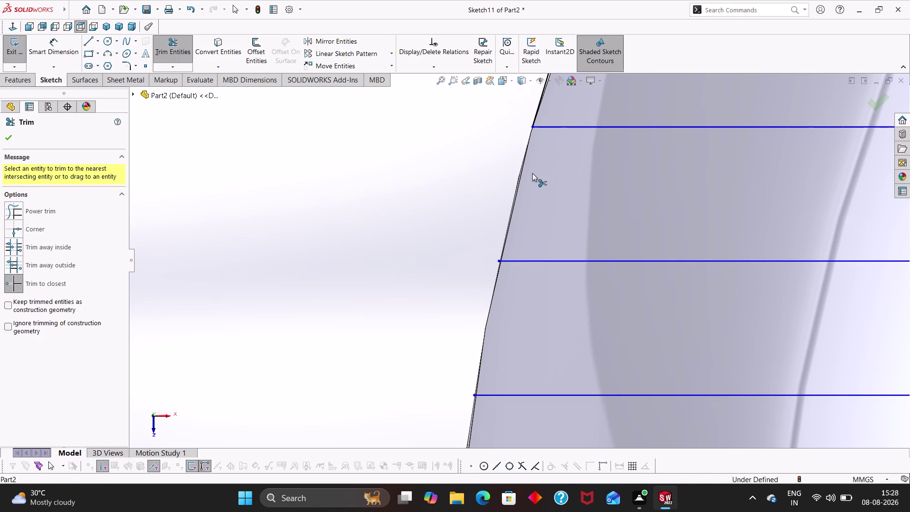
key(Escape)
key(Escape)
key(Escape)
scroll(up, 3)
scroll(up, 3)
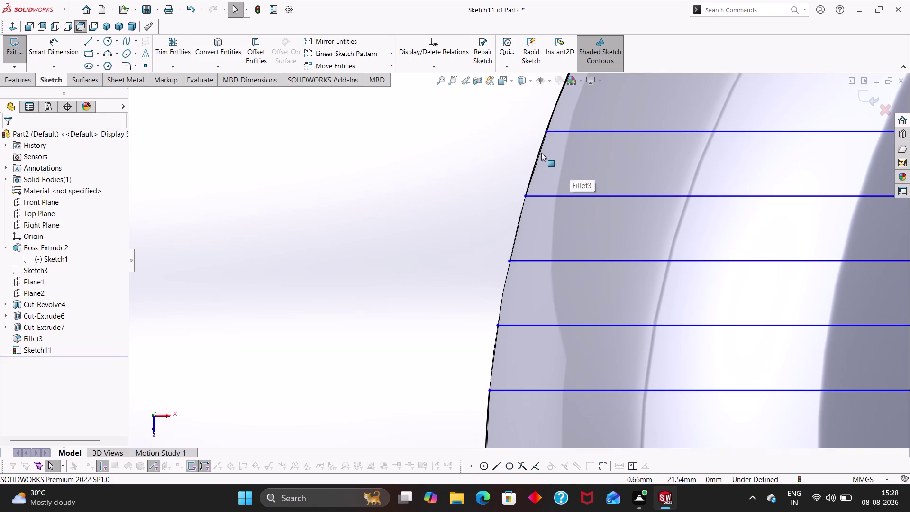
scroll(up, 3)
scroll(down, 3)
scroll(up, 3)
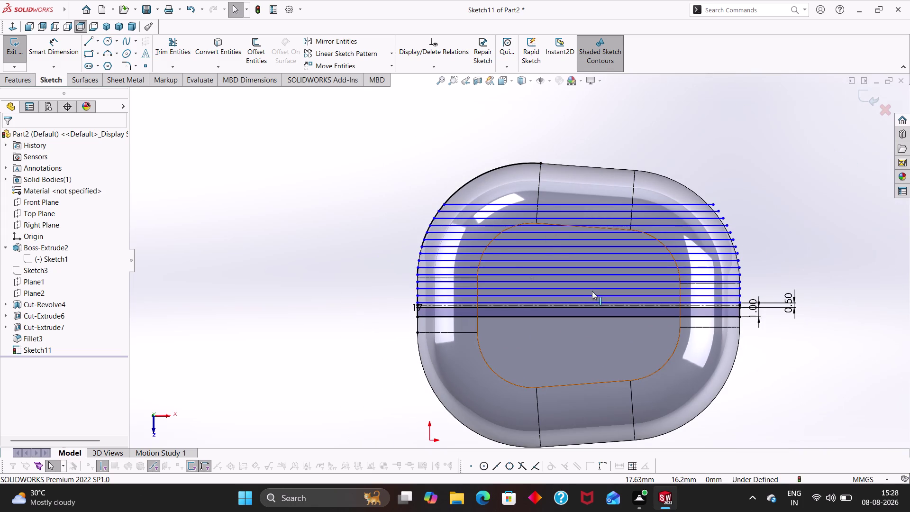
Undo the linear pattern and trims, back to the single slot with its 1.30 mm dimension.
key(ctrl+z)
key(ctrl+x)
key(ctrl+z)
key(ctrl+z)
key(ctrl+z)
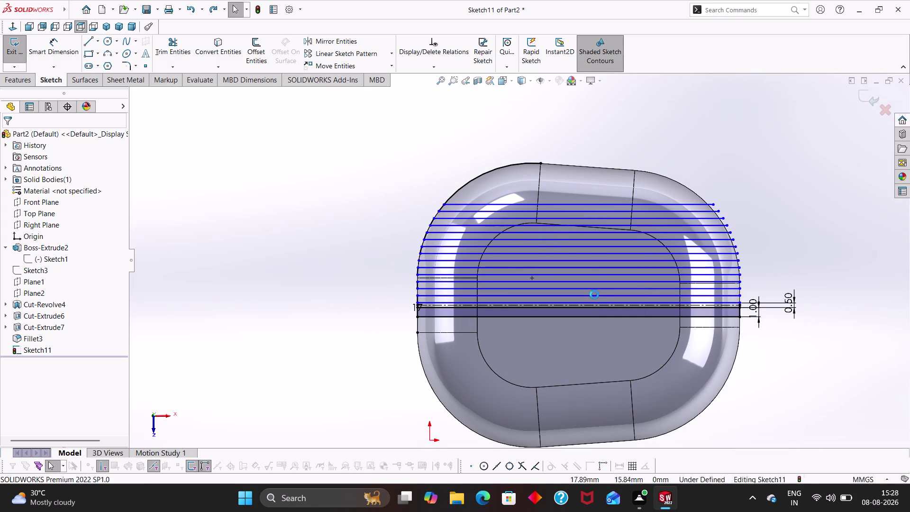
key(ctrl+z)
key(ctrl+z)
key(ctrl+z)
key(ctrl+z)
key(ctrl+z)
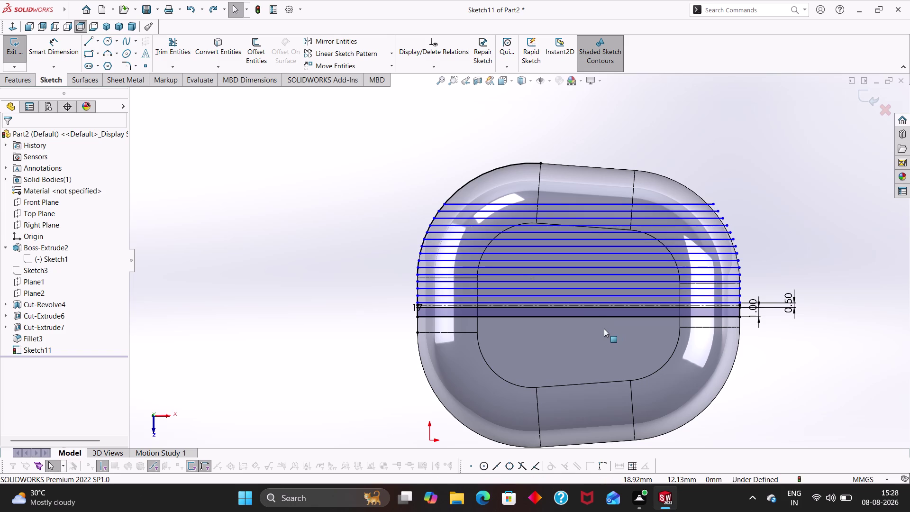
key(ctrl+z)
key(ctrl+z)
key(ctrl+z)
key(ctrl+z)
key(ctrl+z)
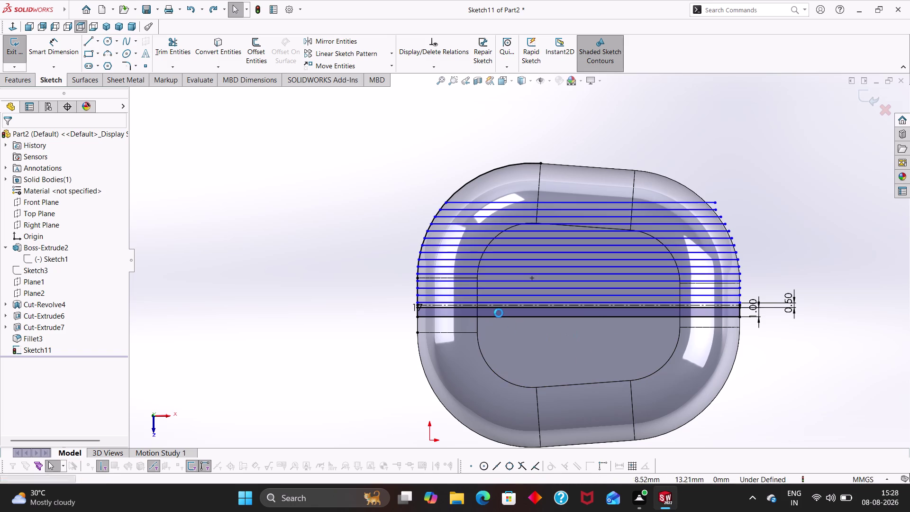
click(8, 53)
click(191, 7)
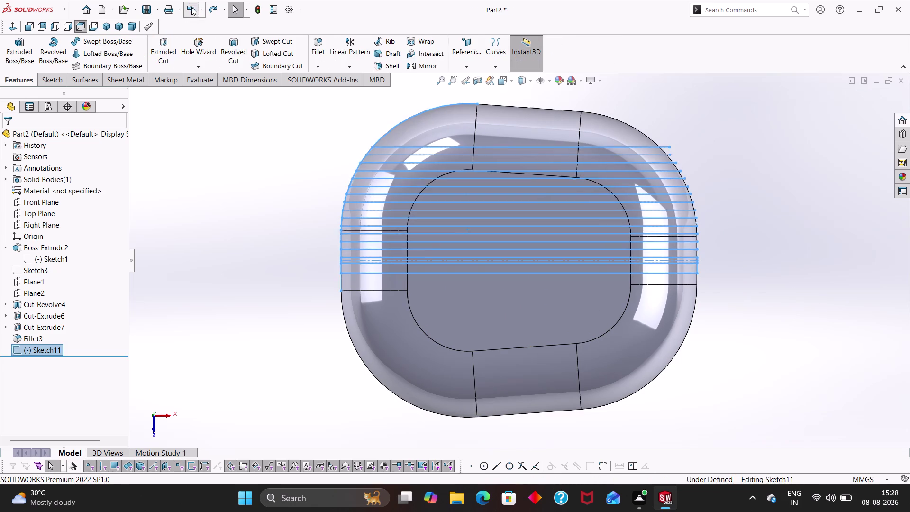
click(195, 6)
click(195, 5)
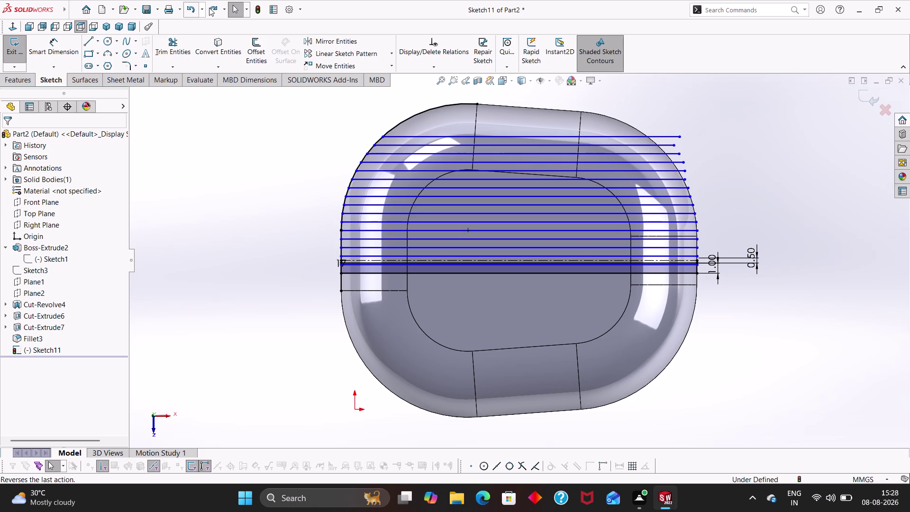
key(ctrl+z)
key(ctrl+z)
key(ctrl+z)
key(ctrl+z)
key(ctrl+z)
key(ctrl+z)
key(ctrl+z)
key(ctrl+z)
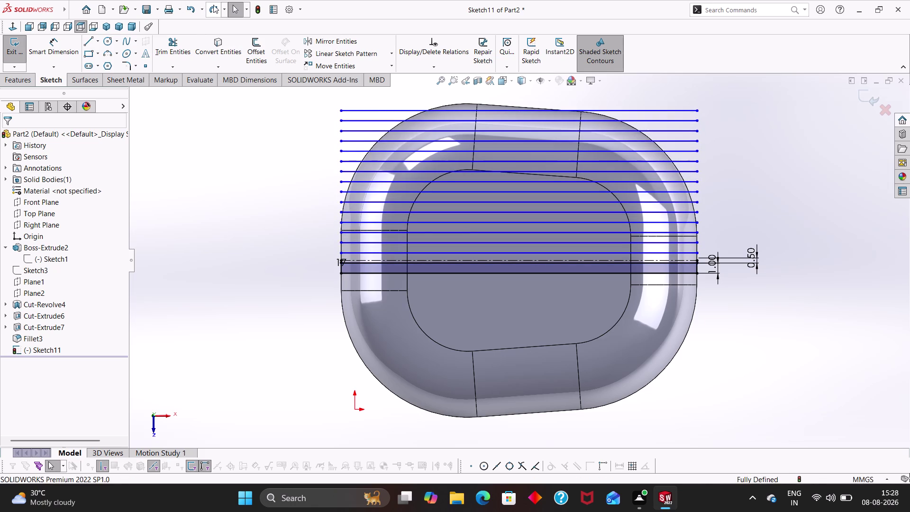
key(Escape)
key(Escape)
key(Escape)
key(Escape)
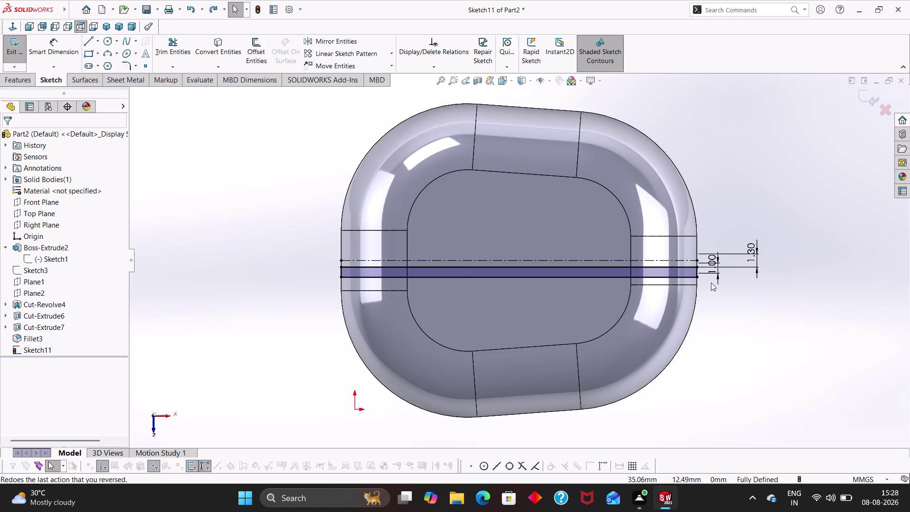
scroll(down, 3)
Change the slot offset dimension from 1.30 mm to 0.50 mm.
double_click(710, 243)
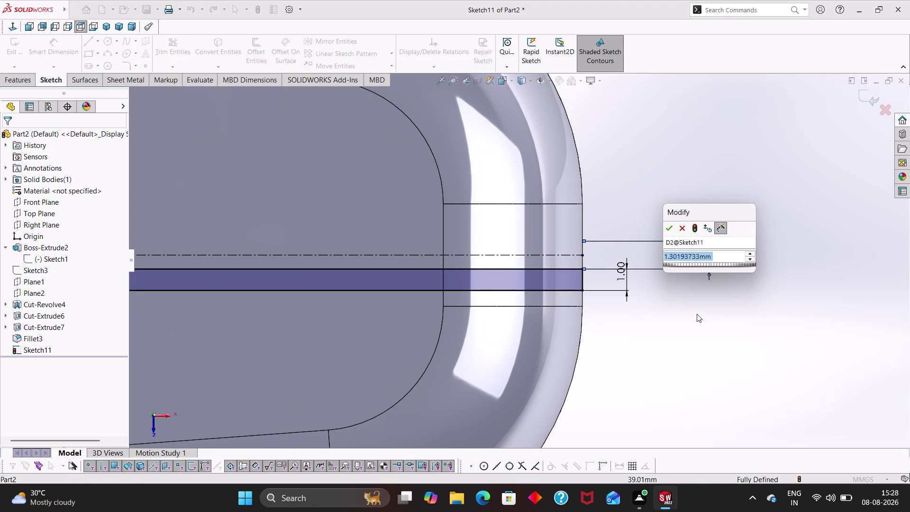
key(0)
key(period)
key(5)
key(Return)
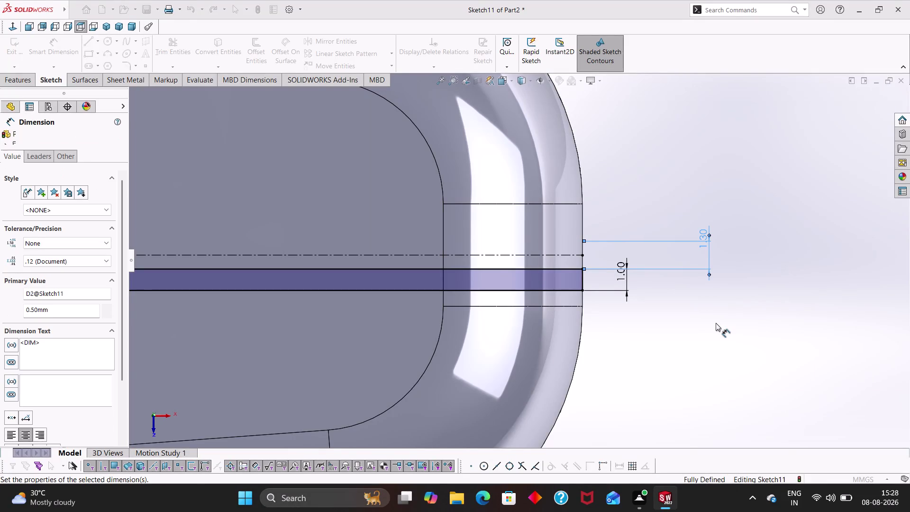
key(Escape)
key(Escape)
key(Escape)
Select the slot's edge lines and start Mirror Entities.
scroll(up, 3)
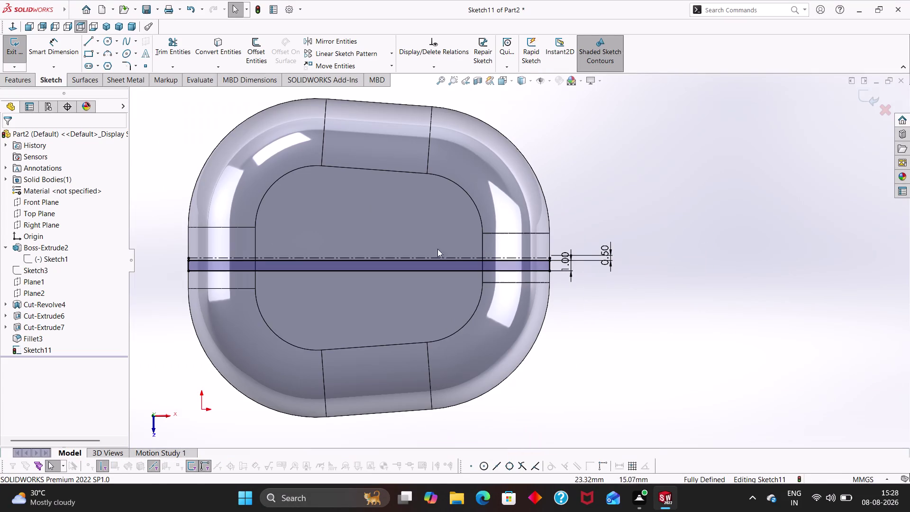
click(351, 266)
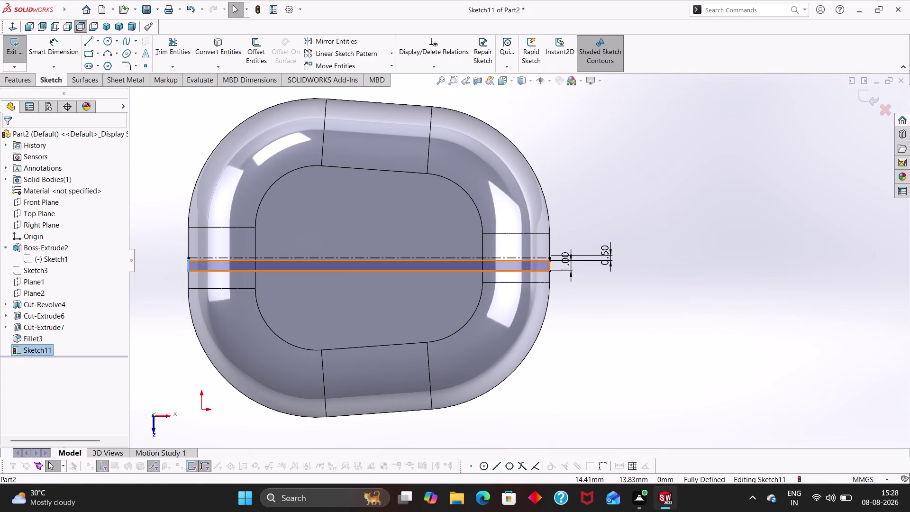
click(342, 41)
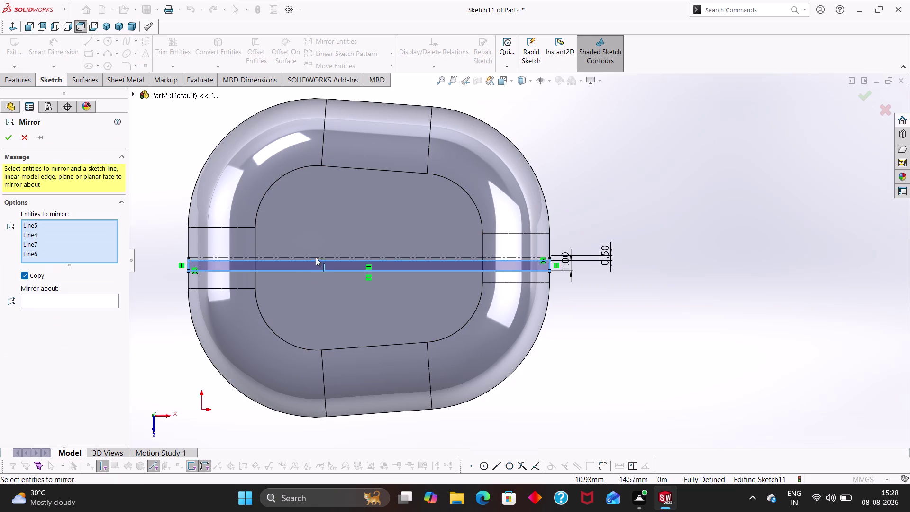
Mirror the slot lines about the centreline, removing the centreline from entities to mirror.
click(317, 256)
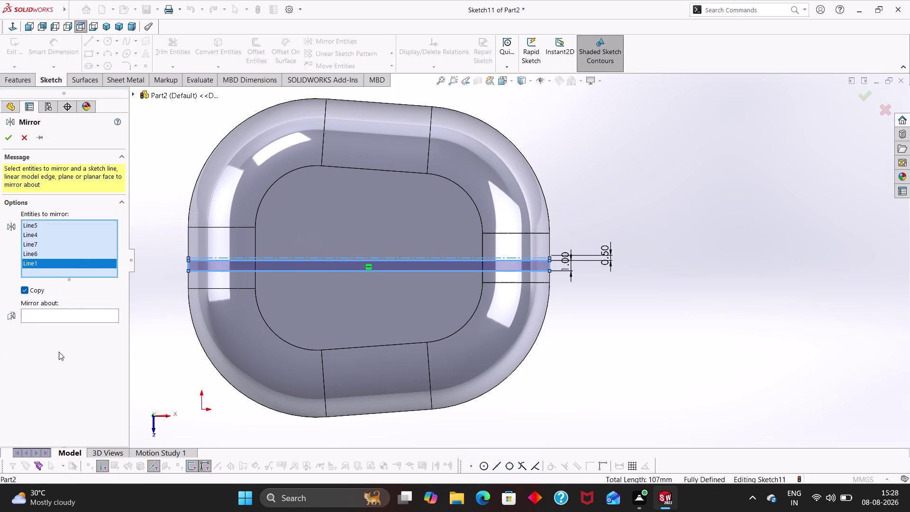
right_click(59, 266)
click(90, 282)
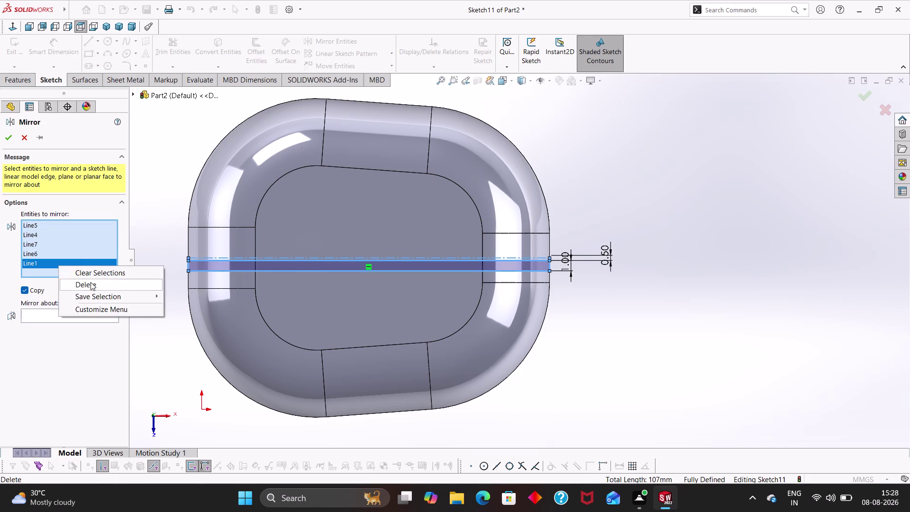
click(65, 306)
click(297, 256)
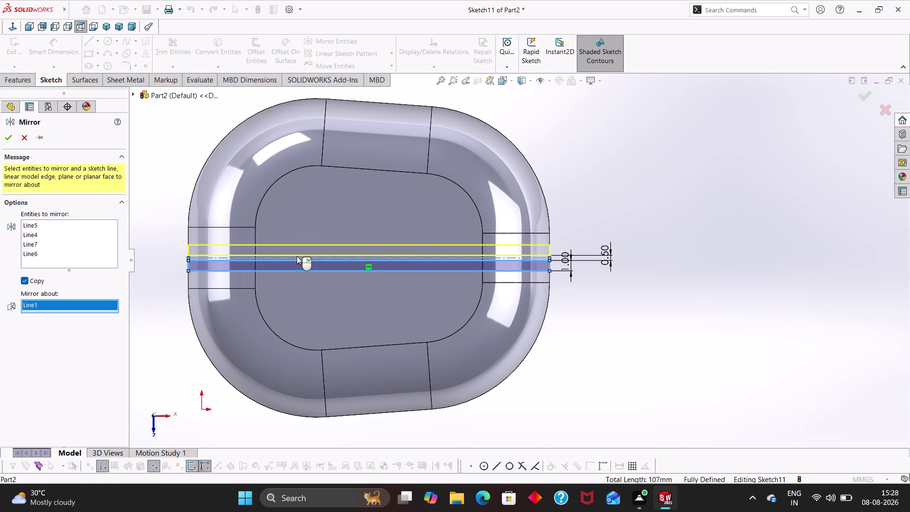
click(11, 140)
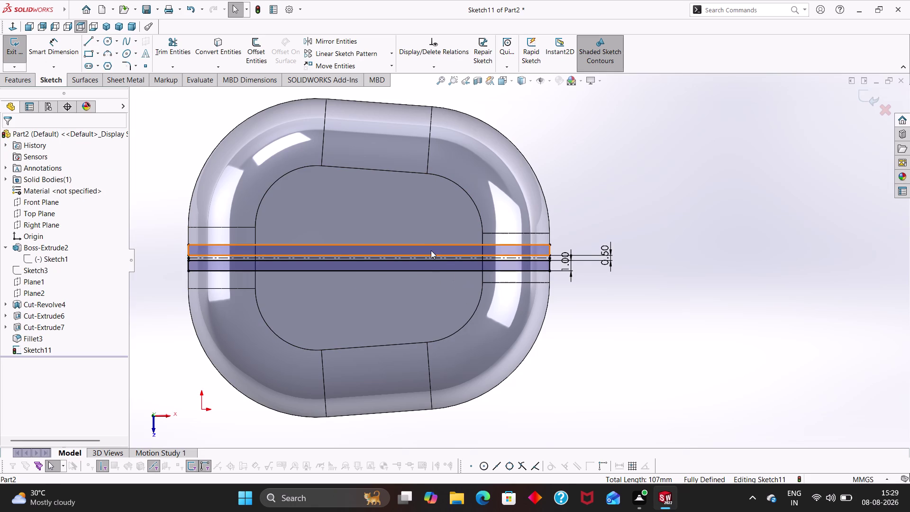
key(Escape)
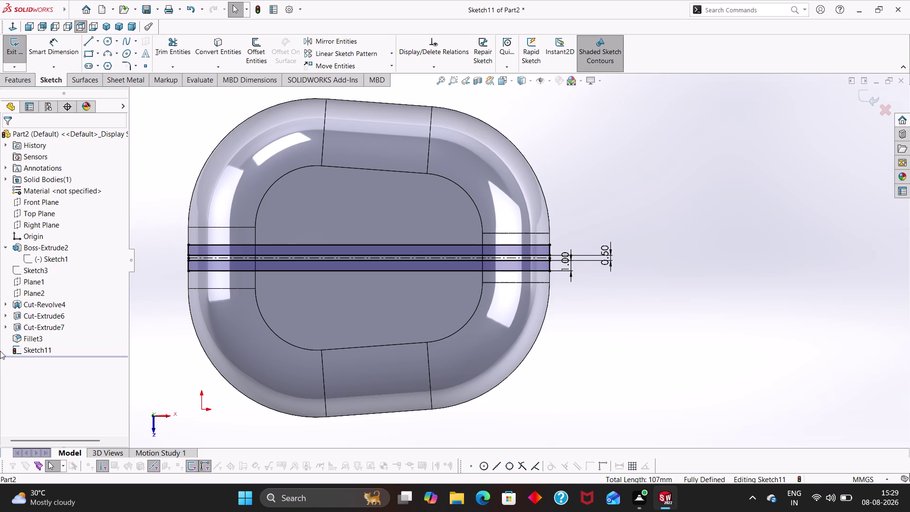
Inspect the relations on the slot's short end line and corner points.
scroll(down, 3)
right_drag(343, 333, 345, 240)
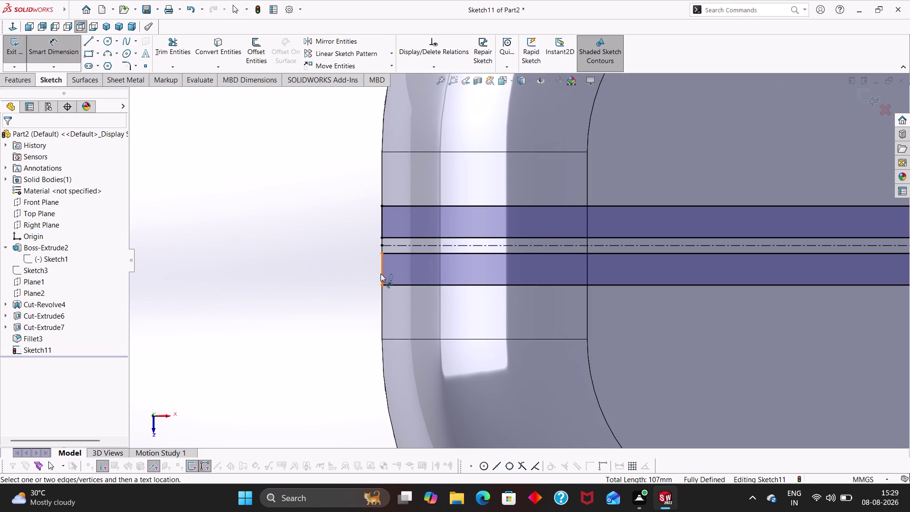
click(381, 274)
key(Escape)
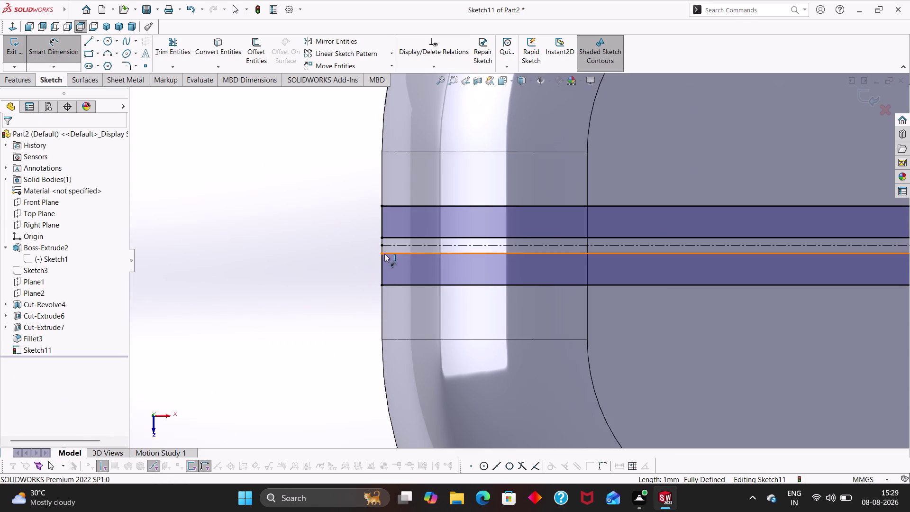
scroll(down, 3)
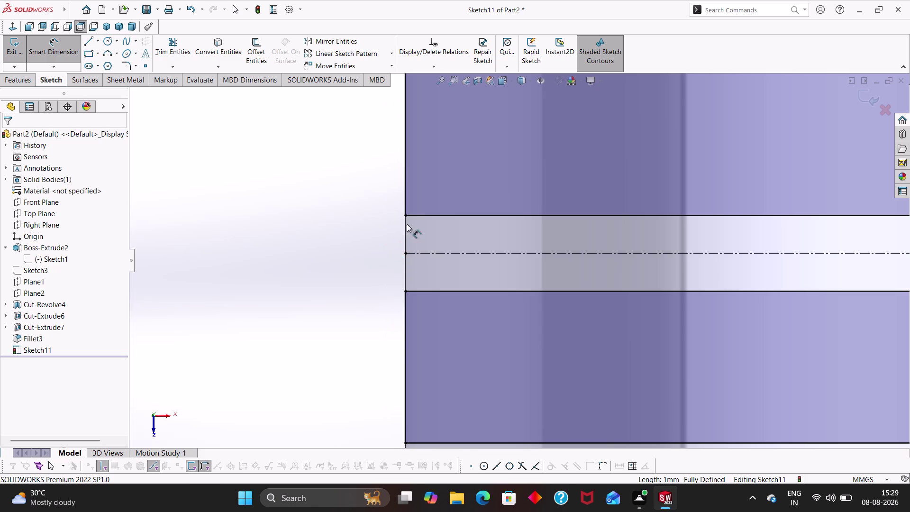
click(405, 217)
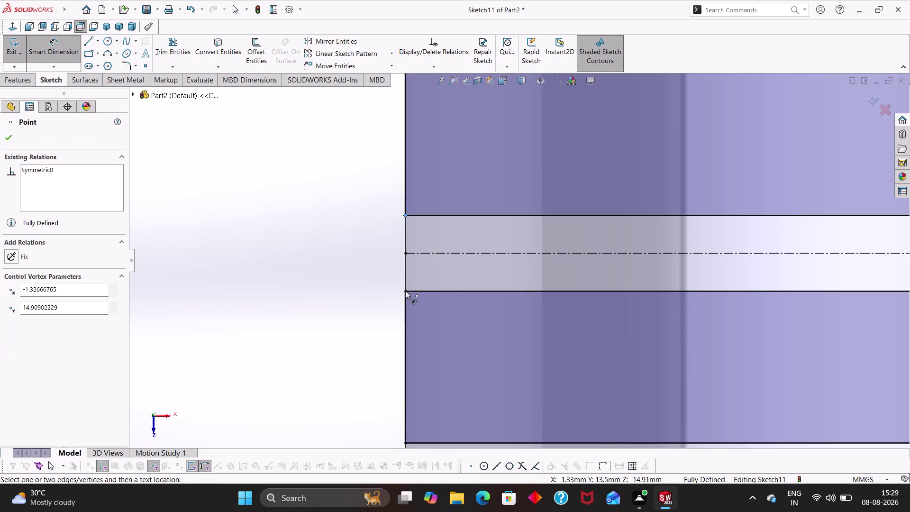
click(405, 291)
key(Escape)
key(Escape)
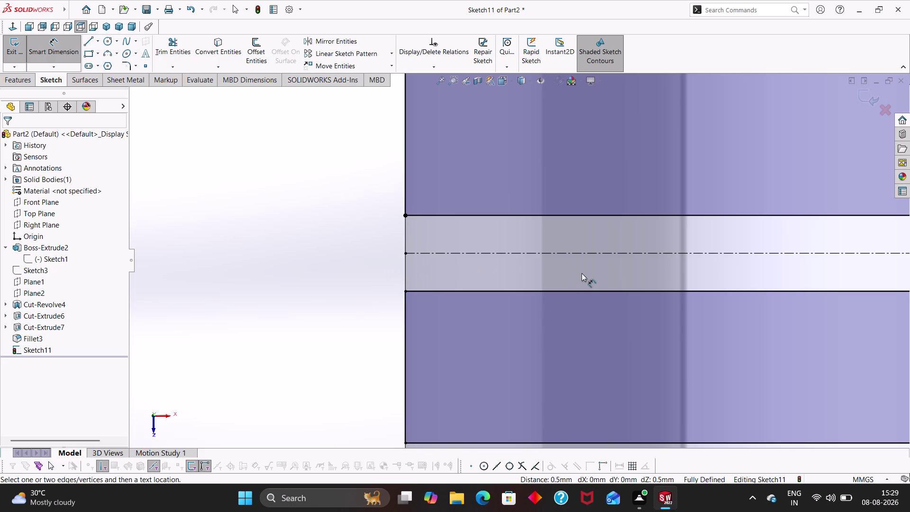
scroll(up, 3)
Add a 0.25 mm dimension from a slot edge to the centreline.
click(467, 283)
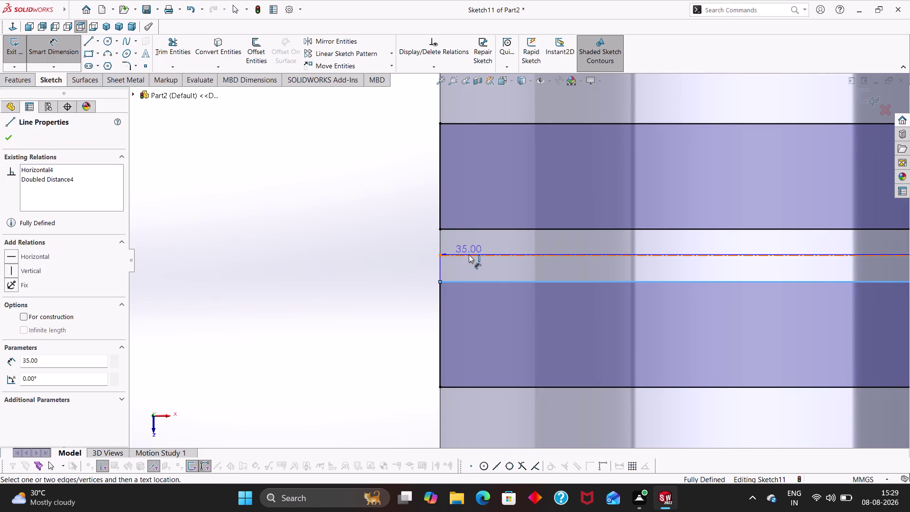
click(469, 254)
click(410, 264)
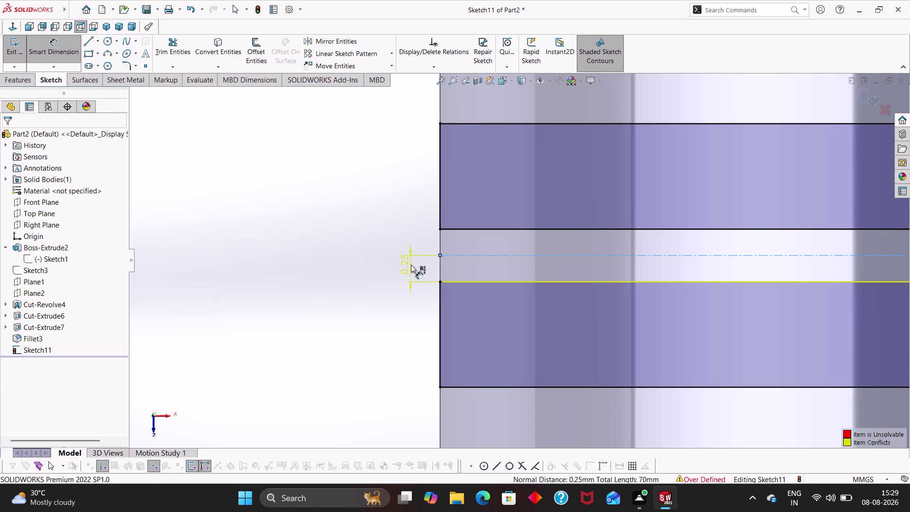
key(Escape)
key(Escape)
key(Escape)
Undo the over-defining 0.25 dimension and change the 0.50 gap to 1.00 mm.
scroll(up, 3)
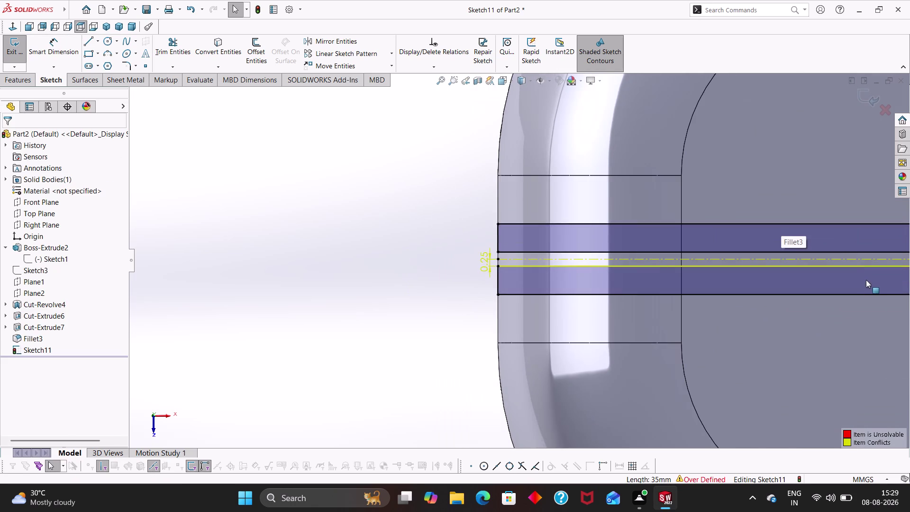
scroll(up, 3)
scroll(up, 3)
middle_drag(886, 287, 665, 274)
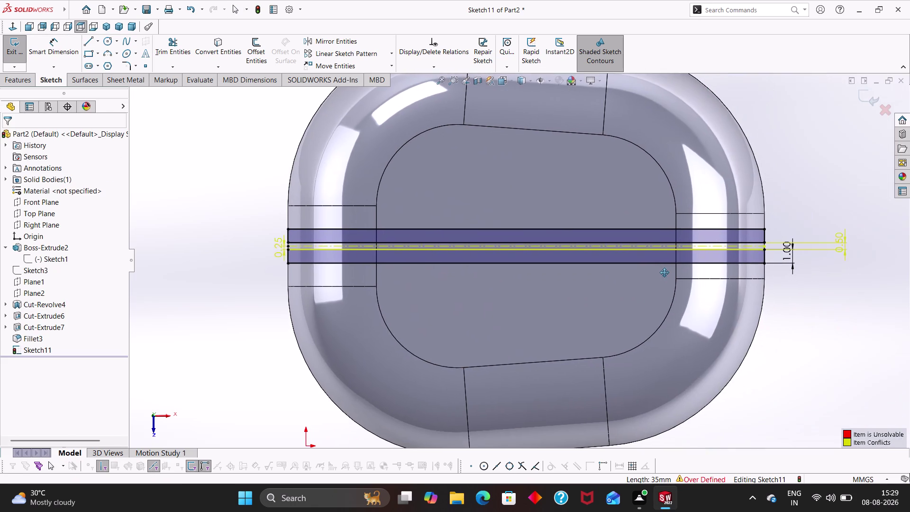
middle_drag(665, 273, 664, 272)
scroll(down, 3)
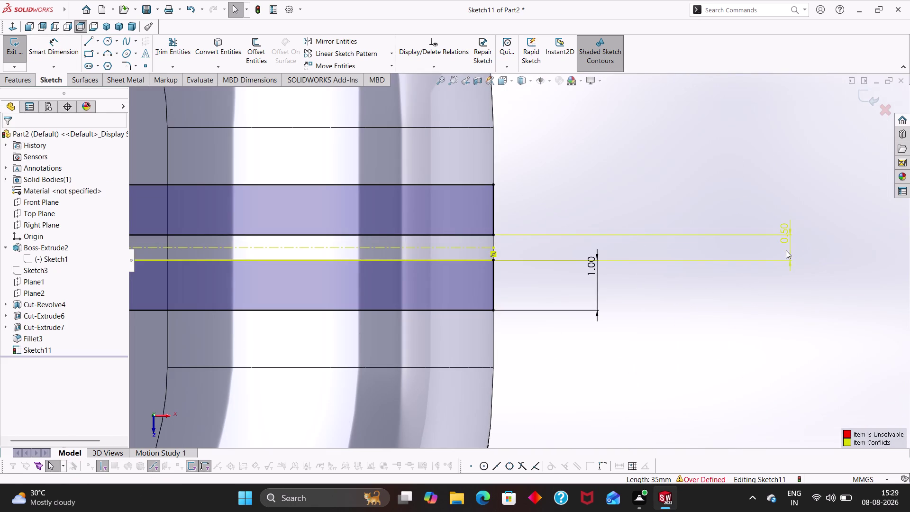
click(786, 250)
key(Escape)
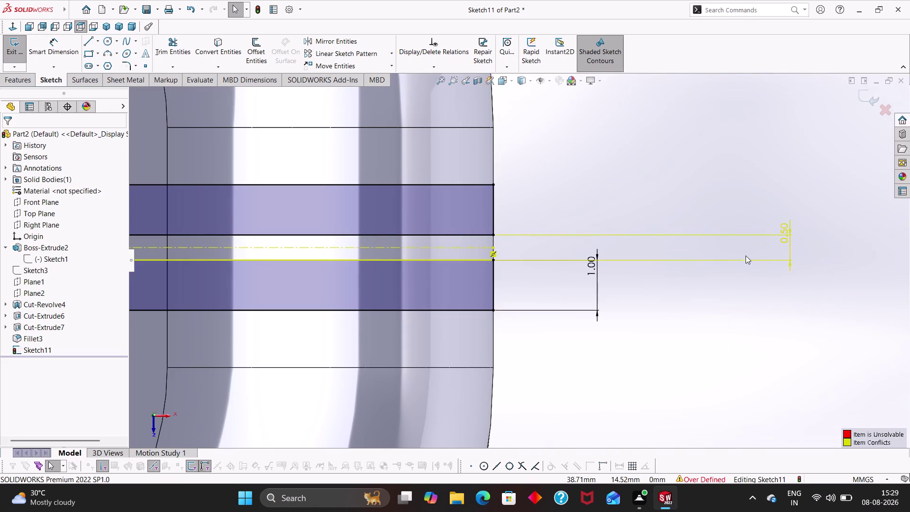
key(ctrl+z)
double_click(781, 234)
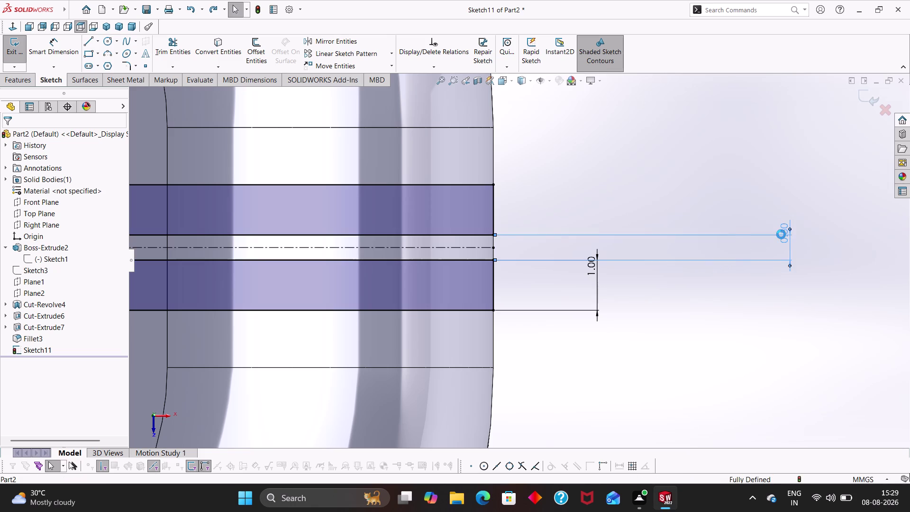
key(1)
key(Return)
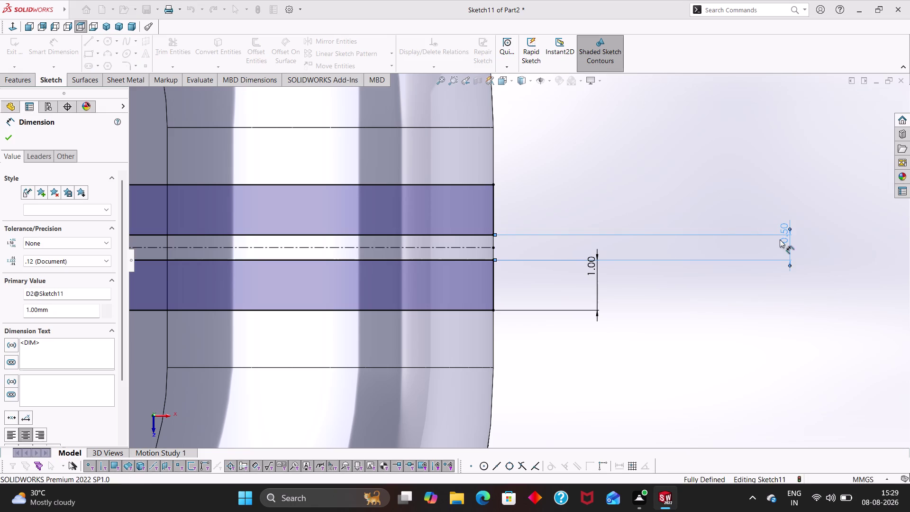
key(Escape)
key(Escape)
key(Escape)
scroll(up, 3)
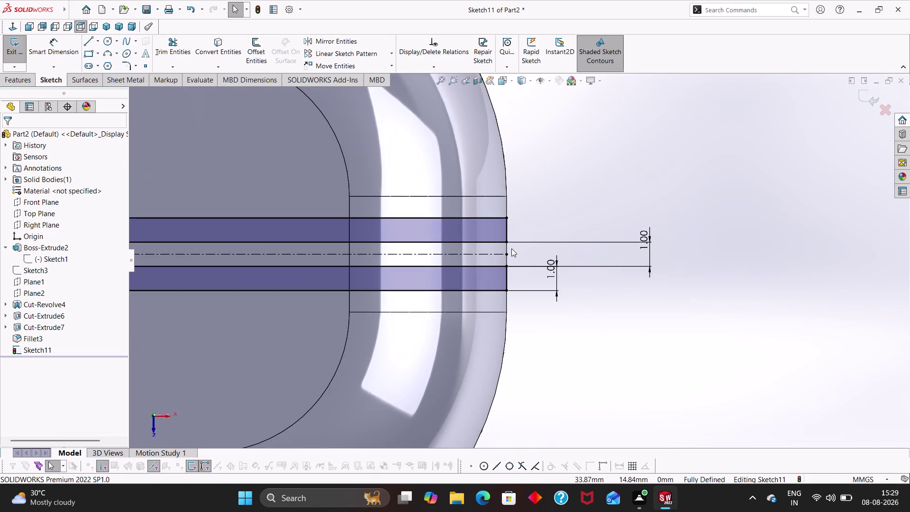
Orbit the model to inspect the mirrored slot sketch at an angle.
scroll(up, 3)
middle_drag(336, 274, 349, 292)
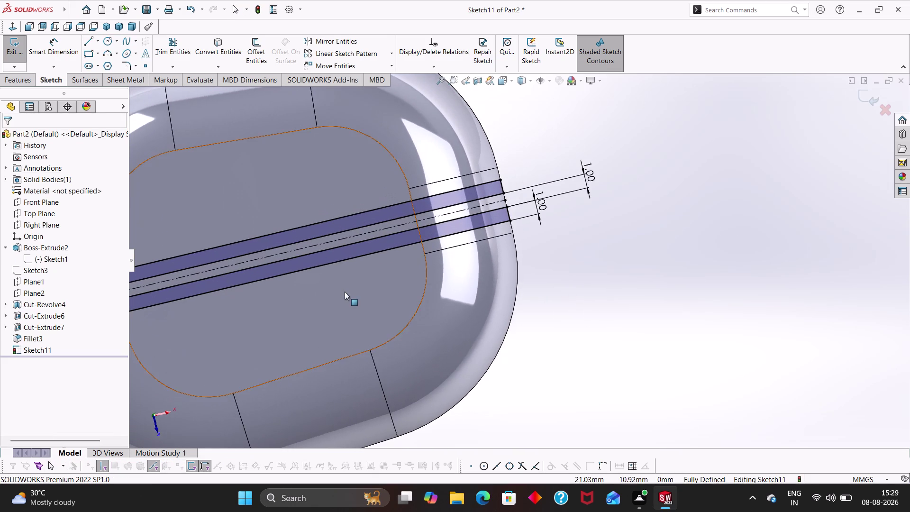
middle_drag(343, 287, 524, 287)
middle_drag(394, 322, 388, 301)
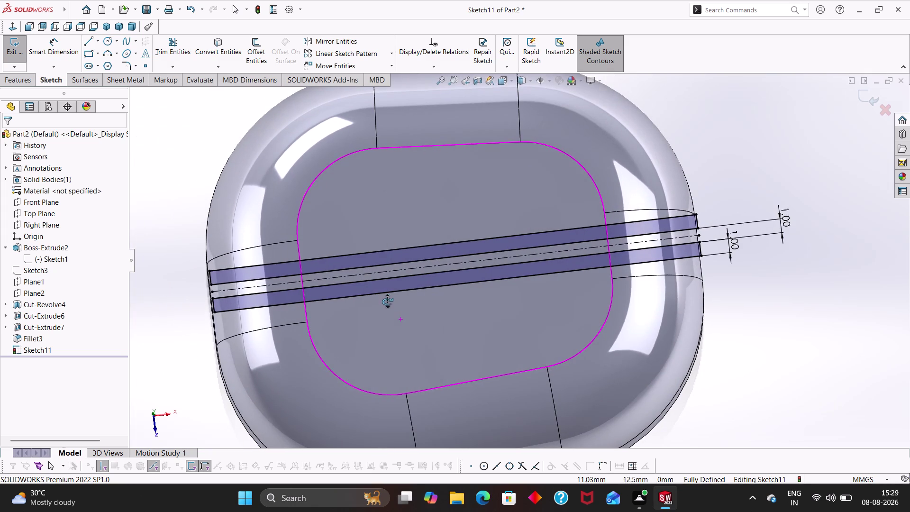
middle_drag(388, 301, 387, 302)
key(Escape)
key(Escape)
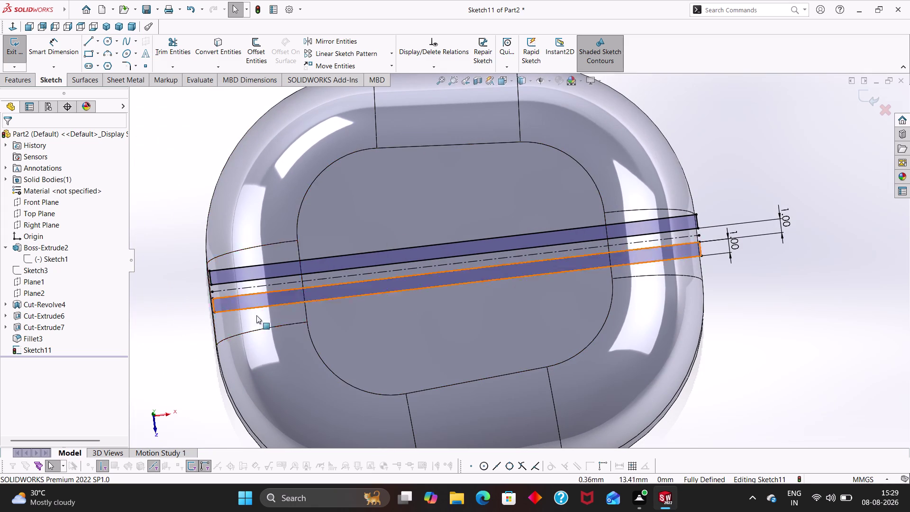
scroll(down, 3)
Set Sketch11 to the Normal To view.
right_click(42, 346)
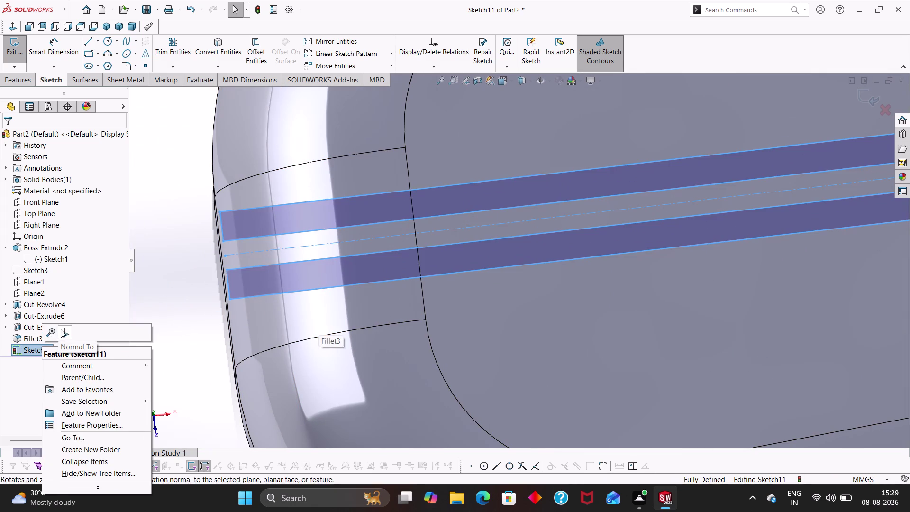
click(63, 328)
scroll(up, 3)
Try a linear sketch pattern with trial directions and a slot line, then cancel and restart.
click(247, 326)
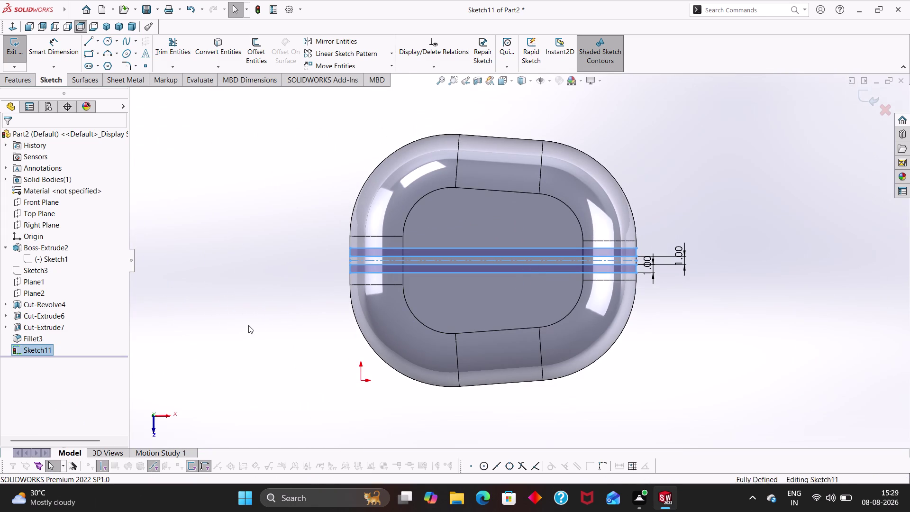
click(392, 54)
click(370, 68)
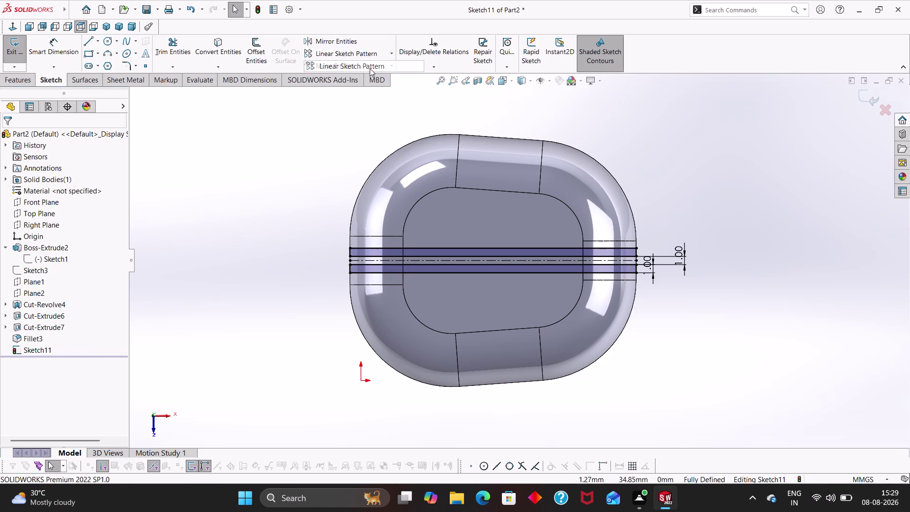
click(361, 268)
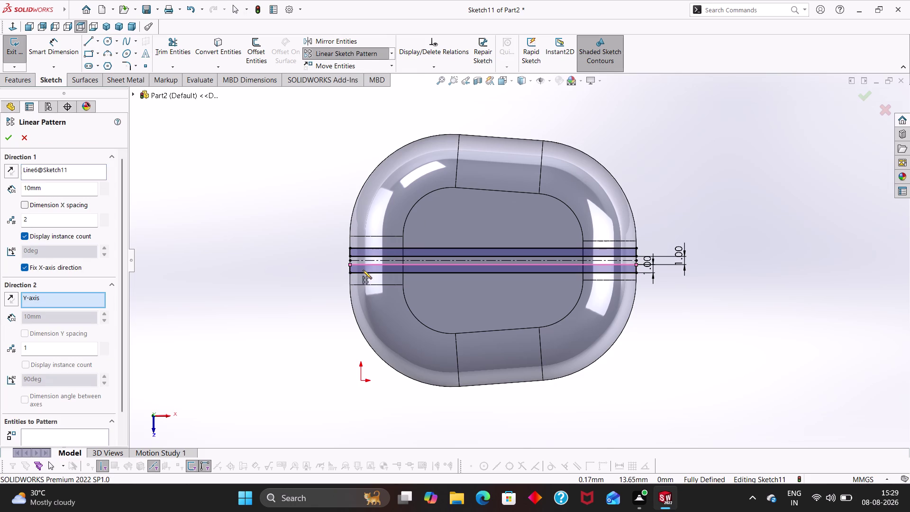
click(364, 270)
click(350, 270)
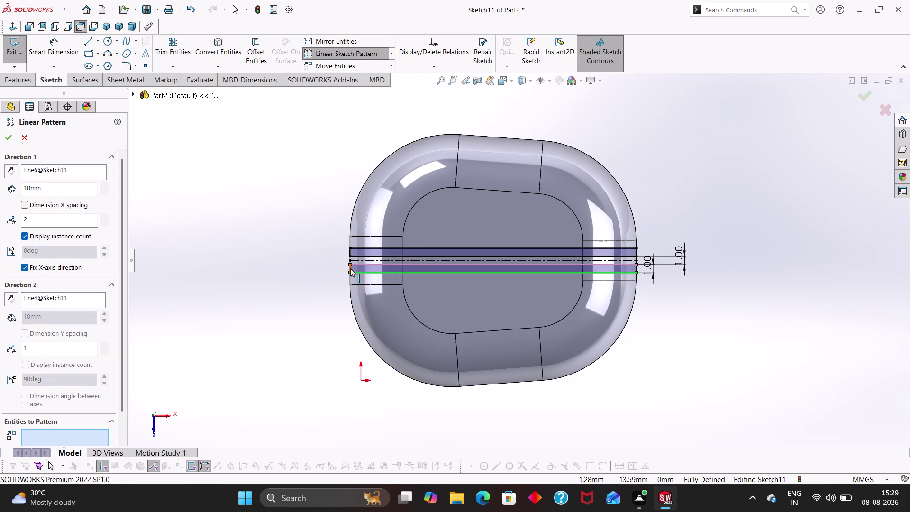
click(350, 268)
click(365, 268)
click(472, 268)
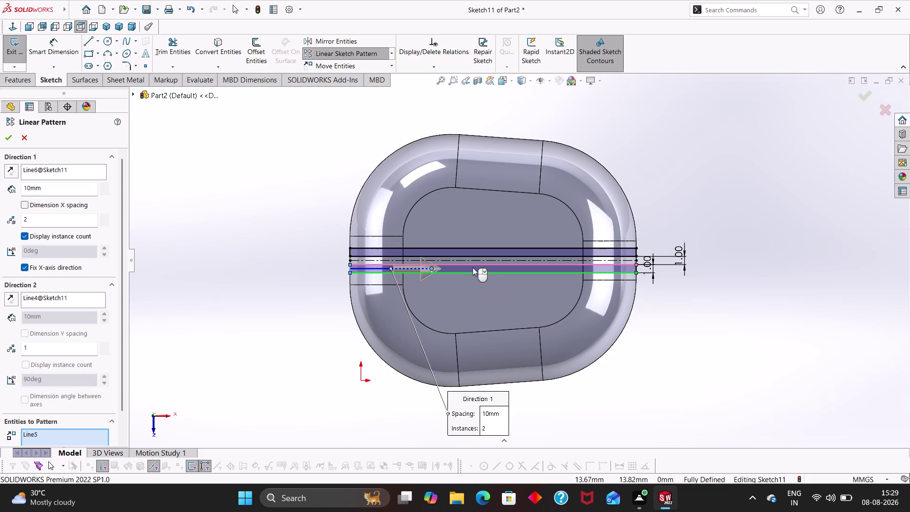
click(477, 270)
click(28, 140)
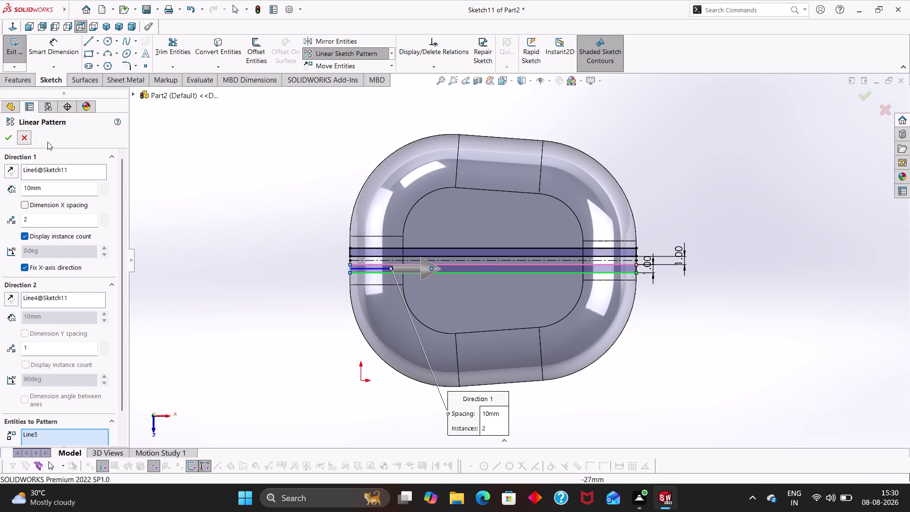
click(343, 52)
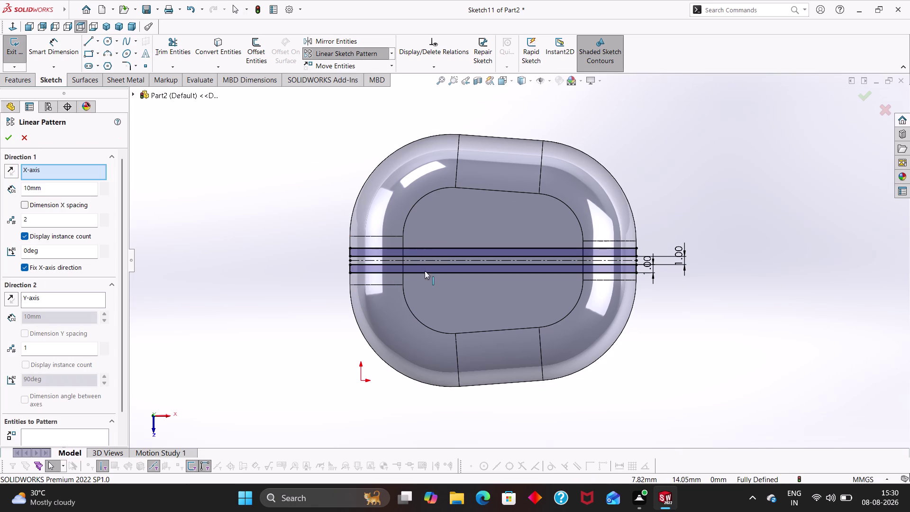
Select the lower slot's lines and set the pattern direction upward along an edge.
scroll(down, 3)
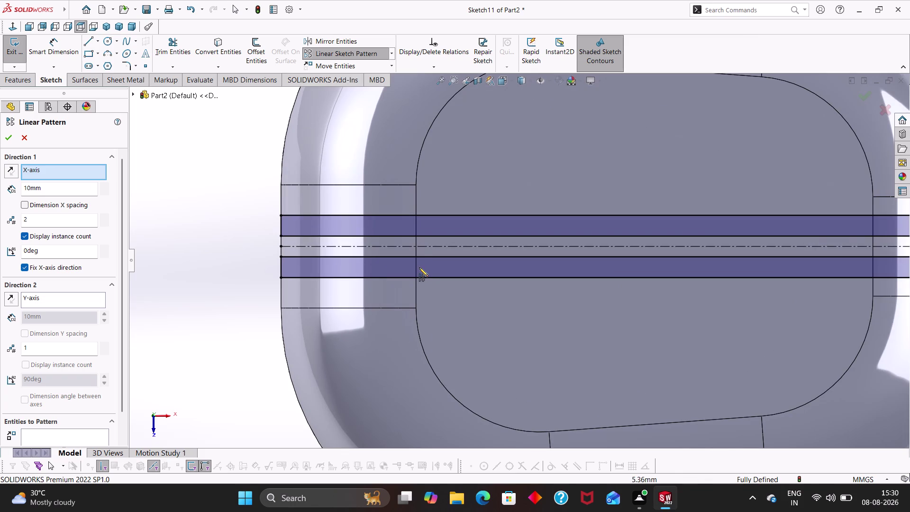
click(392, 270)
scroll(up, 3)
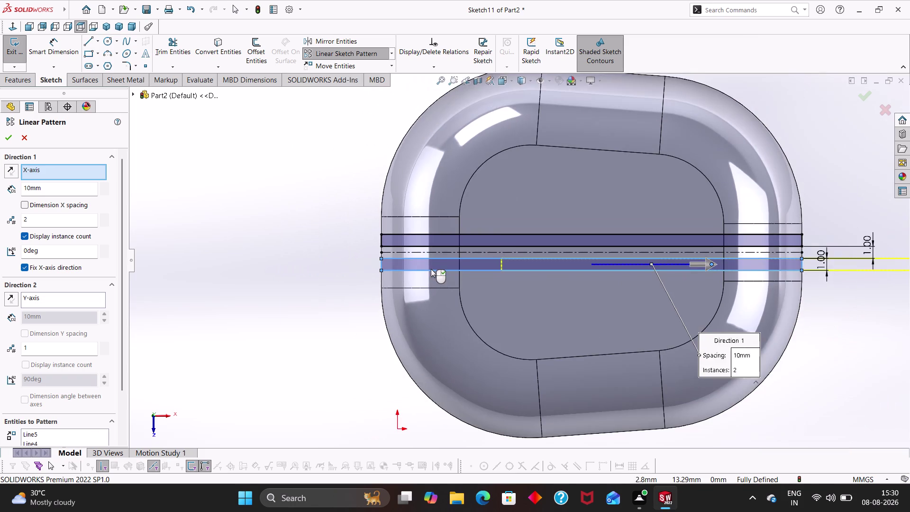
scroll(up, 3)
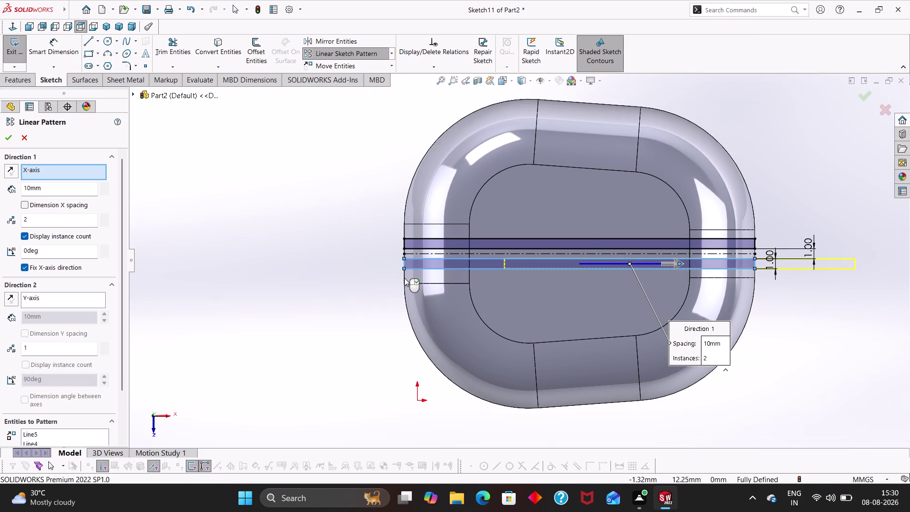
click(404, 278)
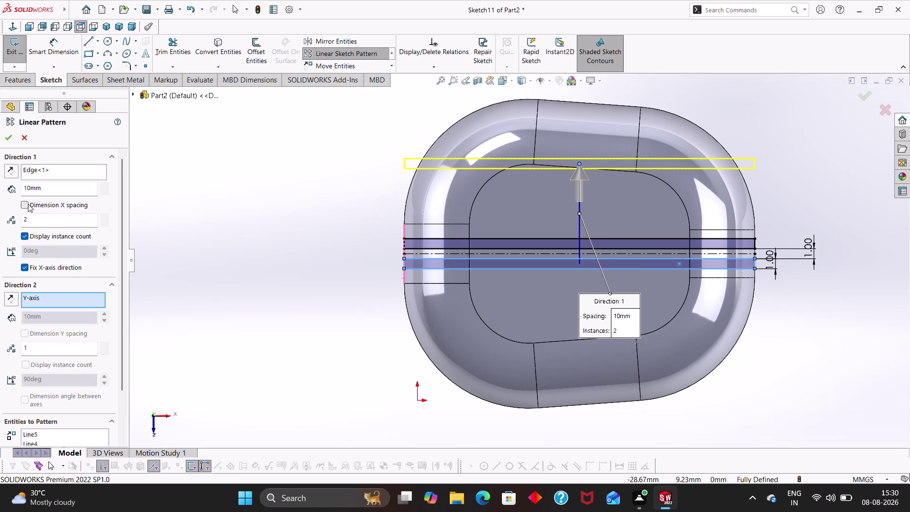
Try pattern spacings of 1, 2 and 3 mm, settling on 4 mm.
drag(45, 190, 0, 191)
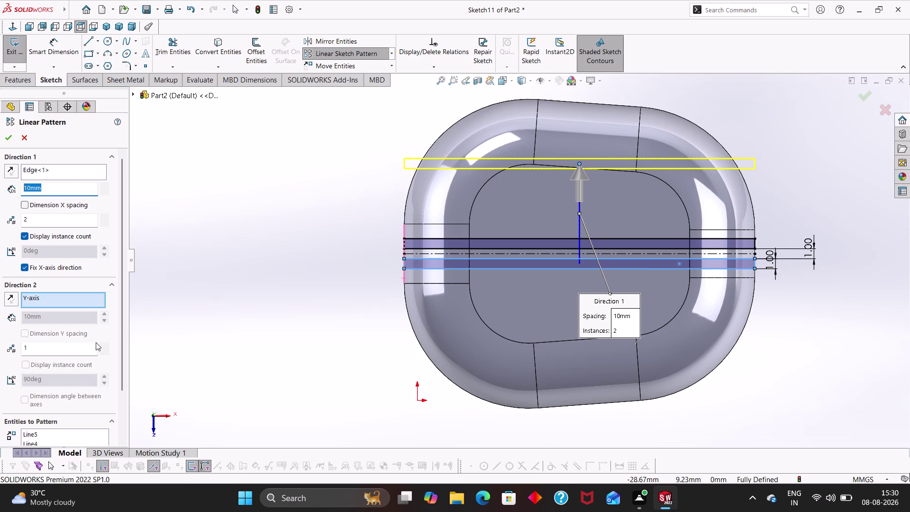
key(1)
key(Return)
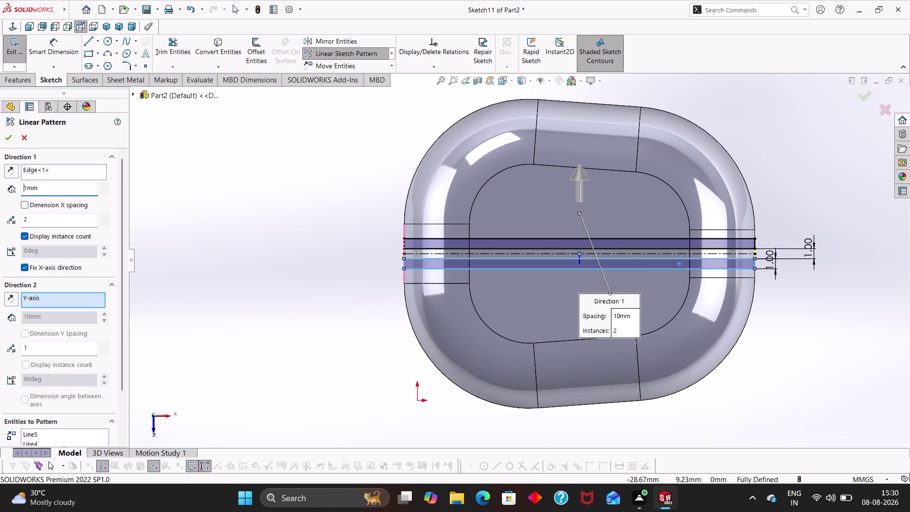
scroll(down, 3)
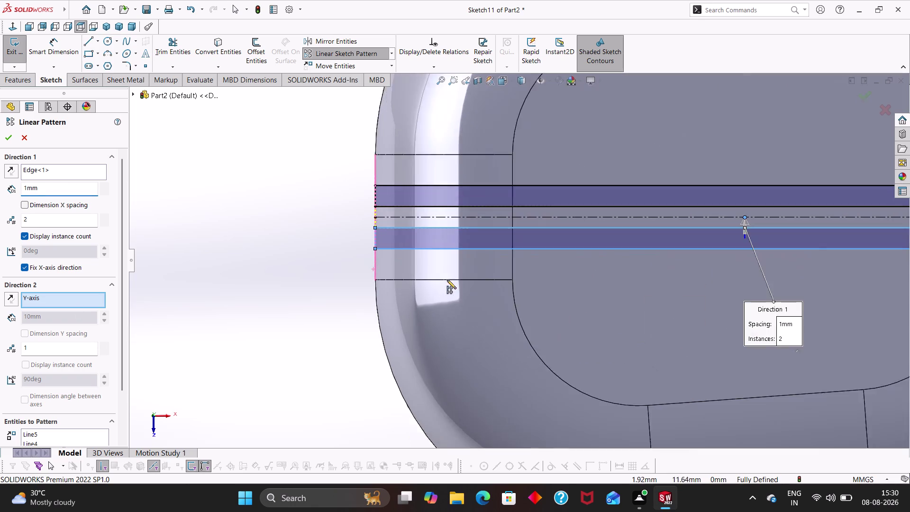
scroll(down, 3)
scroll(up, 3)
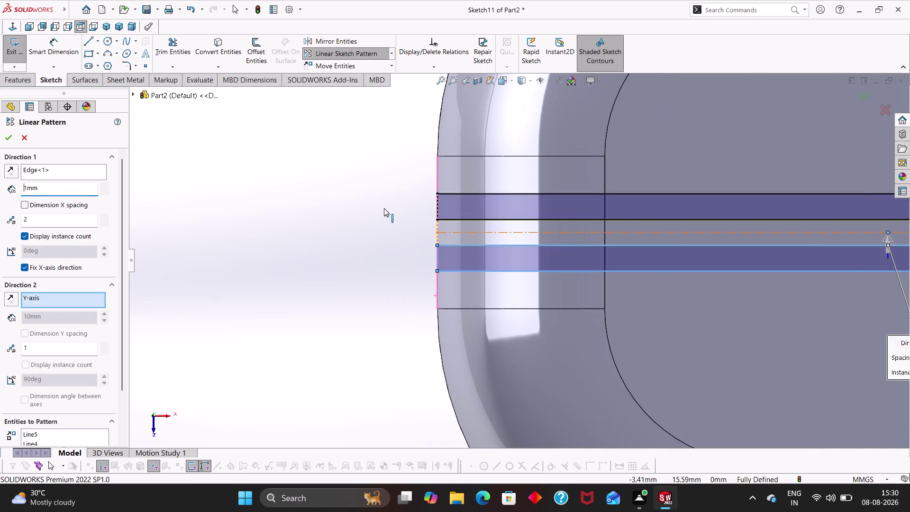
scroll(up, 3)
scroll(up, 3)
drag(46, 186, 45, 185)
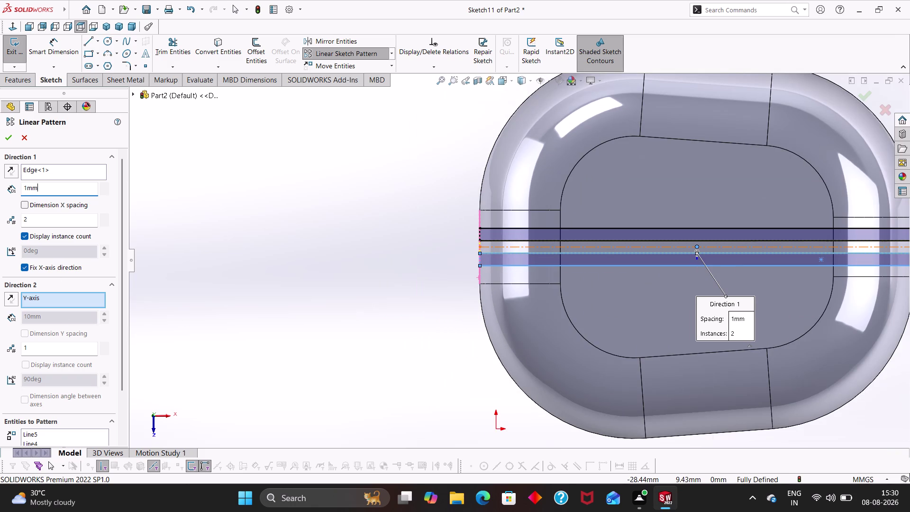
drag(45, 185, 0, 187)
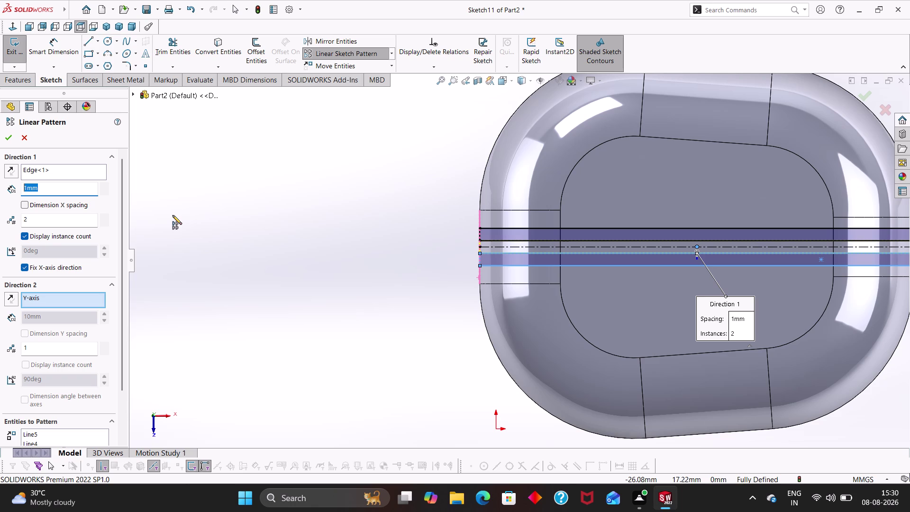
key(2)
key(Return)
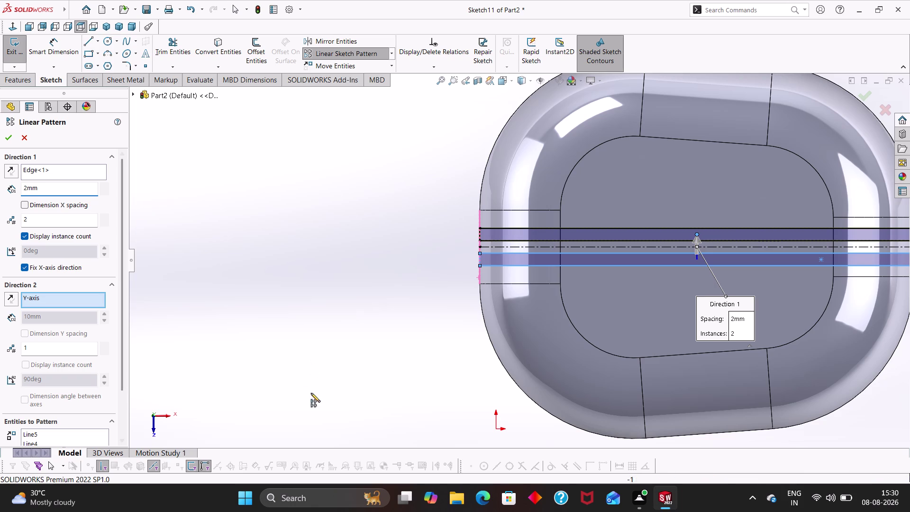
drag(68, 187, 0, 190)
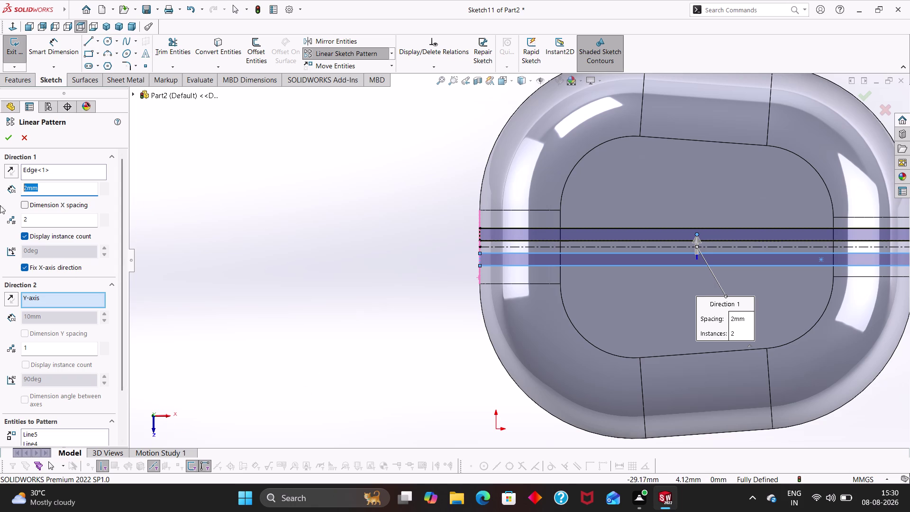
key(3)
key(Return)
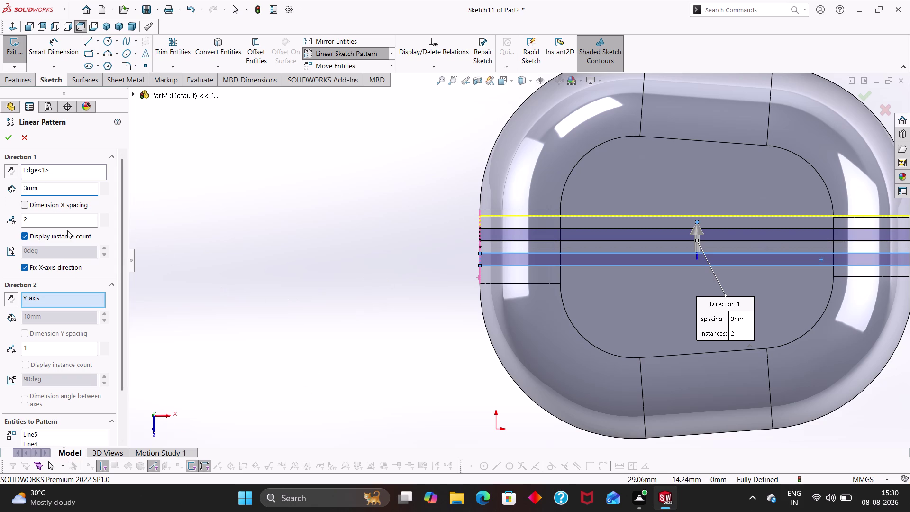
drag(49, 191, 0, 190)
key(4)
key(Return)
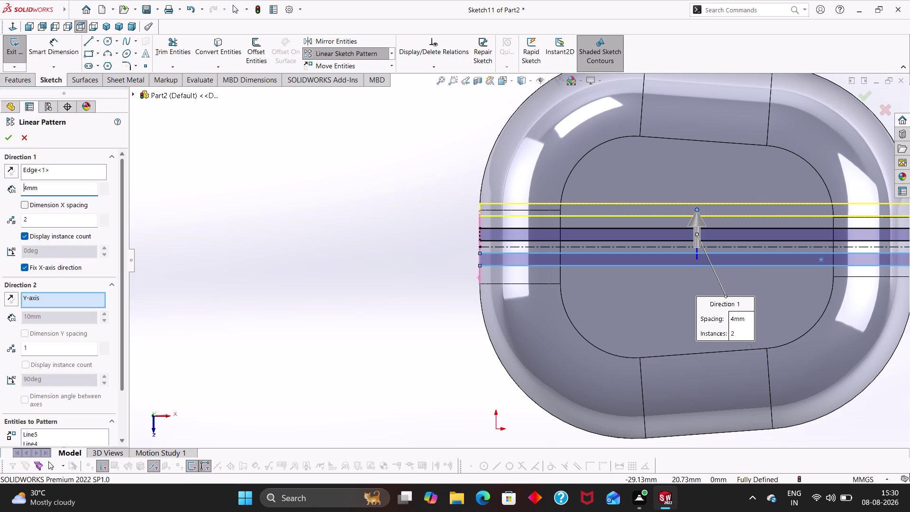
Preview four copies, reduce the pattern to 2 instances, and accept it.
drag(46, 222, 16, 216)
key(4)
key(Return)
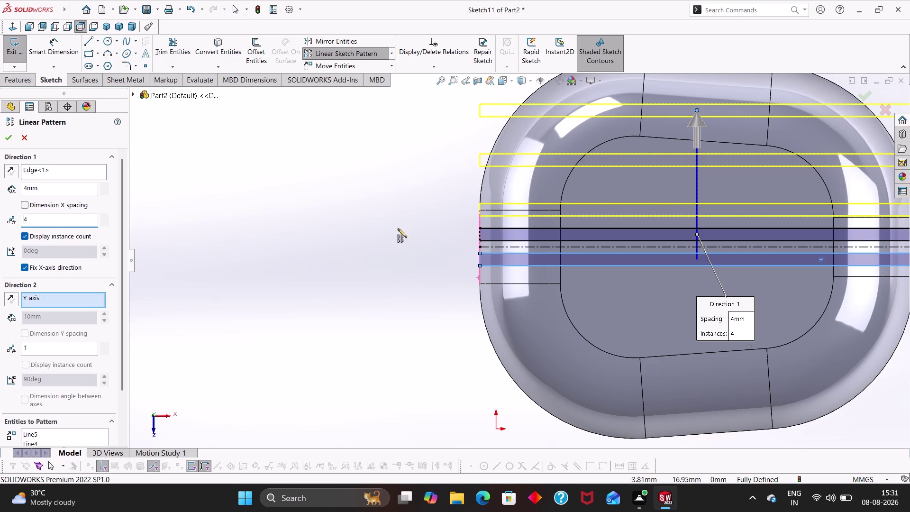
drag(40, 222, 0, 220)
key(2)
key(Return)
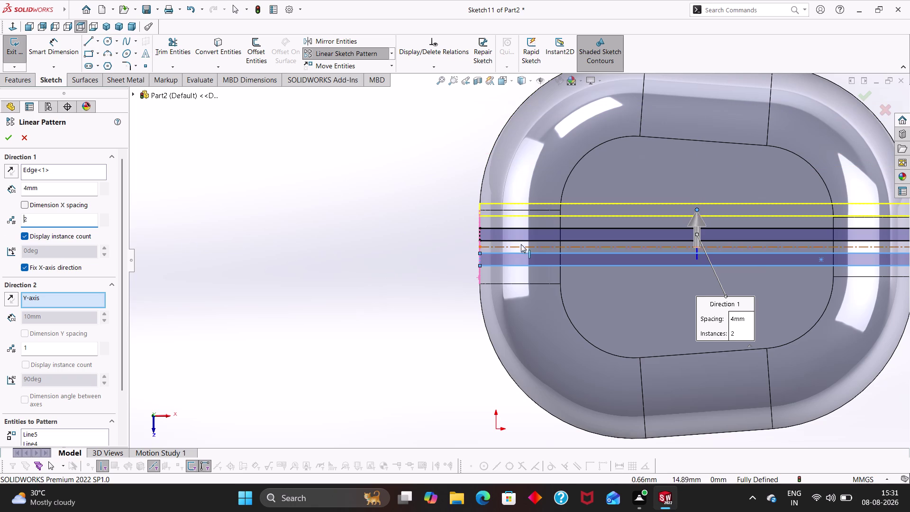
scroll(down, 3)
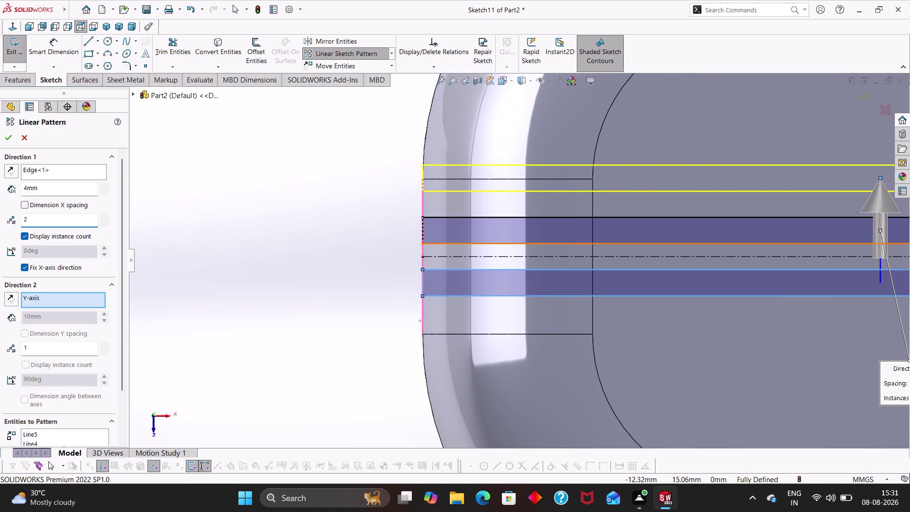
click(5, 136)
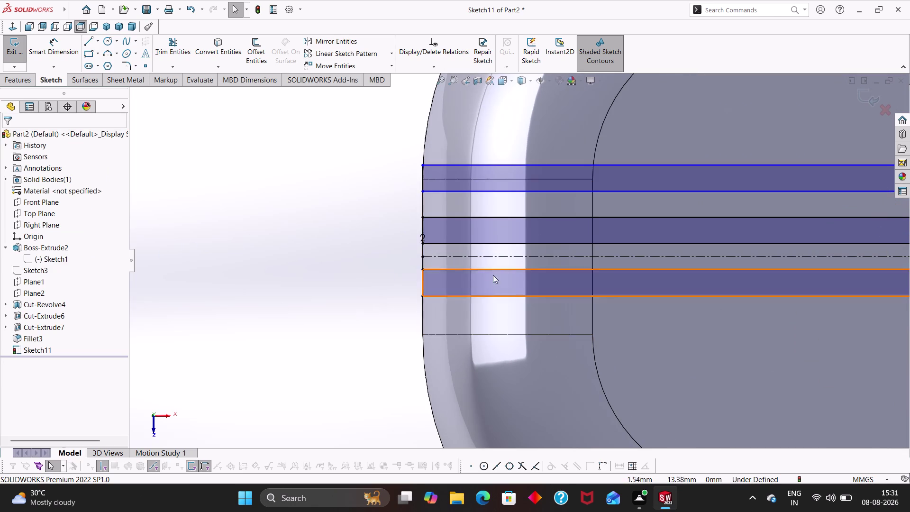
Mirror the patterned slot lines about the horizontal centreline.
scroll(up, 3)
scroll(up, 3)
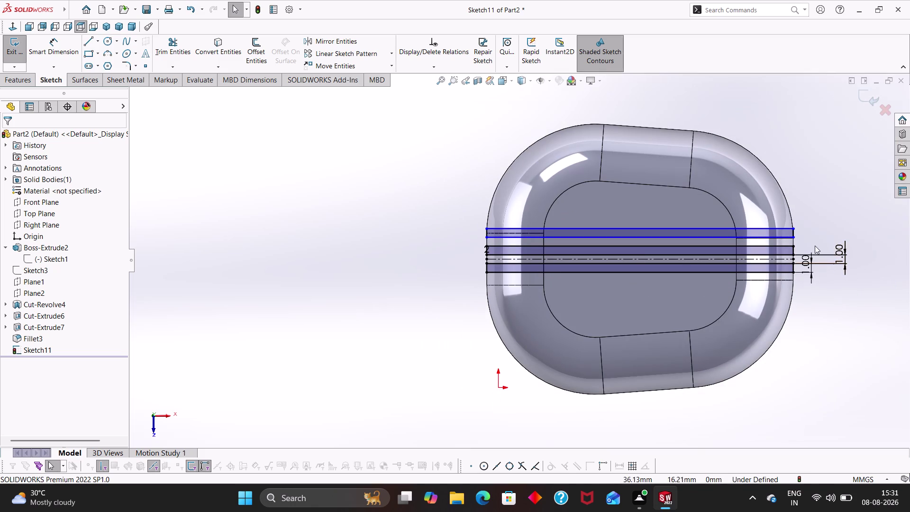
middle_drag(811, 240, 741, 228)
scroll(down, 3)
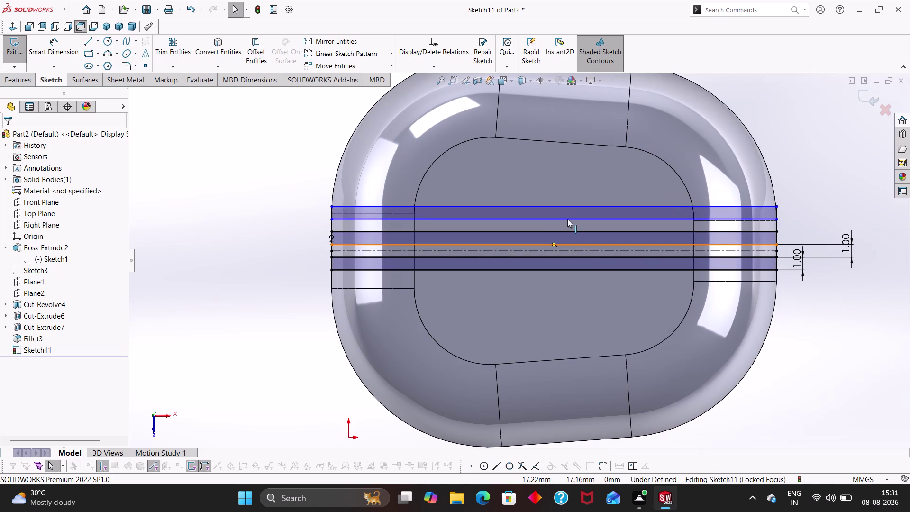
click(535, 215)
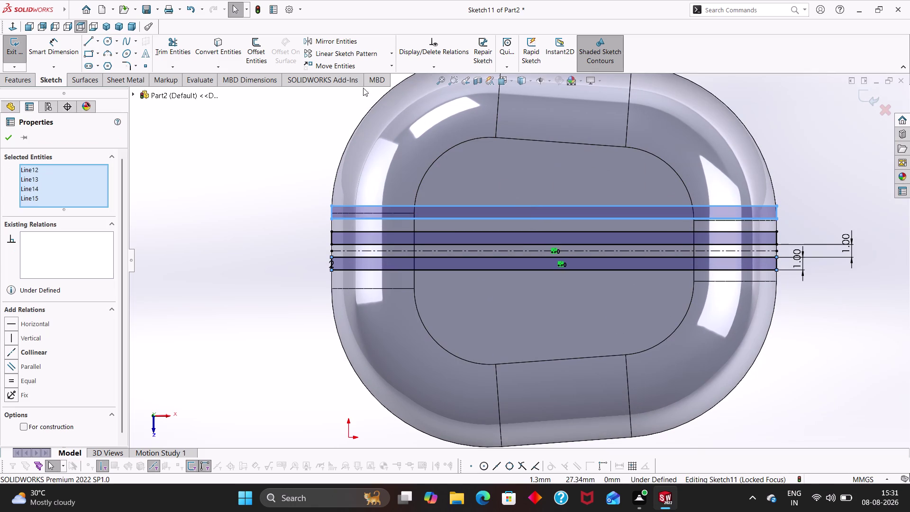
click(347, 45)
click(477, 248)
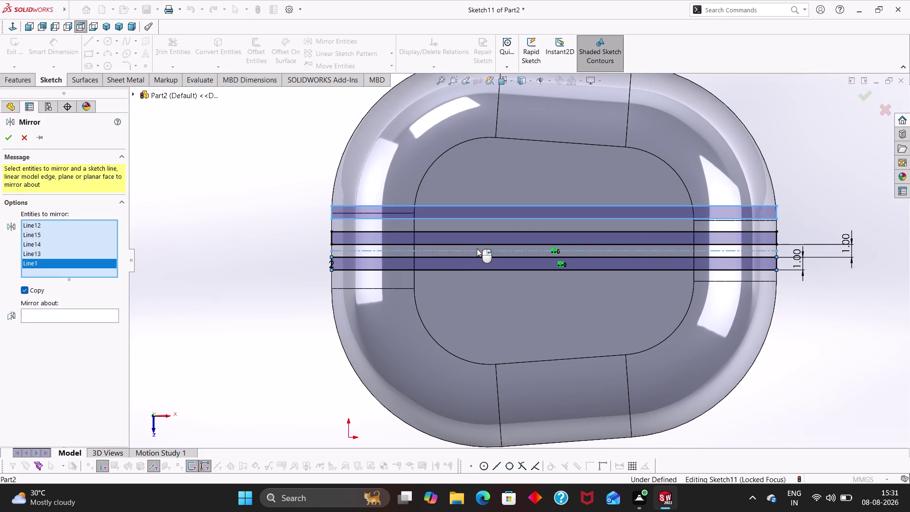
right_click(37, 262)
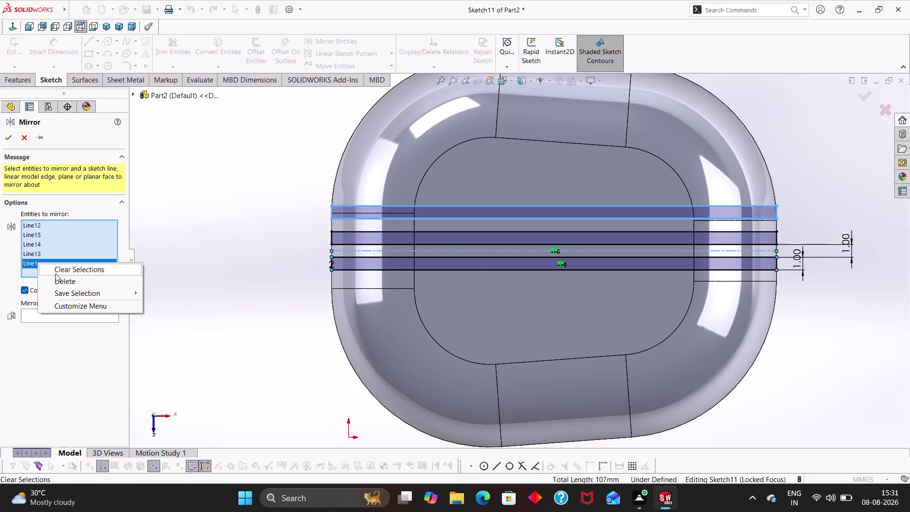
click(60, 279)
click(69, 308)
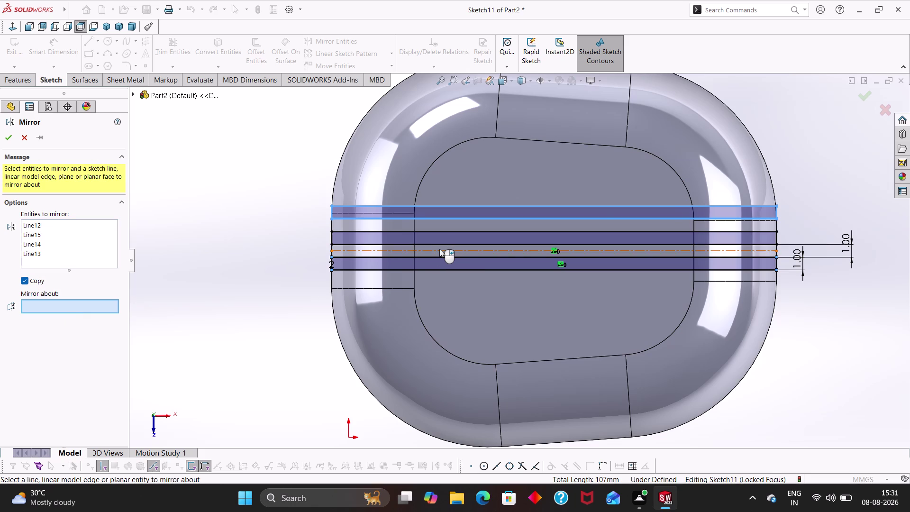
click(439, 249)
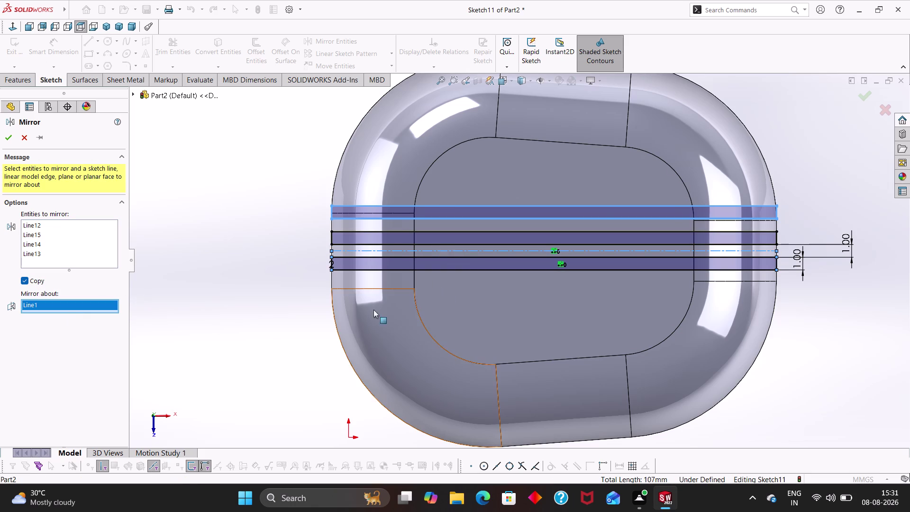
Confirm the mirror copy and exit the Mirror Entities tool.
click(408, 212)
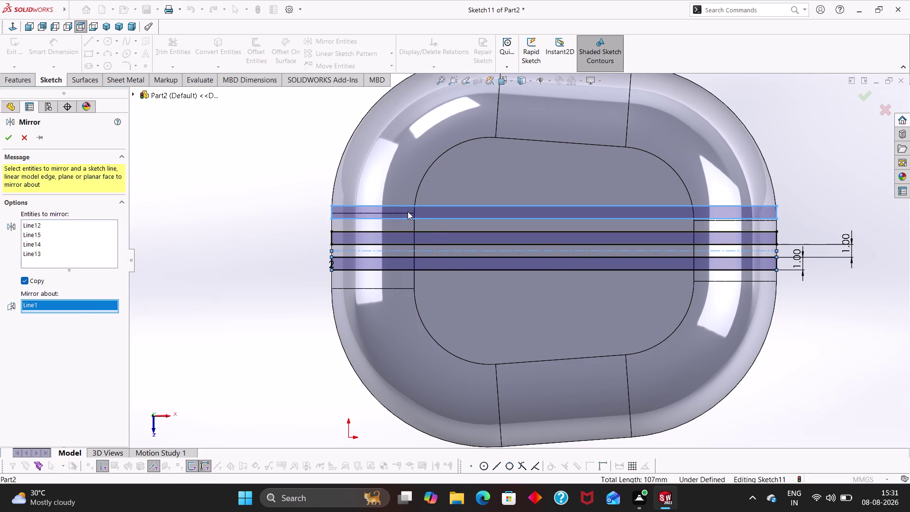
click(448, 210)
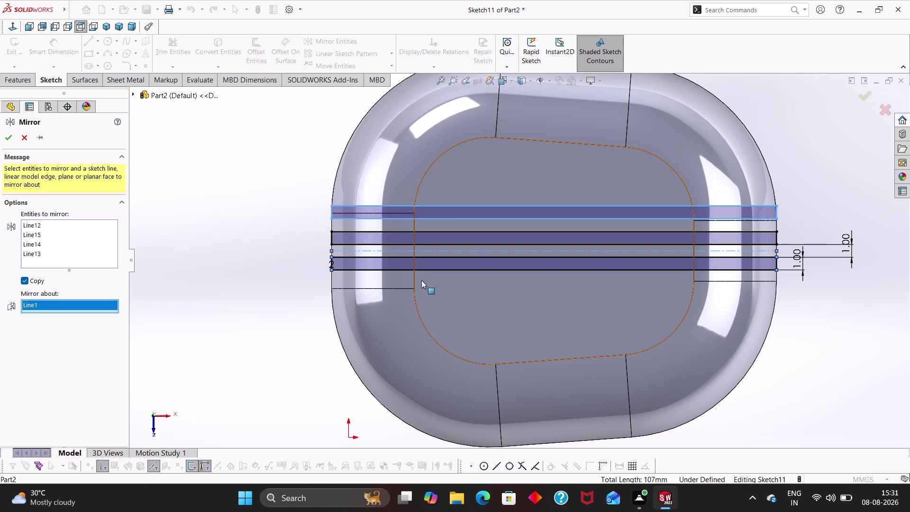
click(11, 138)
key(Escape)
key(Escape)
key(Escape)
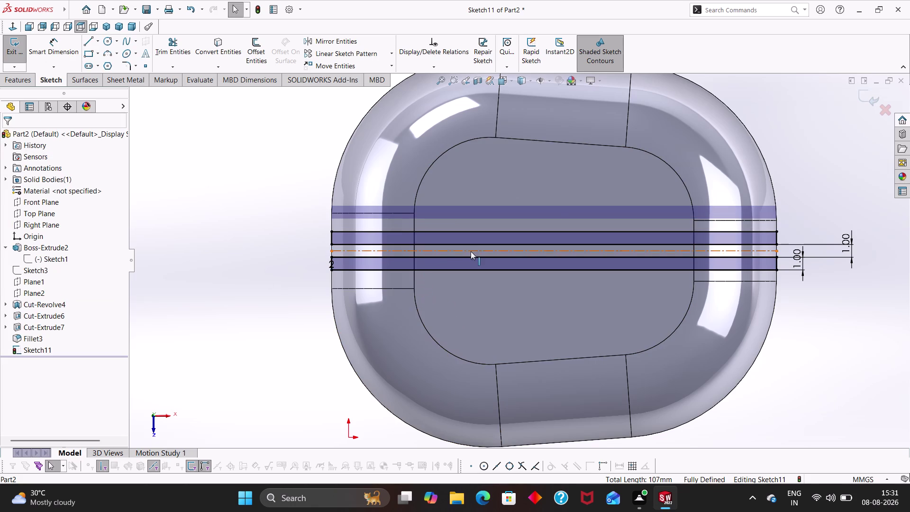
key(Escape)
Reselect the slot's four lines, undo stray changes, and start a linear sketch pattern.
click(580, 214)
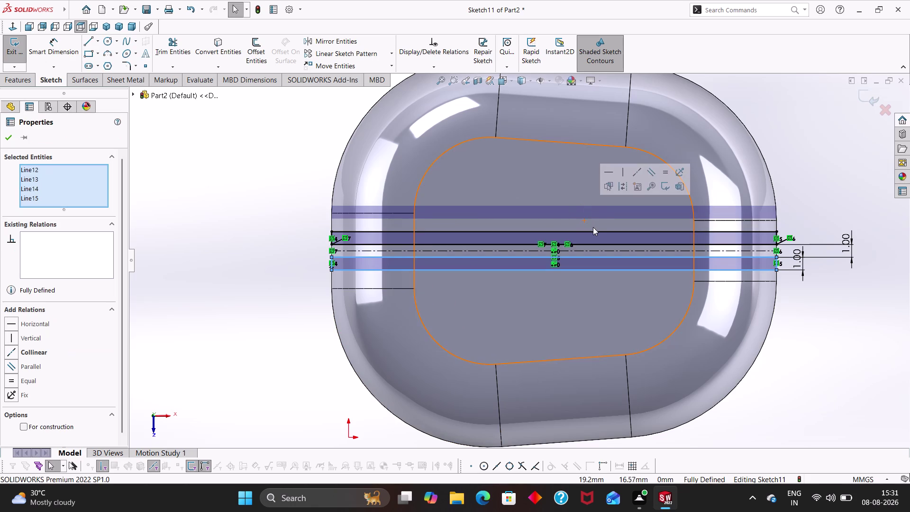
click(204, 300)
key(ctrl+z)
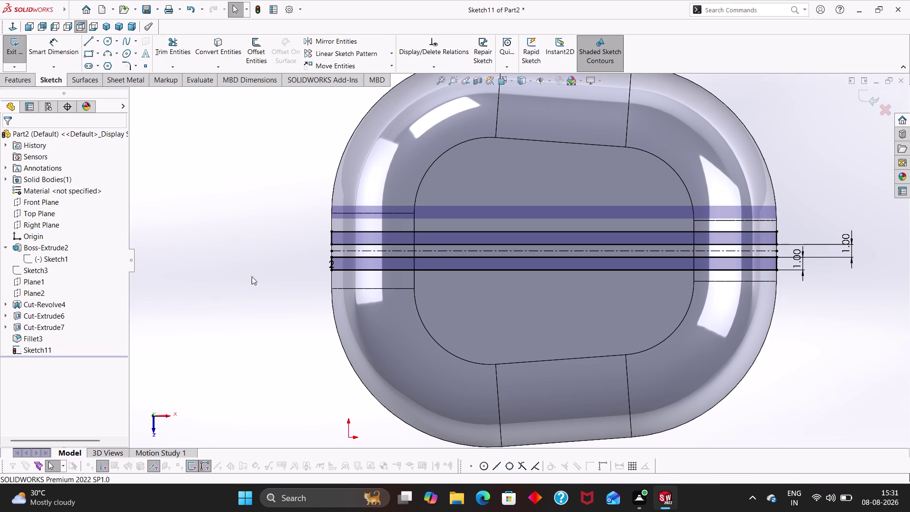
key(ctrl+z)
click(273, 297)
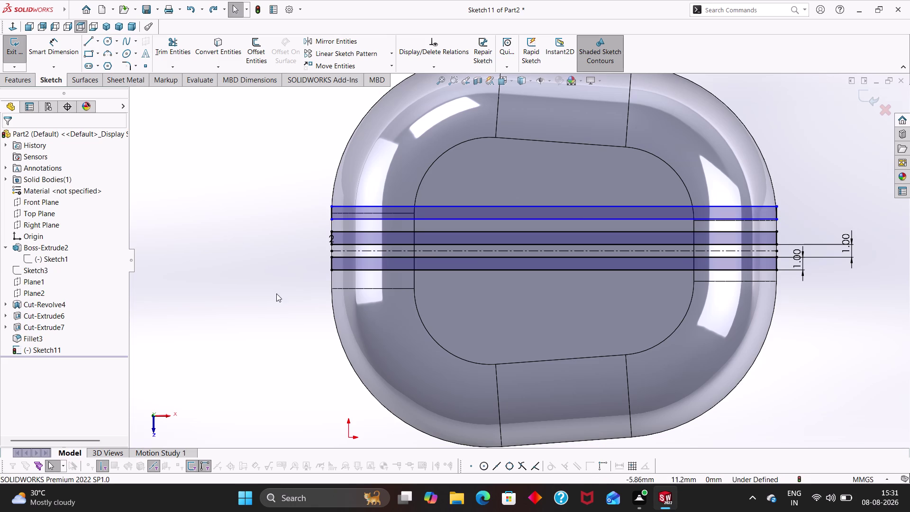
key(Escape)
key(Escape)
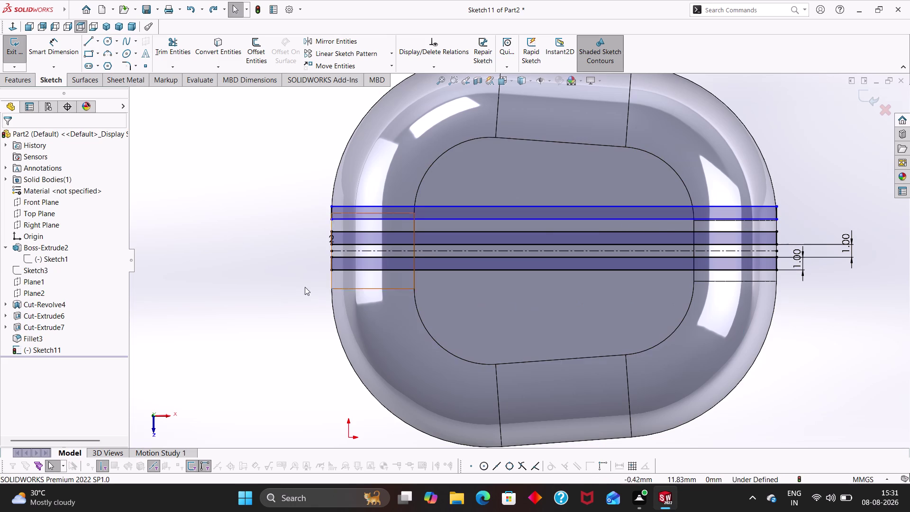
click(348, 53)
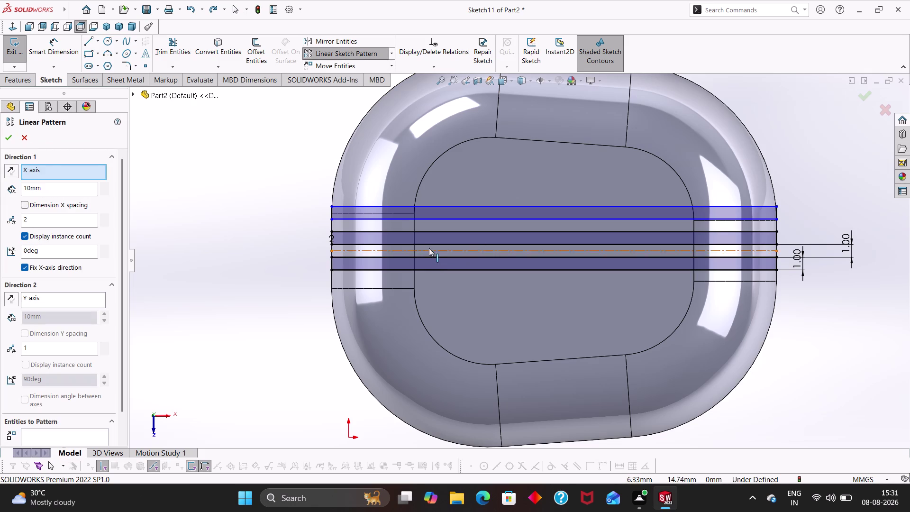
Add the slot lines to the pattern and set Direction 2 to a case edge.
click(434, 238)
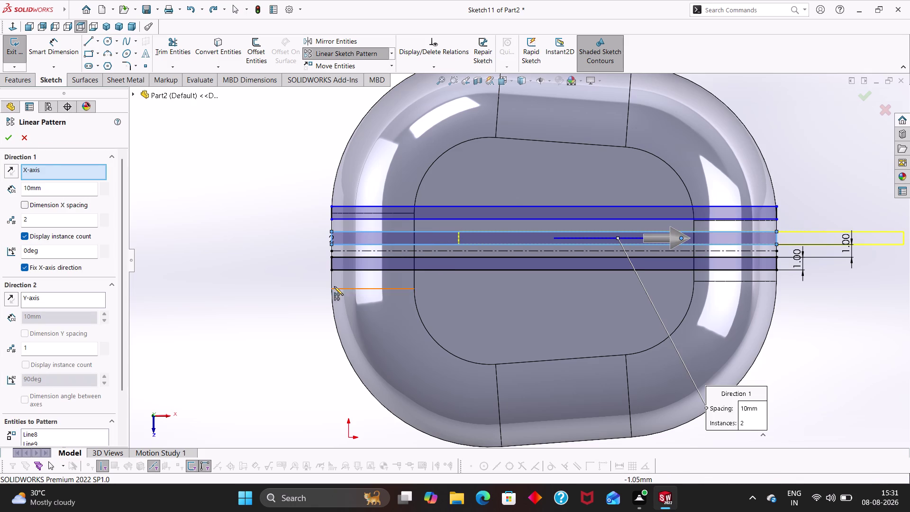
click(333, 312)
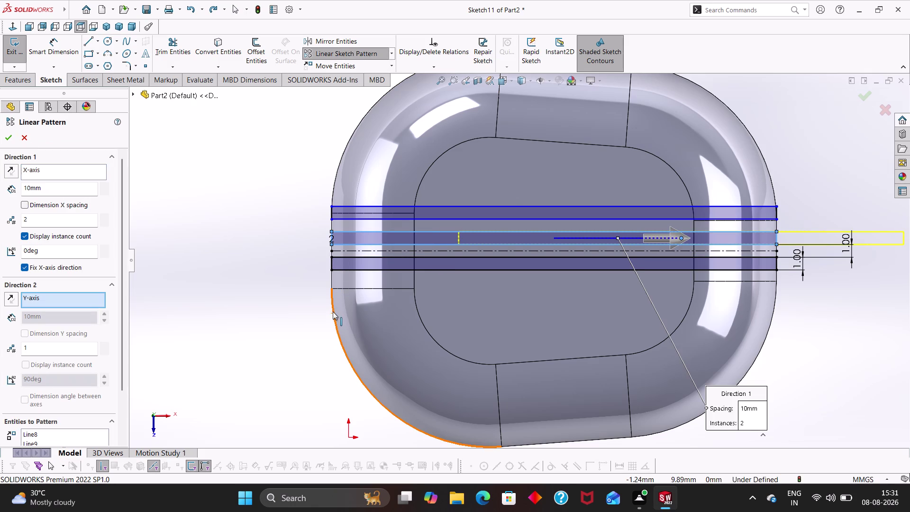
click(777, 226)
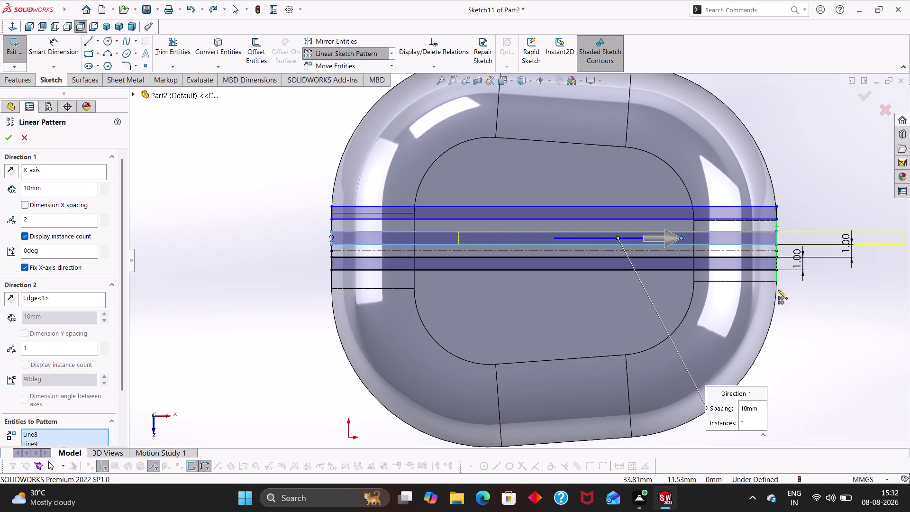
click(40, 170)
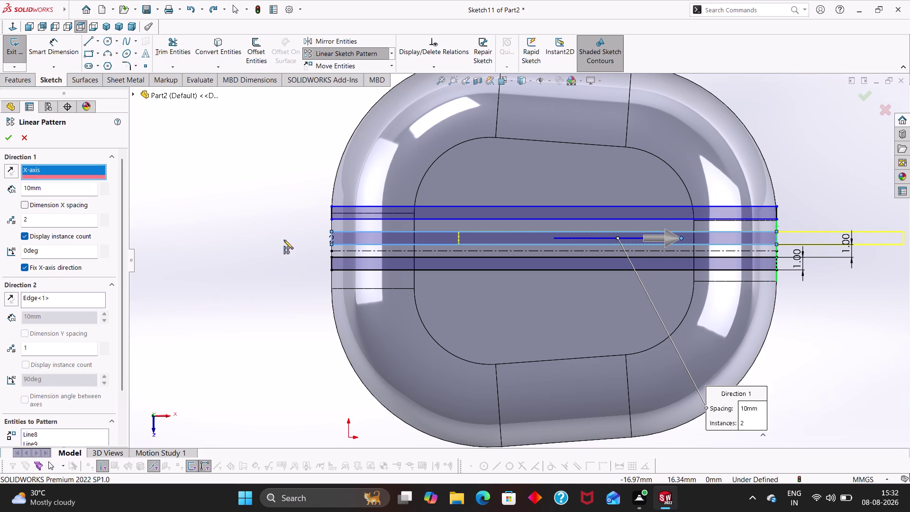
scroll(down, 3)
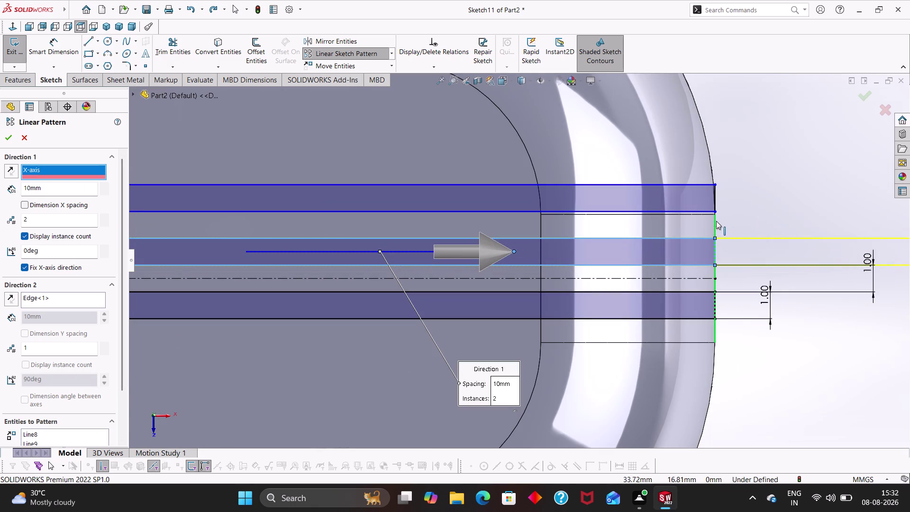
click(714, 180)
scroll(up, 3)
scroll(up, 3)
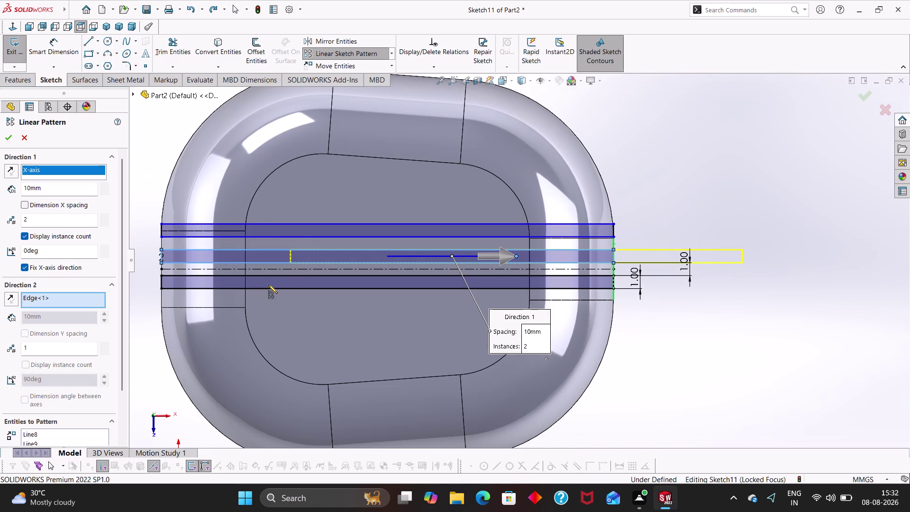
click(160, 243)
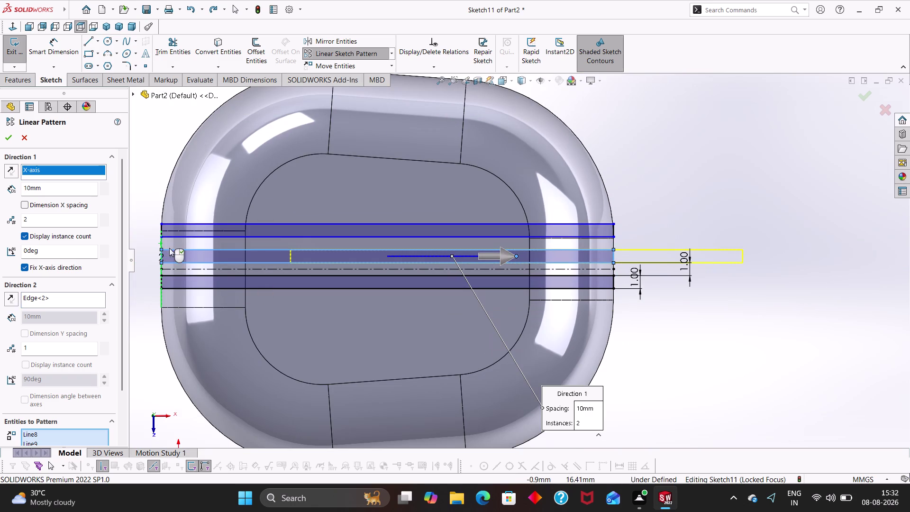
Set the pattern spacing to 6 mm and apply the linear pattern.
scroll(down, 3)
scroll(up, 3)
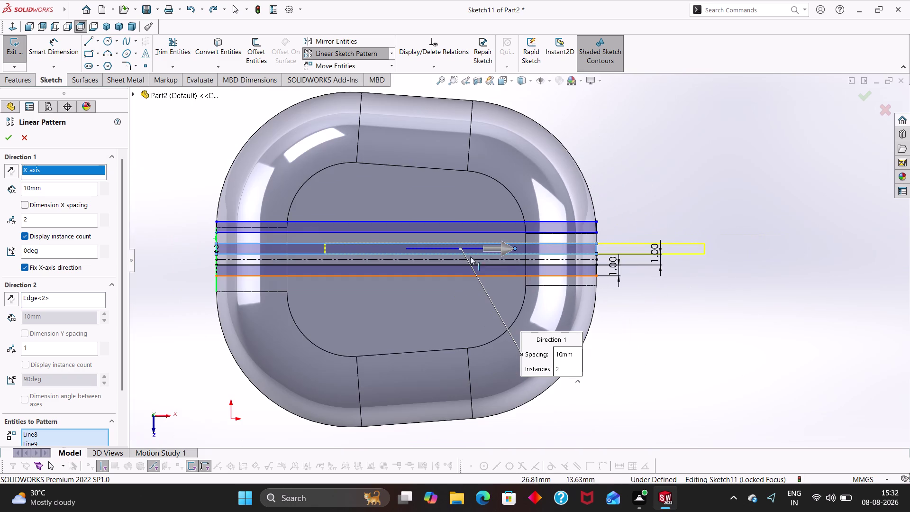
drag(47, 217, 6, 218)
drag(59, 189, 0, 184)
key(6)
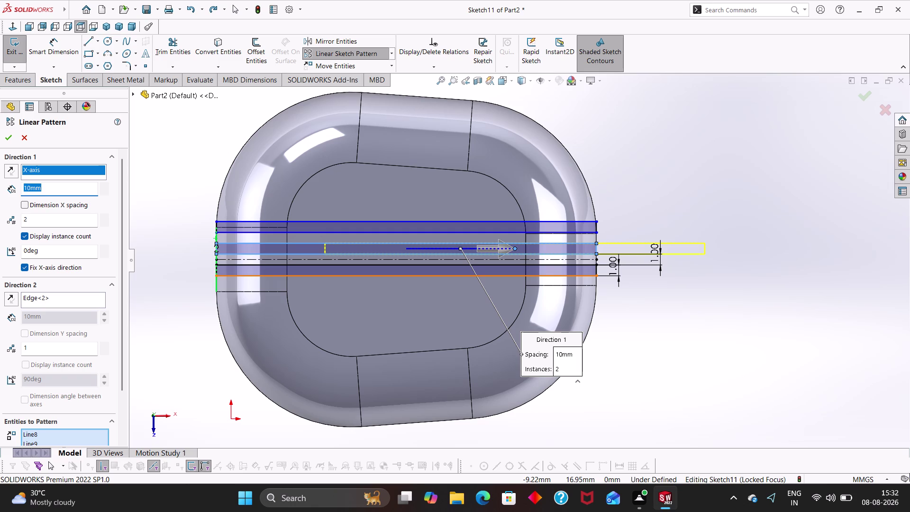
key(Return)
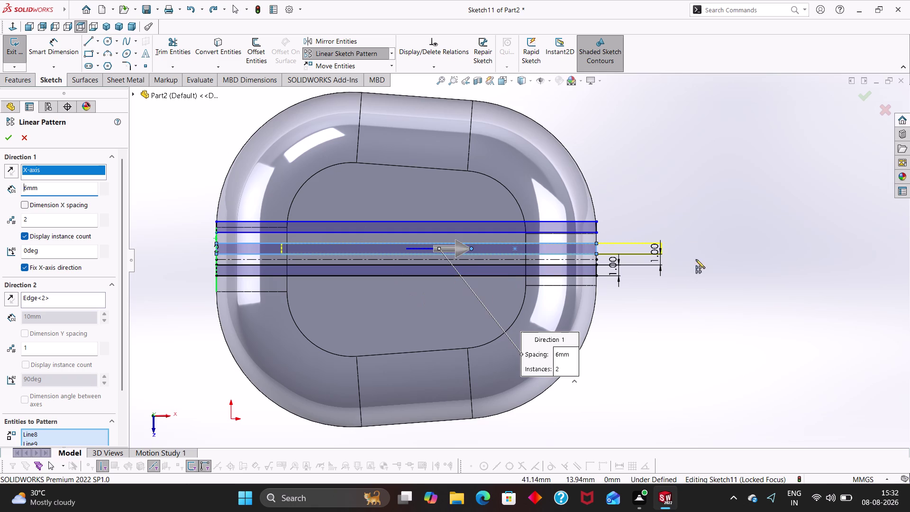
click(296, 250)
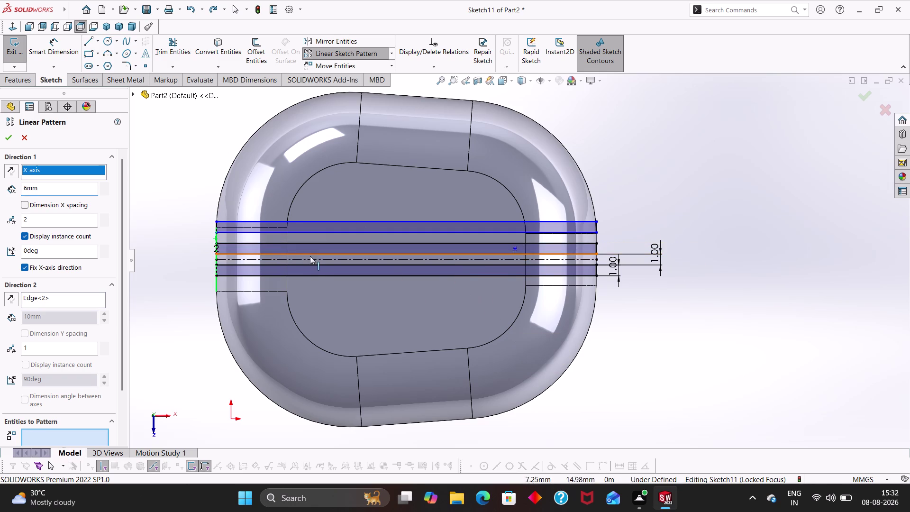
Select the lower slot's four lines and begin mirroring them.
key(Escape)
key(Escape)
key(Escape)
key(Escape)
key(Escape)
key(Escape)
click(310, 272)
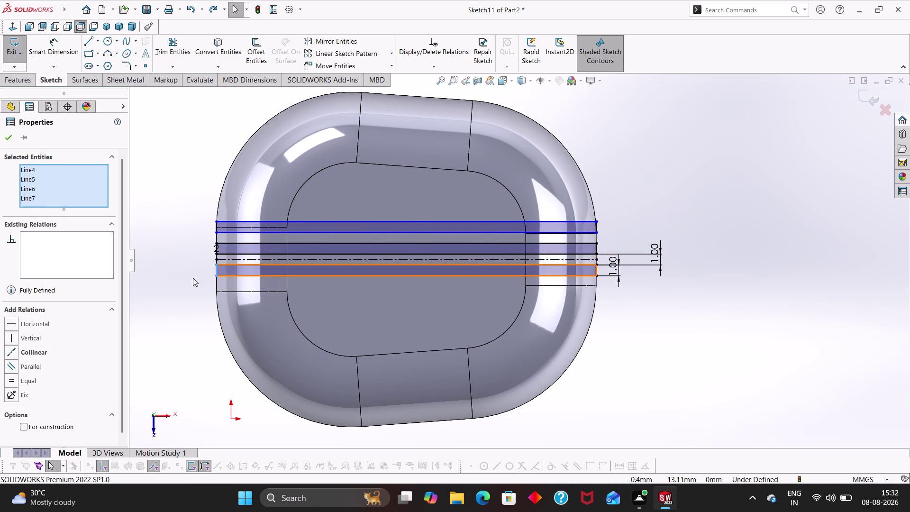
click(361, 45)
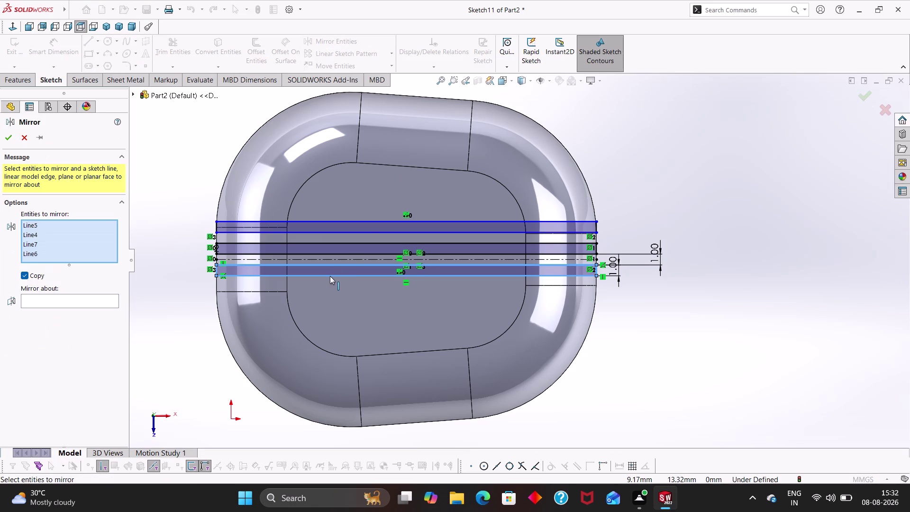
Mirror Line4–Line7 about the centreline and close the mirror tool.
click(46, 298)
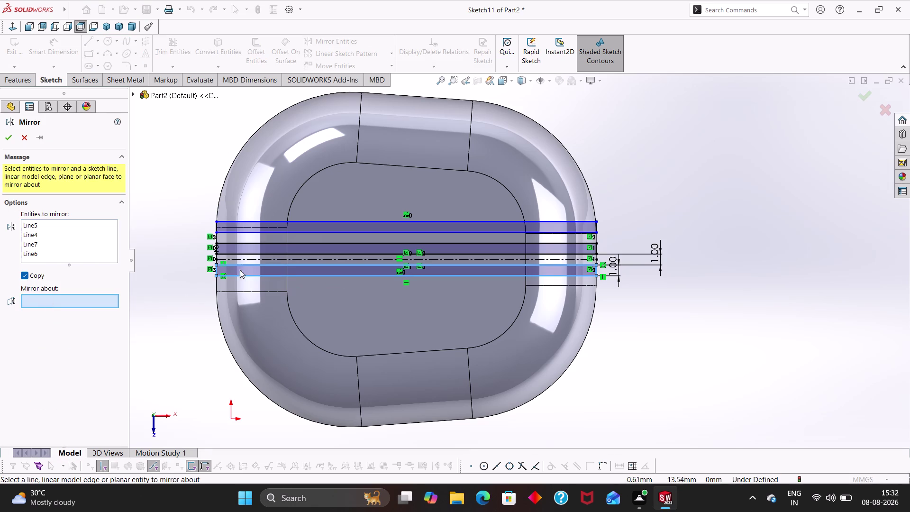
key(Escape)
key(Escape)
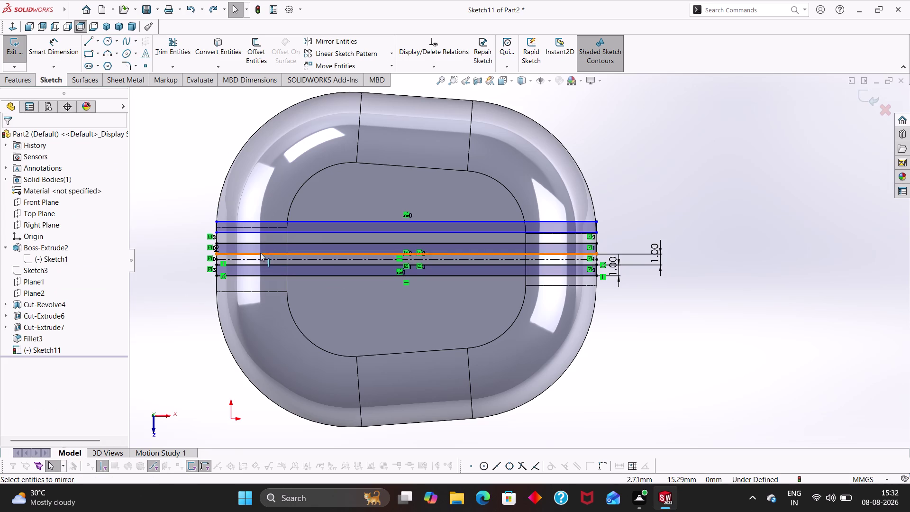
key(Escape)
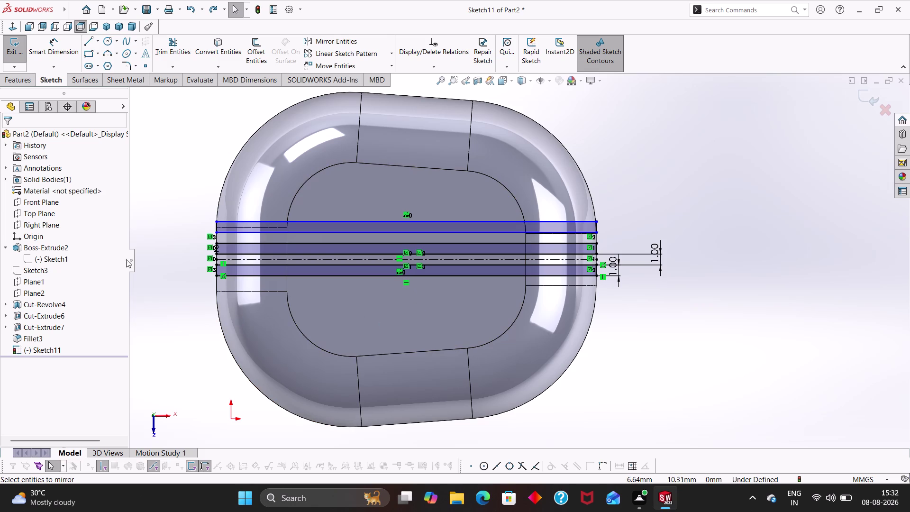
click(91, 54)
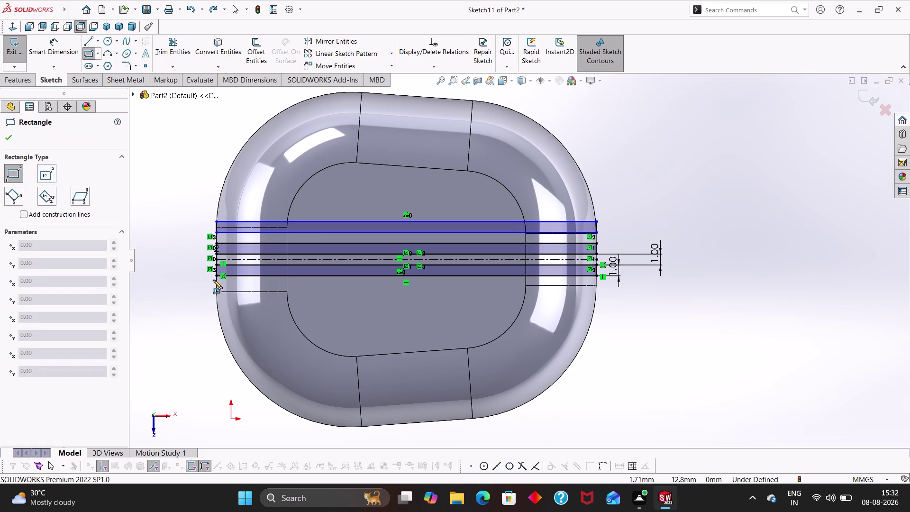
Draw two full-width slot rectangles just below the existing slots.
click(217, 286)
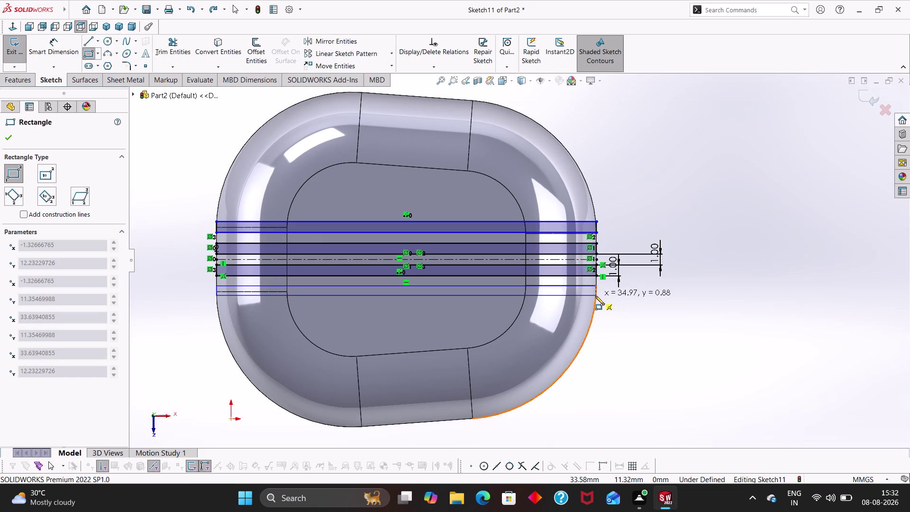
click(595, 296)
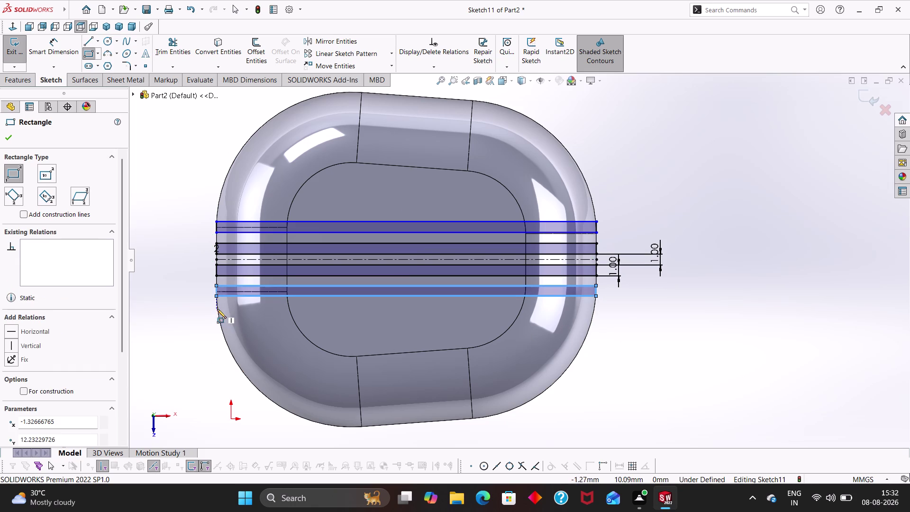
scroll(down, 3)
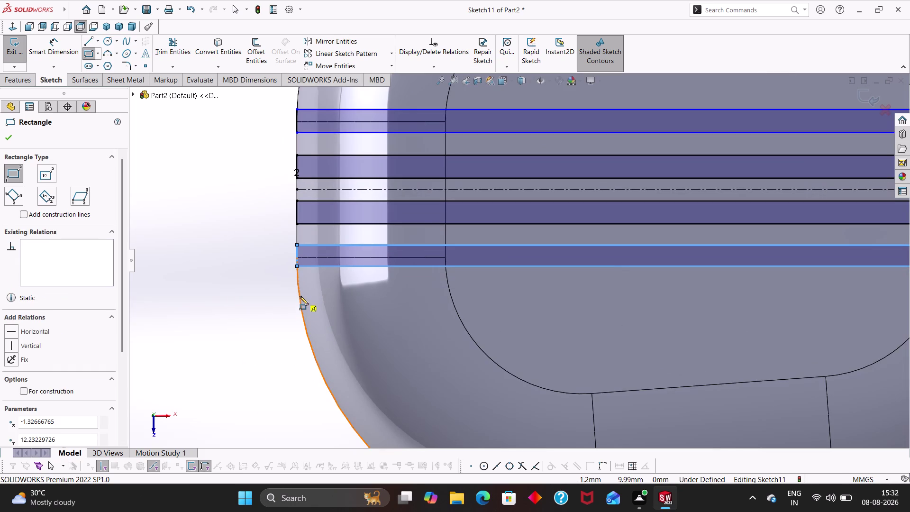
click(298, 291)
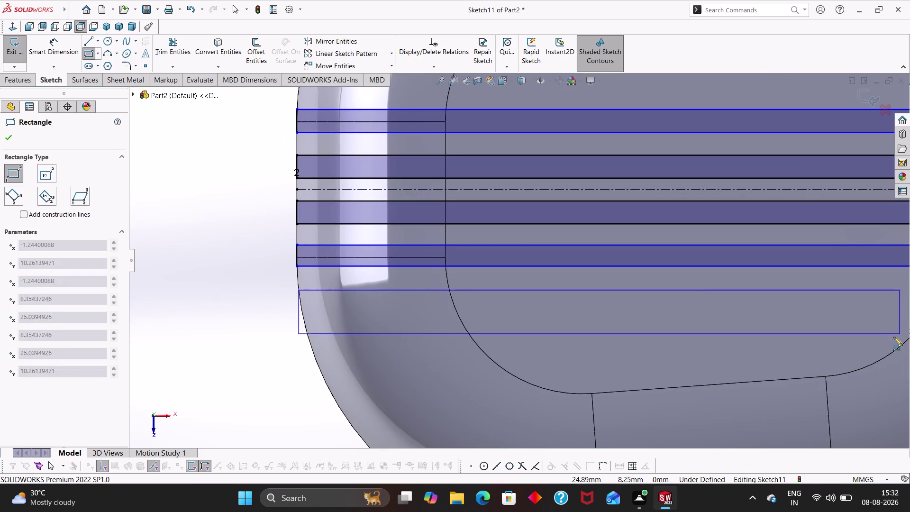
scroll(up, 3)
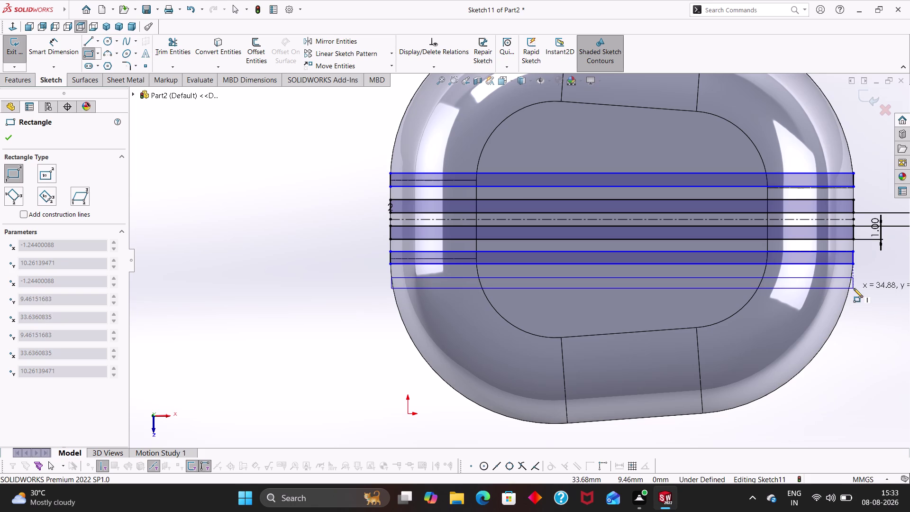
click(854, 288)
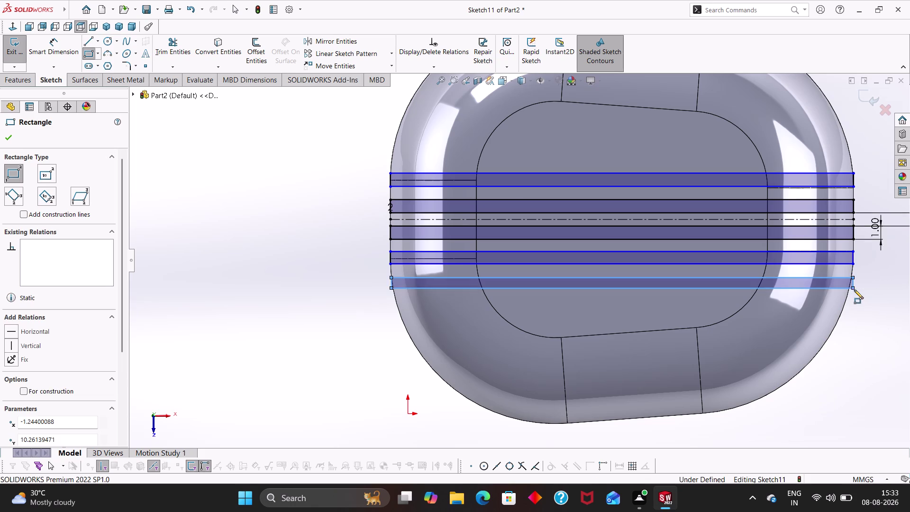
right_drag(369, 331, 320, 329)
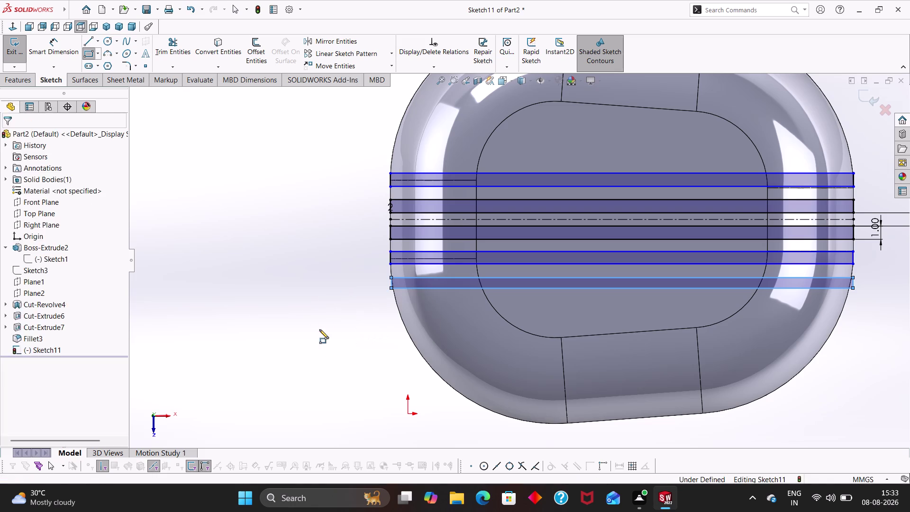
right_drag(321, 330, 320, 330)
right_drag(353, 327, 286, 325)
right_drag(334, 323, 333, 378)
right_drag(337, 322, 355, 395)
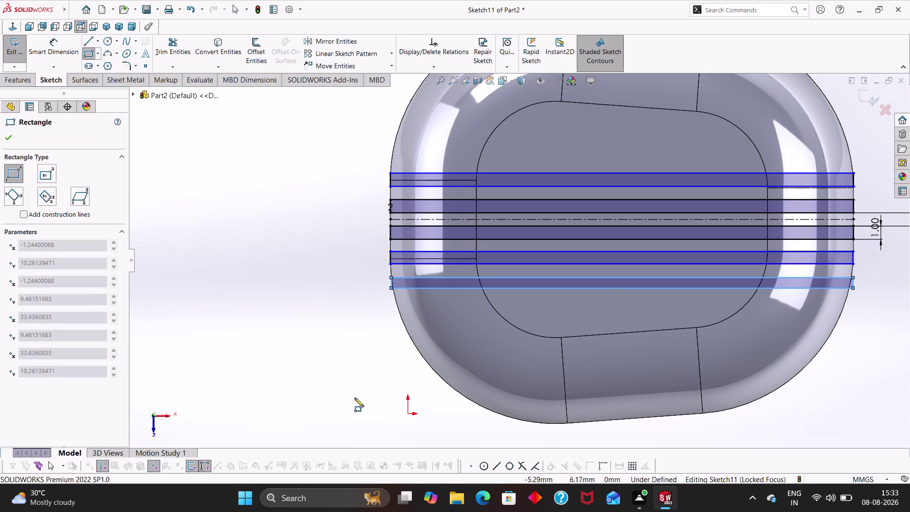
right_drag(354, 395, 356, 398)
right_drag(339, 309, 351, 408)
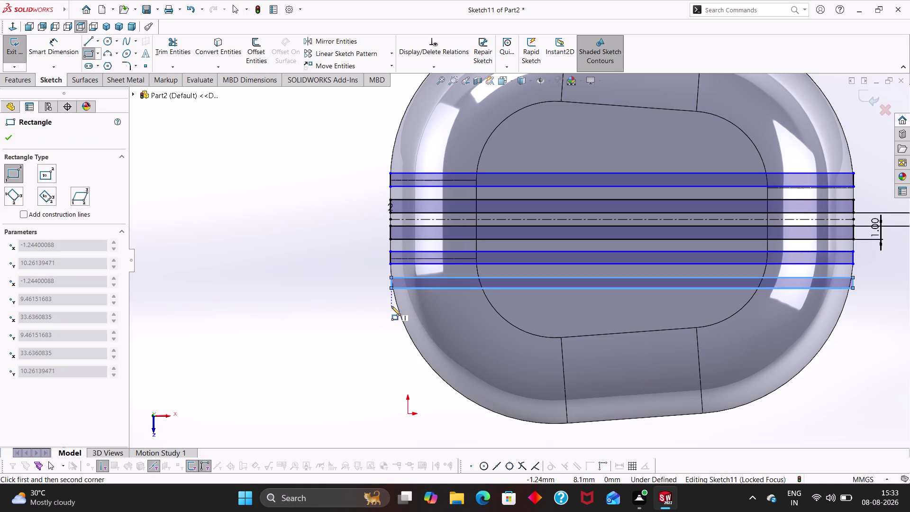
Draw three more full-width slot rectangles stepping down the case top.
click(392, 307)
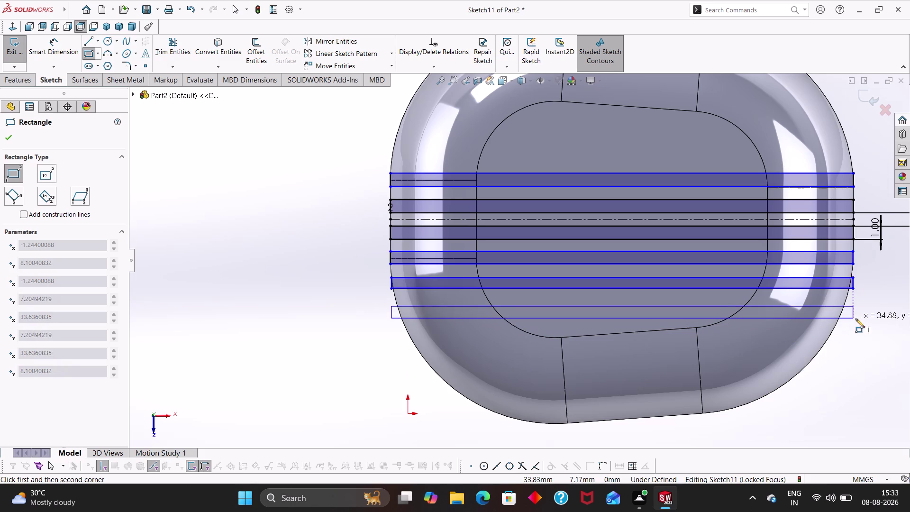
click(856, 318)
key(Escape)
right_drag(346, 333, 344, 331)
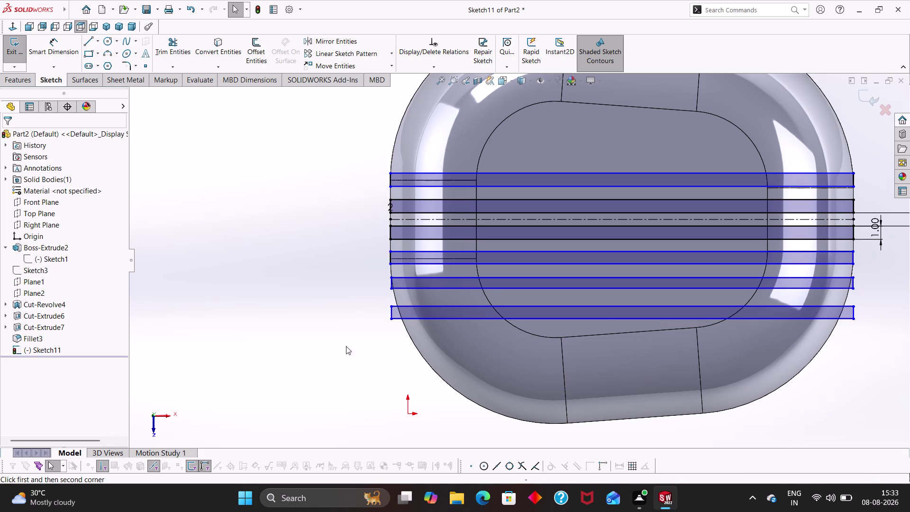
right_drag(345, 331, 352, 390)
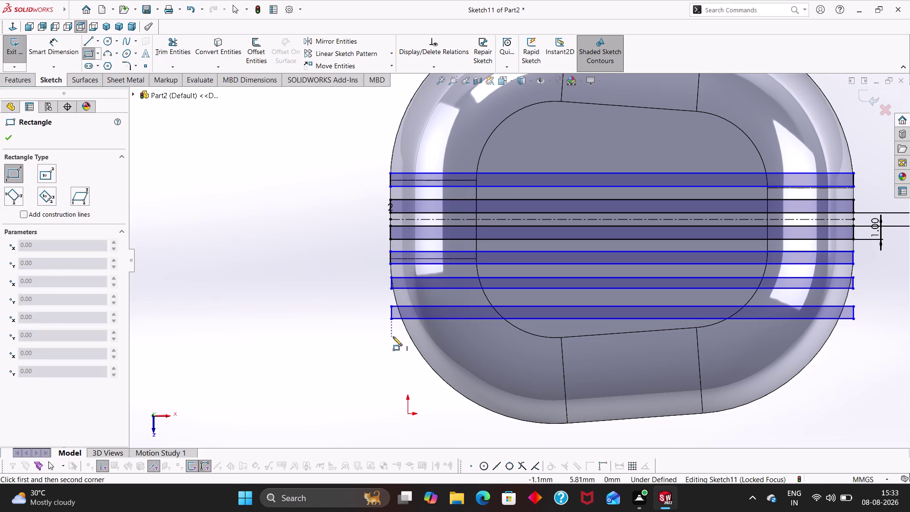
click(393, 337)
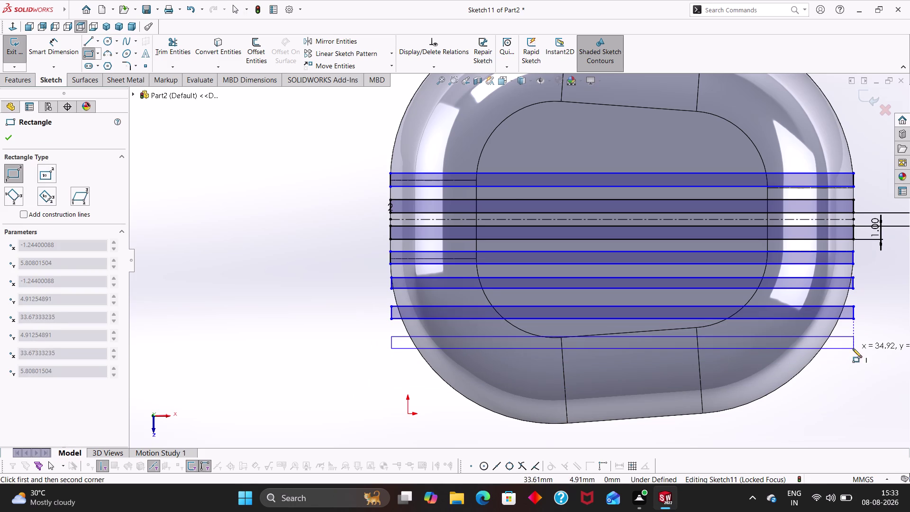
click(853, 348)
click(391, 367)
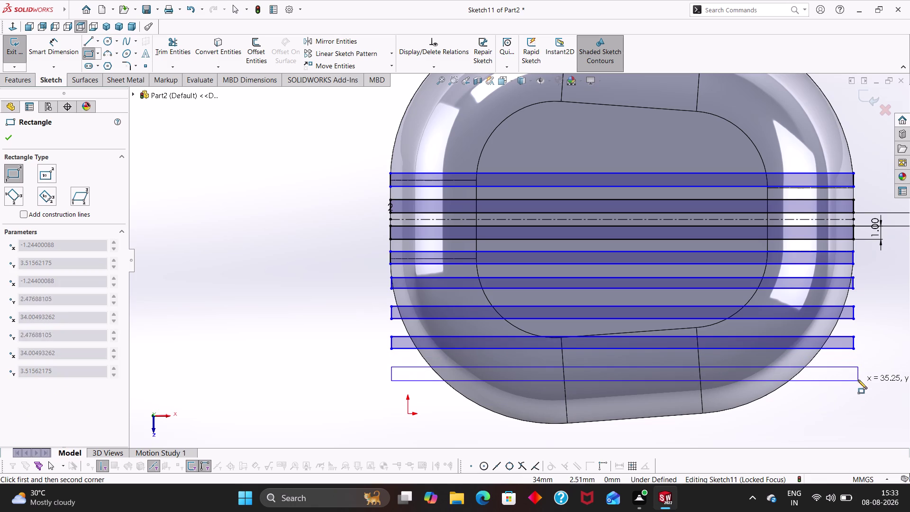
click(851, 379)
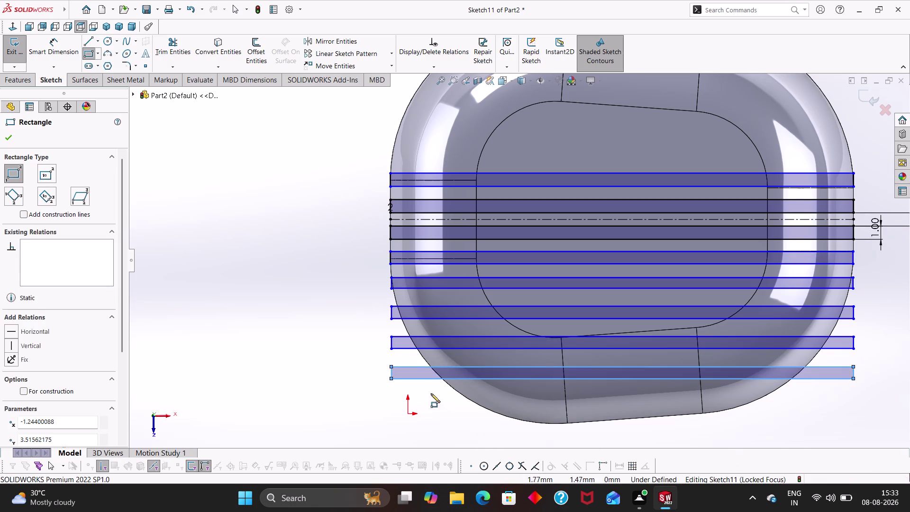
Add the lowest full-width slot rectangle near the lower edge, then exit the rectangle tool.
click(393, 391)
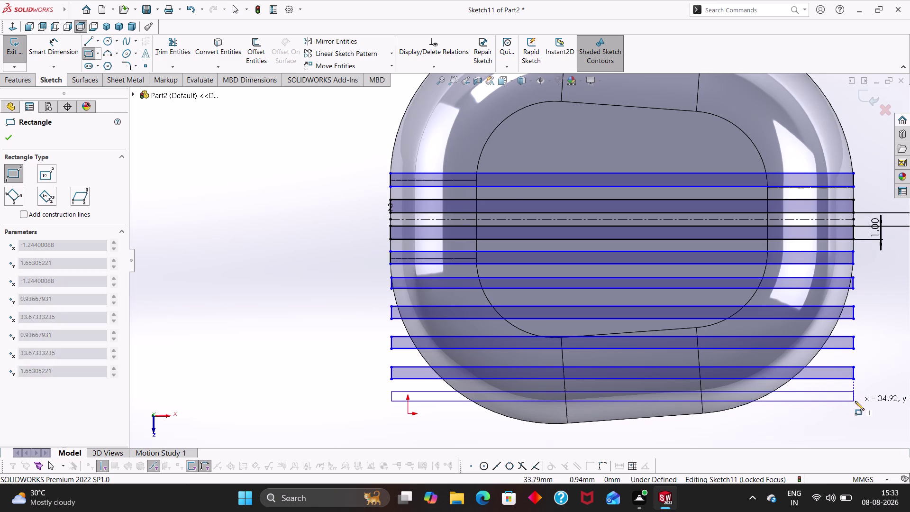
click(855, 400)
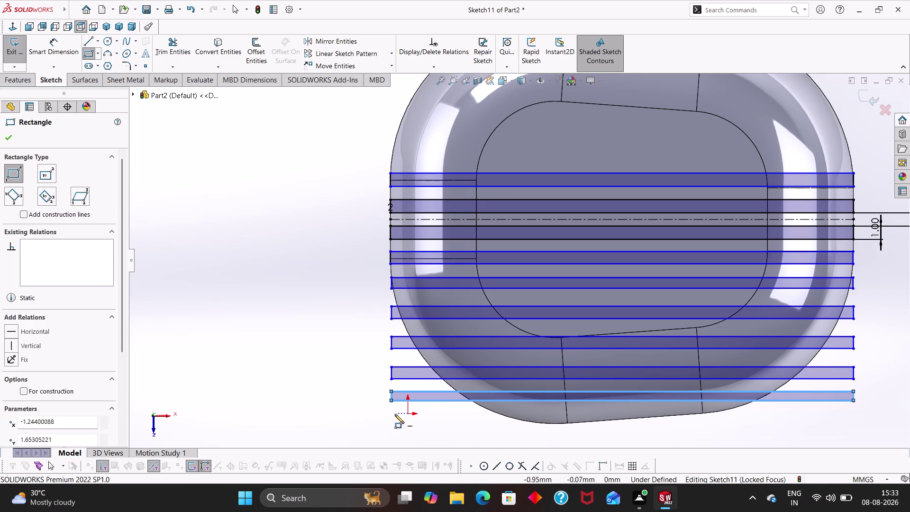
click(391, 415)
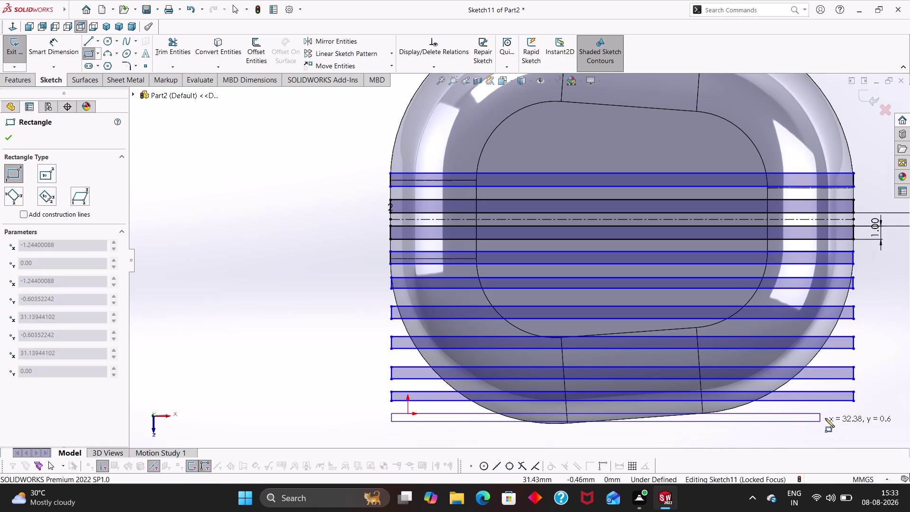
key(Escape)
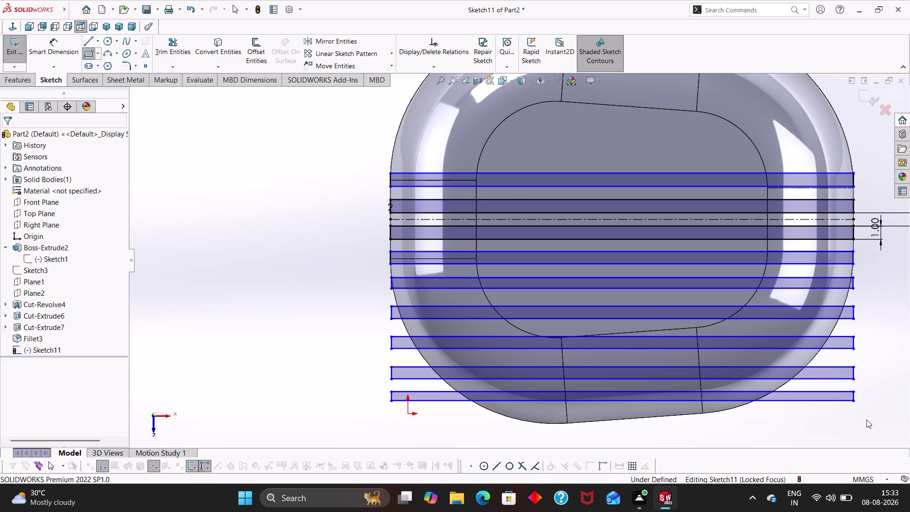
key(Escape)
key(Escape)
key(Escape)
key(Escape)
right_drag(370, 353, 321, 257)
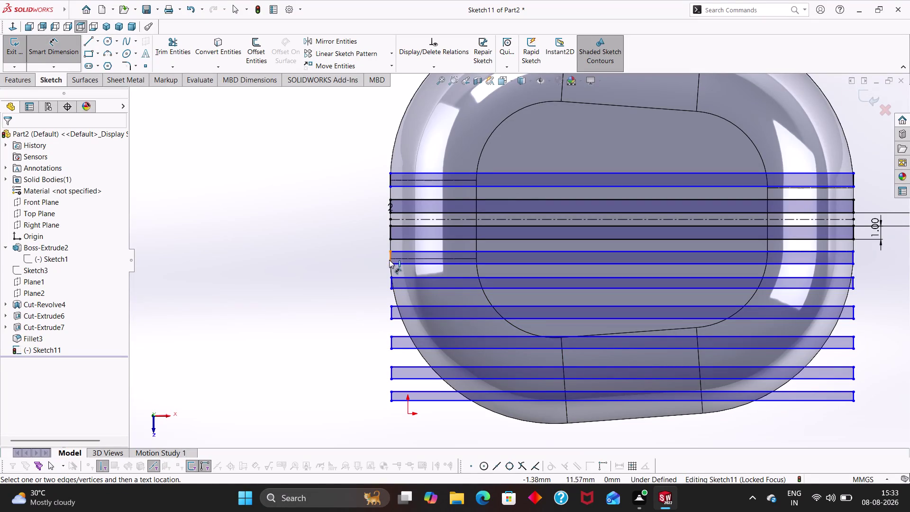
Dimension the first two gaps between neighbouring slots at 1 mm each.
scroll(down, 3)
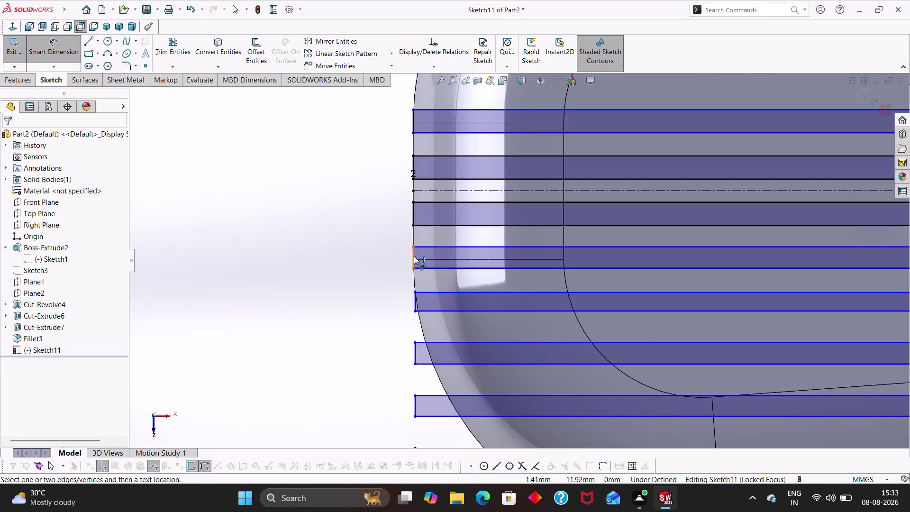
click(414, 257)
click(362, 256)
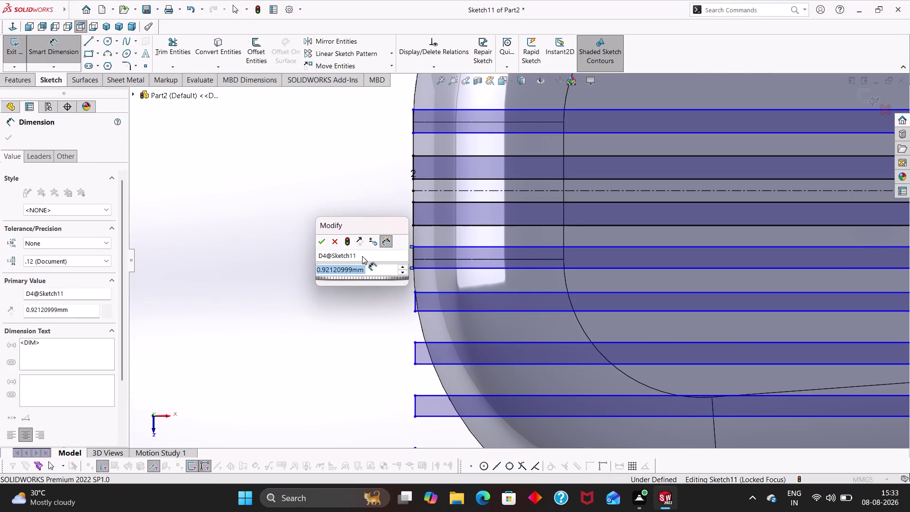
key(1)
key(Return)
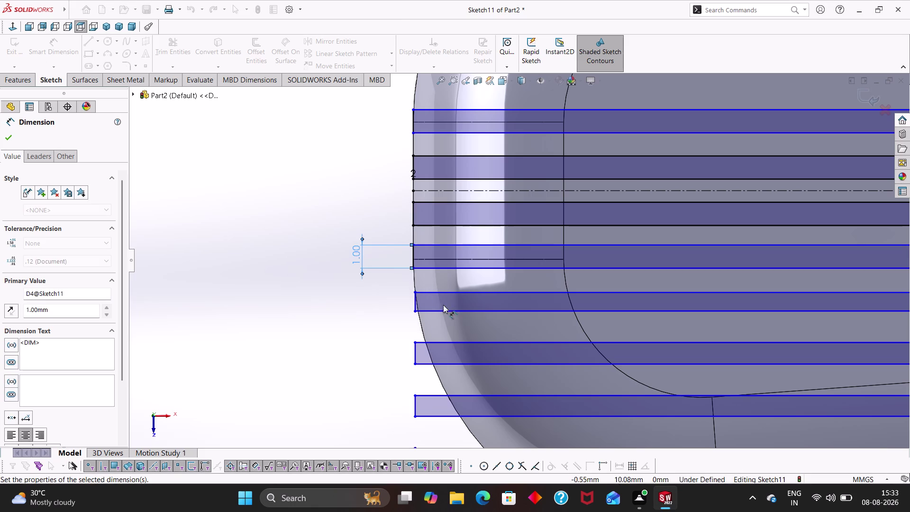
key(Escape)
right_drag(382, 229, 366, 144)
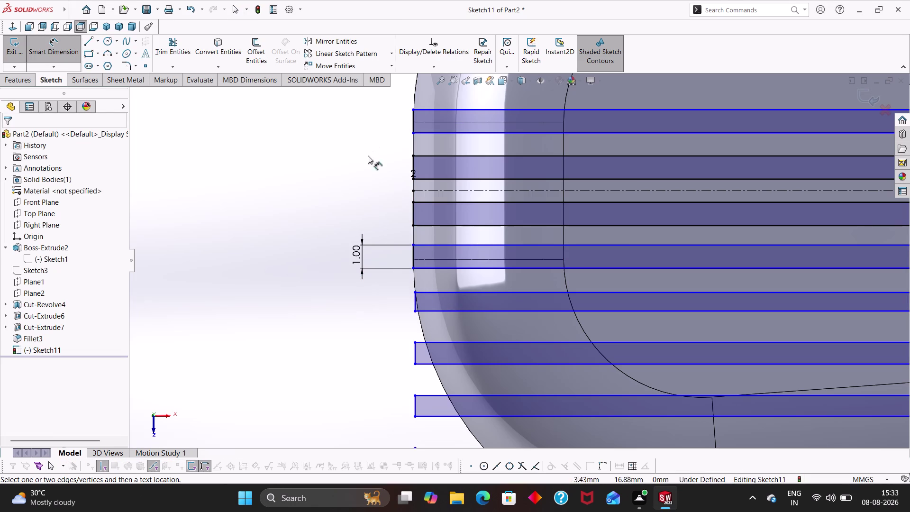
click(414, 235)
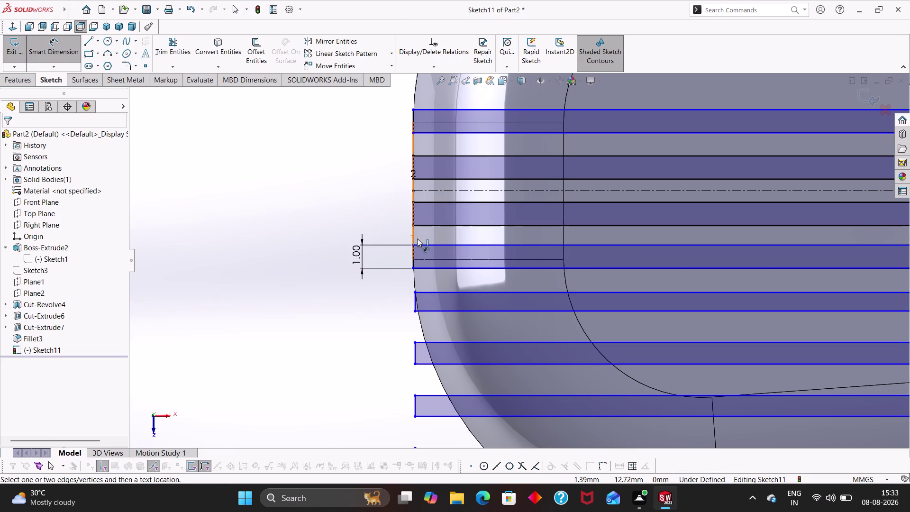
key(Escape)
scroll(down, 3)
right_drag(398, 228, 371, 127)
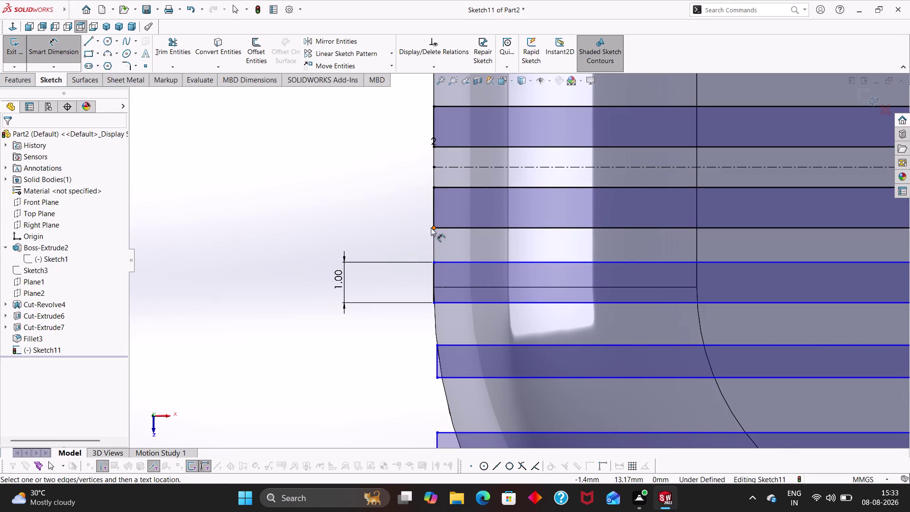
click(433, 228)
click(435, 263)
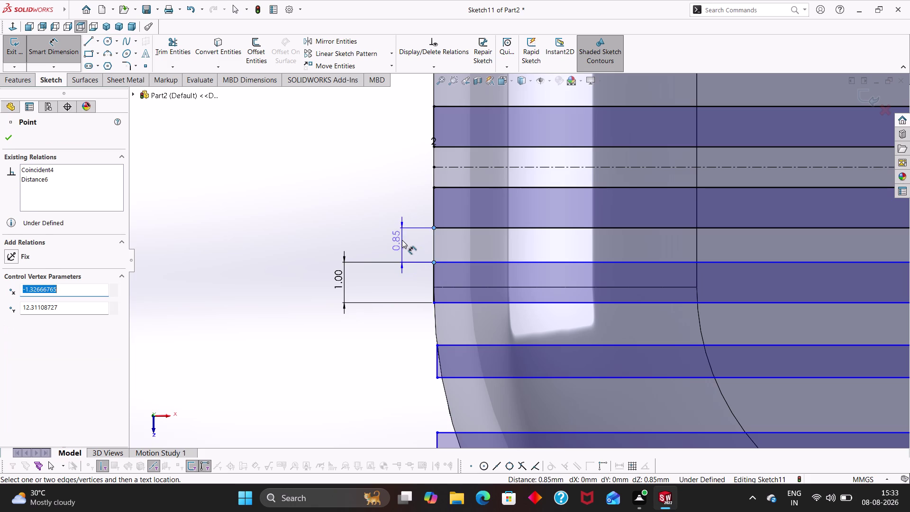
click(402, 240)
key(1)
key(Return)
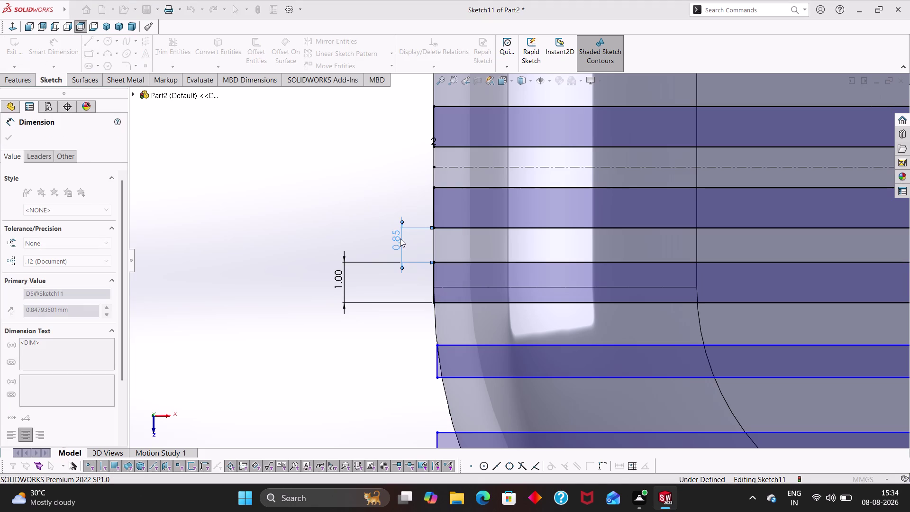
key(Escape)
Add 1 mm gap dimensions between the next two pairs of slots.
scroll(up, 3)
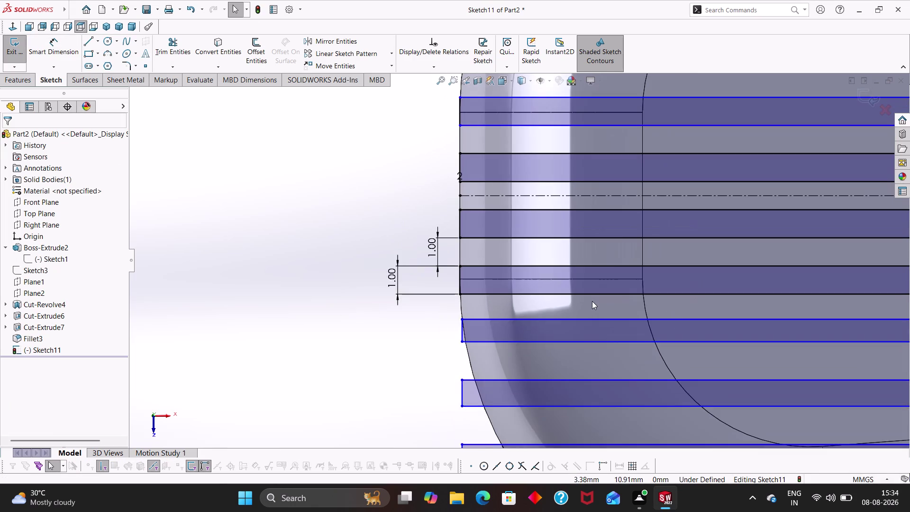
scroll(up, 3)
right_drag(420, 348, 401, 274)
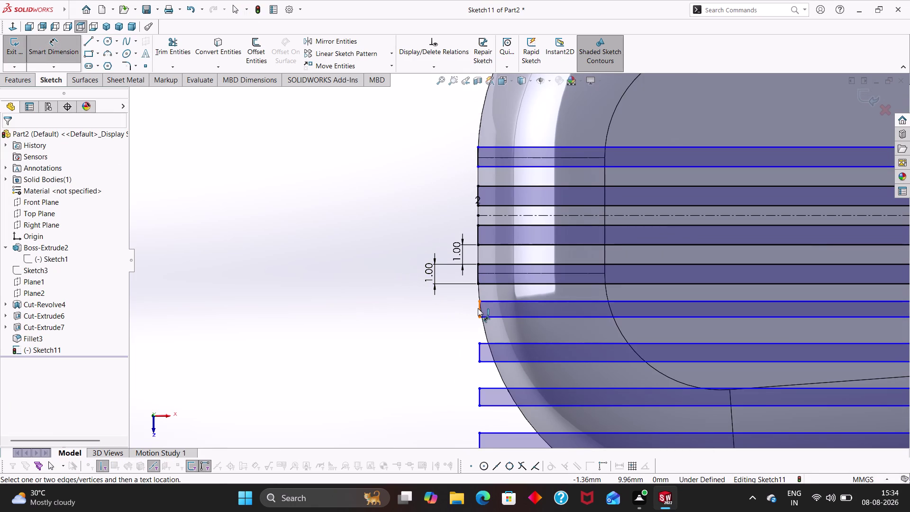
click(478, 308)
click(460, 309)
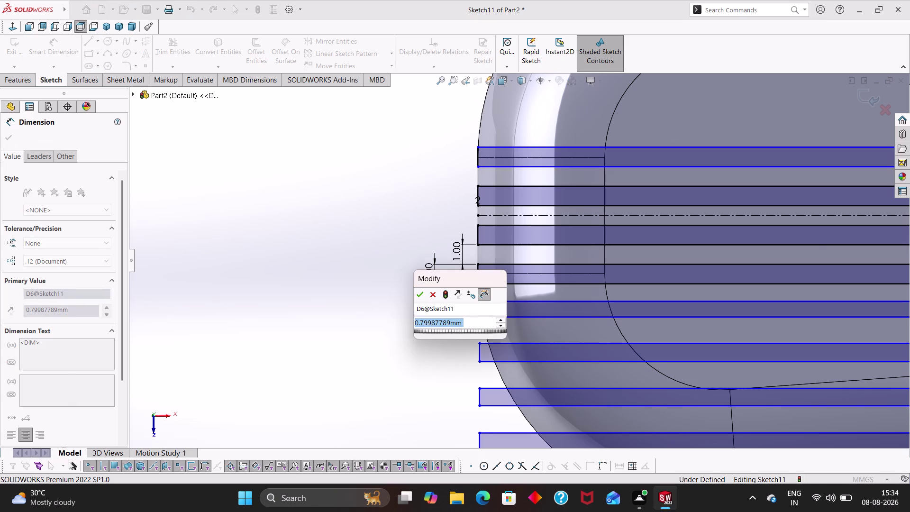
key(1)
key(Return)
key(Escape)
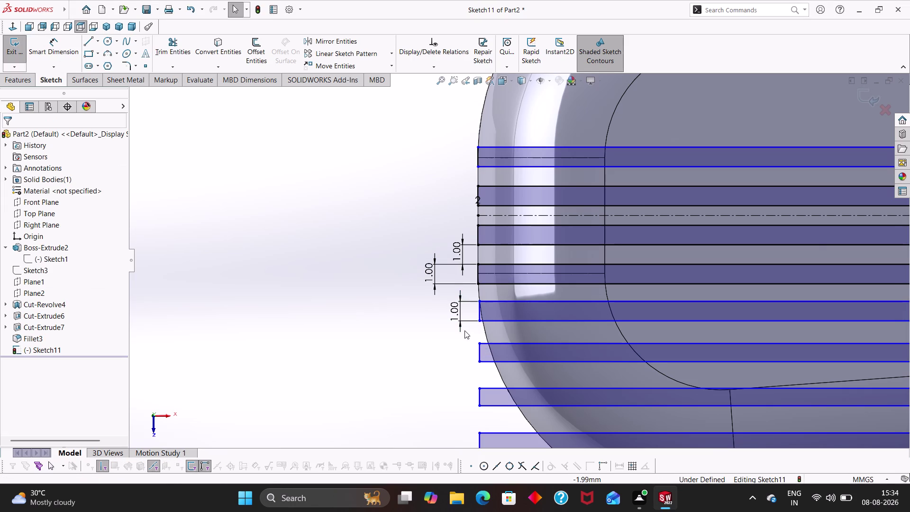
right_drag(445, 358, 425, 264)
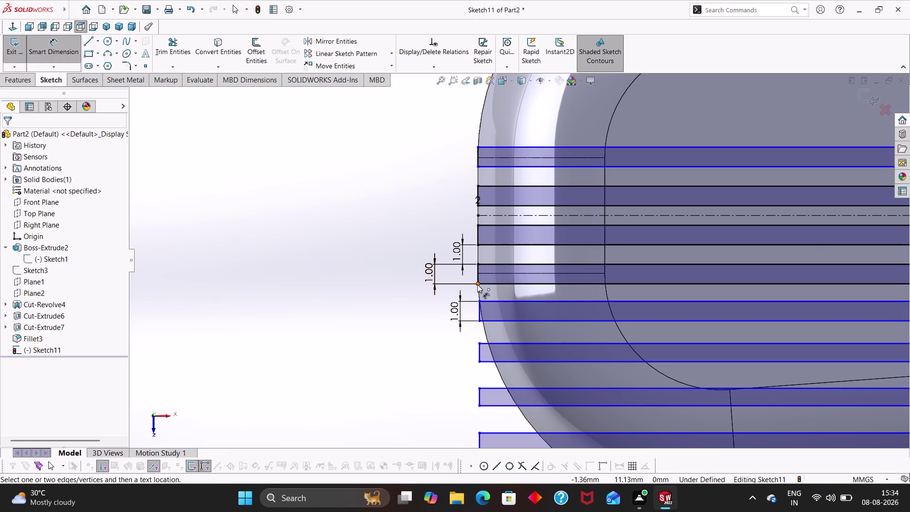
click(478, 285)
click(479, 300)
click(462, 289)
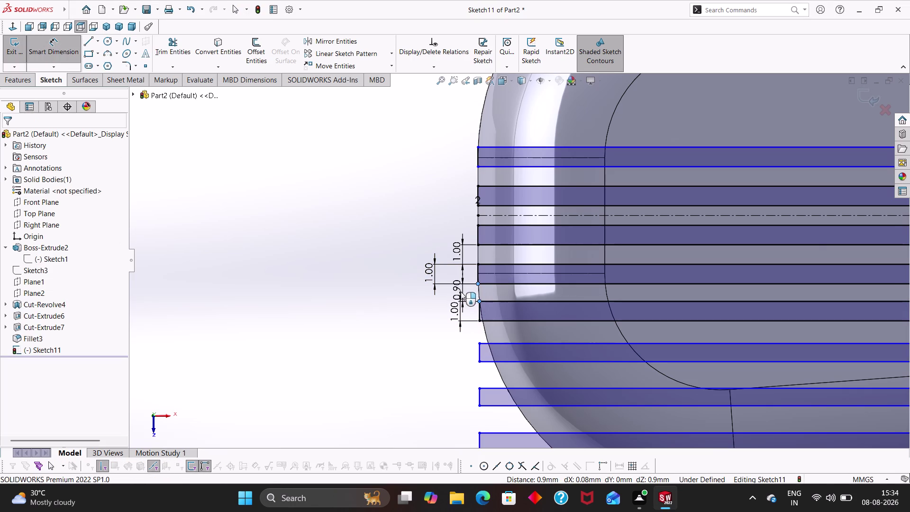
key(1)
key(Return)
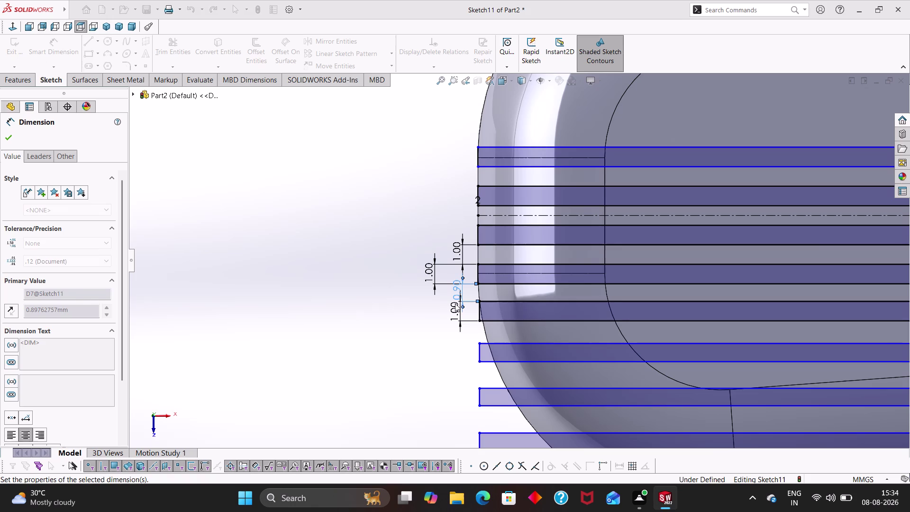
key(Escape)
Set two more slot spacings to 1 mm across the slotted region.
scroll(up, 3)
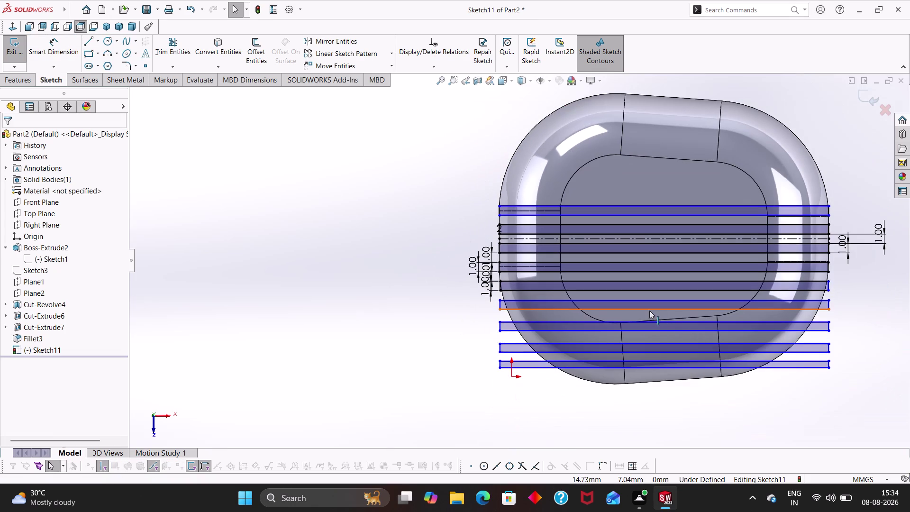
scroll(down, 3)
middle_drag(631, 302, 520, 258)
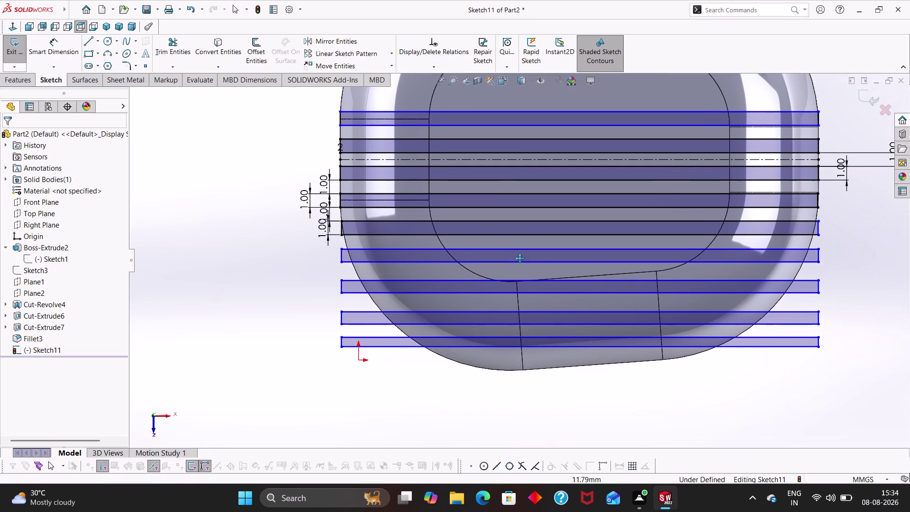
middle_drag(520, 258, 519, 258)
right_drag(299, 303, 300, 218)
click(340, 253)
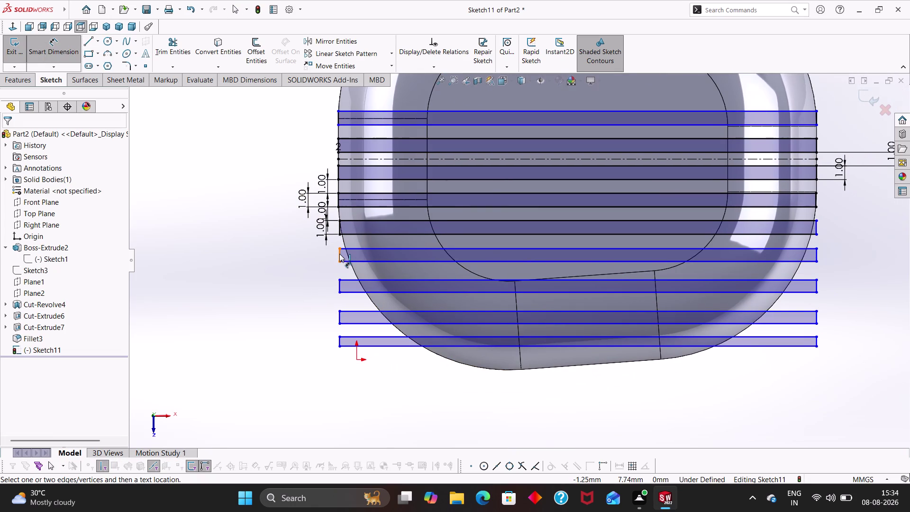
click(320, 255)
key(1)
key(Return)
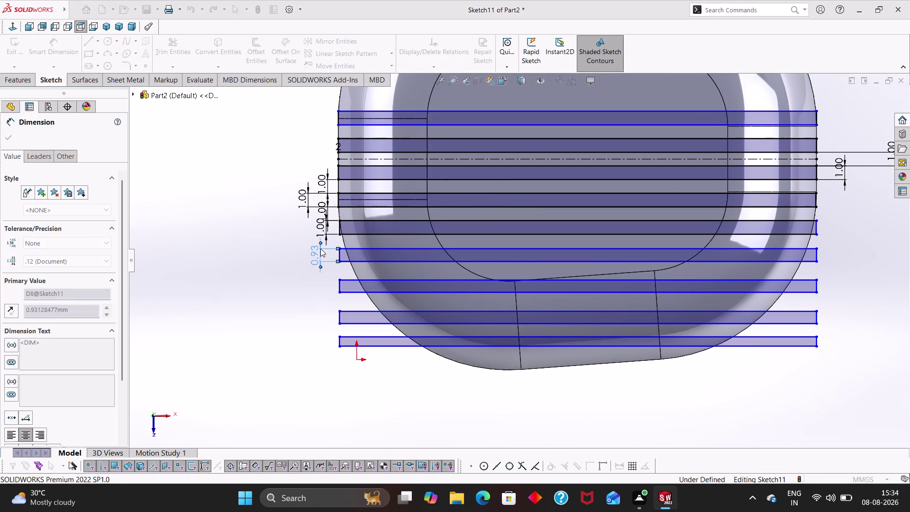
key(Escape)
right_drag(305, 333, 303, 239)
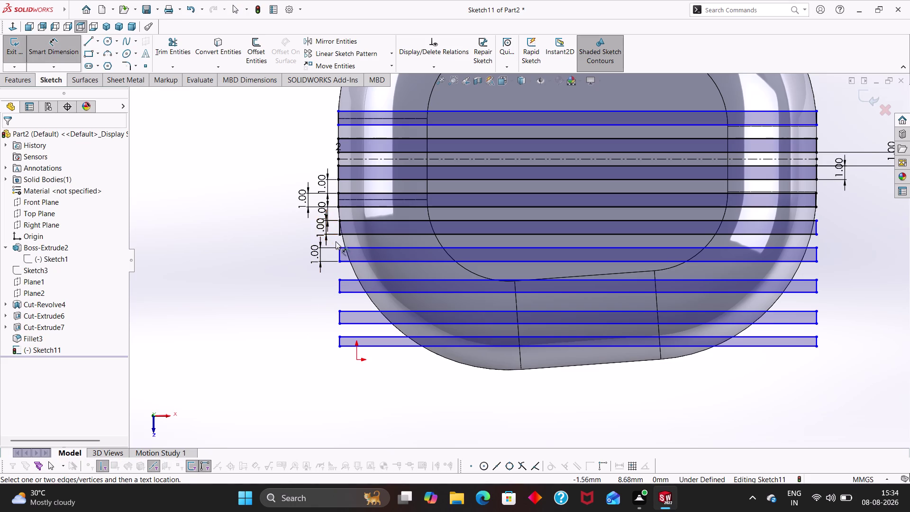
scroll(down, 3)
click(398, 262)
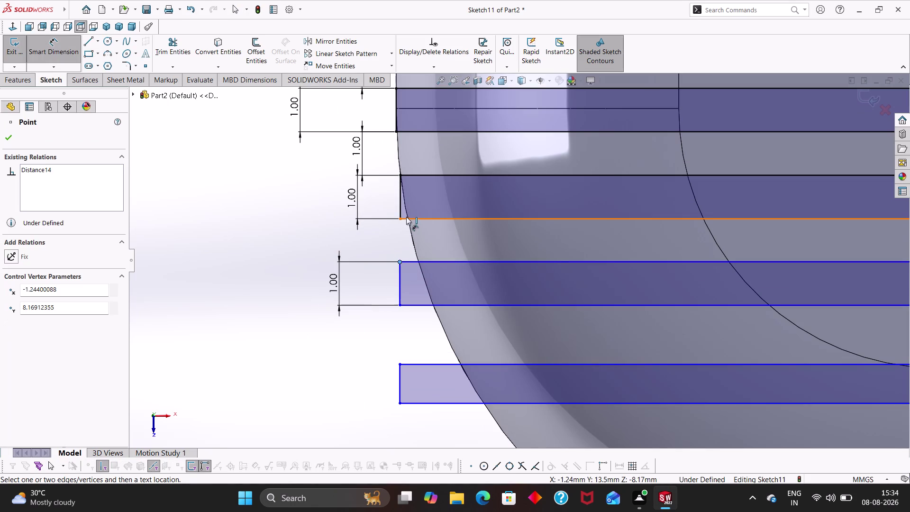
click(401, 218)
click(365, 244)
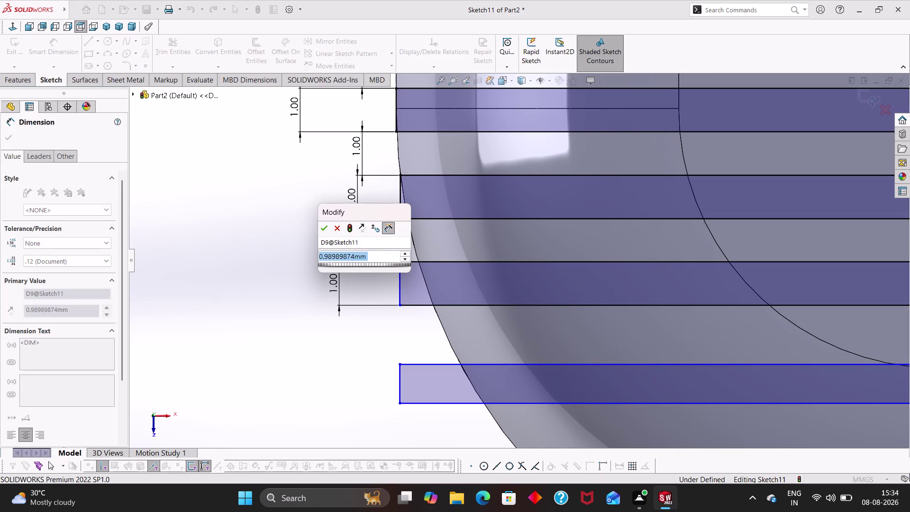
key(1)
key(Return)
key(Escape)
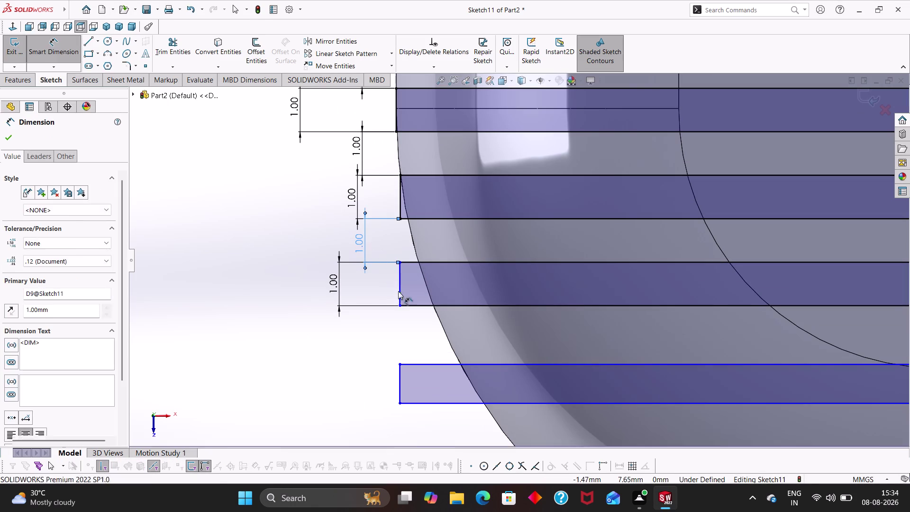
key(Escape)
Give a lower slot a 1 mm height and 1 mm gap to the slot above.
scroll(up, 3)
middle_drag(641, 358, 513, 317)
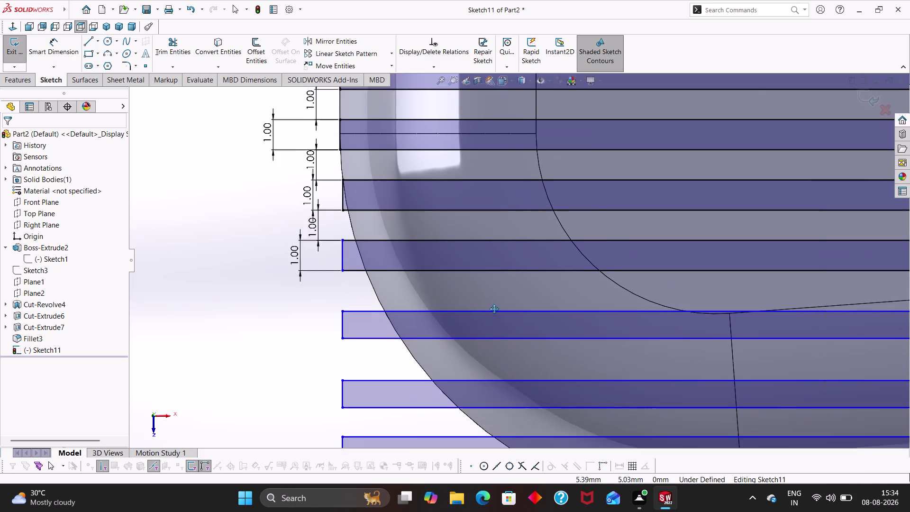
middle_drag(513, 318, 478, 297)
right_drag(218, 352, 219, 262)
click(276, 282)
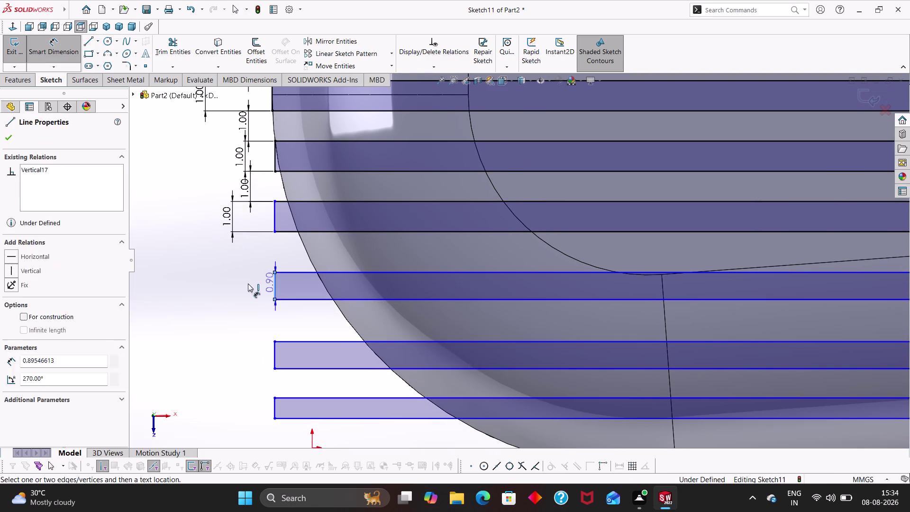
click(239, 283)
key(1)
key(Return)
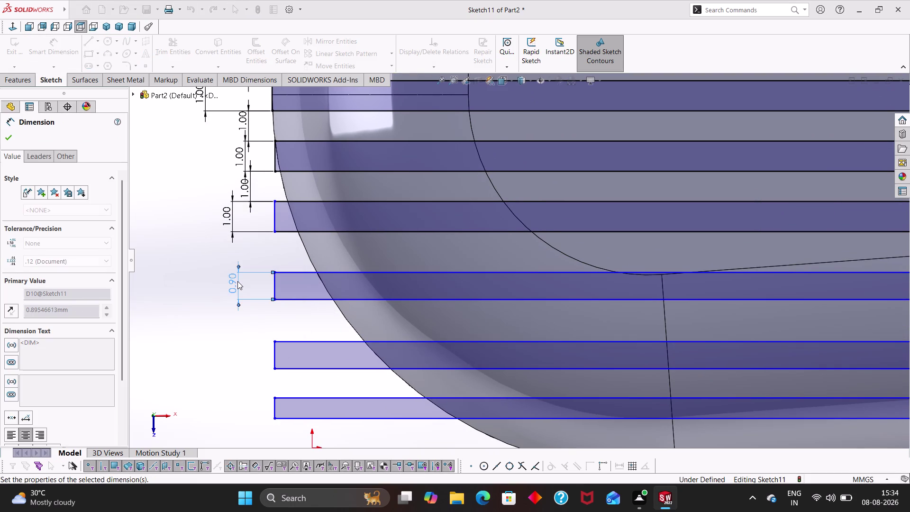
key(Escape)
right_drag(243, 330, 250, 227)
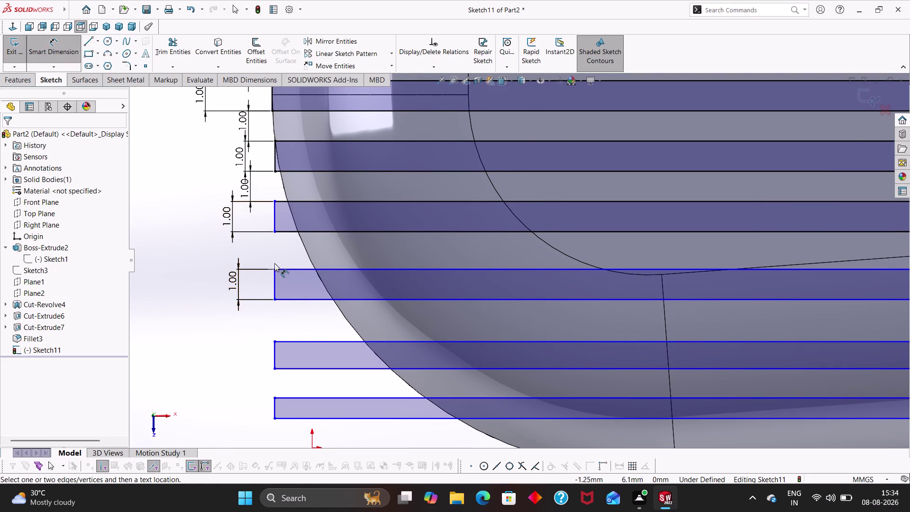
click(273, 269)
click(273, 233)
click(247, 253)
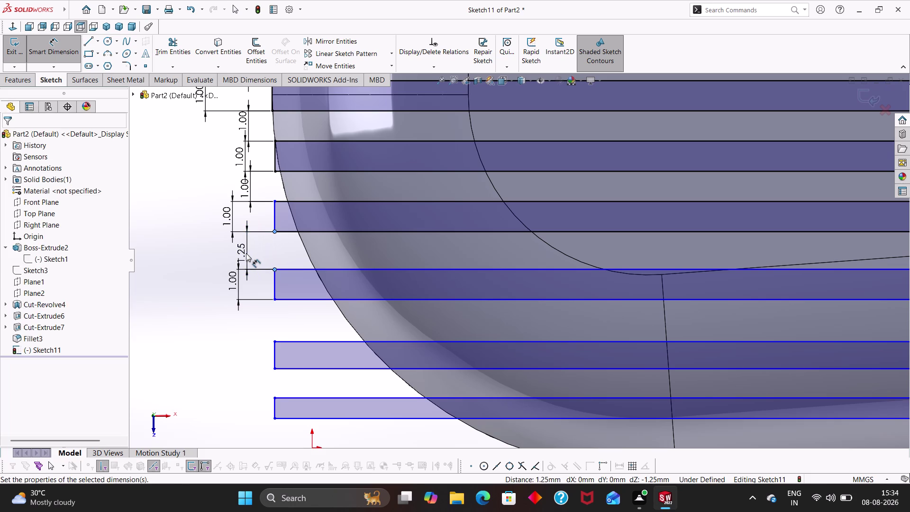
key(1)
key(Return)
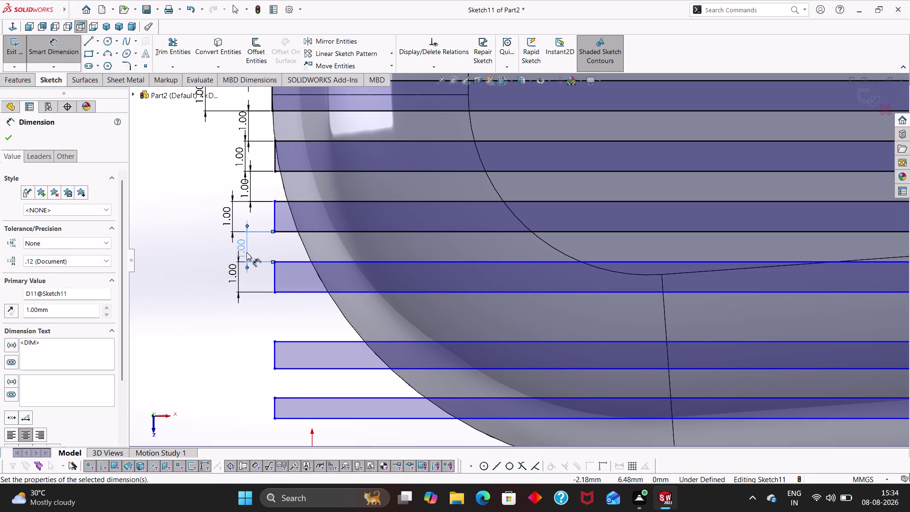
key(Escape)
Dimension the next slot down with 1 mm height and 1 mm gap above.
right_drag(225, 378, 230, 281)
click(274, 350)
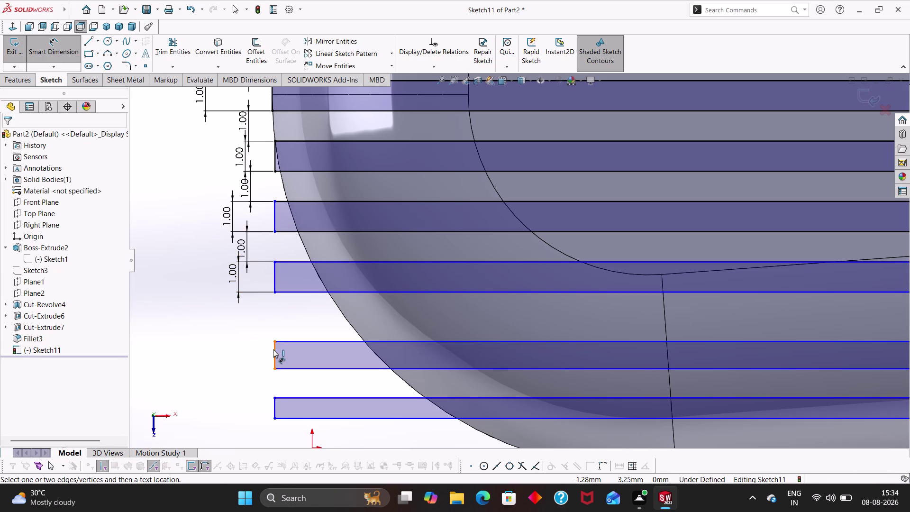
click(257, 353)
key(1)
key(Return)
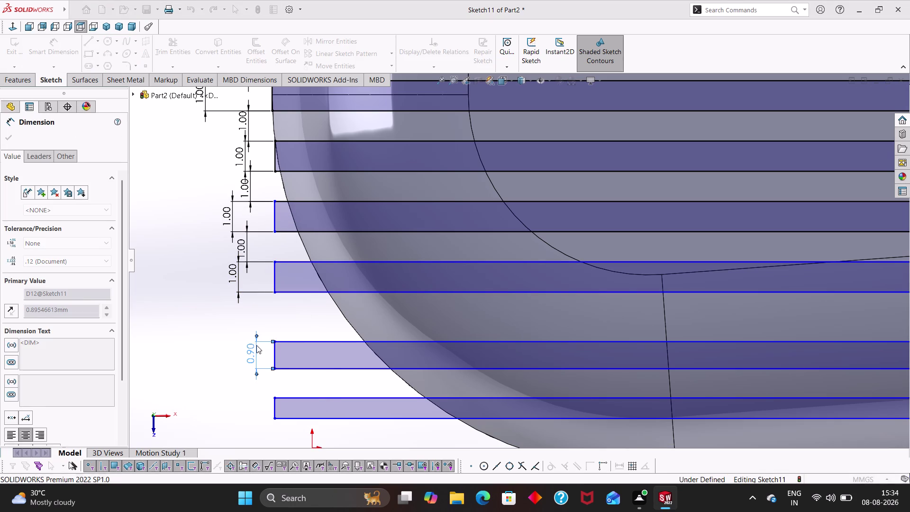
key(Escape)
click(275, 338)
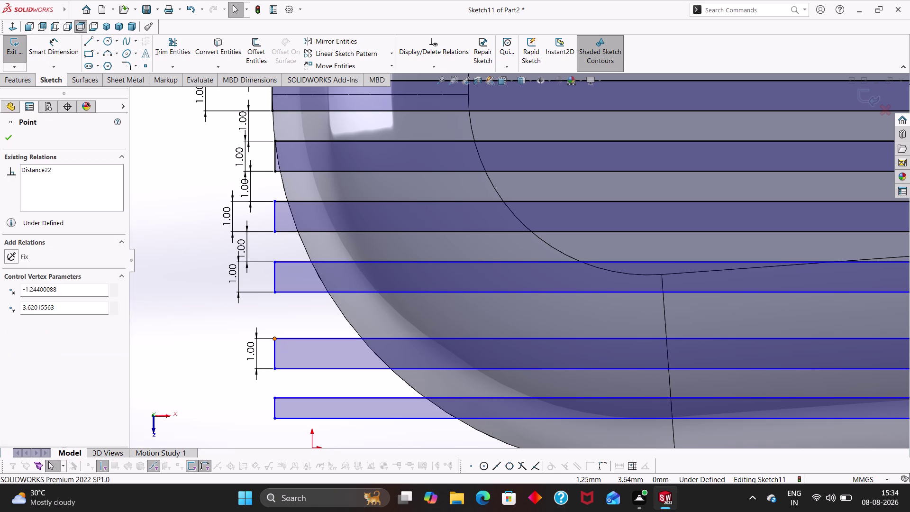
right_drag(212, 387, 204, 304)
click(274, 339)
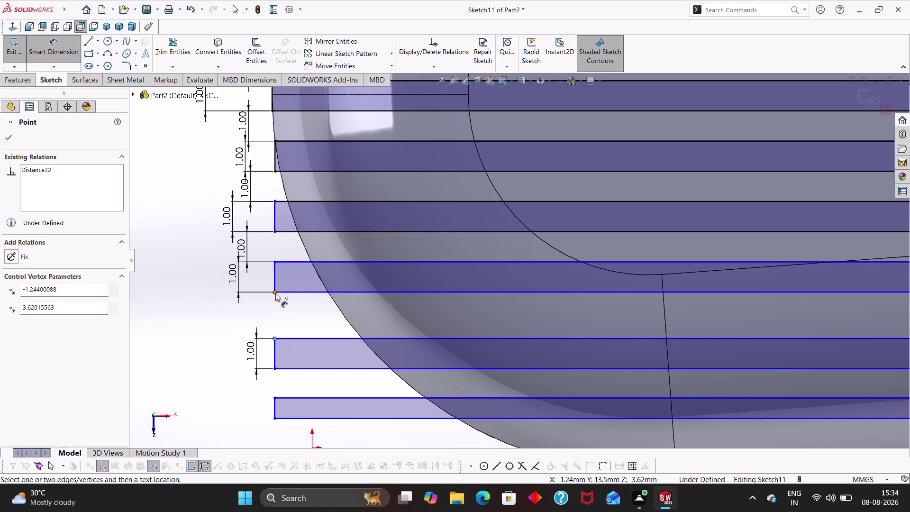
click(275, 290)
click(240, 307)
key(1)
key(Return)
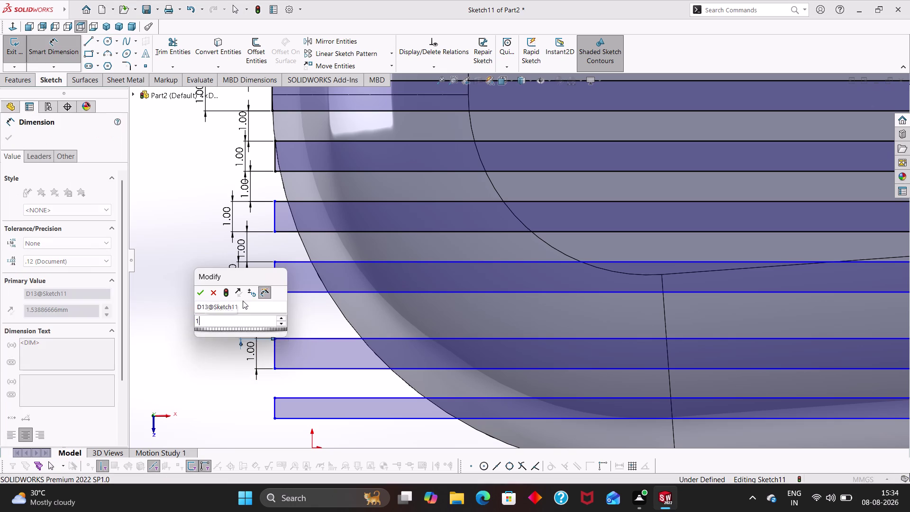
key(Escape)
Set the bottom slot's height to 1 mm and its gap above to 1 mm.
right_drag(256, 415, 246, 328)
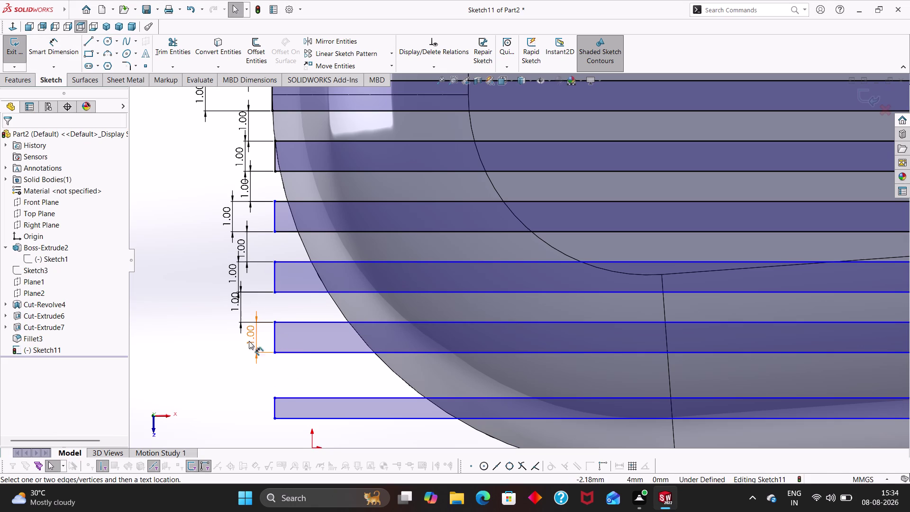
click(275, 411)
click(257, 404)
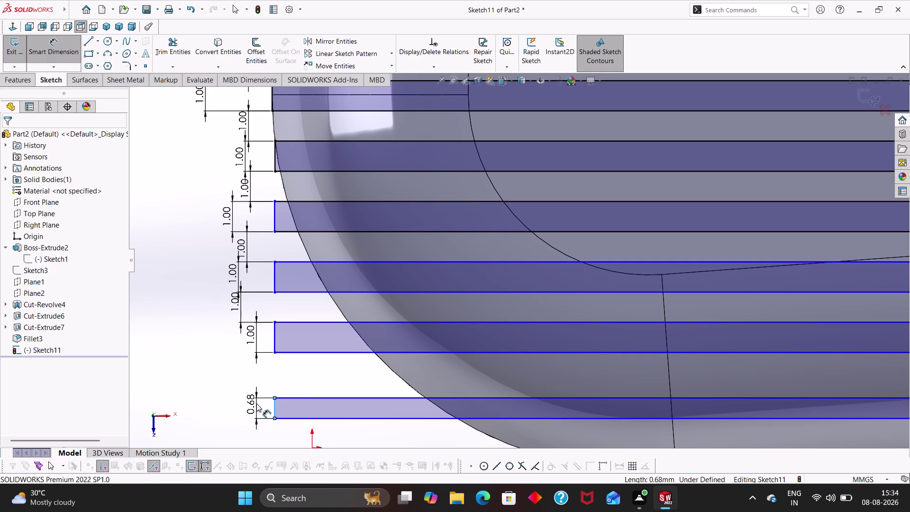
key(1)
key(Return)
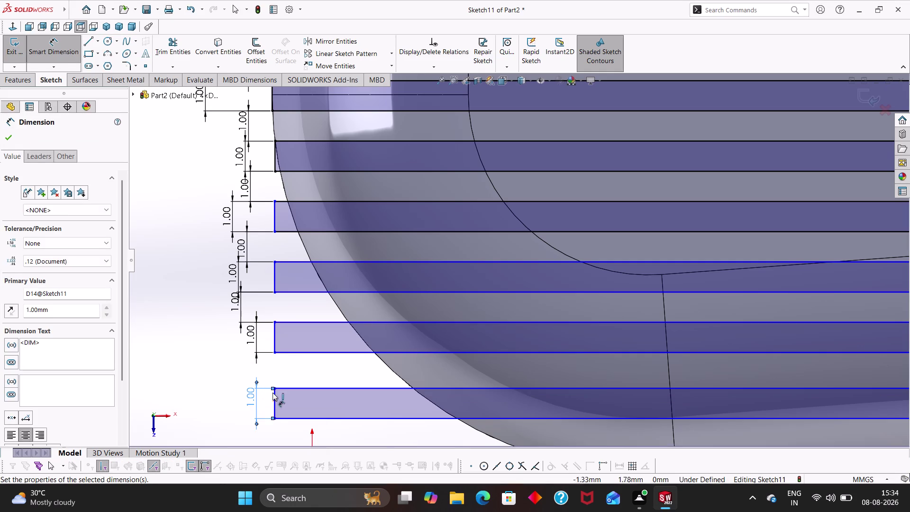
key(Escape)
right_drag(229, 401, 219, 316)
click(271, 387)
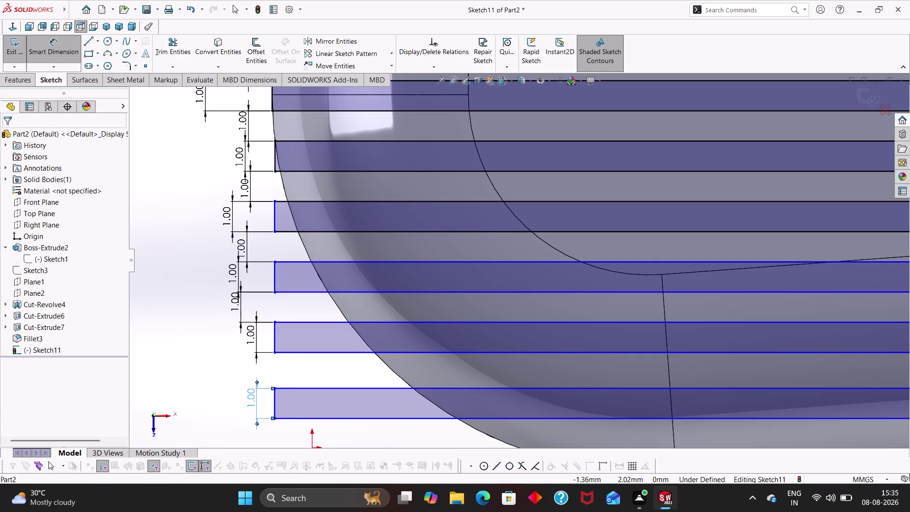
key(Escape)
key(Escape)
right_drag(226, 403, 216, 330)
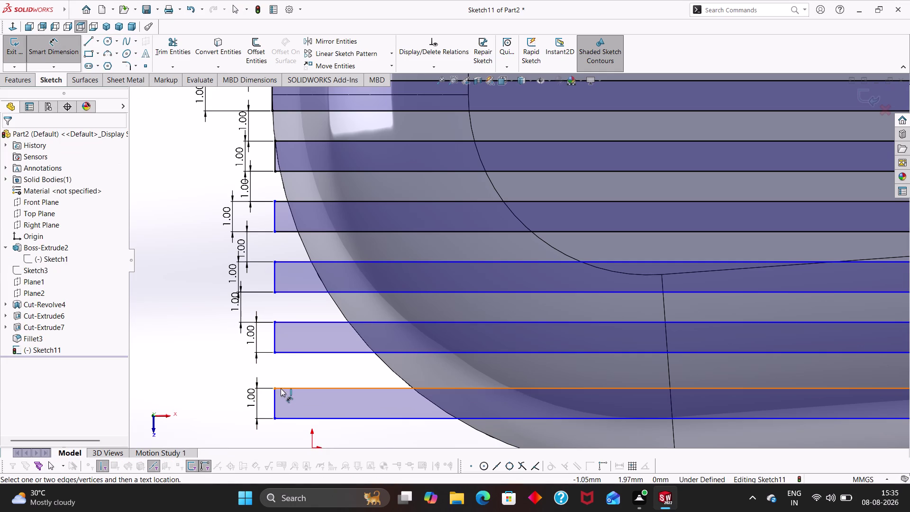
click(276, 390)
click(275, 353)
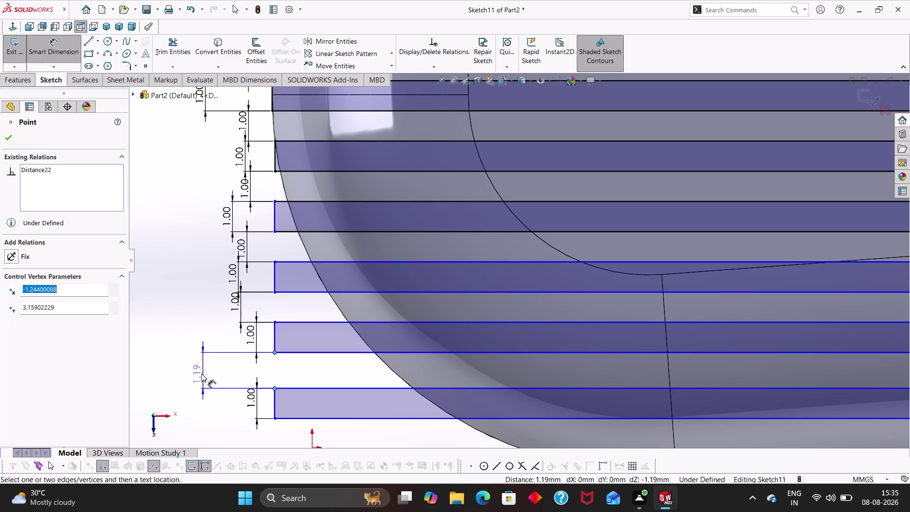
click(201, 373)
key(1)
key(Return)
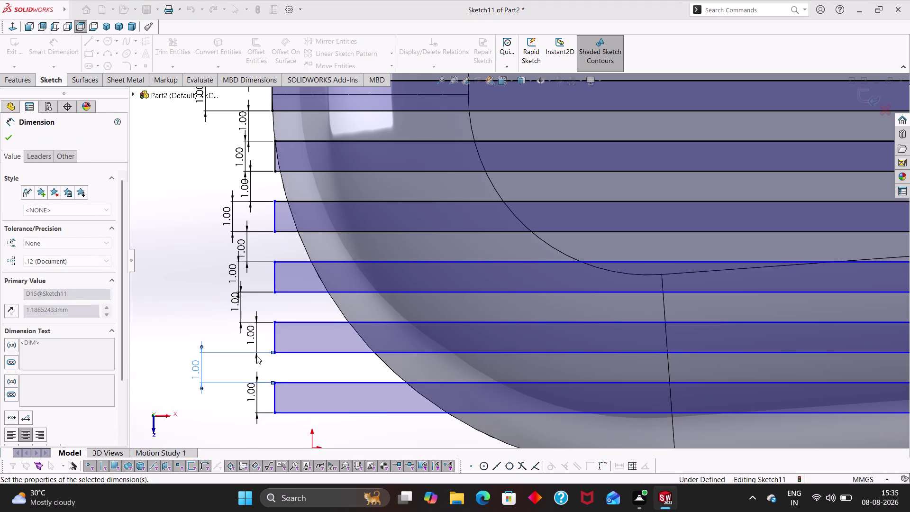
key(Escape)
scroll(up, 3)
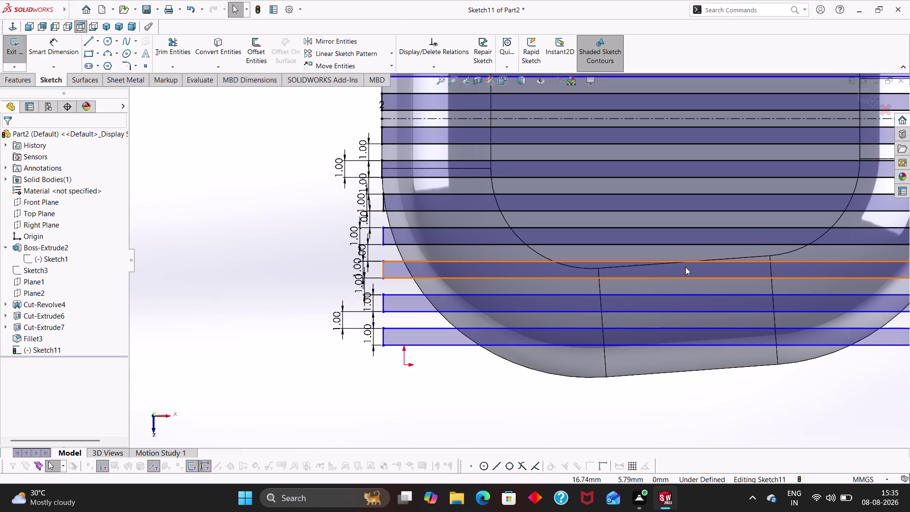
Deselect and zoom out to review all dimensioned slots, then start Convert Entities.
scroll(up, 3)
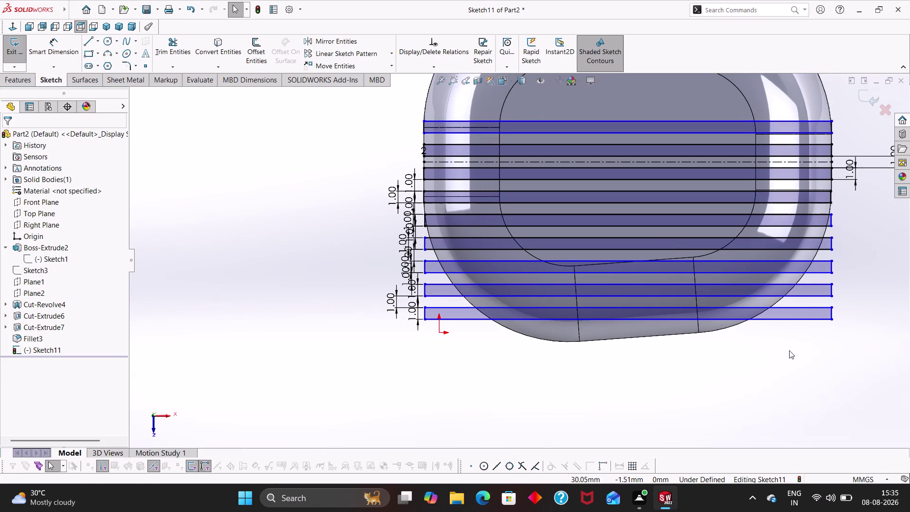
click(789, 350)
key(Escape)
key(Escape)
scroll(down, 3)
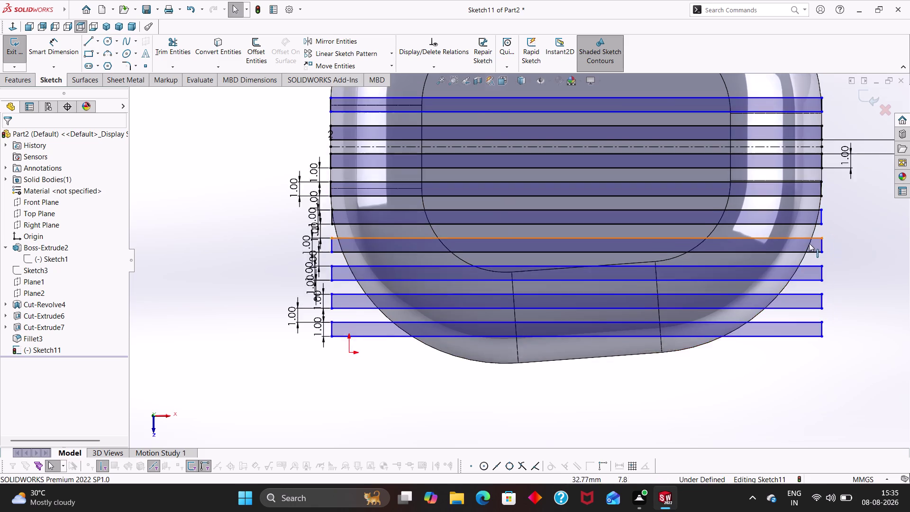
scroll(down, 3)
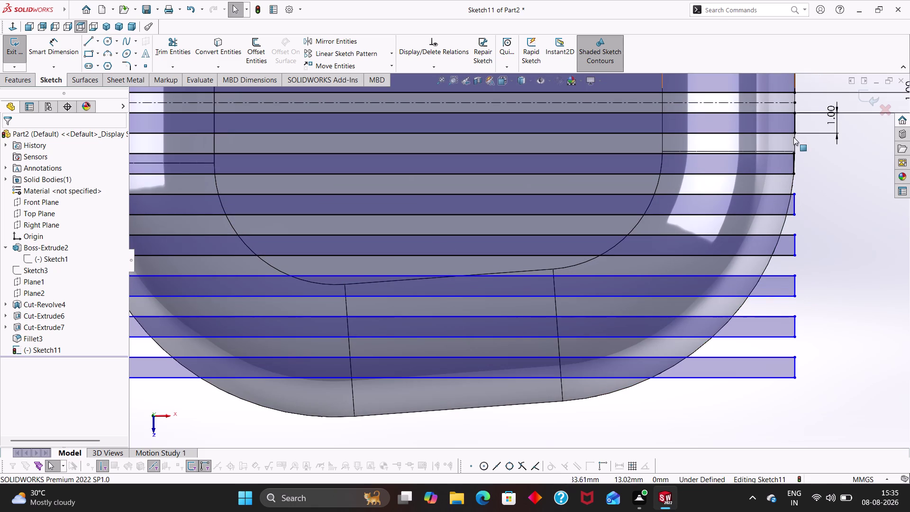
scroll(up, 3)
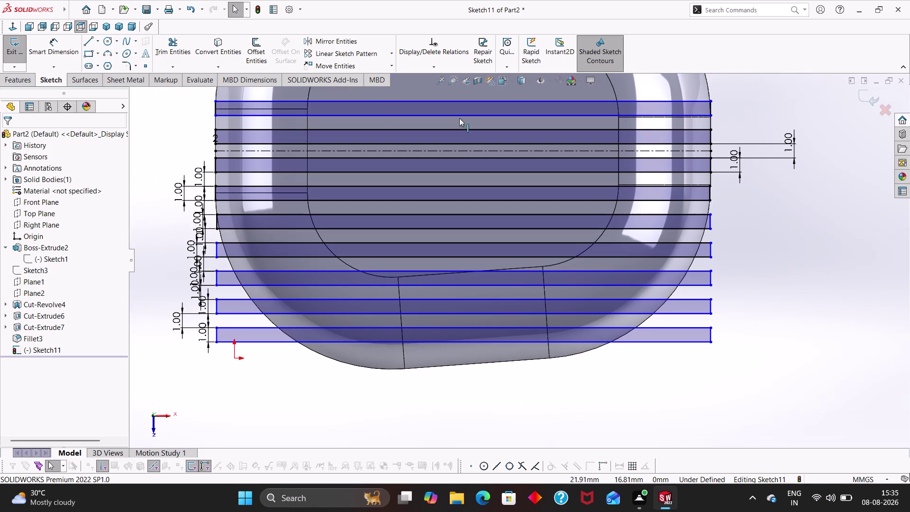
click(213, 53)
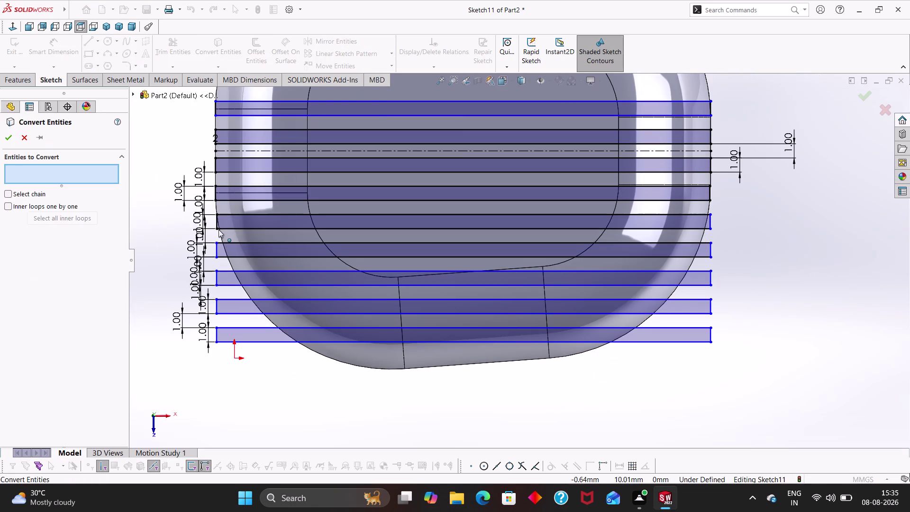
Convert the case's lower-left curved outline edge into sketch geometry.
scroll(down, 3)
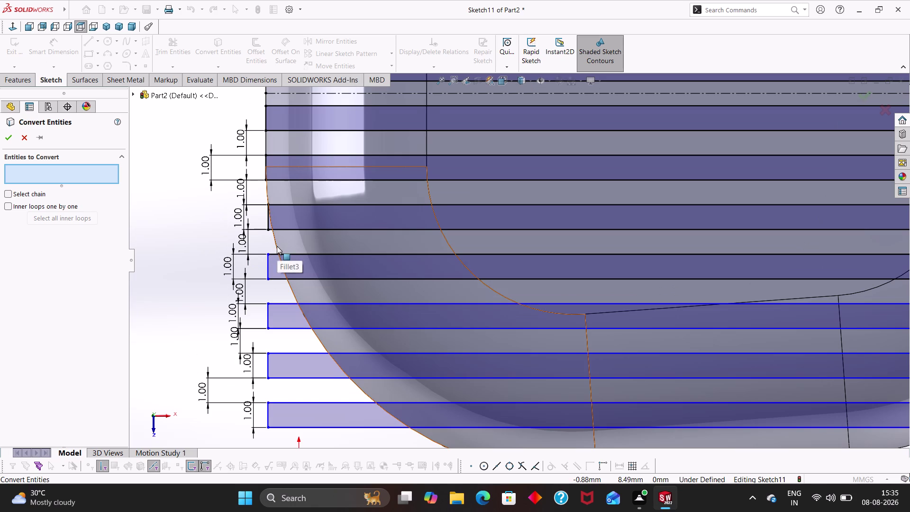
click(275, 246)
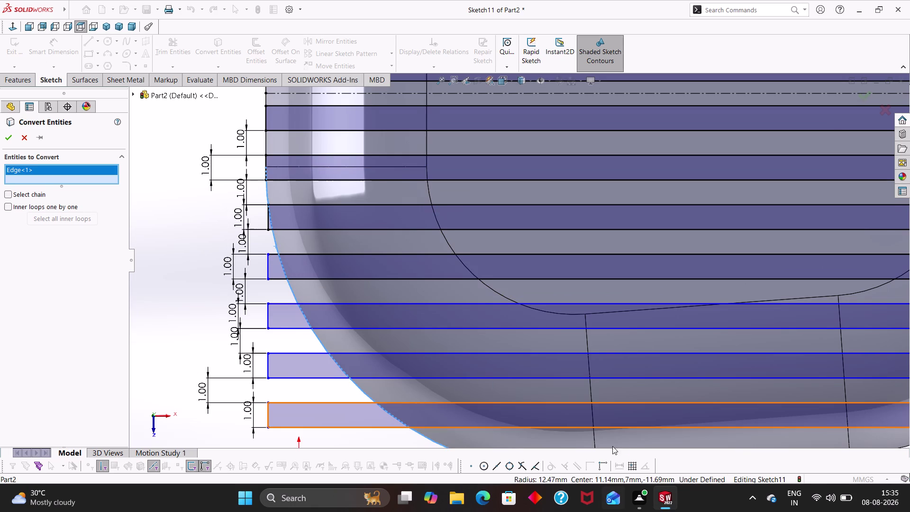
scroll(up, 3)
click(6, 138)
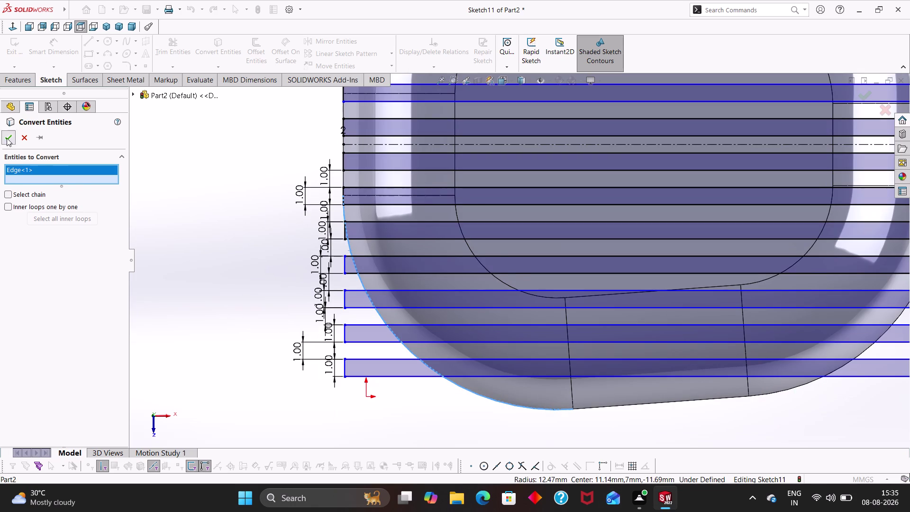
key(Escape)
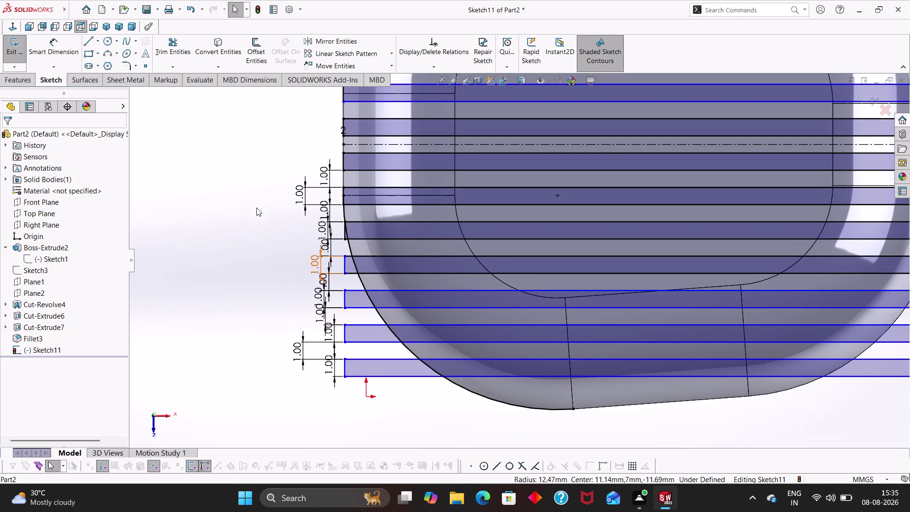
click(172, 52)
Power-trim the slot line ends and dimensions lying outside the left curved outline.
click(15, 283)
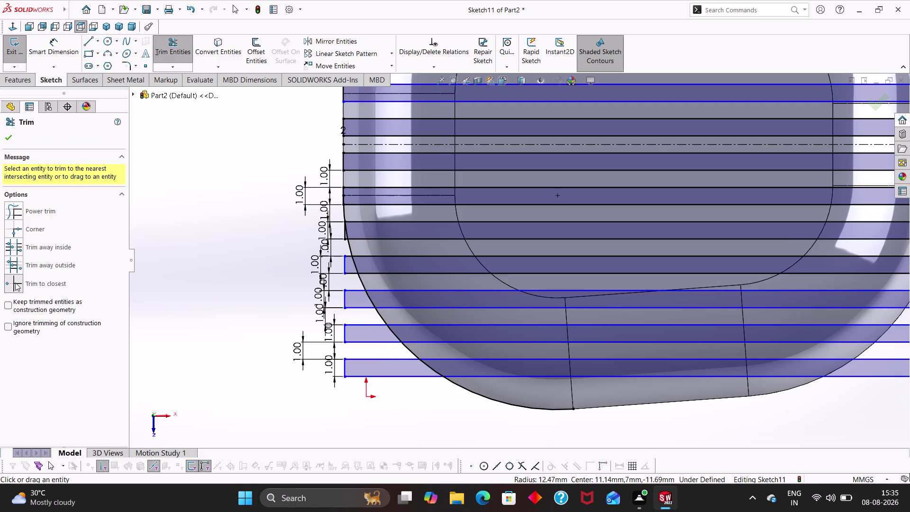
click(16, 211)
drag(430, 404, 395, 364)
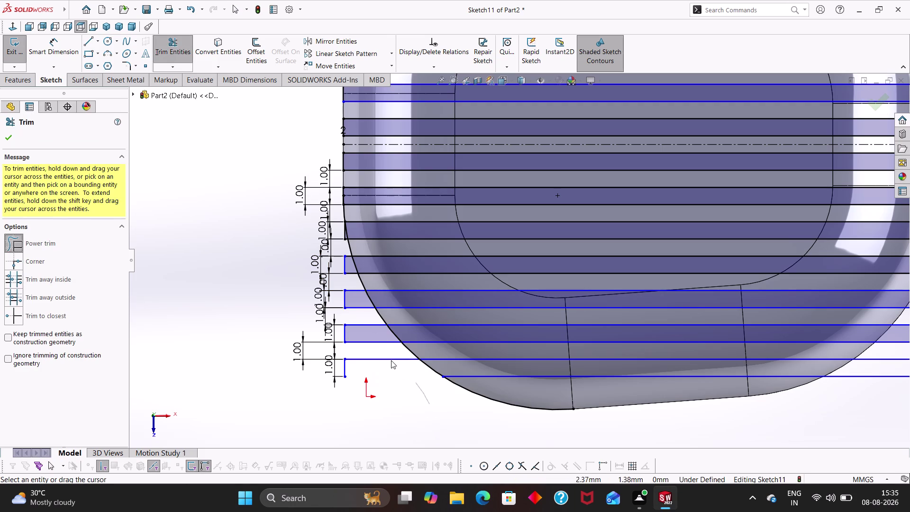
drag(395, 364, 345, 262)
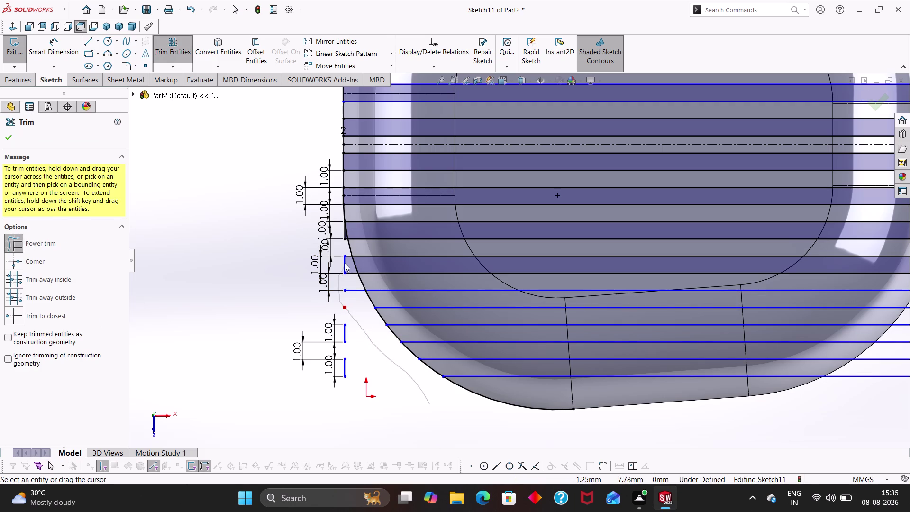
drag(345, 262, 344, 271)
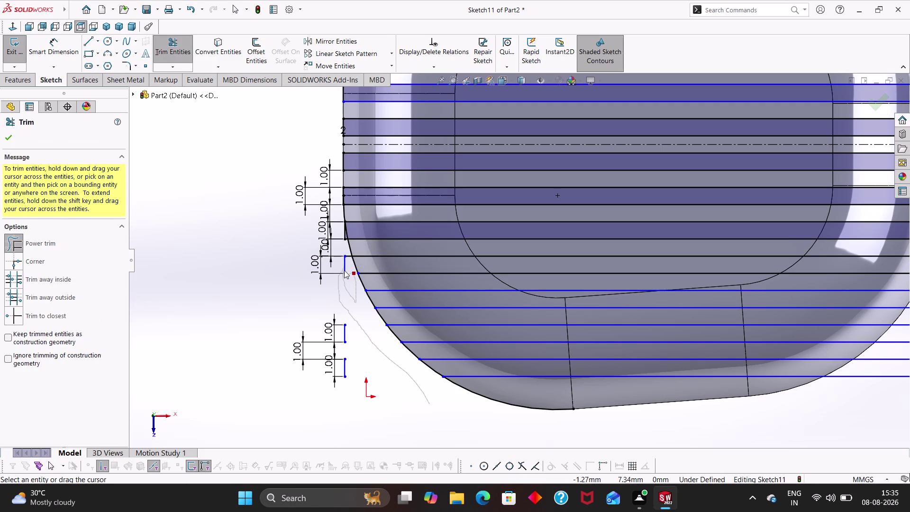
drag(344, 270, 345, 252)
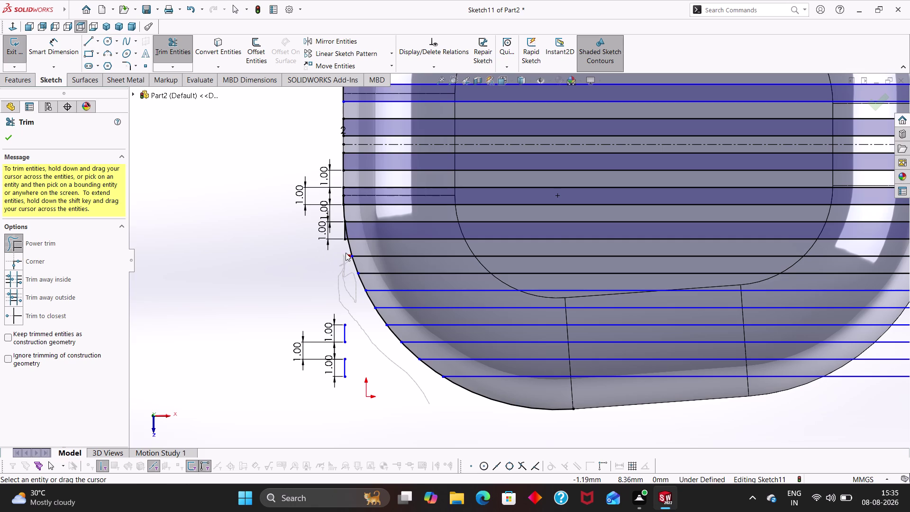
drag(346, 252, 347, 242)
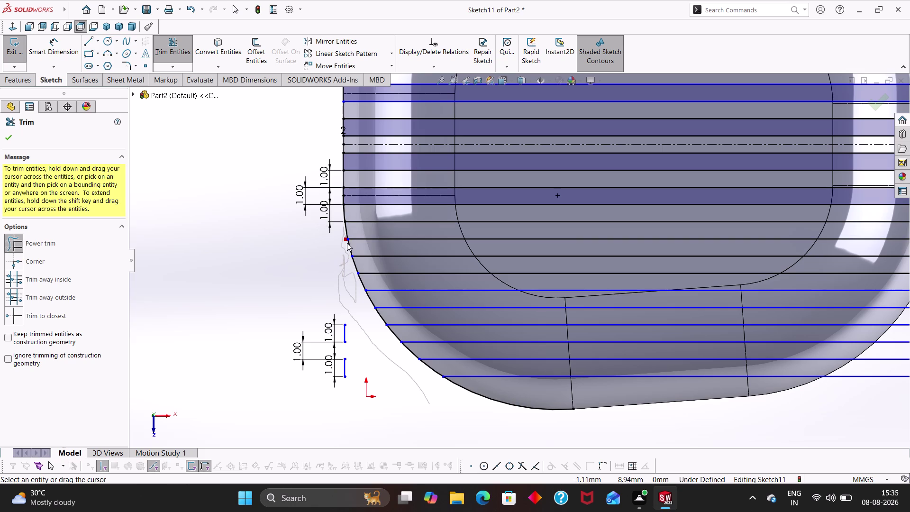
drag(347, 243, 331, 347)
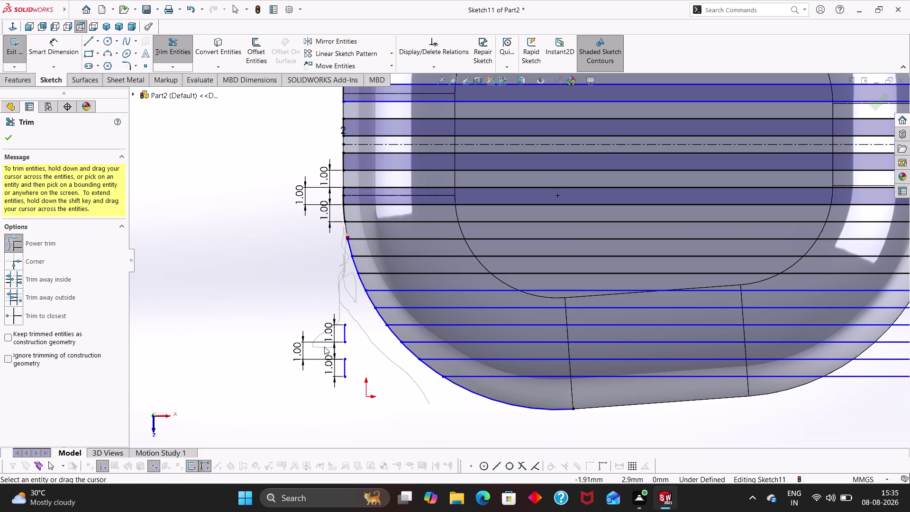
drag(330, 346, 349, 366)
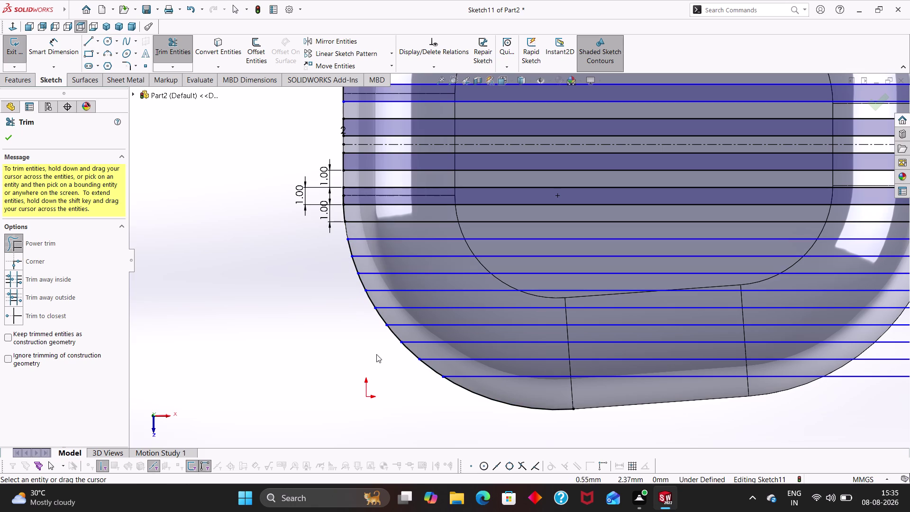
Pick another curved case edge for Convert Entities.
scroll(down, 3)
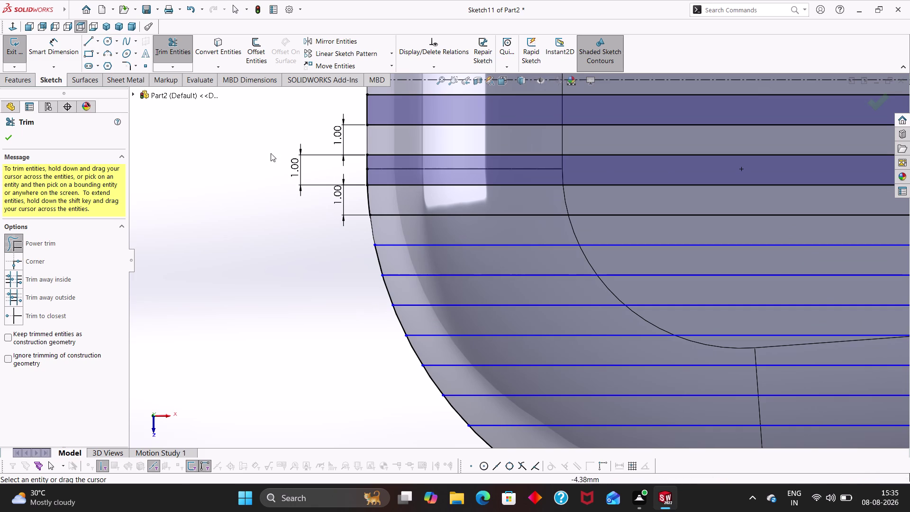
click(219, 50)
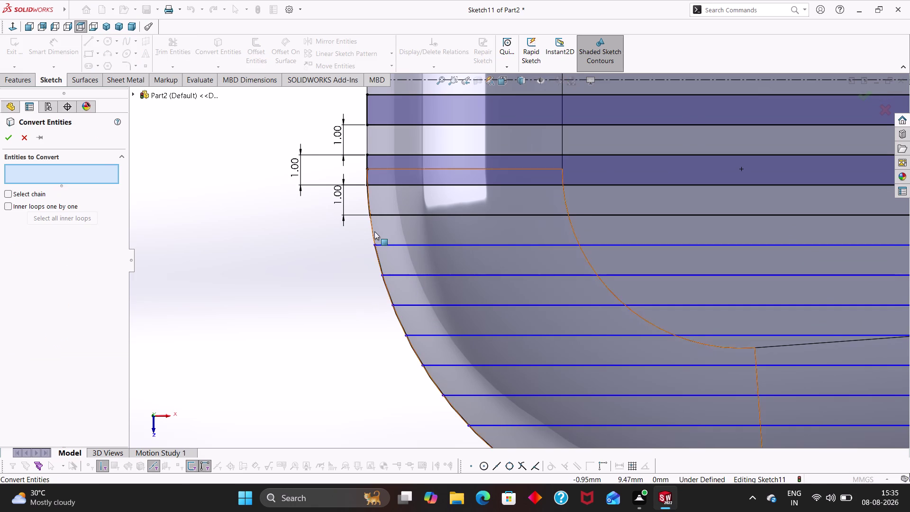
click(372, 233)
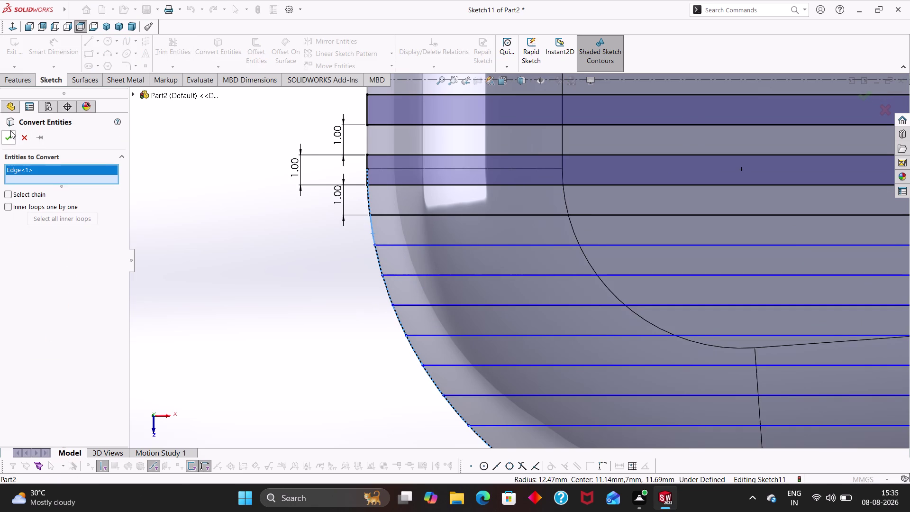
Confirm the converted model edge in the slot sketch.
click(10, 130)
click(2, 140)
scroll(up, 3)
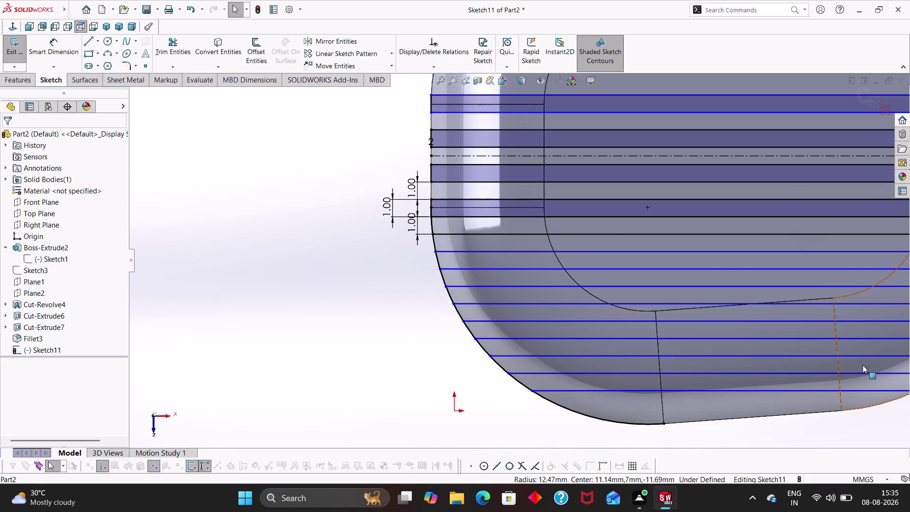
middle_drag(861, 417, 745, 421)
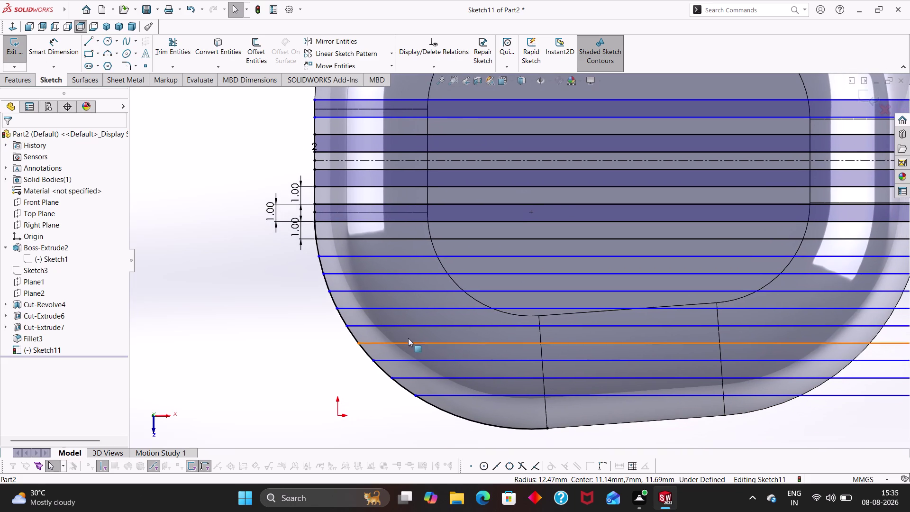
scroll(down, 3)
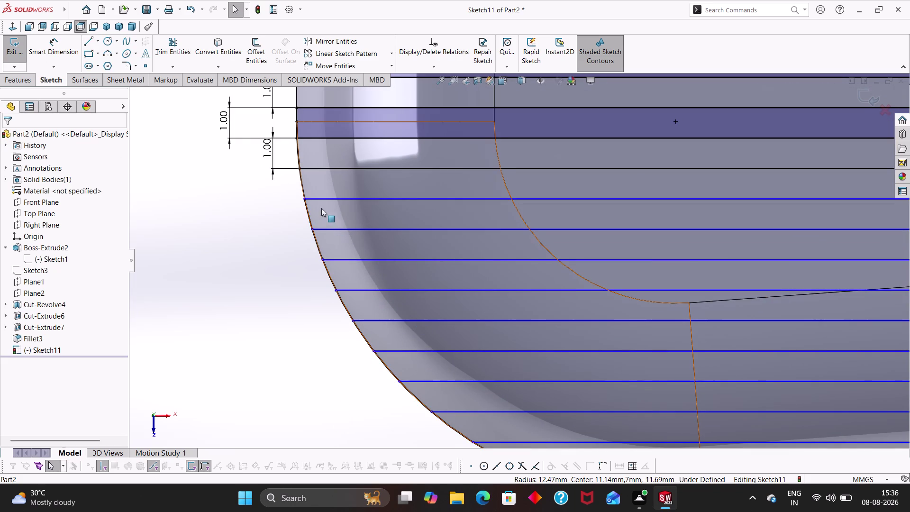
Undo the recent left-side trims so the full slot rectangles and dimensions return.
key(ctrl+z)
key(ctrl+z)
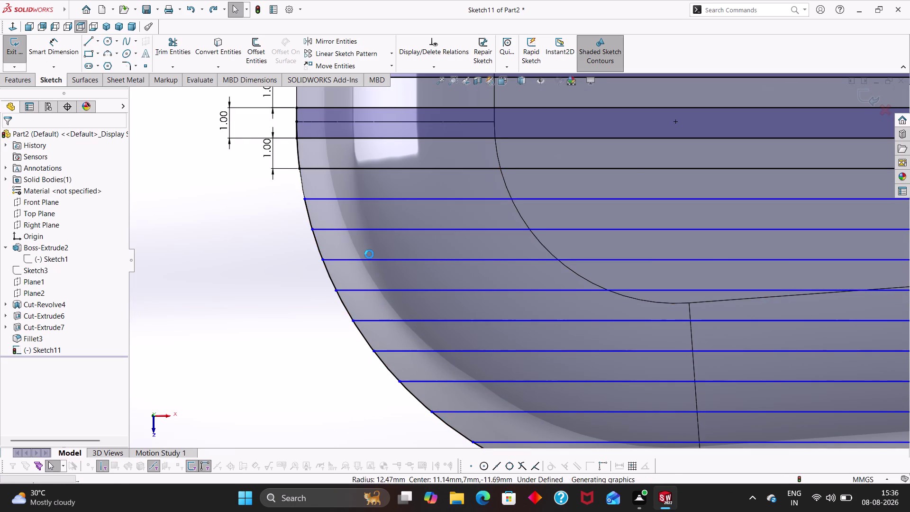
key(ctrl+z)
key(Escape)
key(Escape)
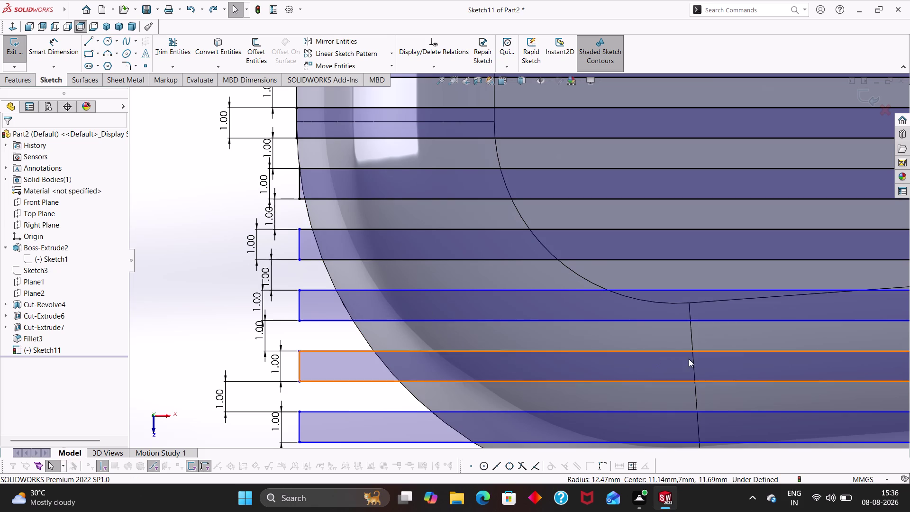
scroll(up, 3)
middle_drag(893, 382, 875, 384)
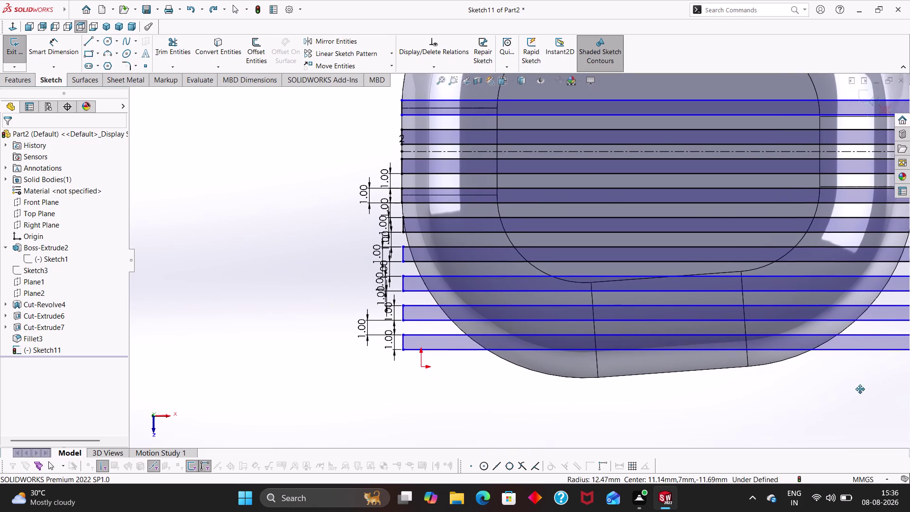
middle_drag(875, 385, 802, 409)
key(Escape)
key(Escape)
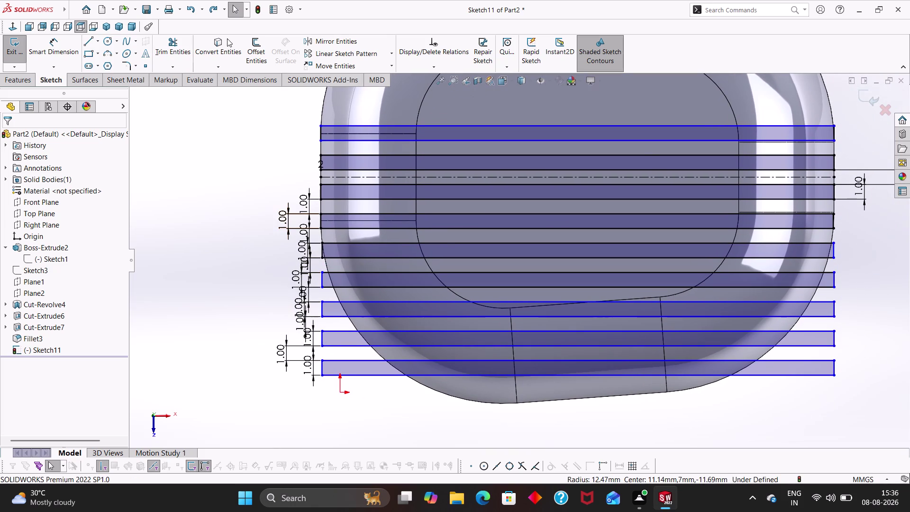
click(222, 42)
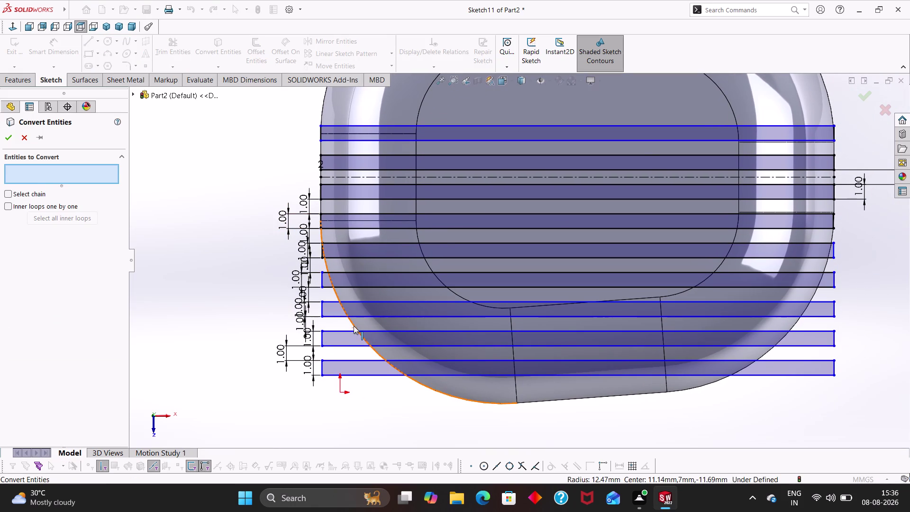
Convert the left curved outline edge, then make a first, cancelled attempt on the right edge.
click(353, 326)
click(12, 137)
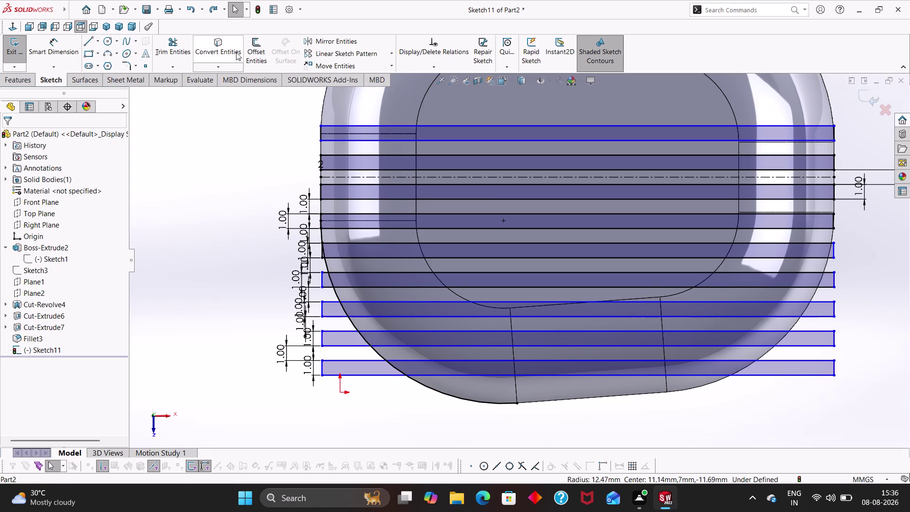
click(219, 44)
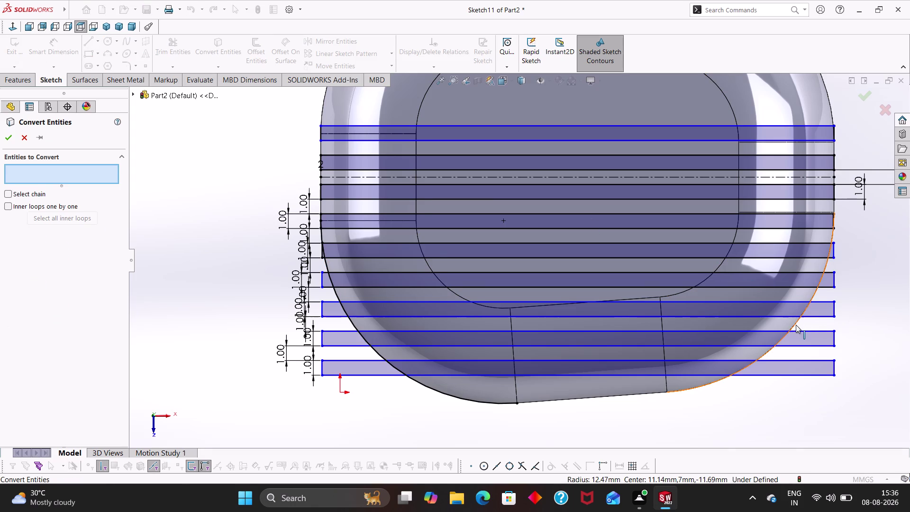
click(795, 324)
key(Escape)
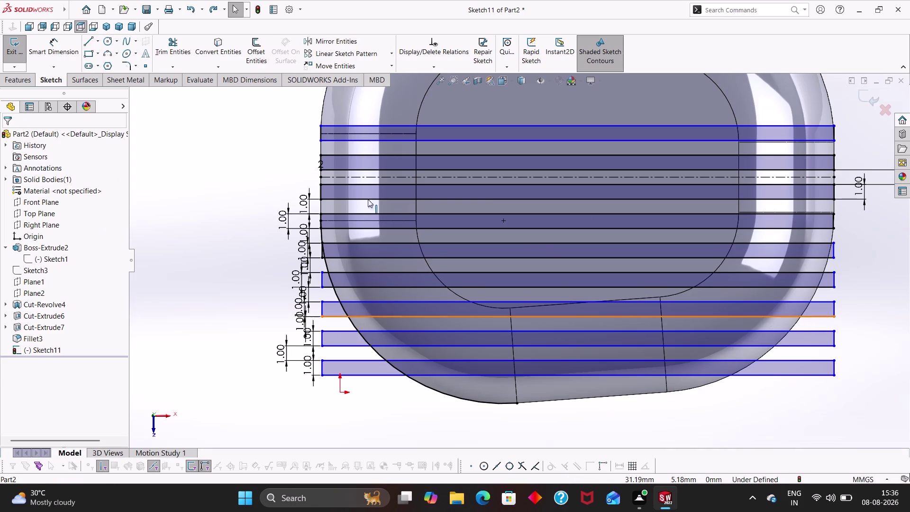
Convert the case's right curved outline edge into sketch geometry.
click(167, 48)
key(Escape)
click(219, 51)
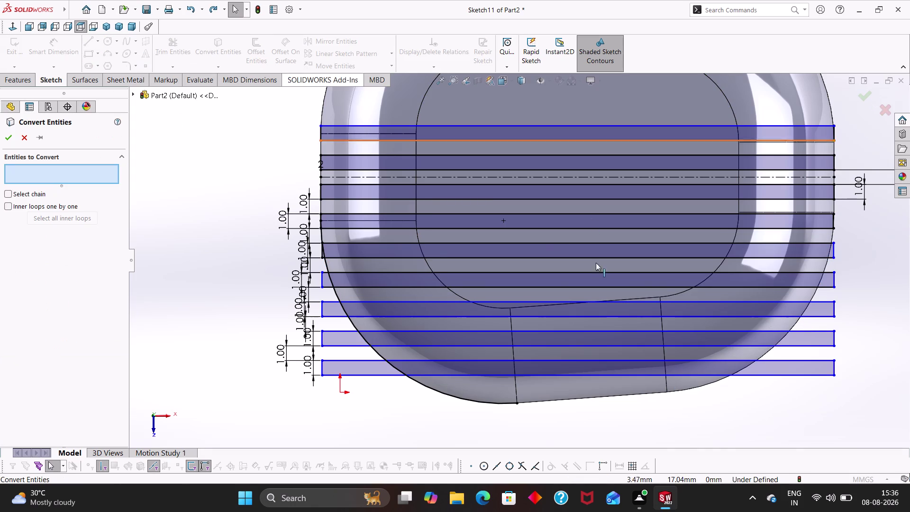
click(827, 268)
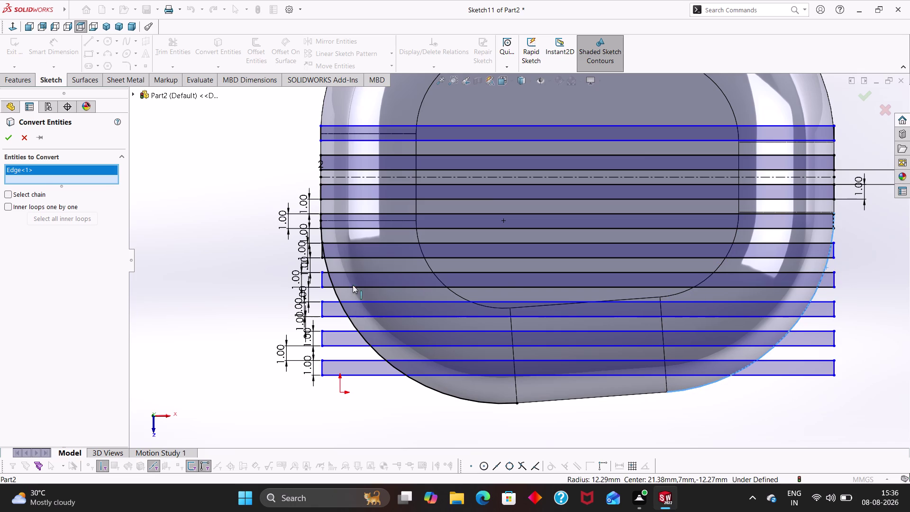
click(13, 136)
key(Escape)
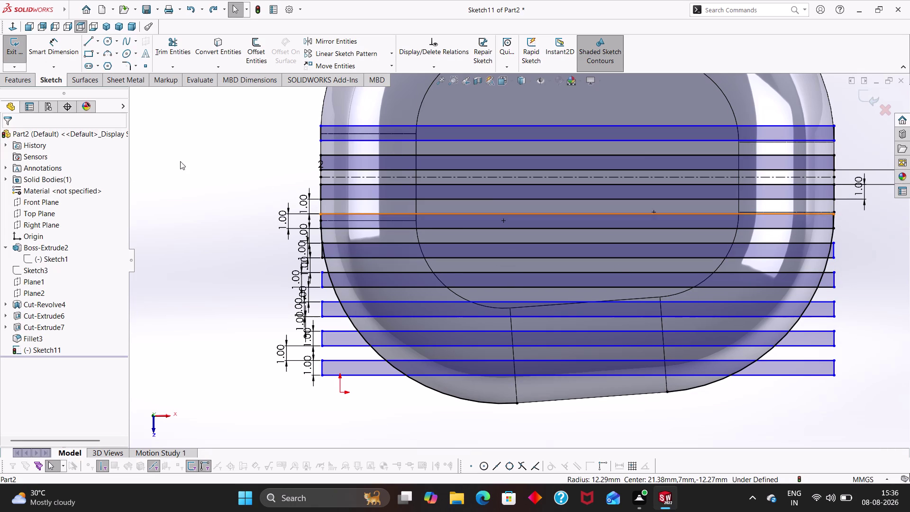
click(164, 47)
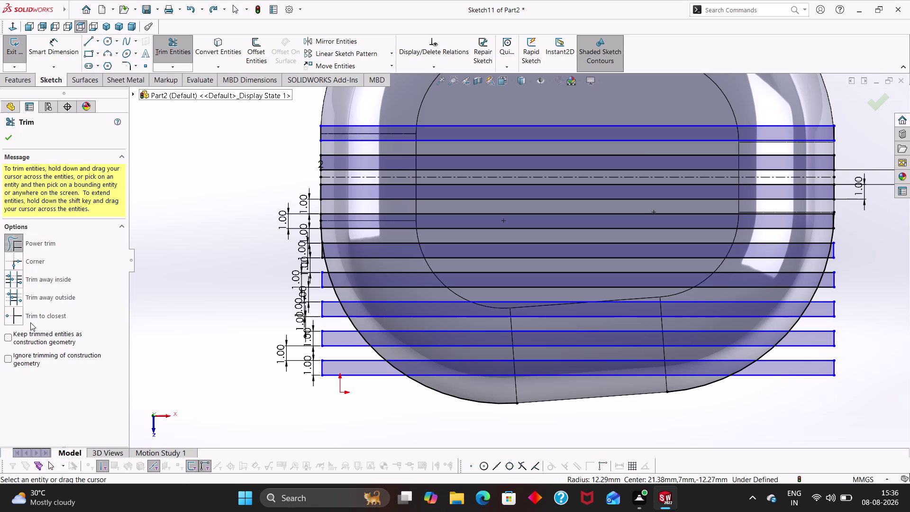
Choose Trim to closest and trim the lowest left slot overhangs, deleting one dimension.
click(14, 319)
click(356, 376)
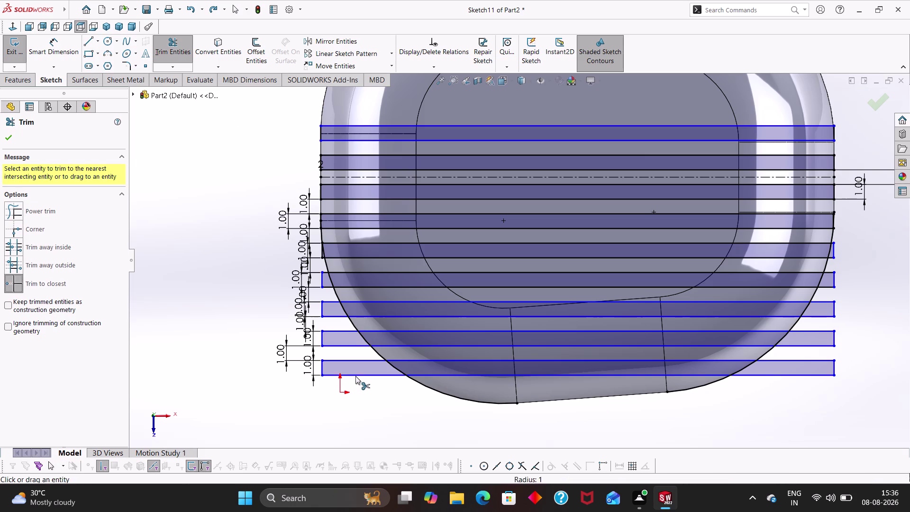
click(354, 362)
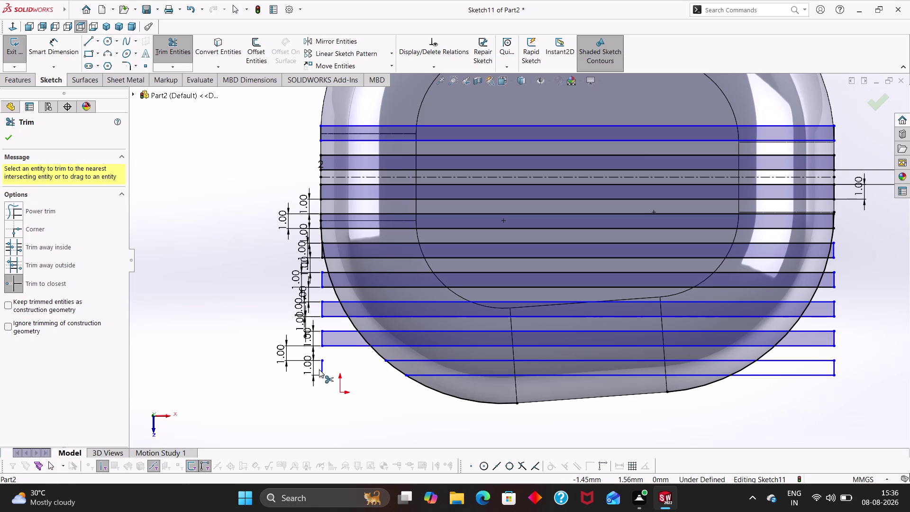
click(321, 370)
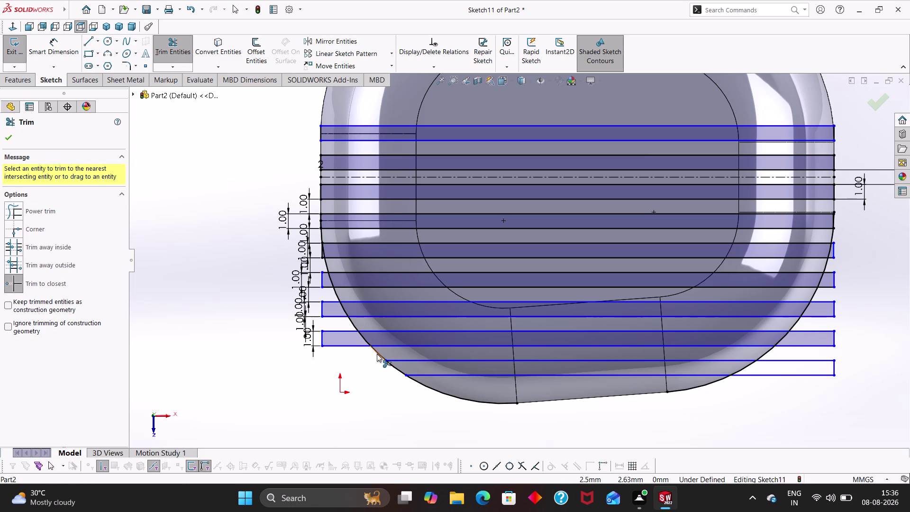
click(376, 354)
click(426, 386)
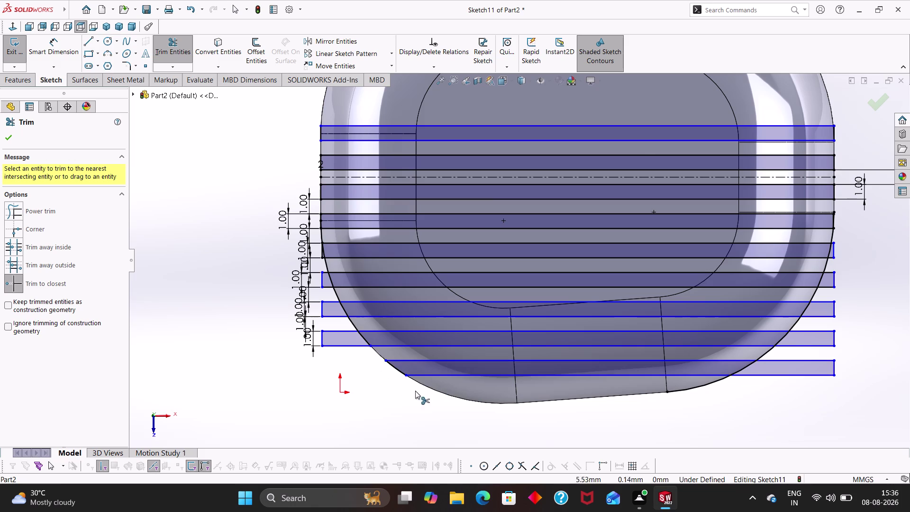
click(344, 347)
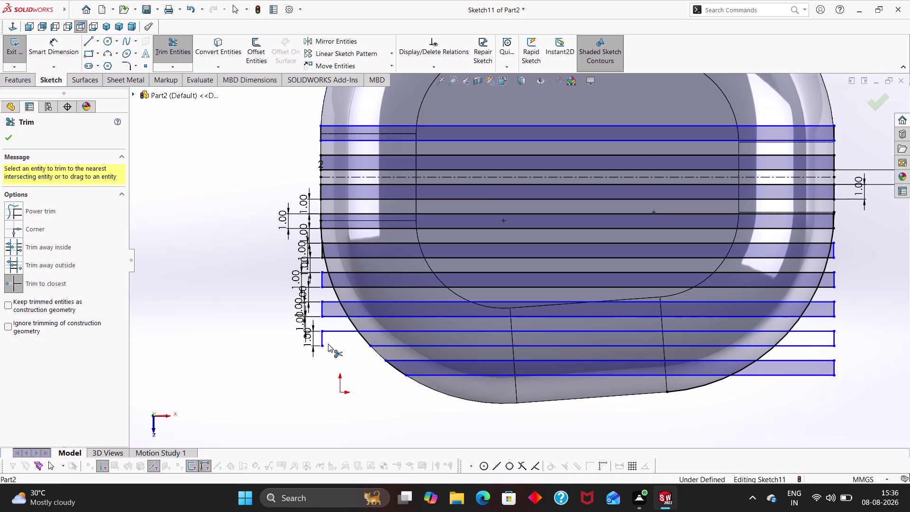
click(324, 339)
click(344, 329)
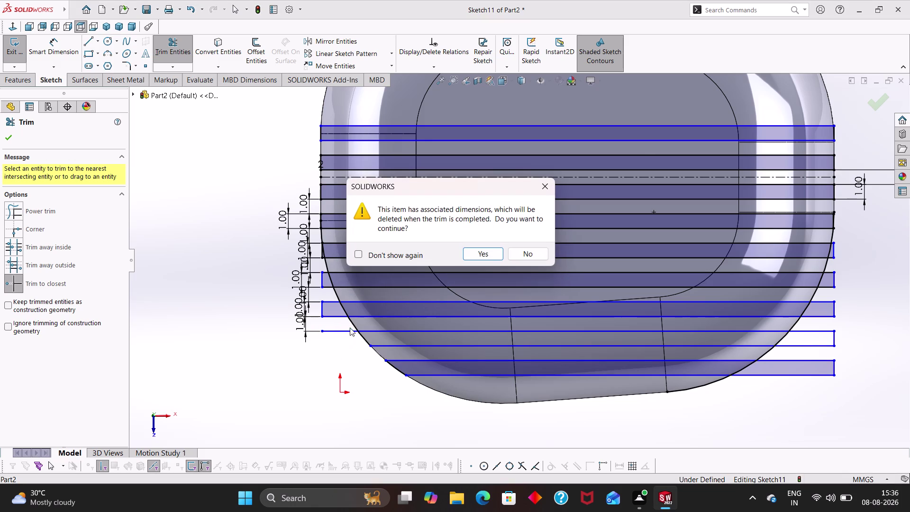
click(489, 253)
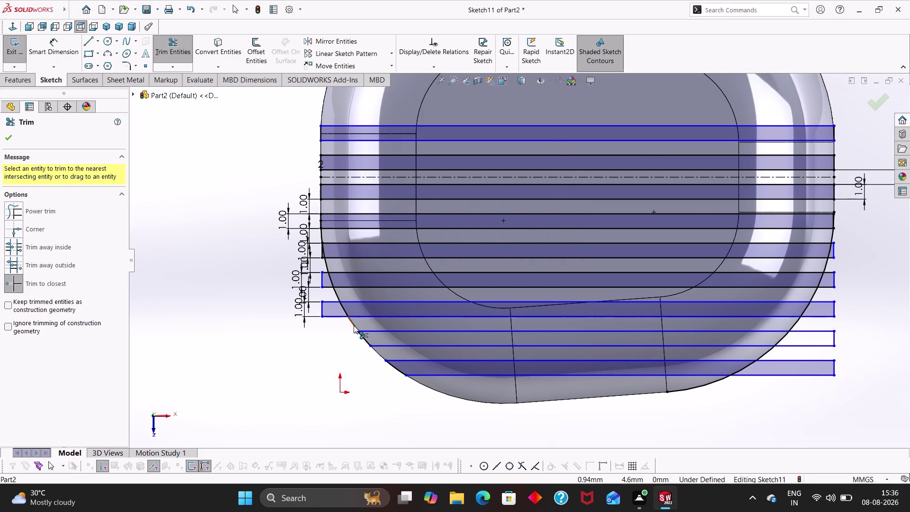
Trim the next left slot overhangs, accepting deletion of their associated dimensions.
click(354, 325)
click(322, 309)
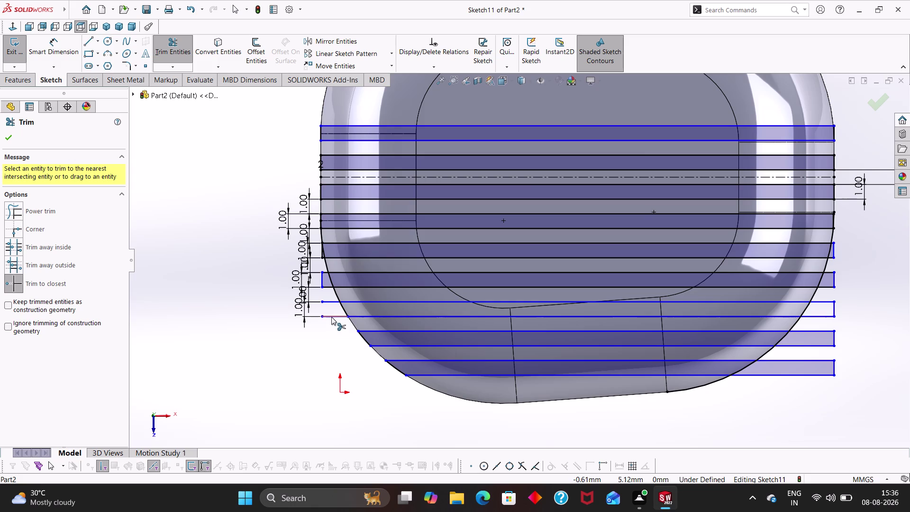
click(332, 316)
click(488, 252)
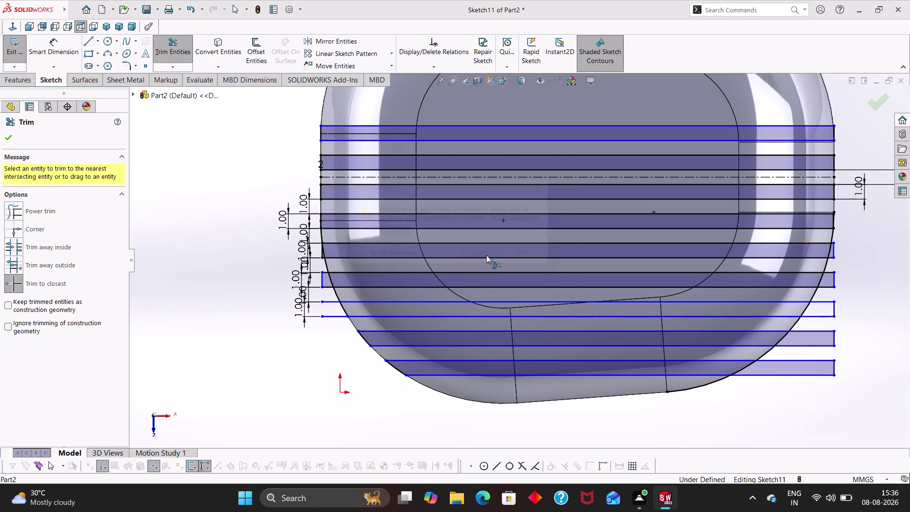
click(330, 303)
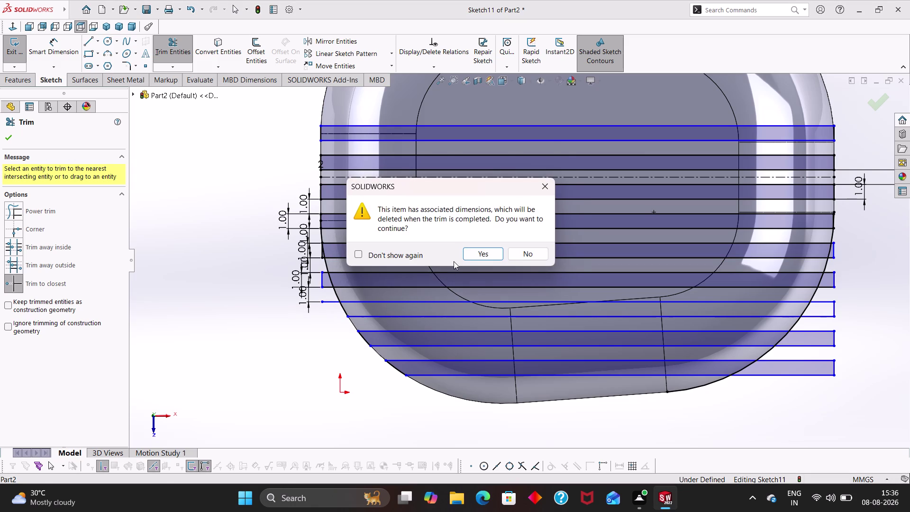
click(487, 255)
click(336, 294)
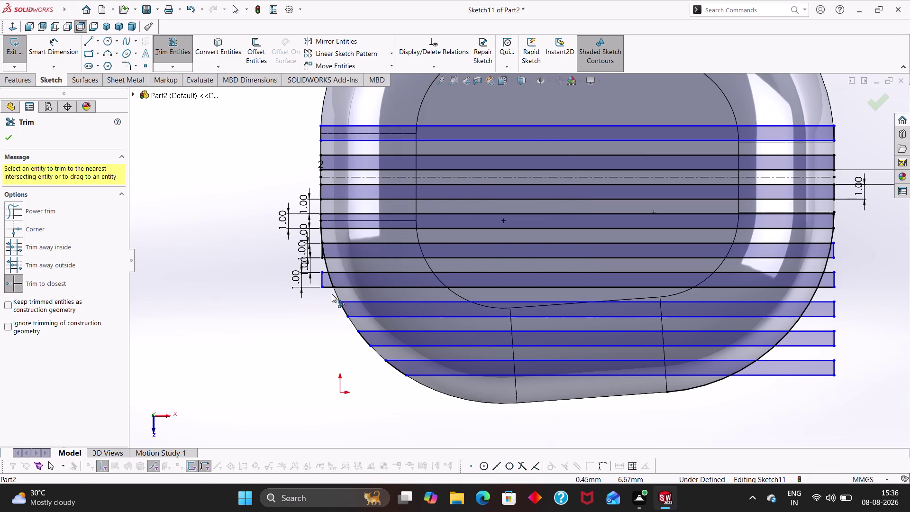
click(328, 290)
click(321, 280)
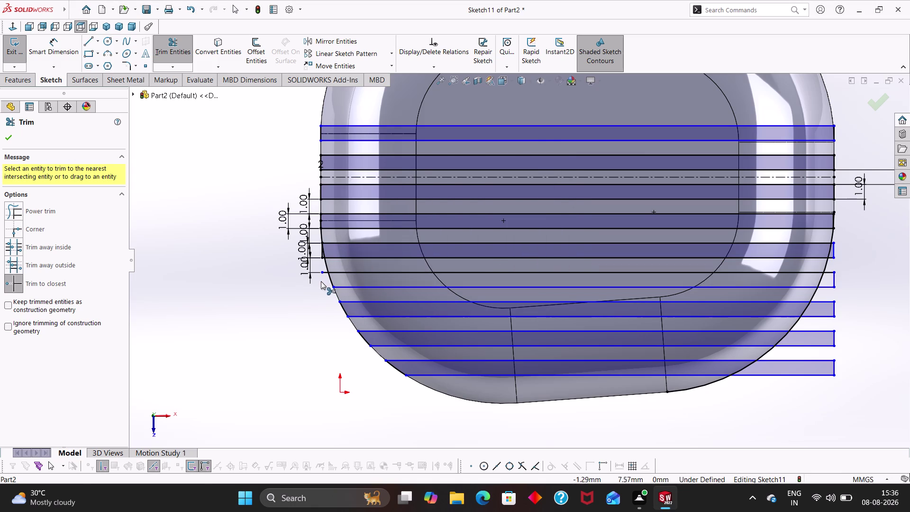
click(324, 272)
click(473, 253)
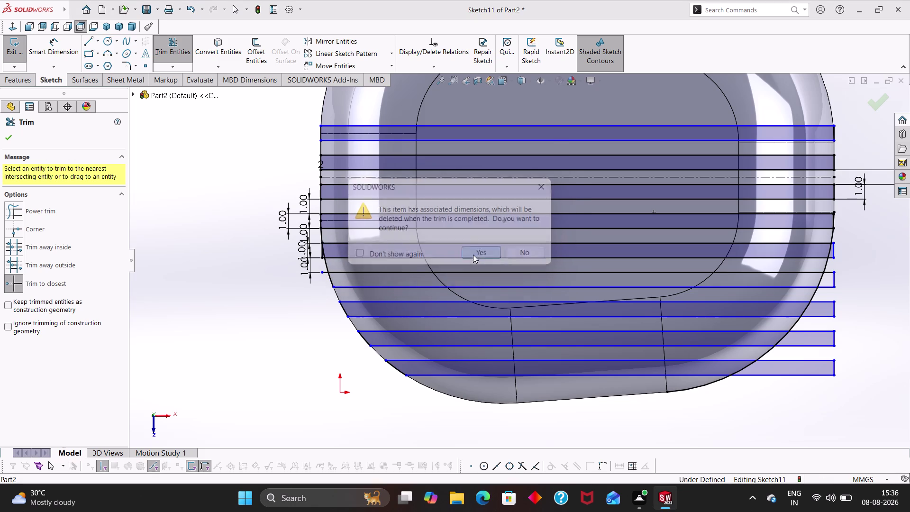
Trim the remaining upper-left overhangs and short slot closing edges.
scroll(down, 3)
click(360, 231)
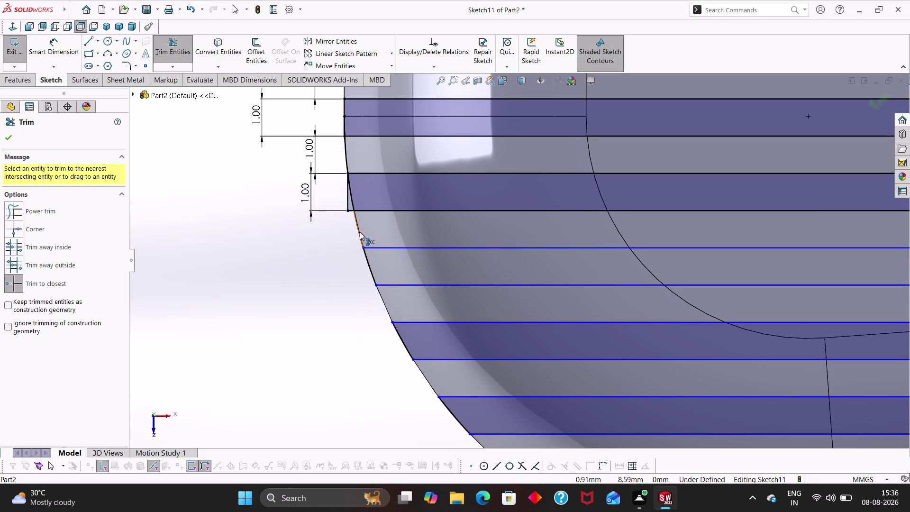
click(351, 210)
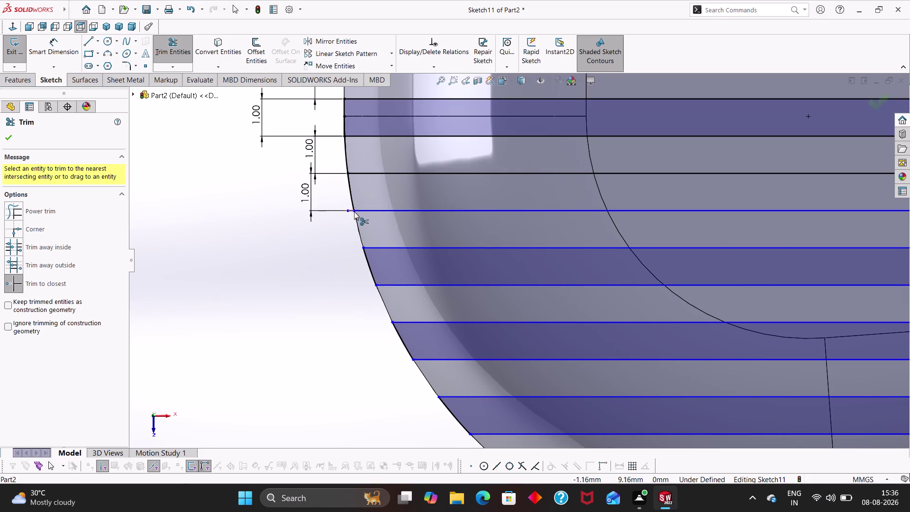
click(350, 210)
click(470, 256)
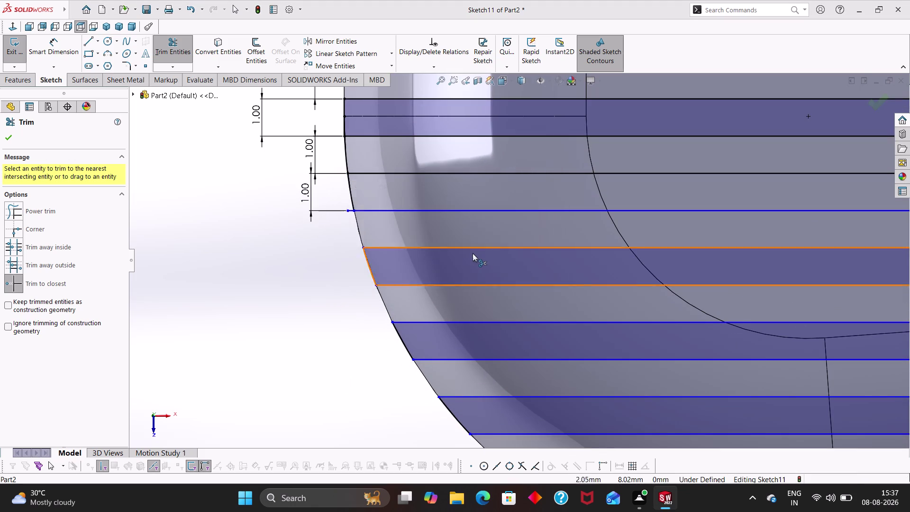
click(343, 157)
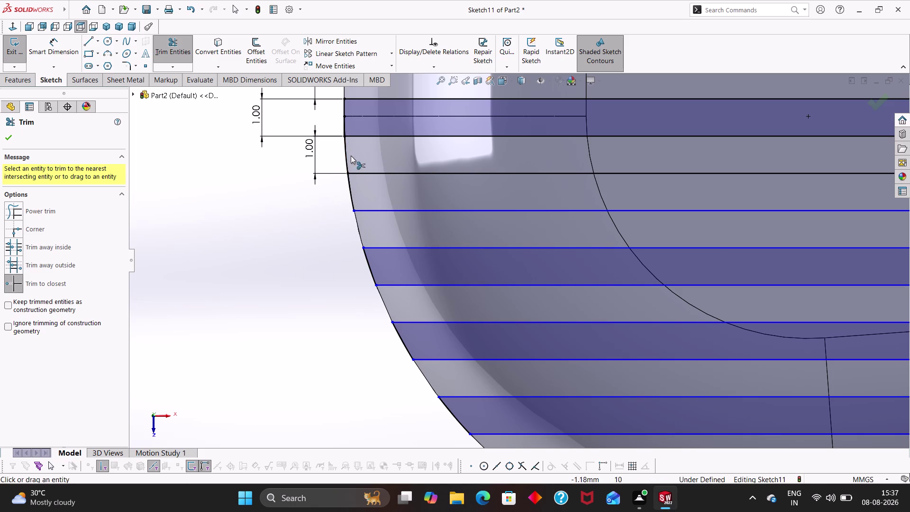
click(346, 158)
scroll(up, 3)
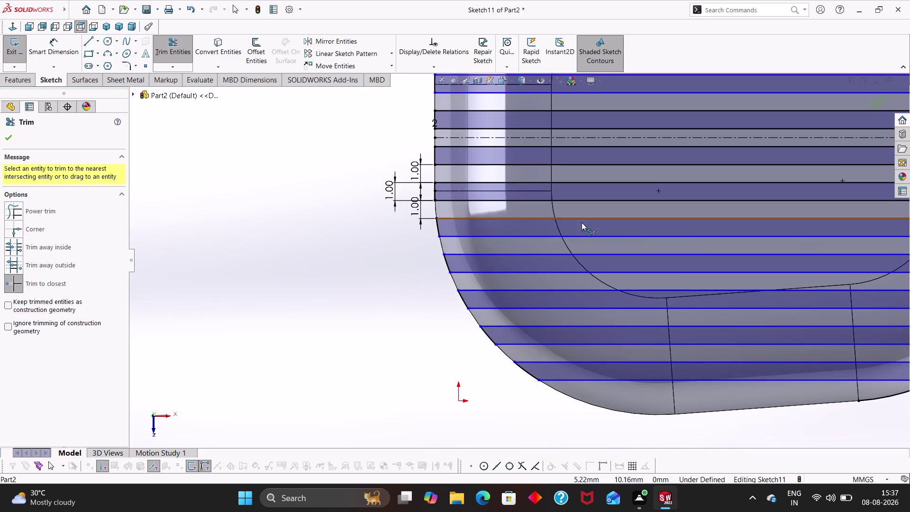
Trim the lower right slot overhangs and closing edges, undoing the last trim.
scroll(up, 3)
middle_drag(876, 365, 878, 367)
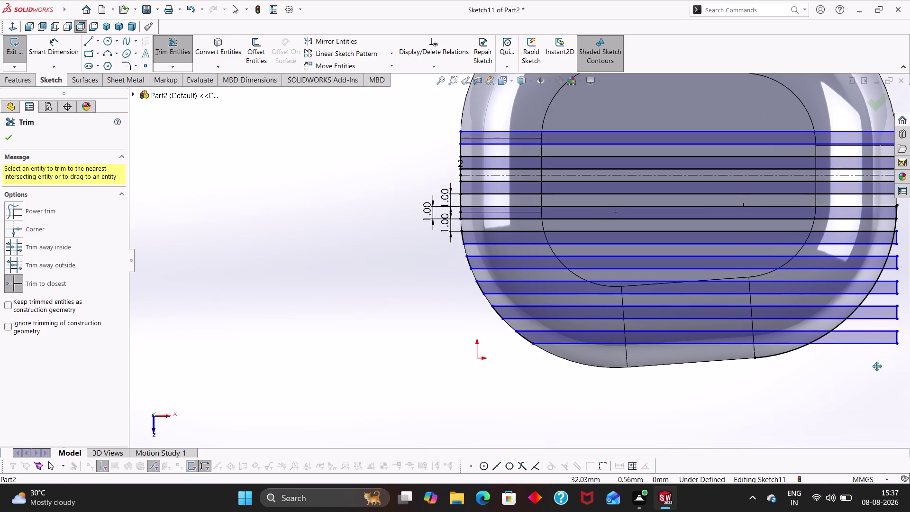
middle_drag(877, 367, 645, 388)
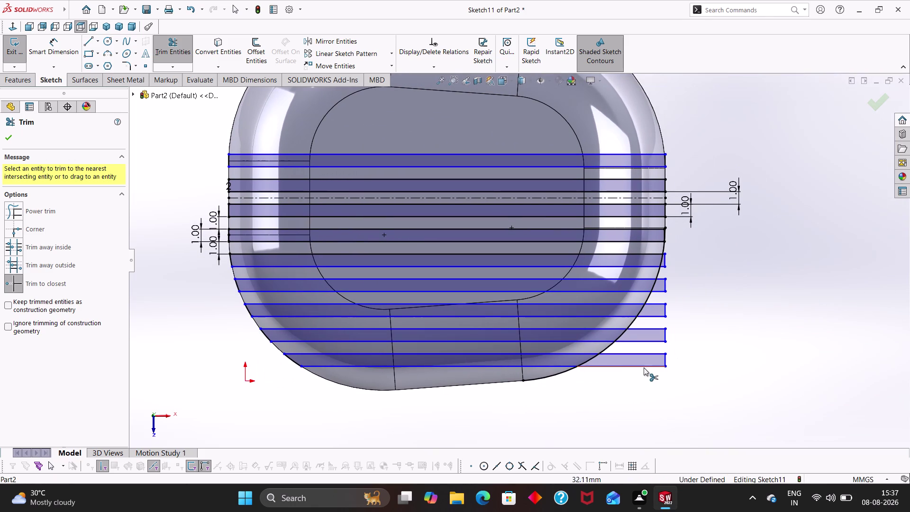
click(629, 365)
click(630, 356)
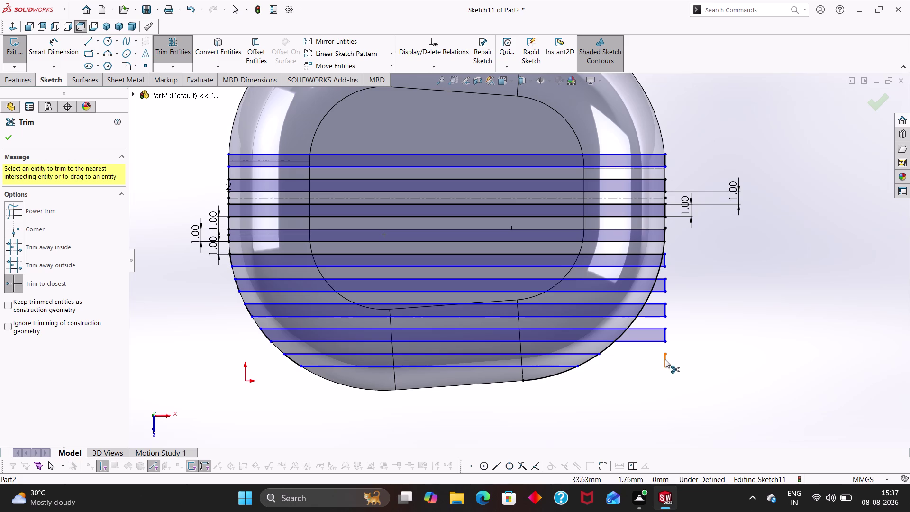
click(665, 360)
click(648, 341)
click(648, 329)
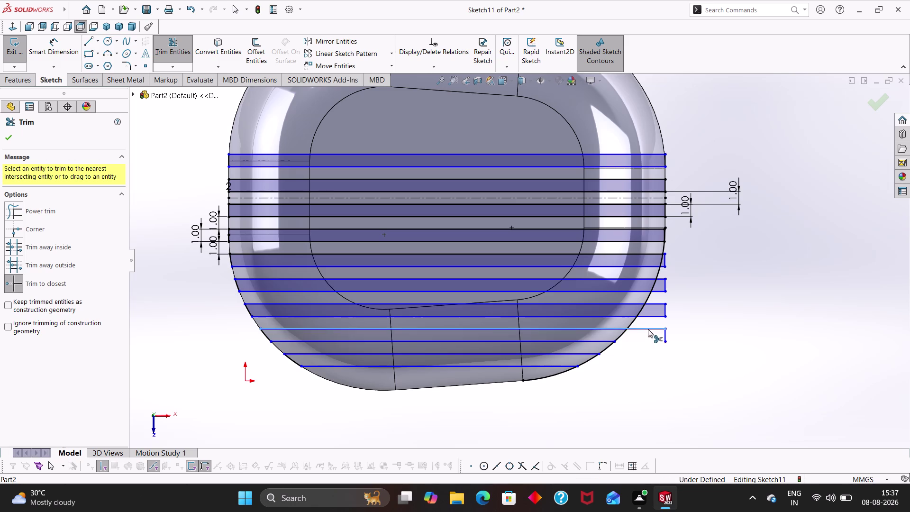
click(665, 337)
click(653, 317)
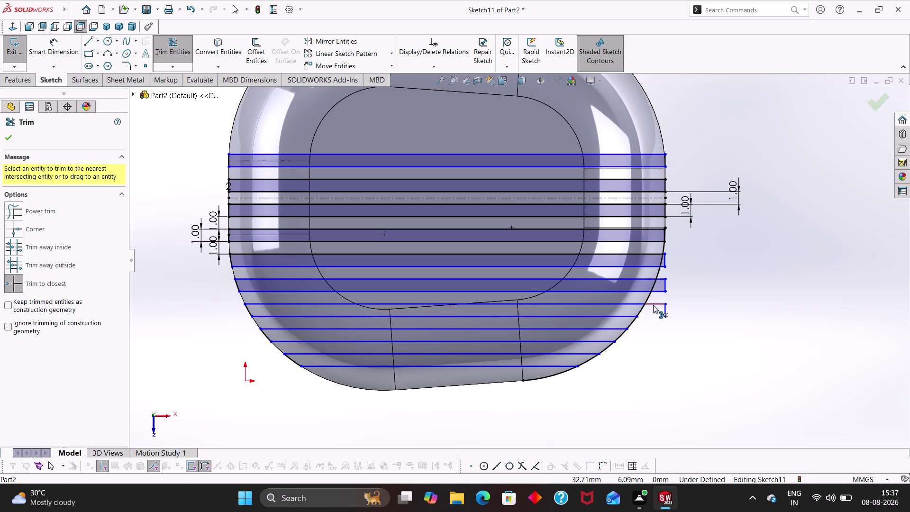
click(654, 305)
click(665, 310)
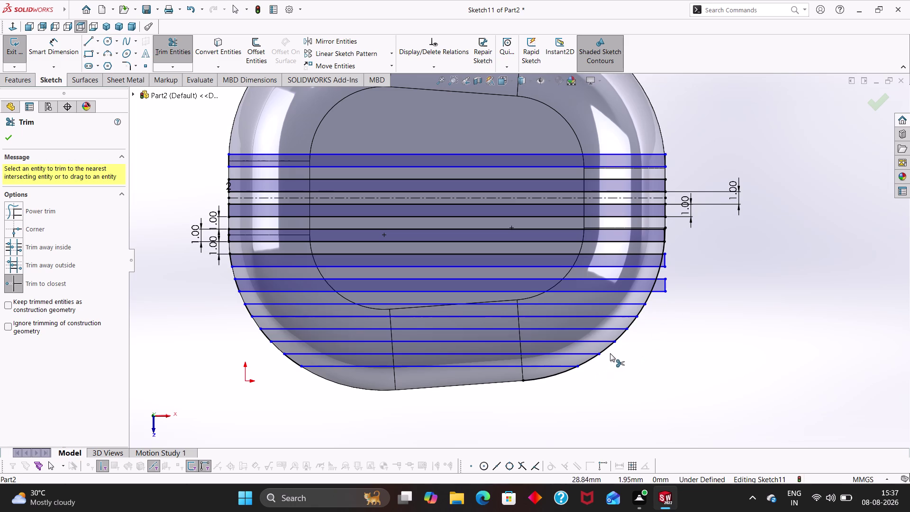
click(609, 347)
key(ctrl+z)
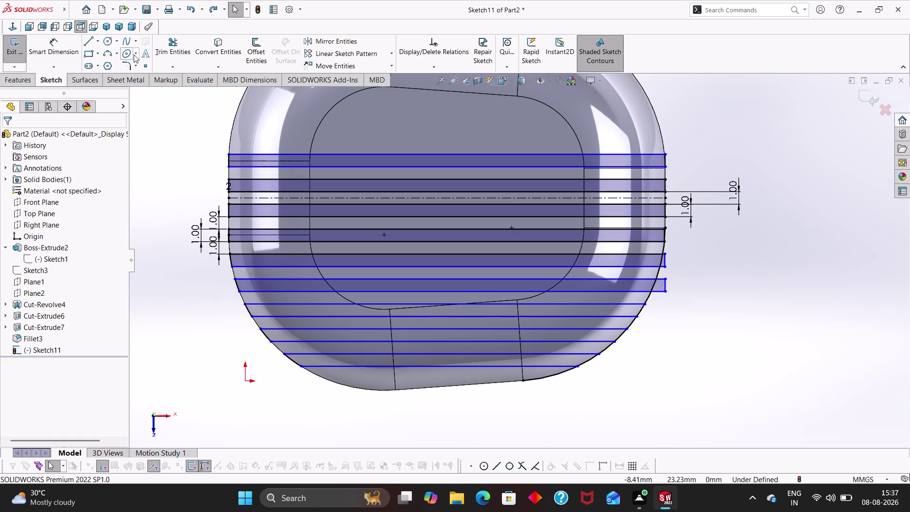
Retry trimming the lower right overhangs with a sweep trim, then undo it.
click(183, 46)
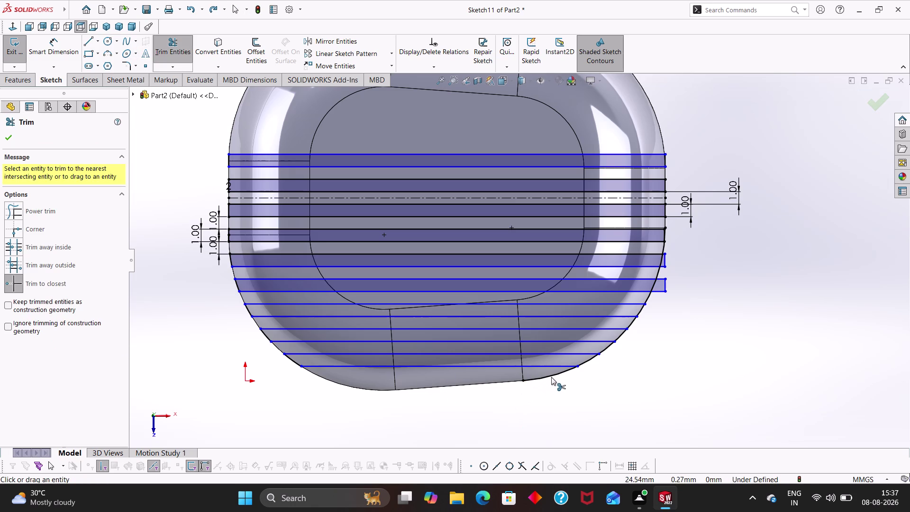
click(551, 376)
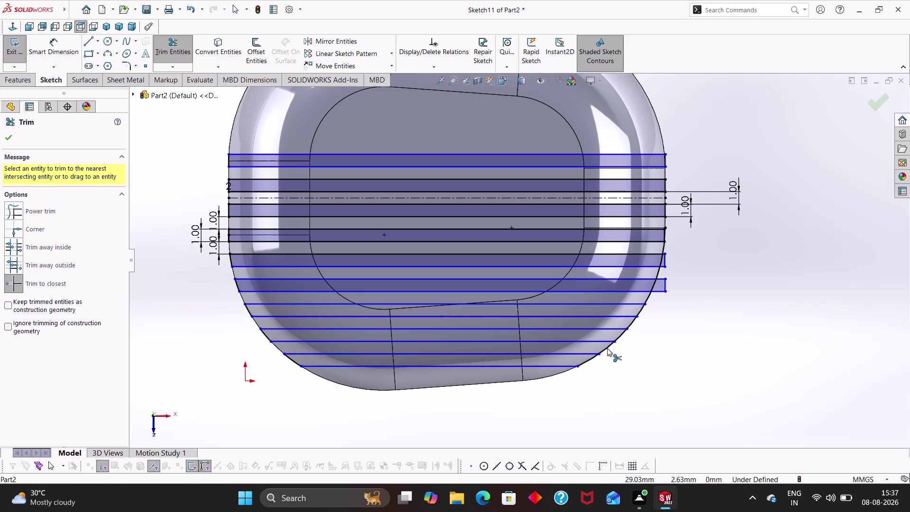
click(607, 348)
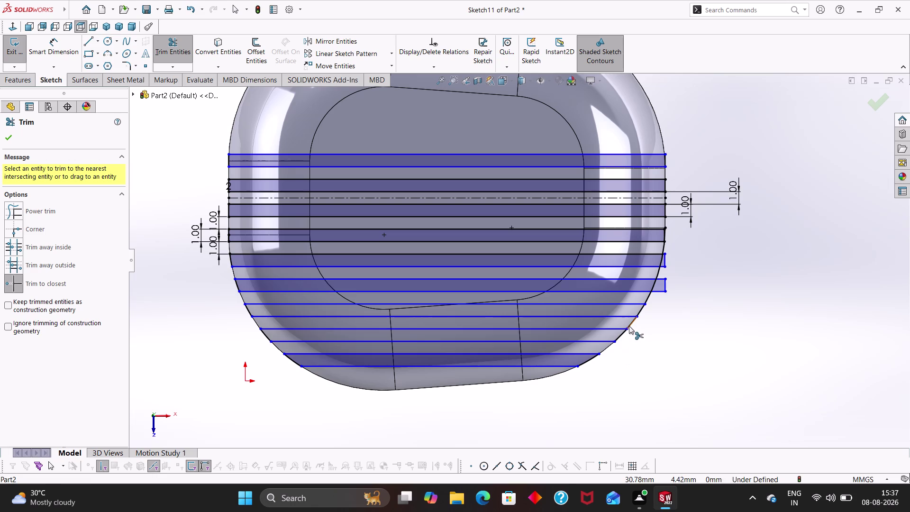
drag(631, 322, 589, 331)
key(ctrl+z)
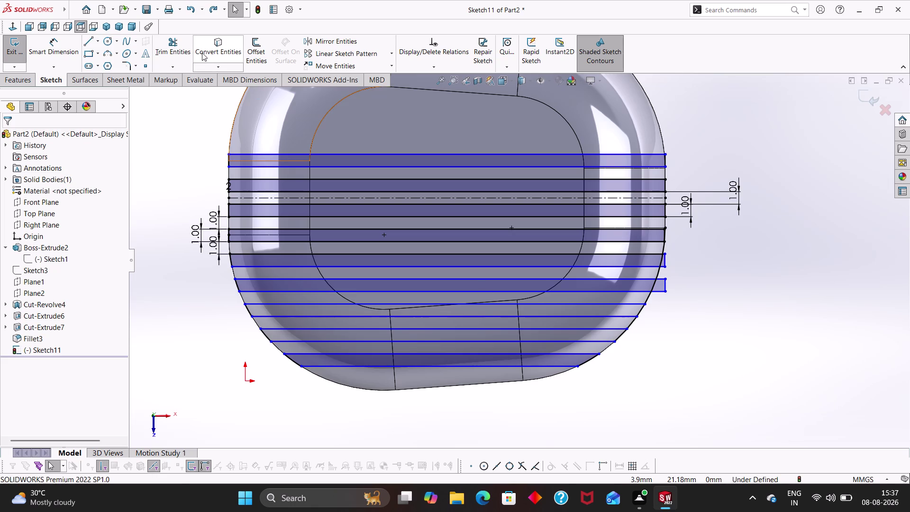
Trim the remaining right slot line ends and closing edges up the curved outline.
click(184, 47)
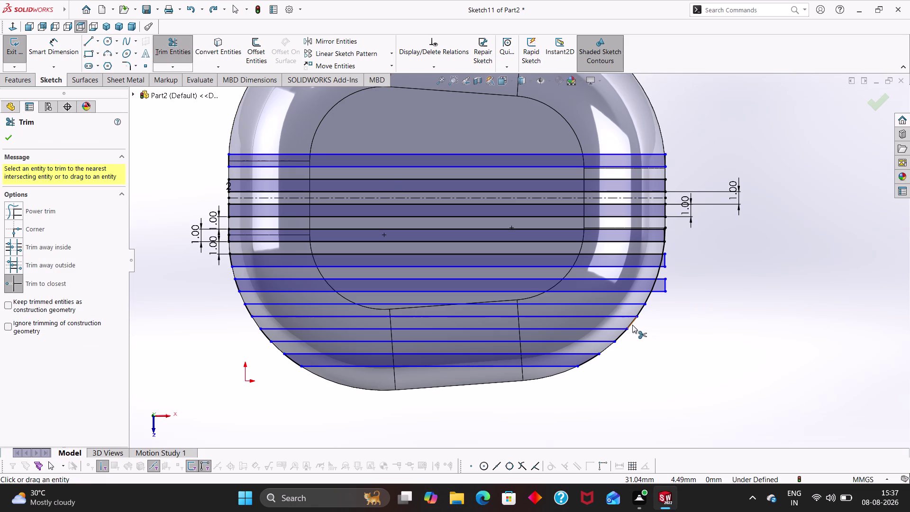
click(631, 322)
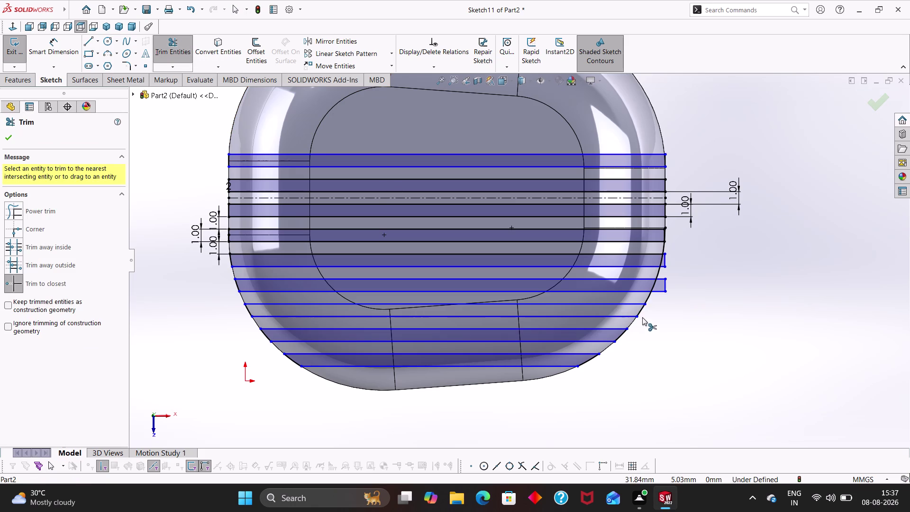
click(648, 299)
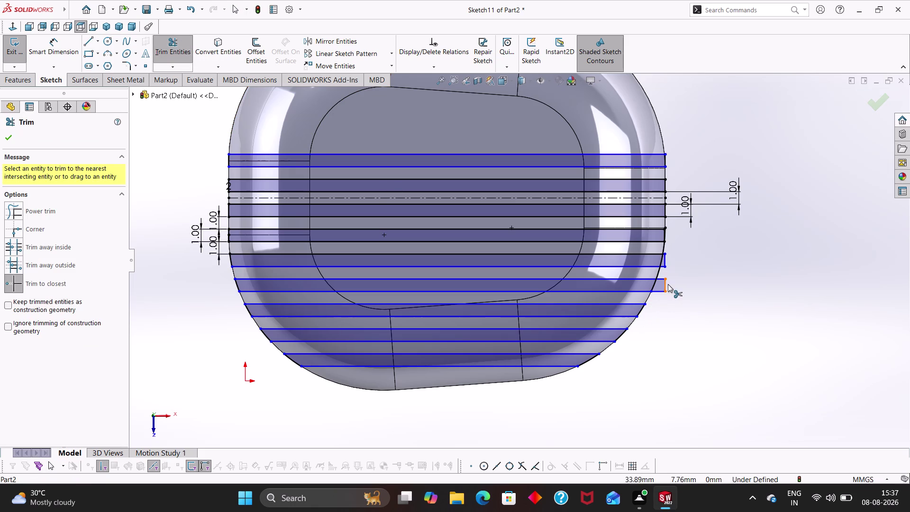
scroll(down, 3)
click(630, 282)
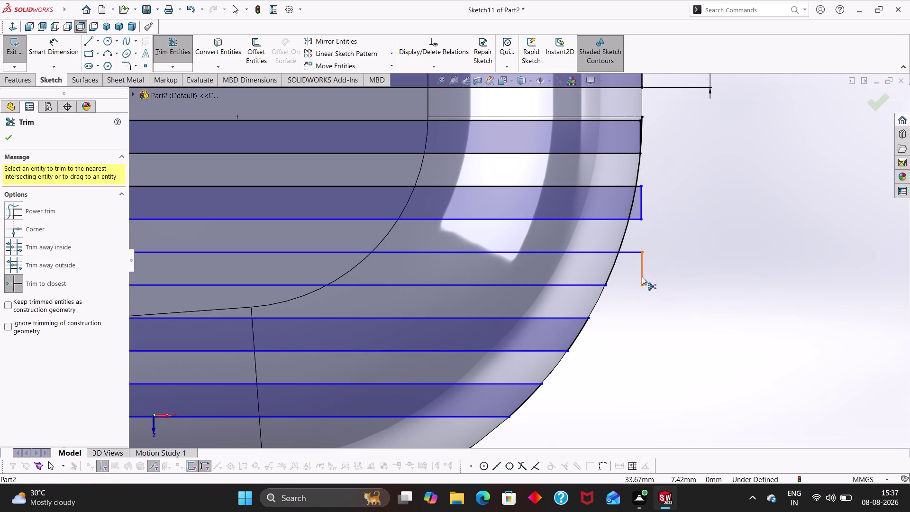
click(642, 276)
click(634, 252)
click(625, 237)
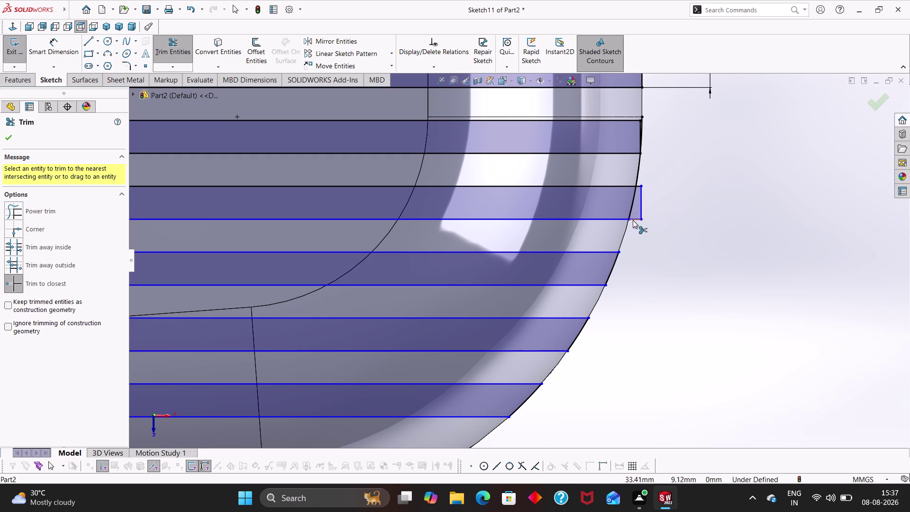
click(632, 219)
click(640, 212)
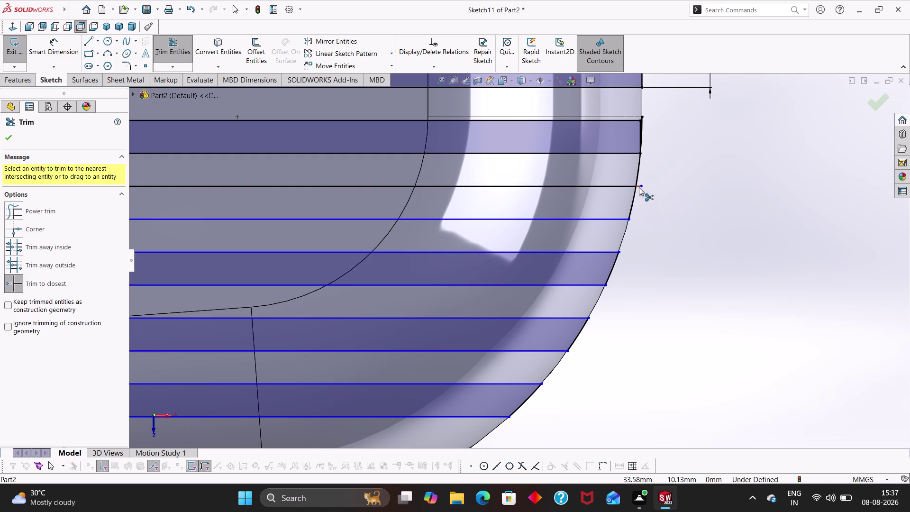
click(639, 187)
click(639, 175)
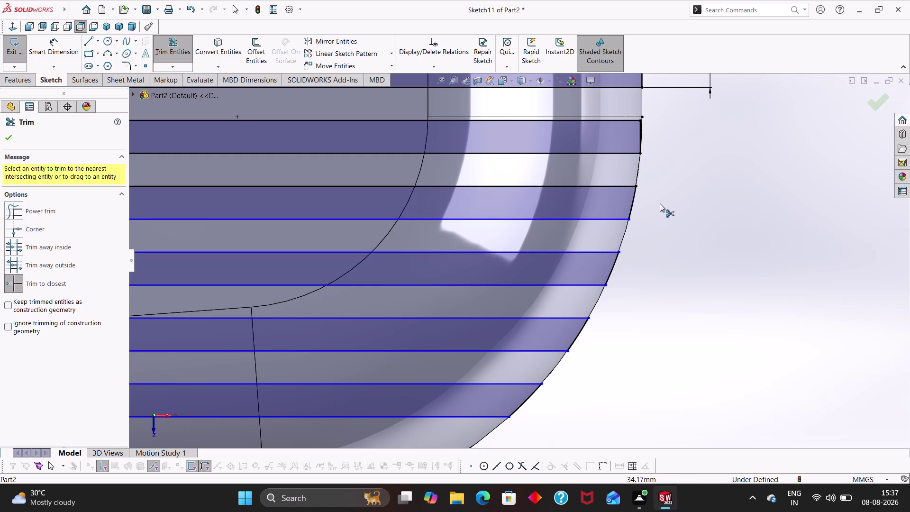
Close the Trim tool and recentre the case in the view.
scroll(up, 3)
scroll(up, 3)
scroll(up, 3)
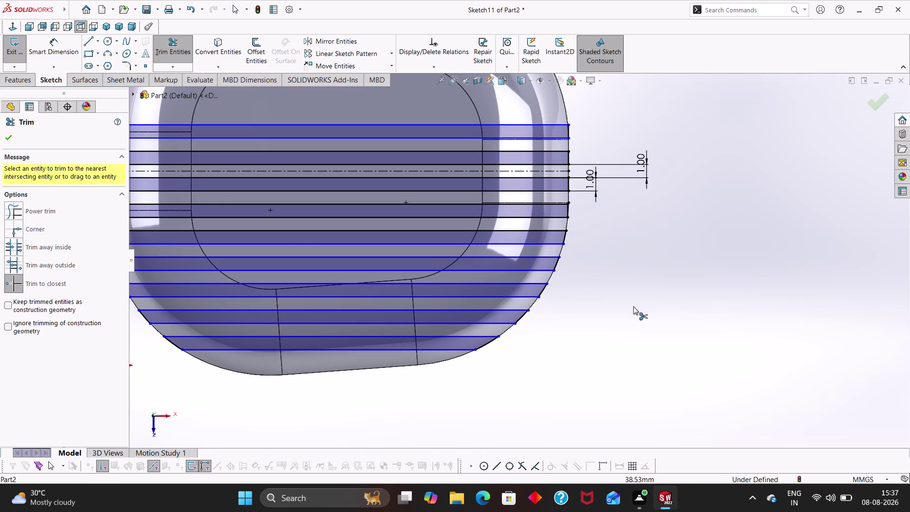
key(Escape)
middle_click(612, 291)
scroll(up, 3)
middle_drag(612, 290, 623, 298)
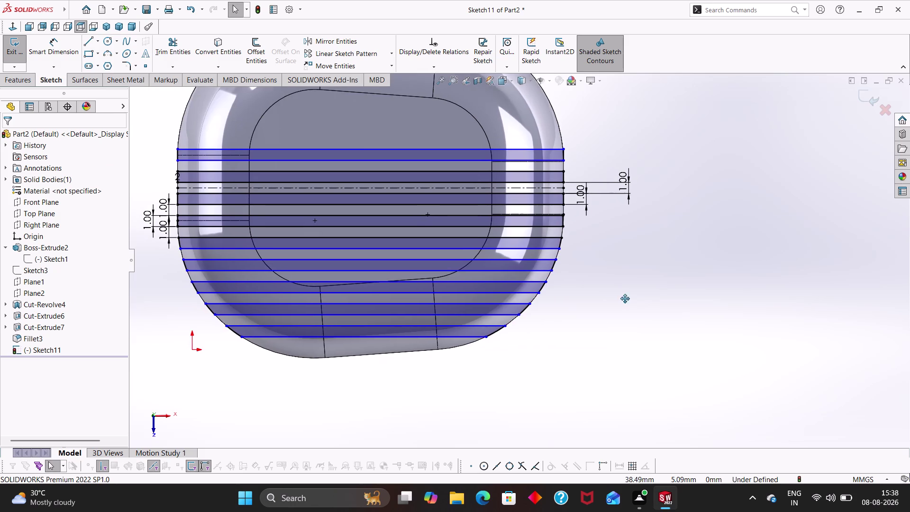
Exit the active sketch tools and bring the whole case into view.
middle_drag(624, 298, 705, 347)
key(Escape)
key(Escape)
key(Escape)
key(Escape)
key(Escape)
key(Escape)
key(Escape)
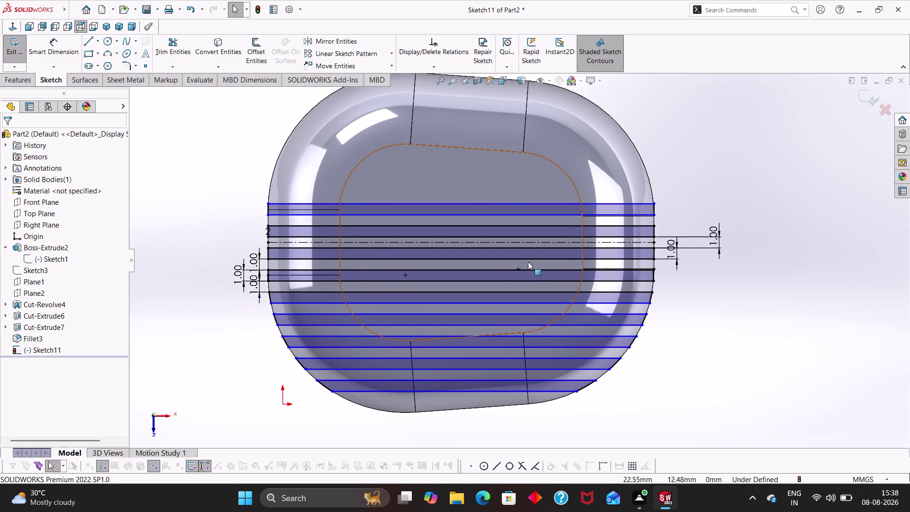
key(Escape)
key(Escape)
key(Escape)
key(Escape)
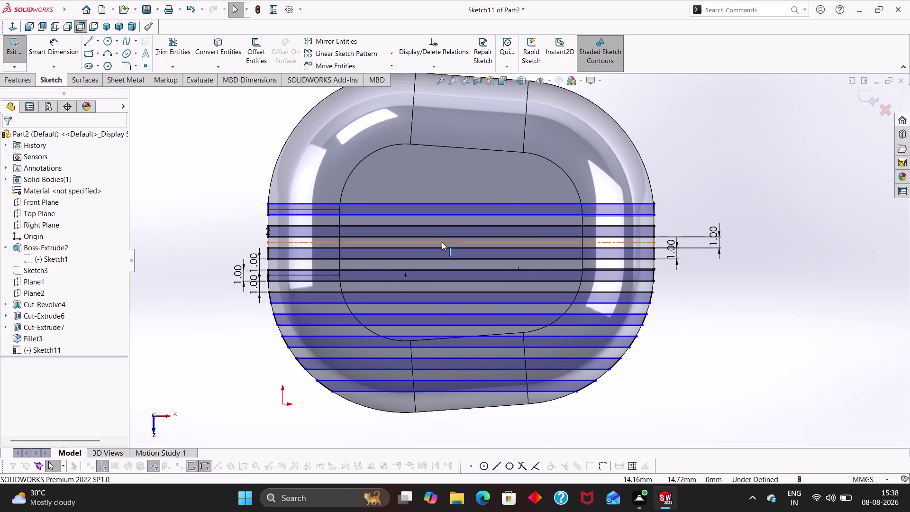
key(Escape)
key(Escape)
key(Escape)
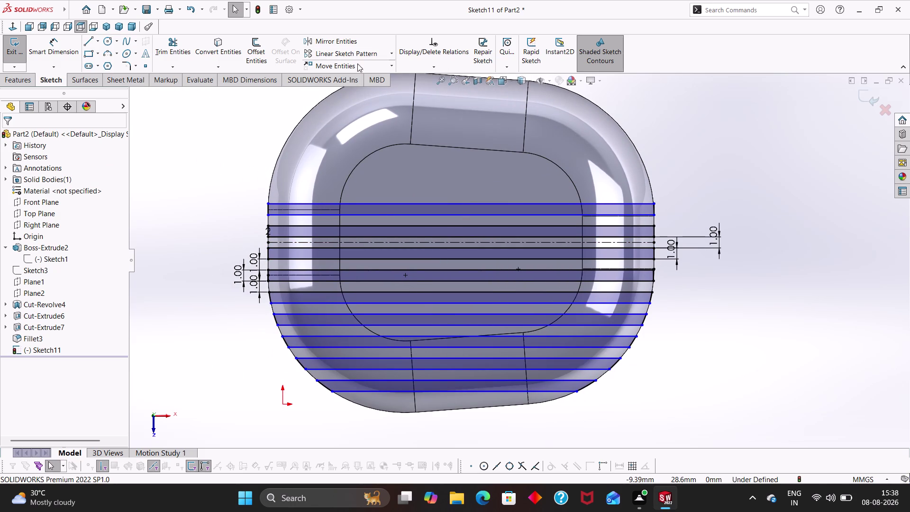
Mirror the lower slot lines and curved ends about the horizontal centreline.
click(358, 43)
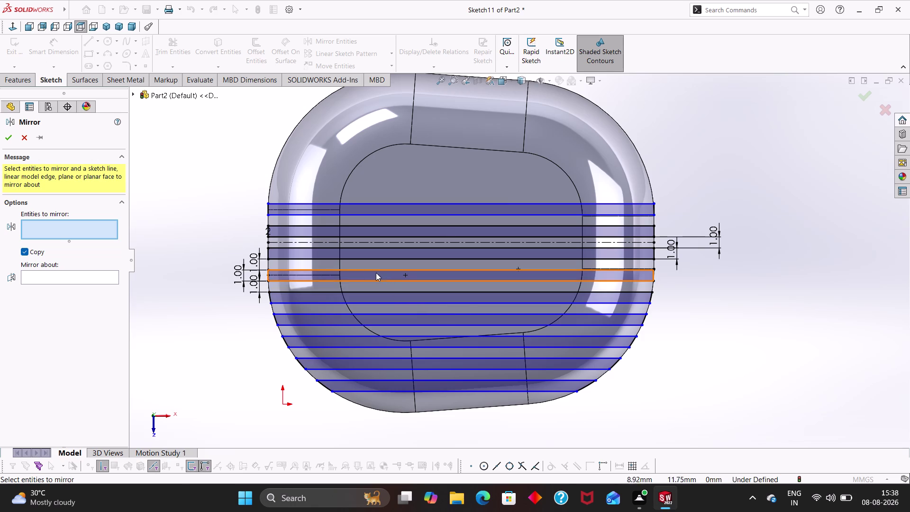
click(344, 253)
click(358, 276)
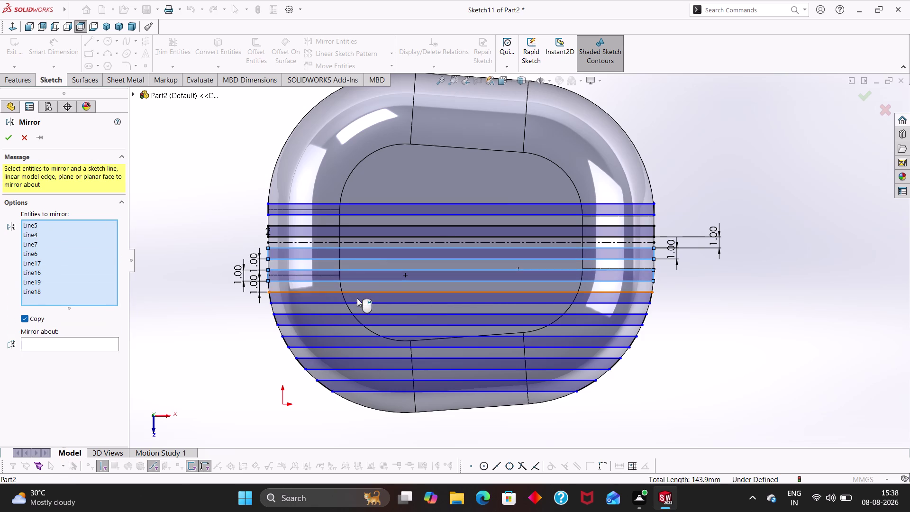
click(357, 298)
click(364, 318)
click(375, 342)
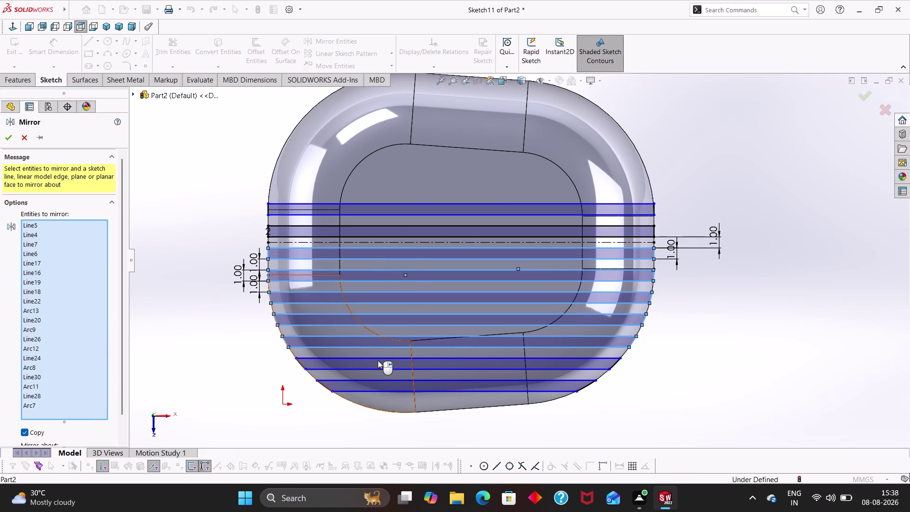
click(378, 363)
click(381, 386)
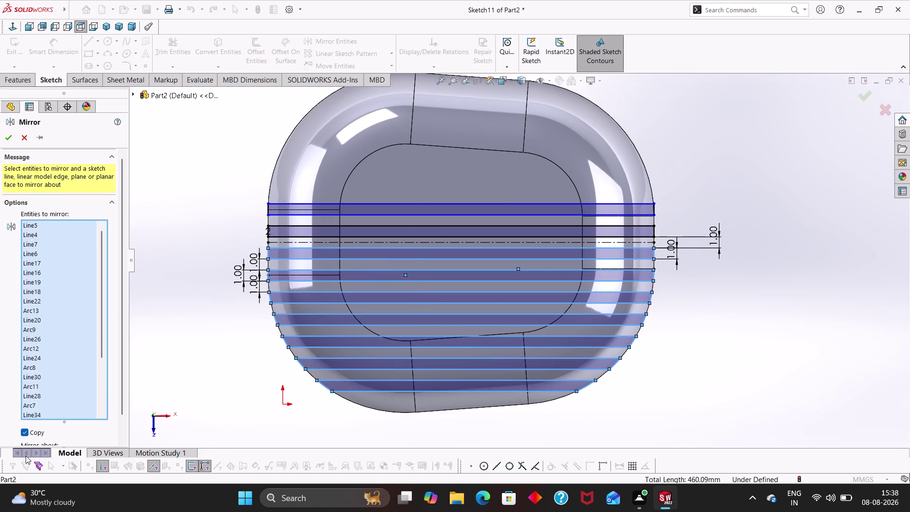
scroll(down, 3)
drag(120, 370, 120, 394)
click(67, 429)
click(368, 241)
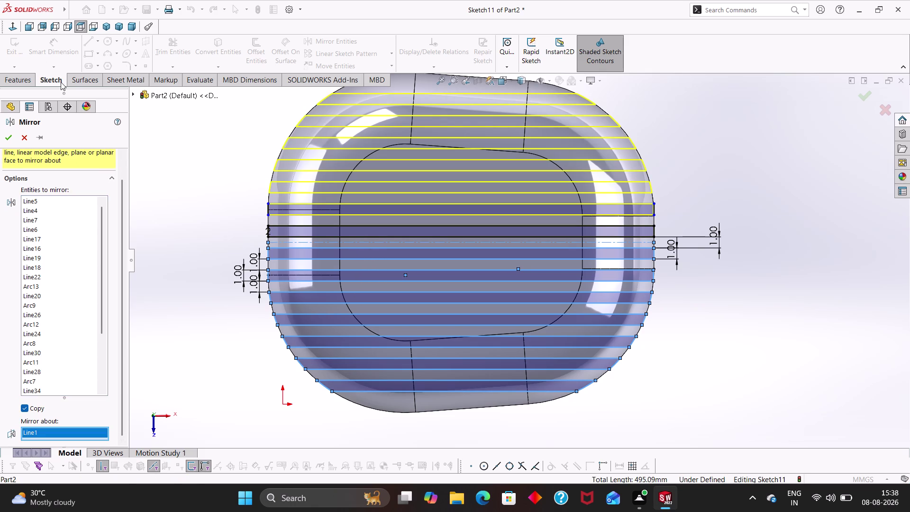
click(10, 136)
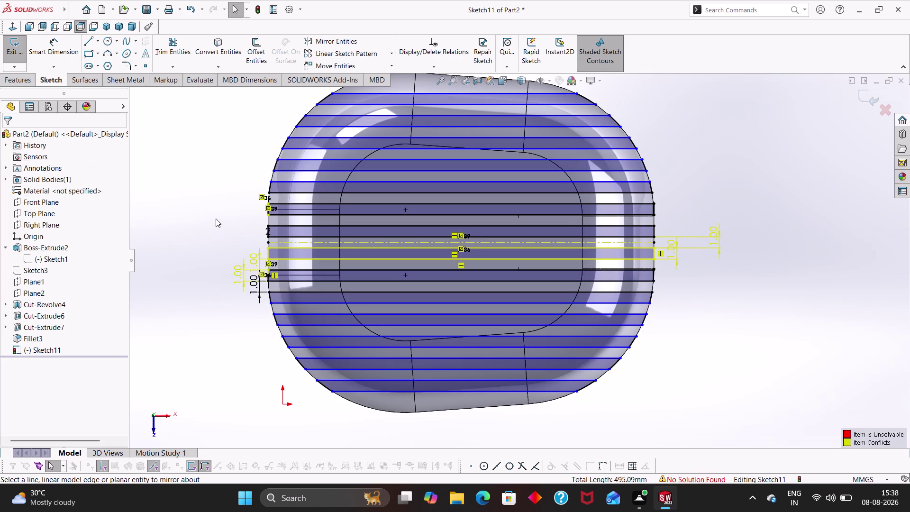
Delete the conflicting sketch relation so the mirrored sketch solves.
click(216, 218)
click(268, 208)
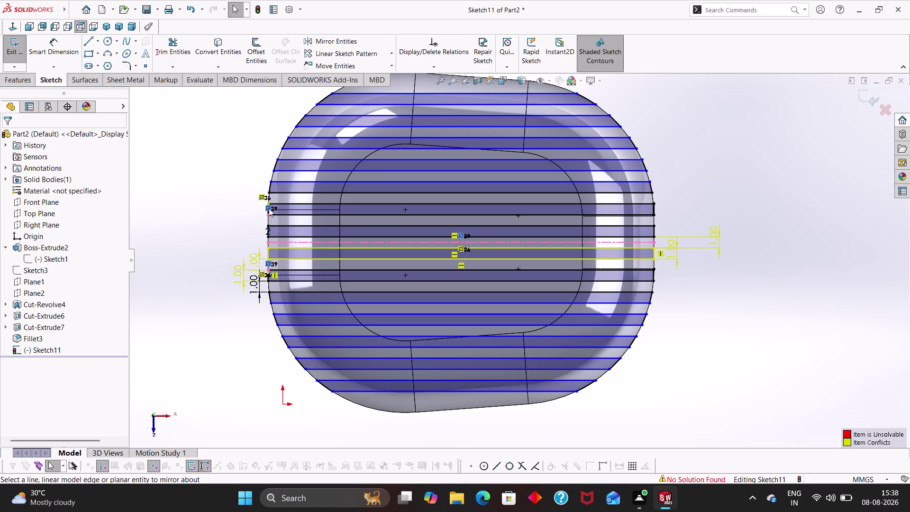
key(Delete)
scroll(down, 3)
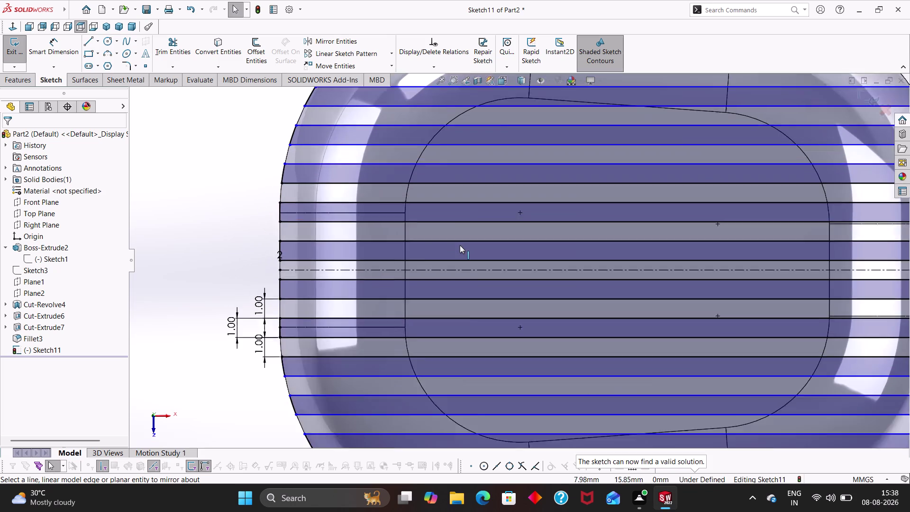
scroll(up, 3)
key(Escape)
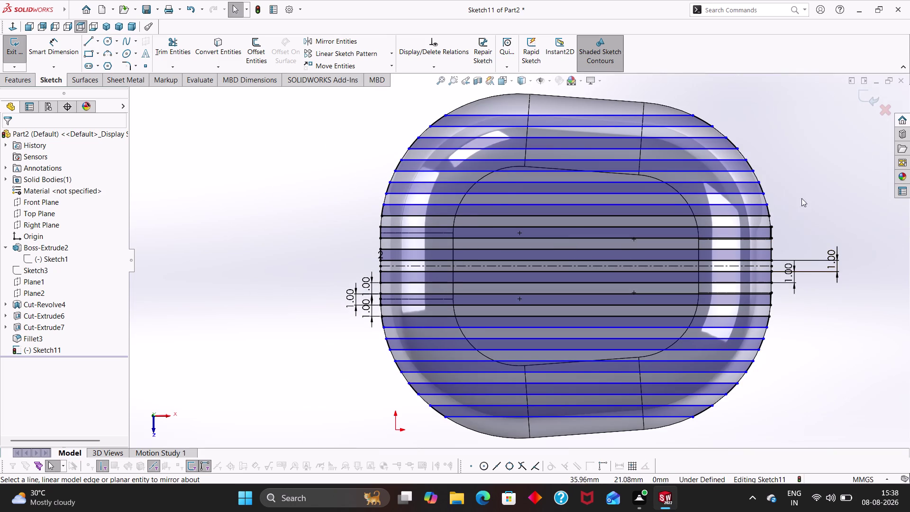
key(Escape)
scroll(up, 3)
middle_drag(769, 226, 689, 222)
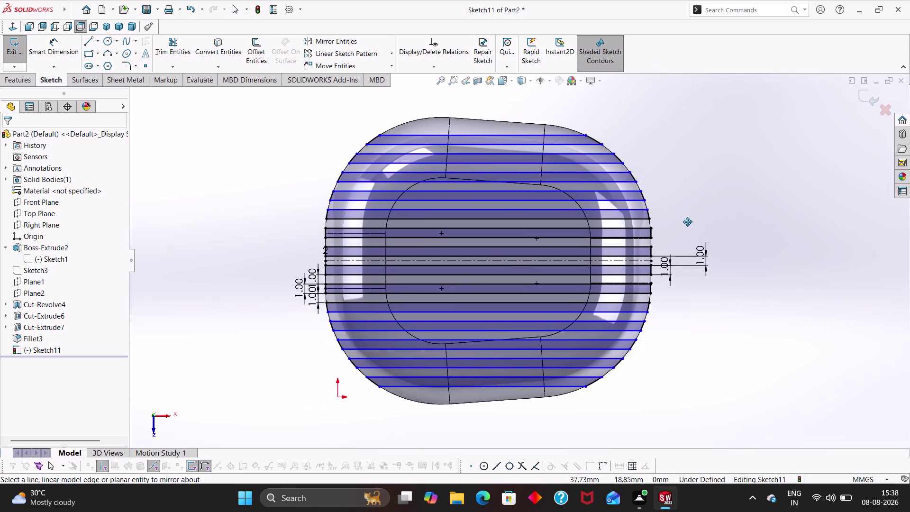
middle_drag(689, 222, 680, 223)
click(28, 75)
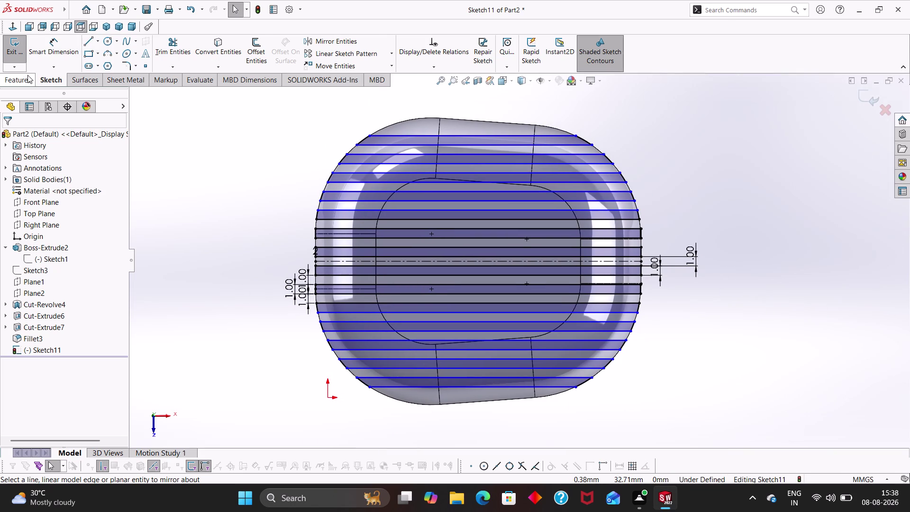
click(160, 54)
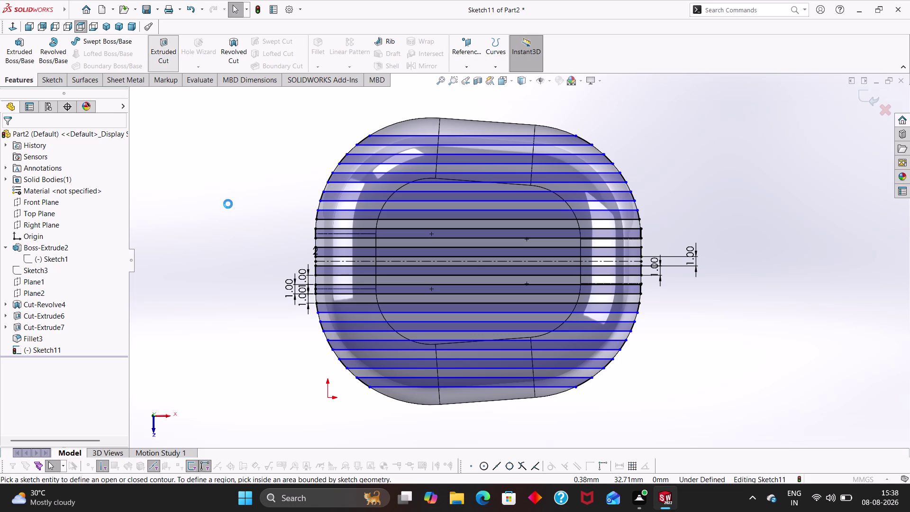
Tilt toward the top and select the lower slot regions of Sketch11 as cut contours.
middle_drag(220, 255, 228, 152)
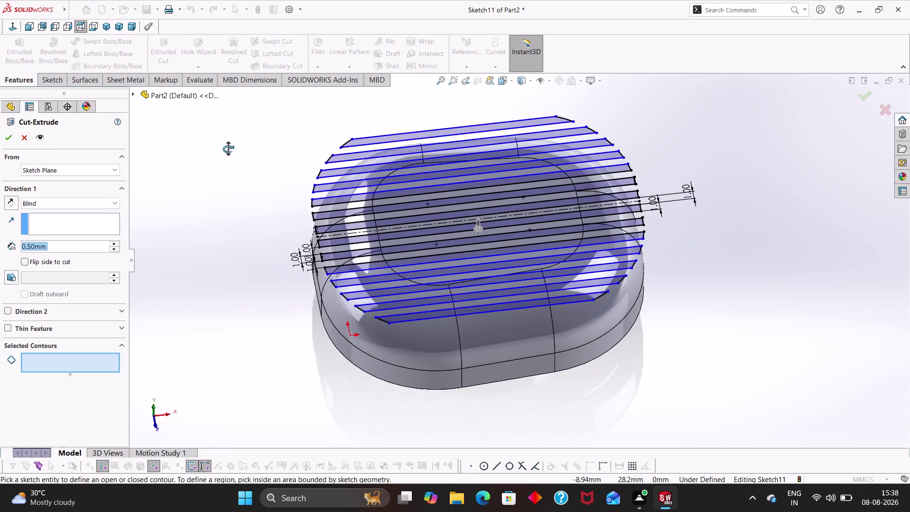
middle_drag(229, 151, 226, 140)
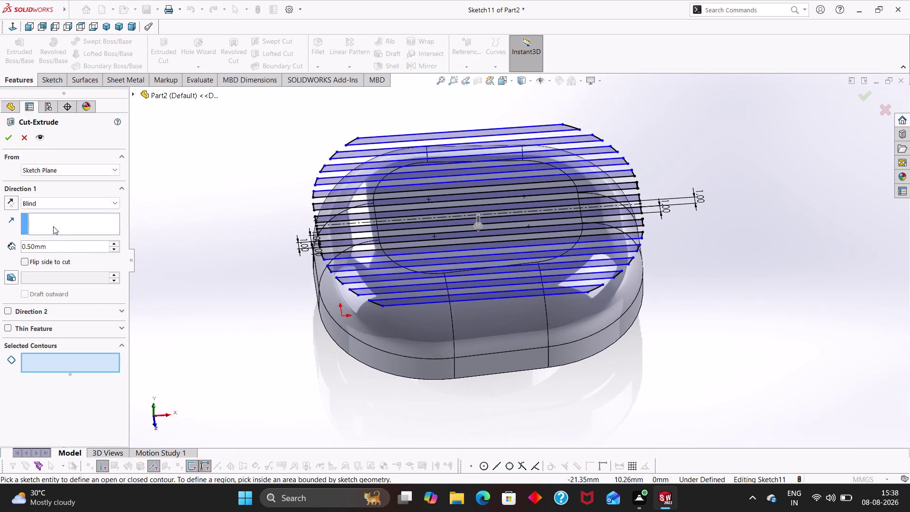
click(399, 299)
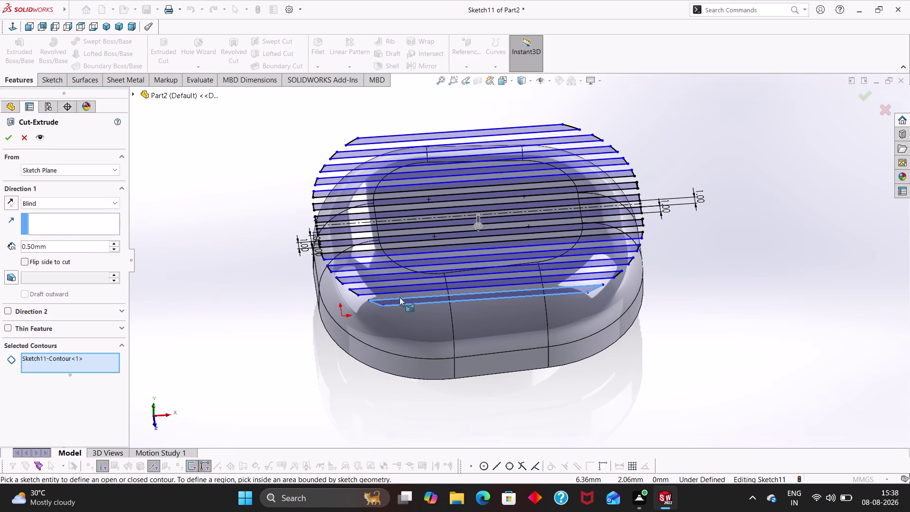
click(402, 285)
click(396, 276)
click(384, 265)
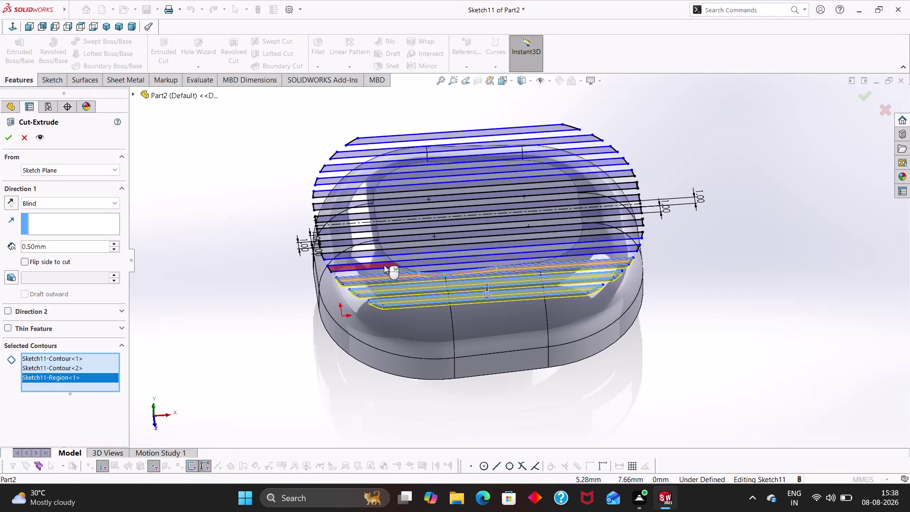
click(376, 250)
scroll(down, 3)
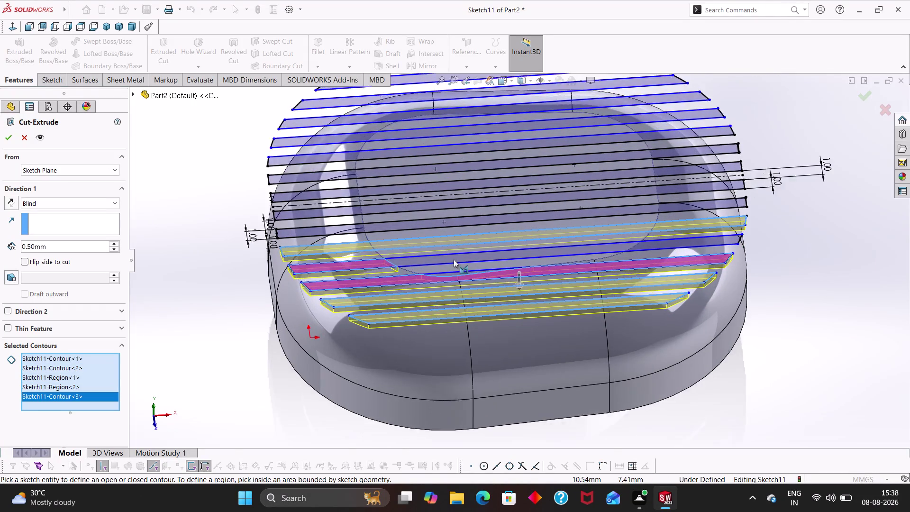
click(449, 259)
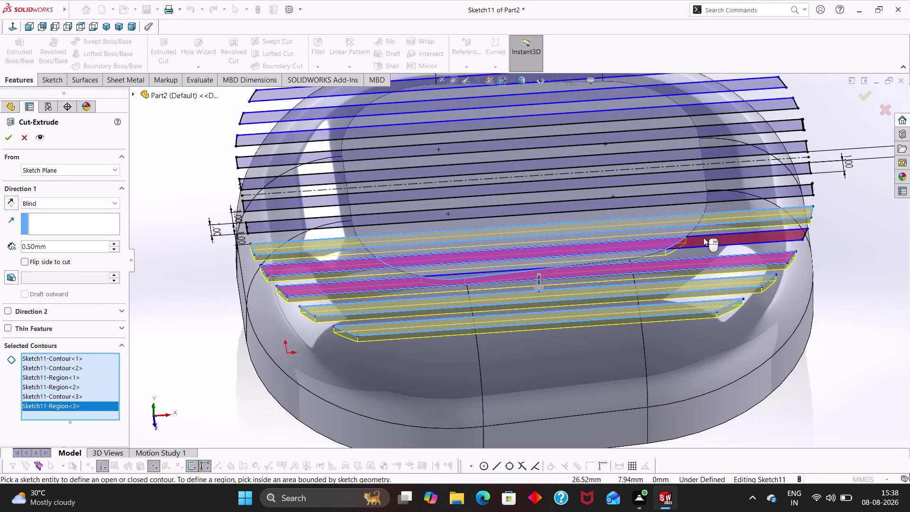
click(704, 240)
middle_drag(848, 259, 839, 327)
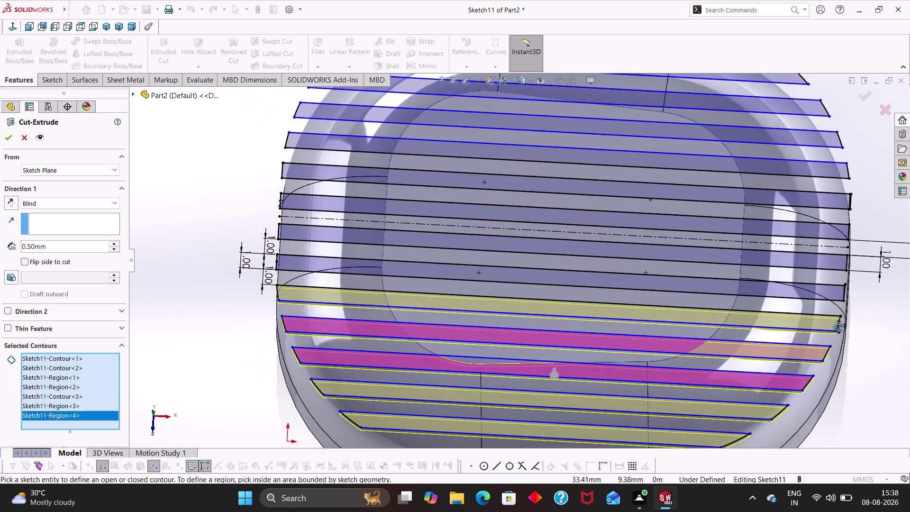
middle_drag(838, 328, 838, 323)
click(735, 285)
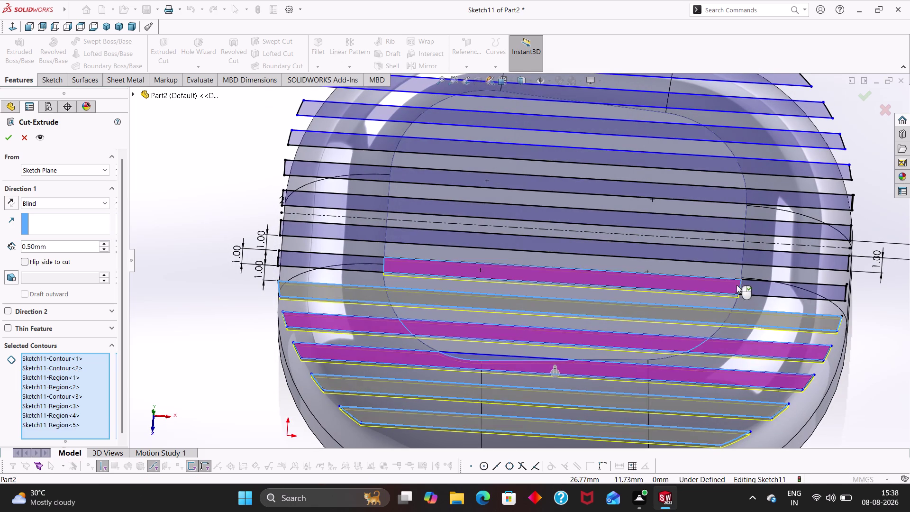
click(752, 286)
click(333, 259)
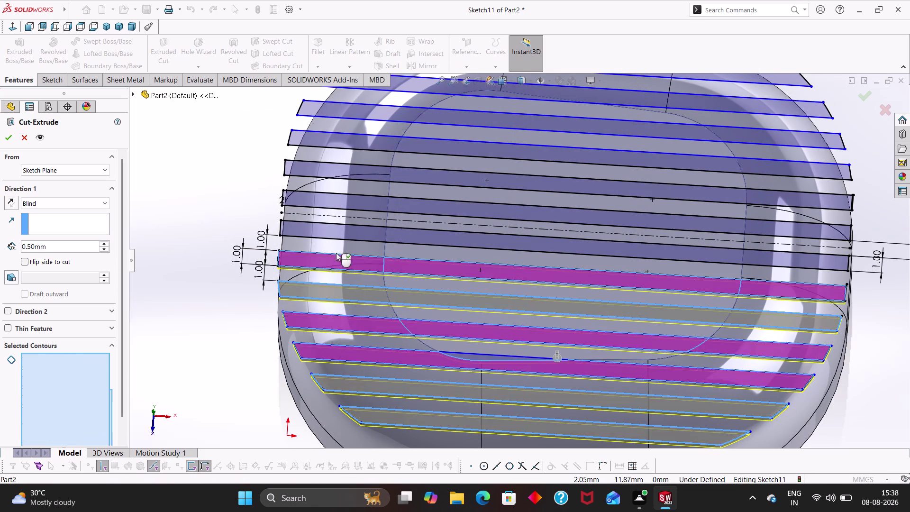
click(328, 230)
click(431, 240)
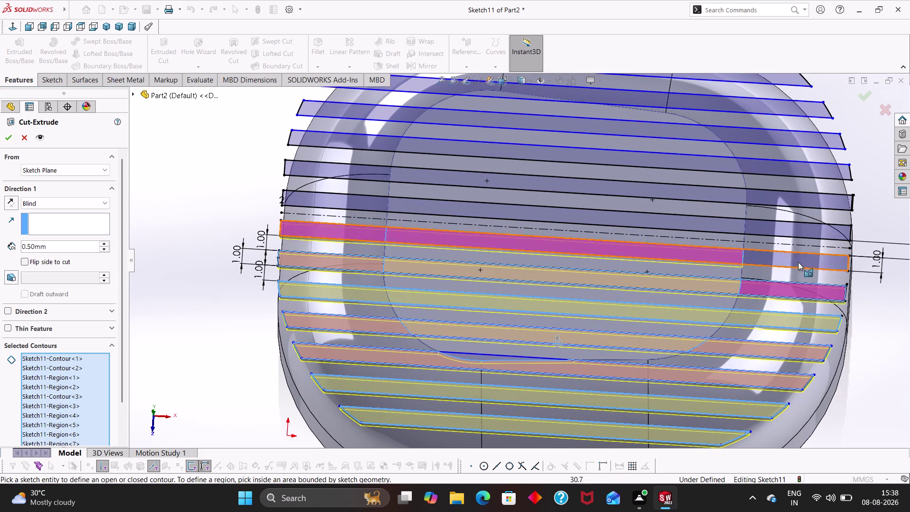
click(797, 262)
click(788, 228)
click(677, 224)
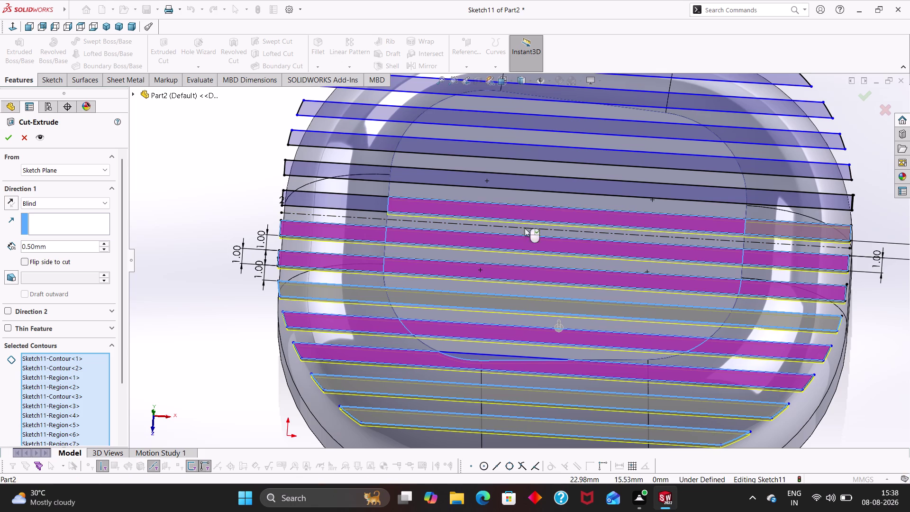
Add the upper slot strips, up to the topmost one, to the selected contours.
click(325, 202)
click(317, 166)
click(460, 174)
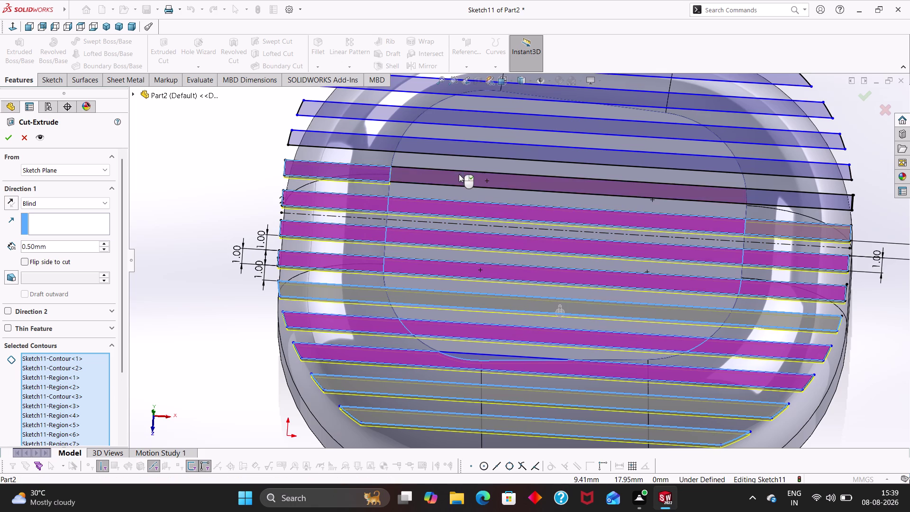
click(766, 199)
click(768, 172)
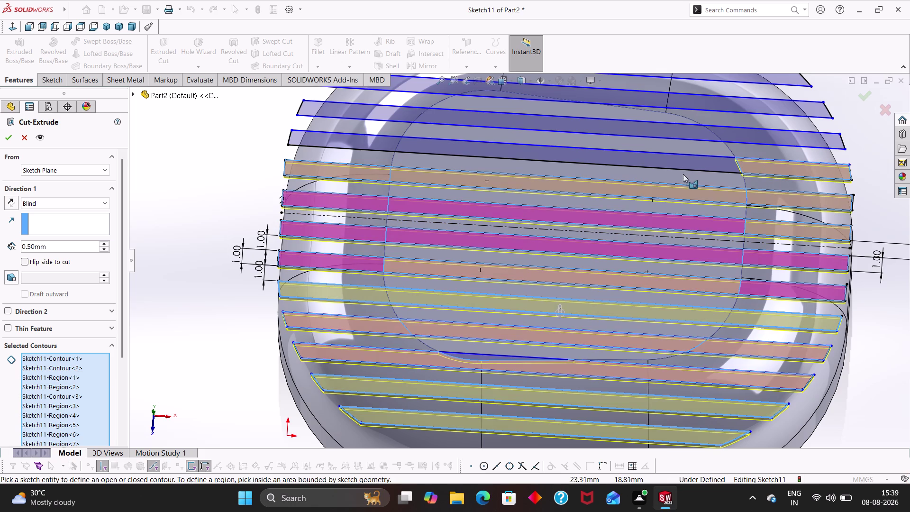
click(680, 173)
click(684, 174)
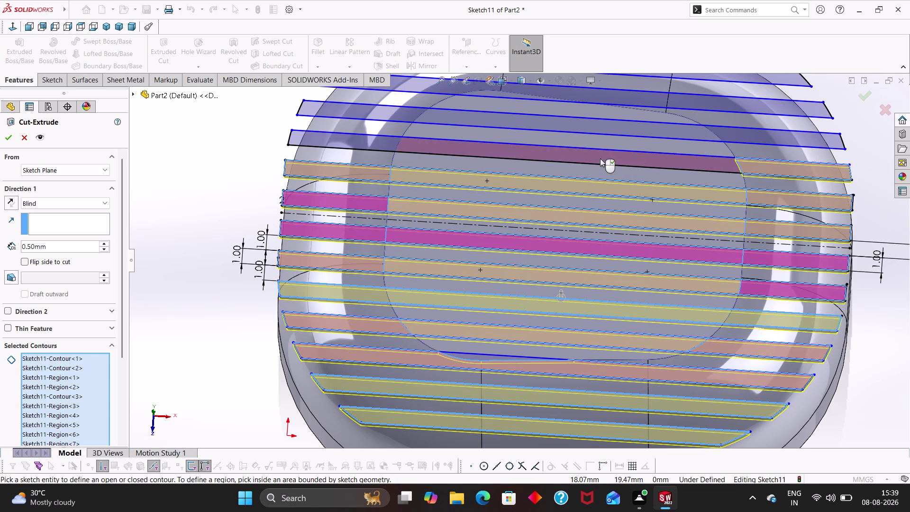
click(600, 158)
click(344, 140)
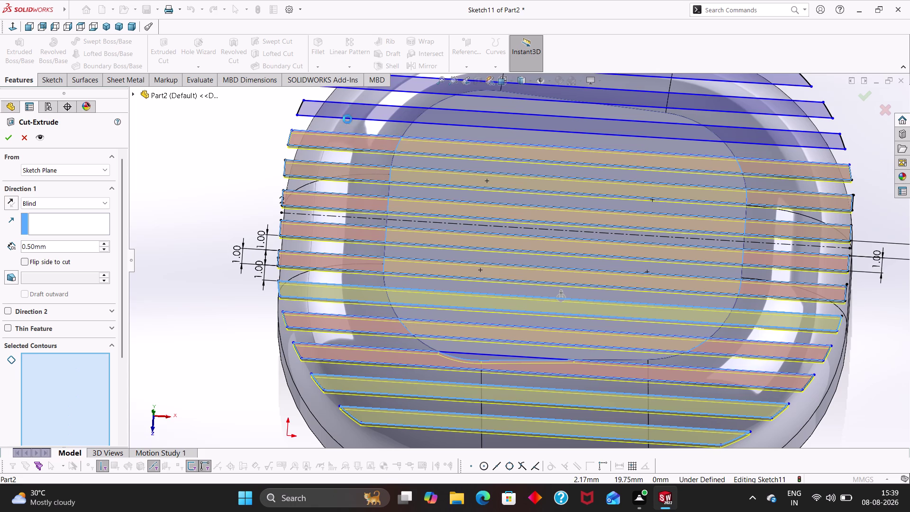
click(352, 108)
click(451, 116)
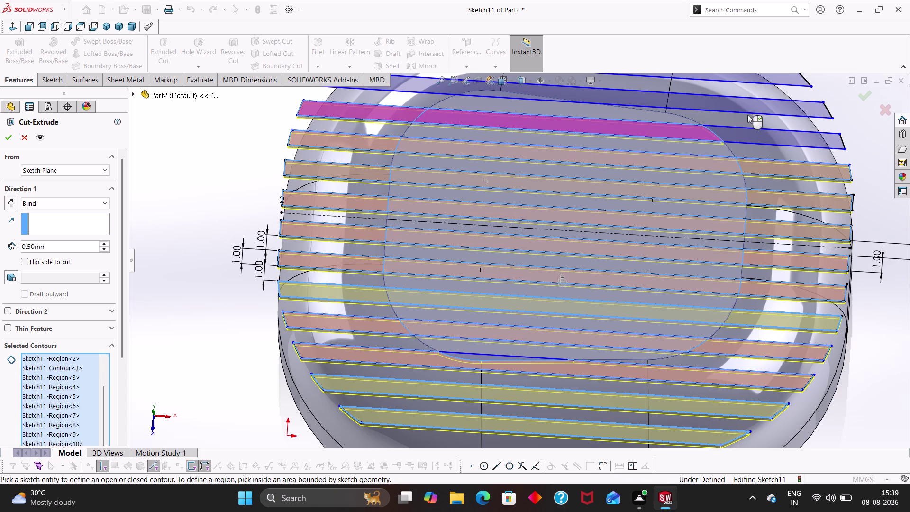
click(744, 134)
scroll(up, 3)
click(693, 129)
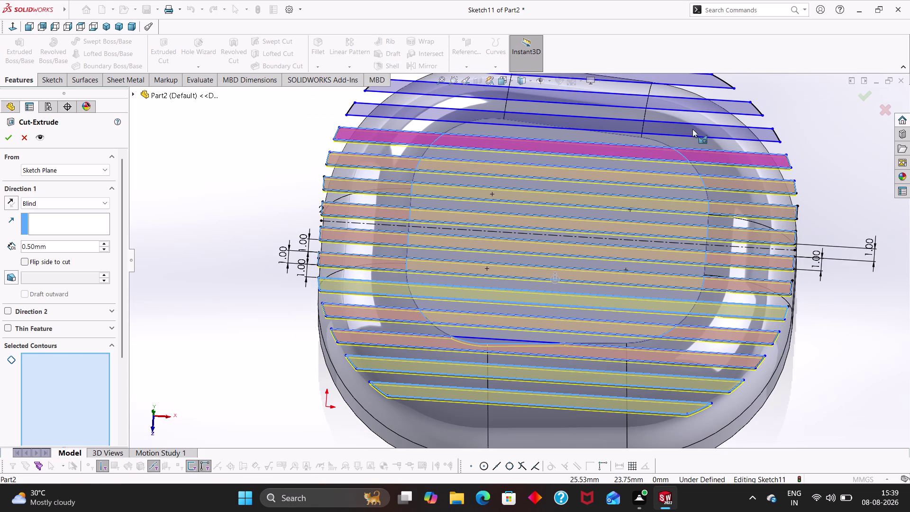
scroll(up, 3)
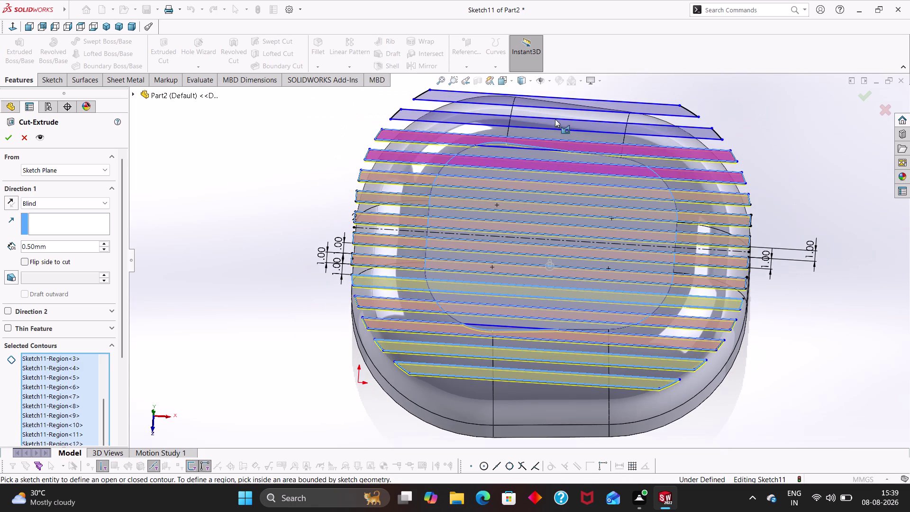
click(547, 121)
click(546, 100)
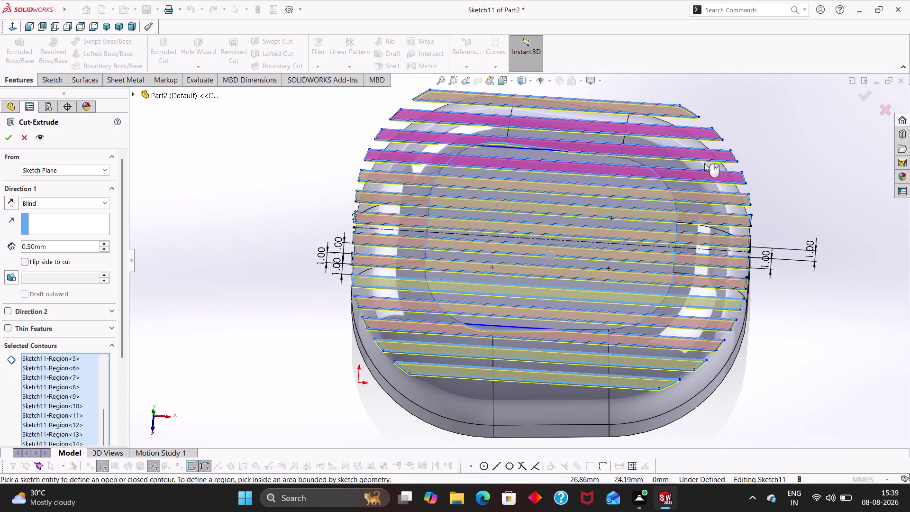
scroll(up, 3)
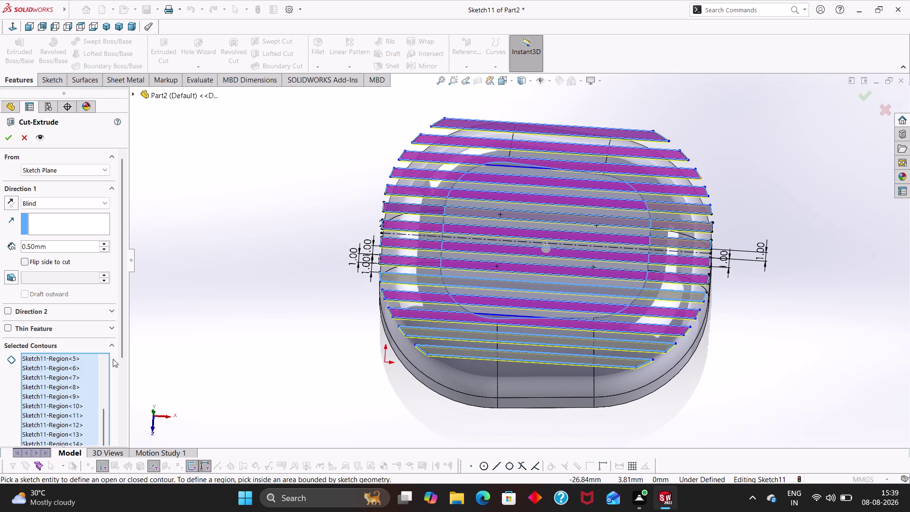
click(60, 206)
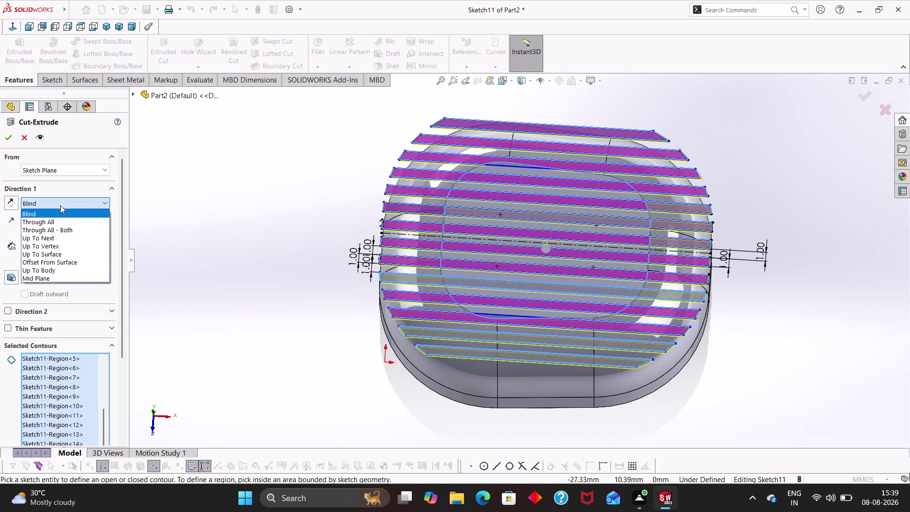
Keep the cut Blind at 6.5 mm depth, check the preview, and confirm Cut-Extrude8.
click(60, 213)
drag(67, 245, 0, 248)
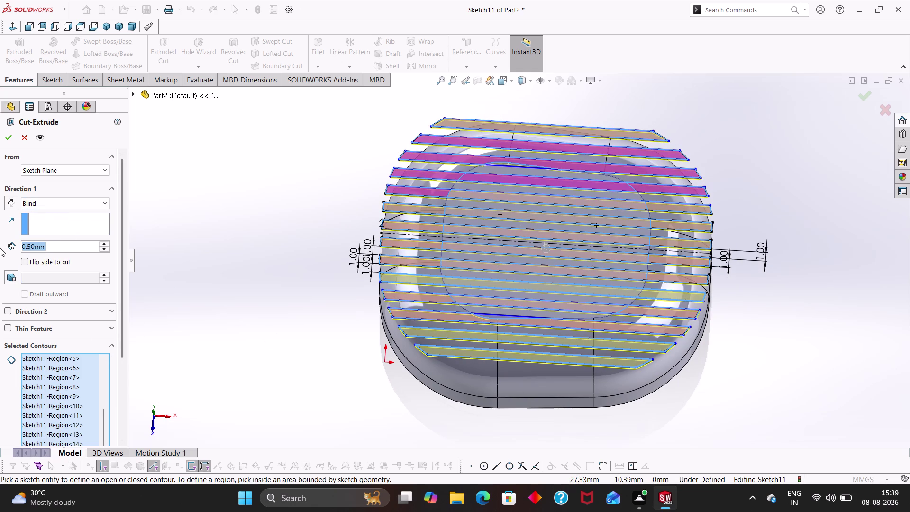
text(6.5)
key(Return)
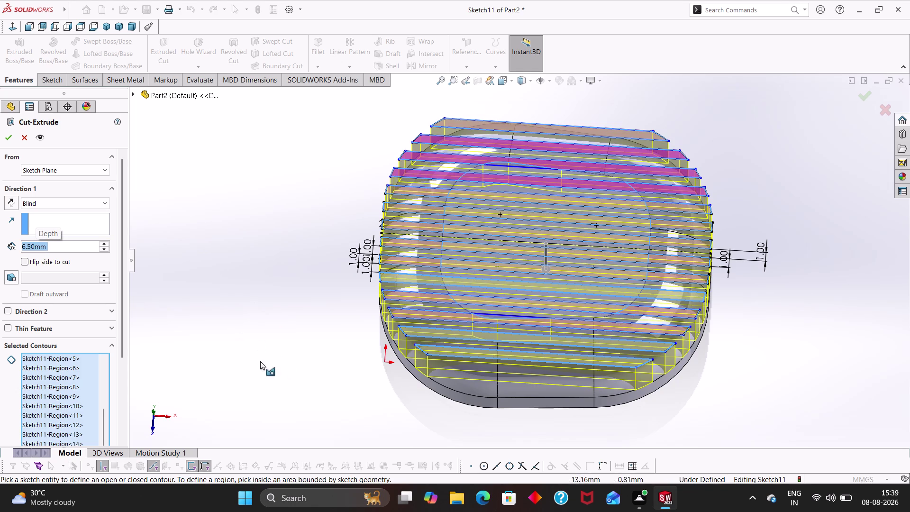
middle_drag(260, 361, 274, 237)
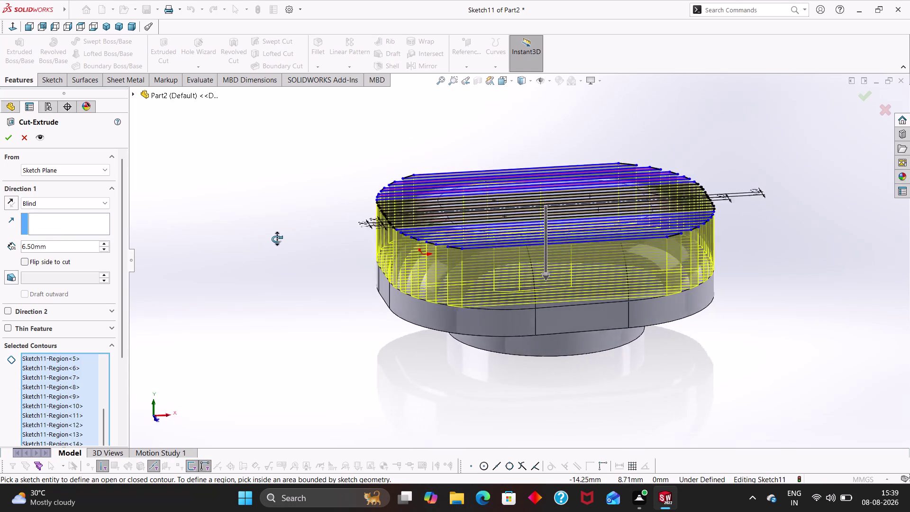
middle_drag(275, 237, 266, 235)
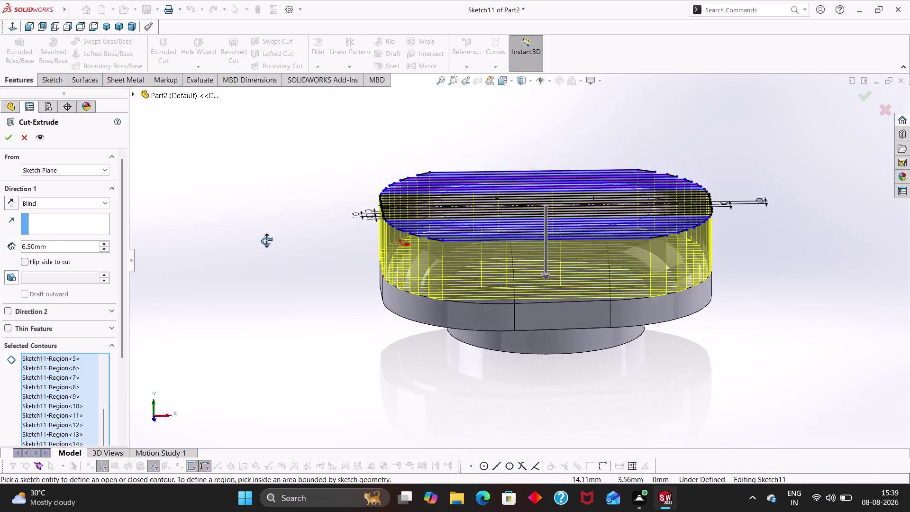
middle_drag(267, 236, 269, 250)
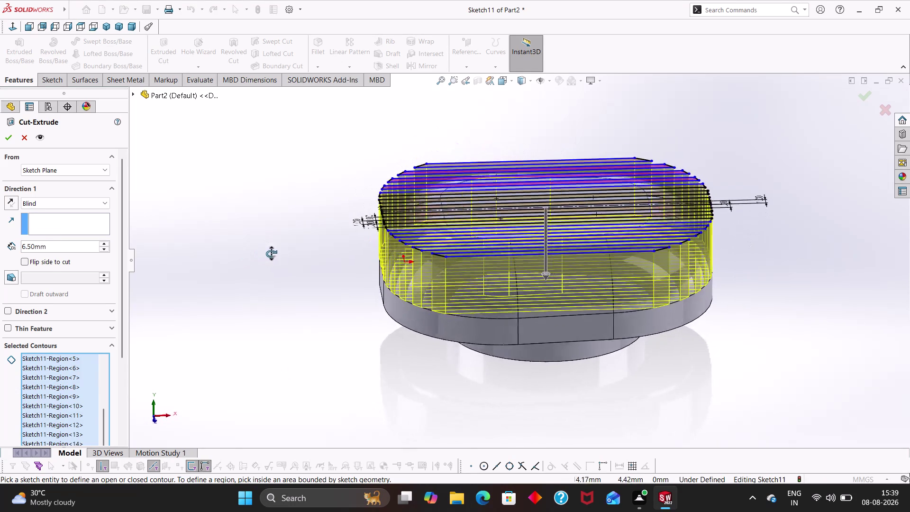
middle_drag(268, 250, 282, 295)
click(10, 140)
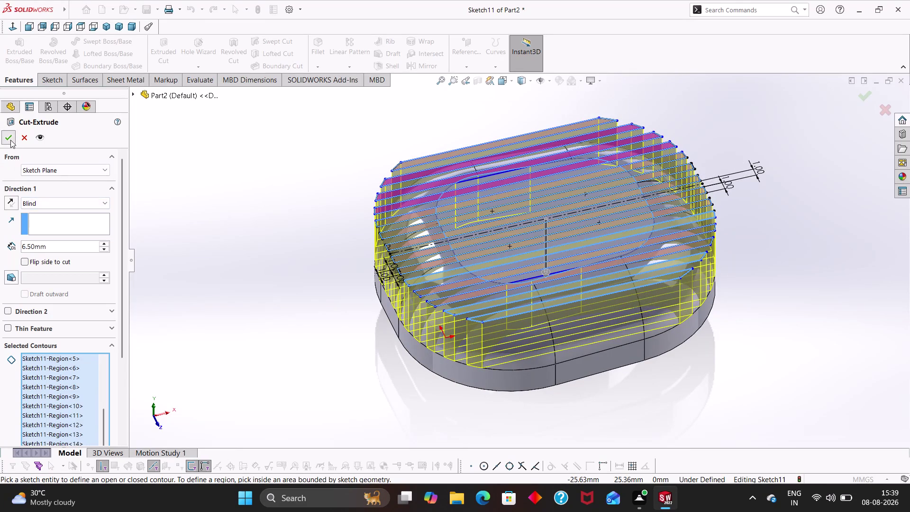
click(282, 330)
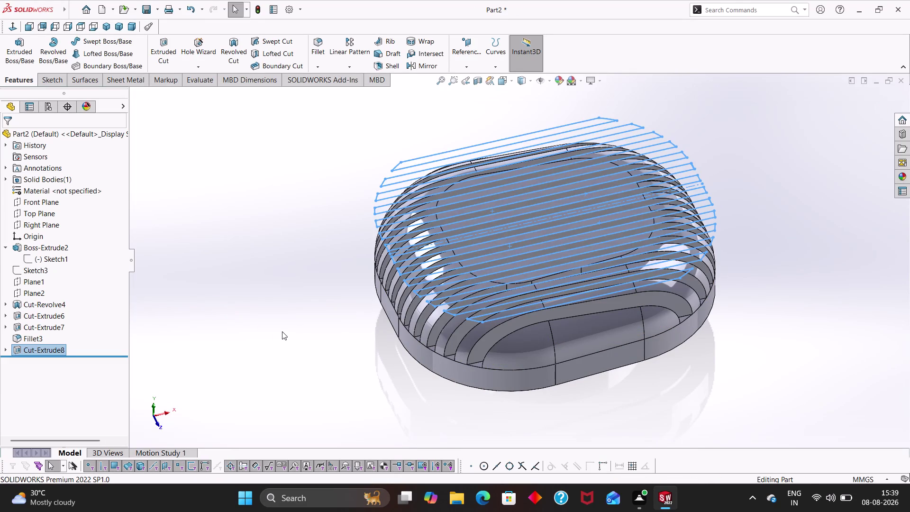
Orbit the slotted case to inspect it from low, end and underside views.
middle_drag(303, 339, 445, 293)
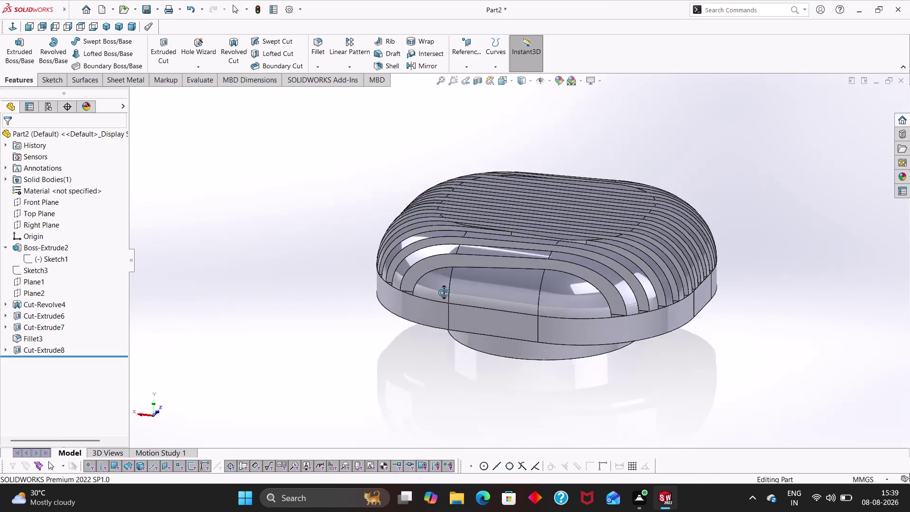
middle_drag(445, 292, 358, 330)
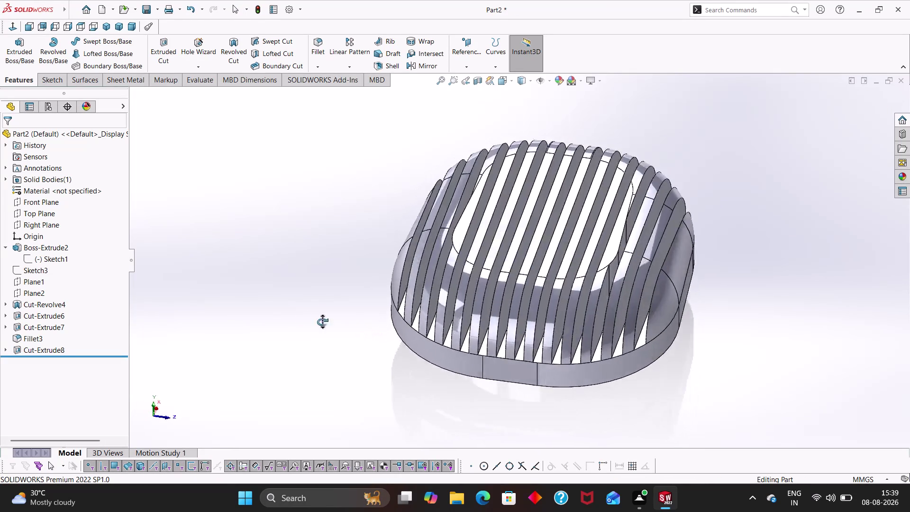
middle_drag(358, 331, 266, 153)
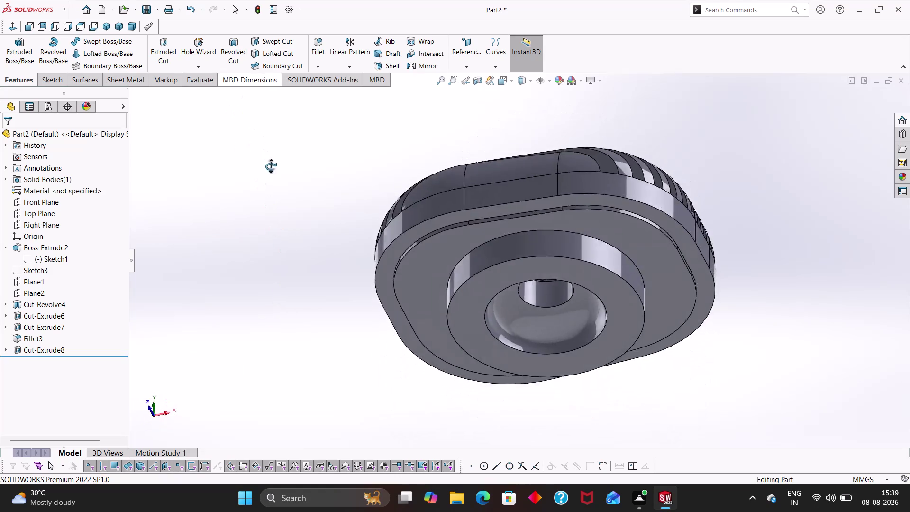
middle_drag(266, 154, 234, 402)
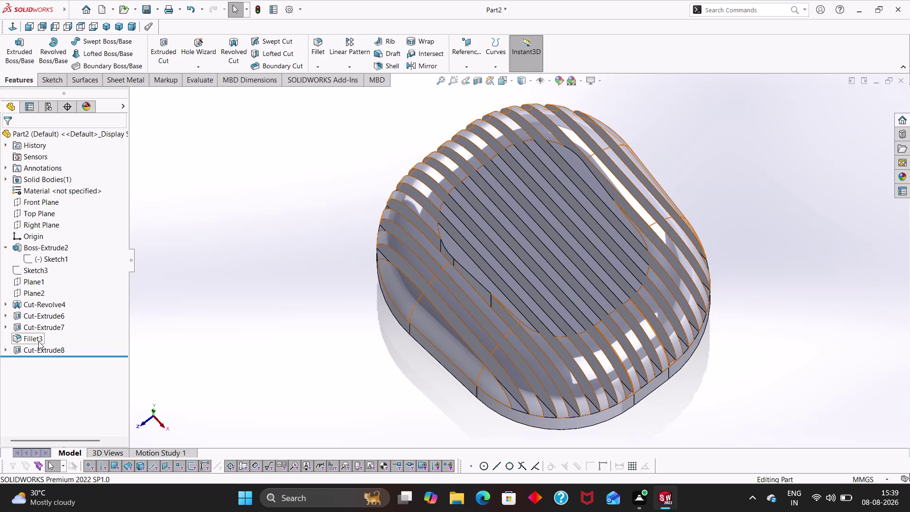
Expand Cut-Extrude8 and select the Top Plane as the reference.
click(5, 350)
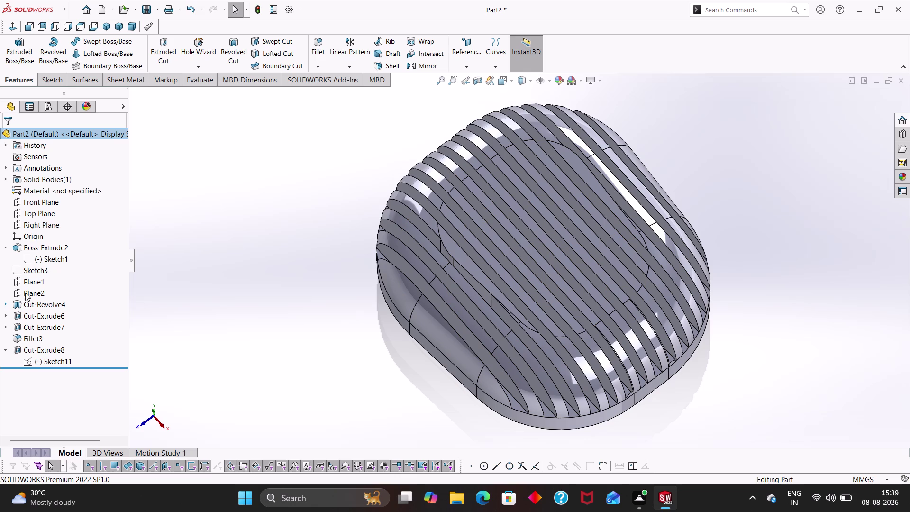
click(29, 212)
middle_drag(255, 338, 294, 183)
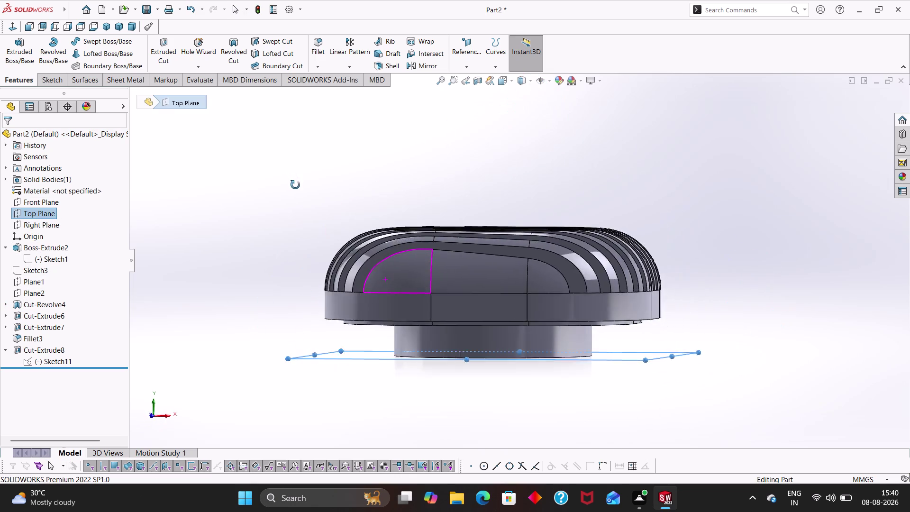
middle_drag(294, 183, 269, 224)
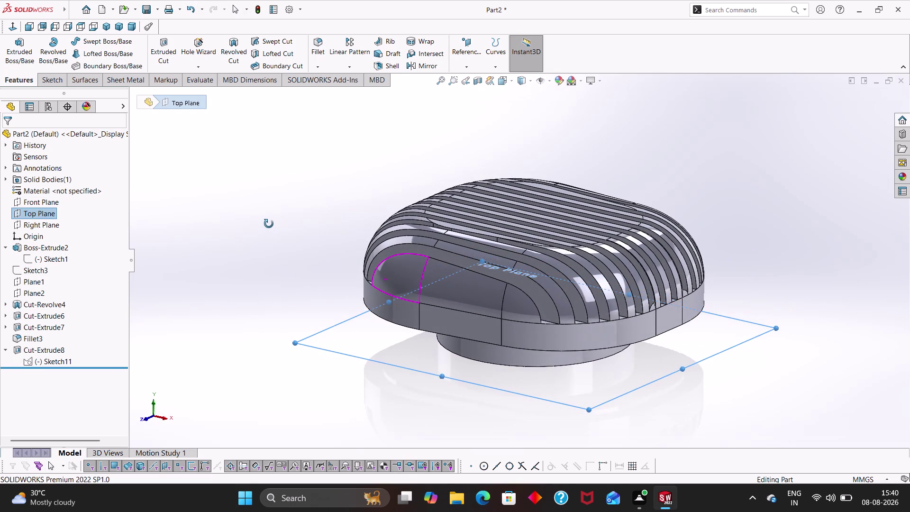
middle_drag(269, 224, 267, 221)
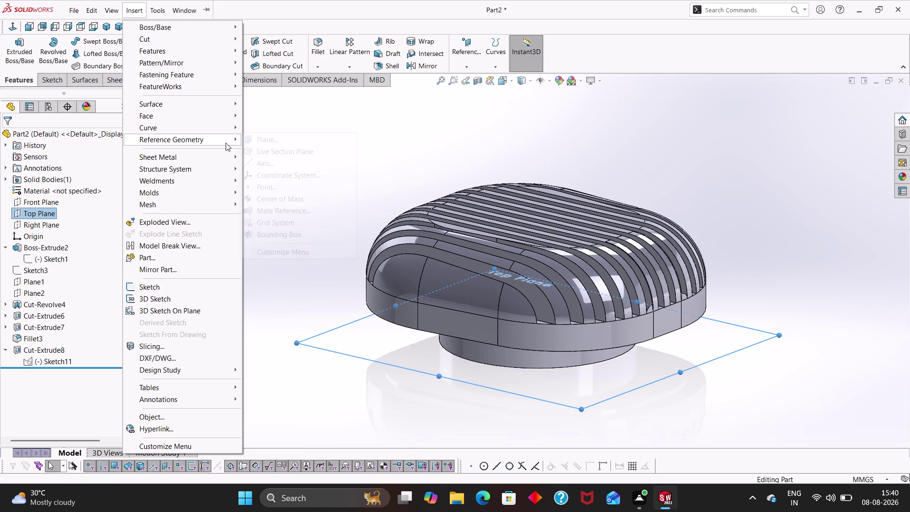
Create Plane3 offset 13.5 mm from the Top Plane and confirm it.
click(254, 138)
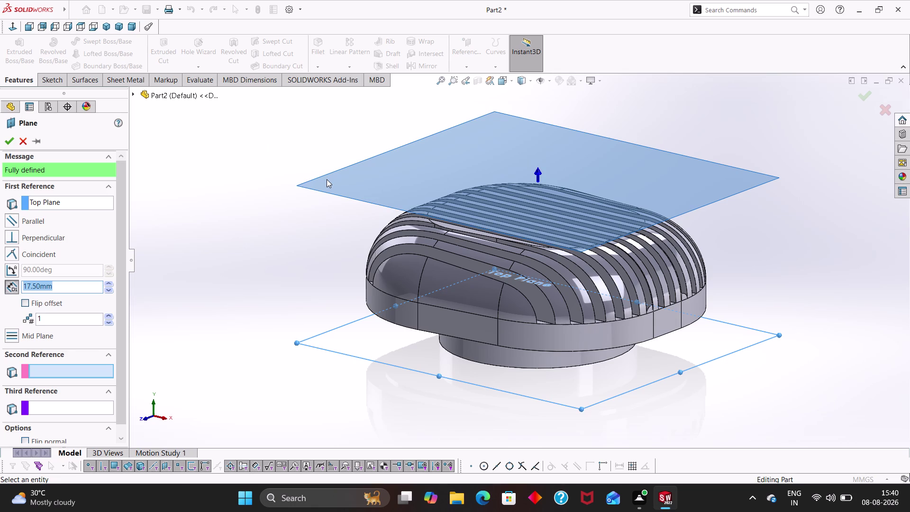
text(13.5)
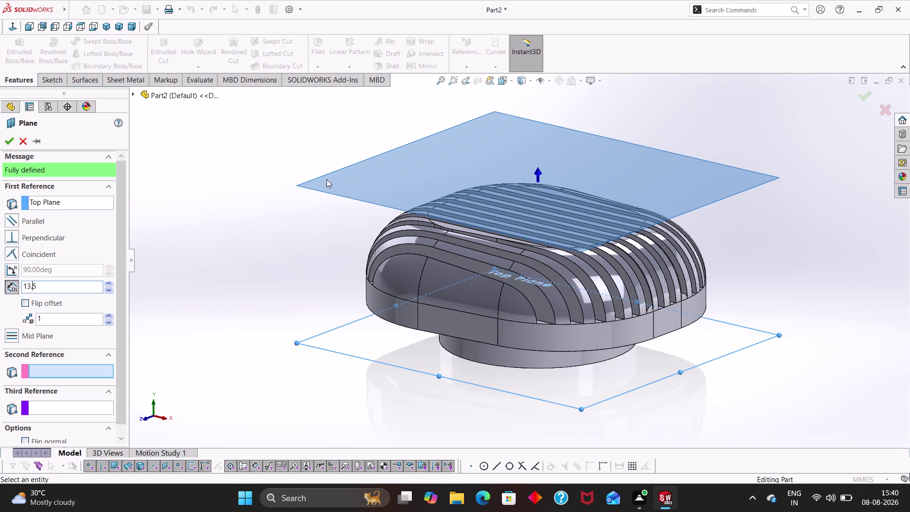
key(Return)
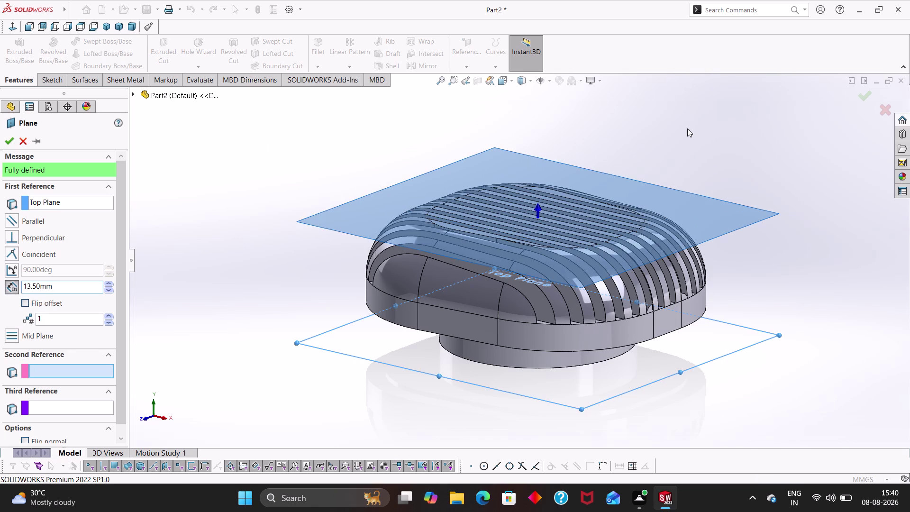
middle_drag(687, 129, 670, 136)
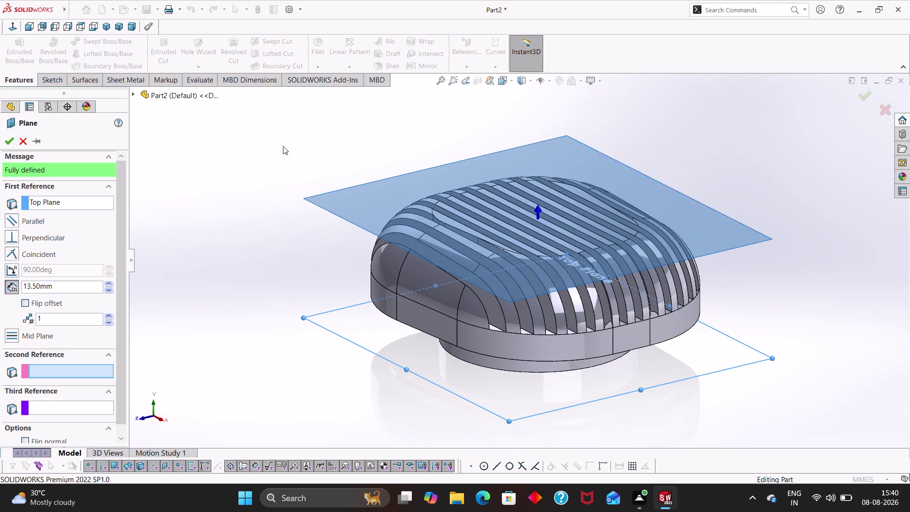
click(12, 138)
right_click(16, 374)
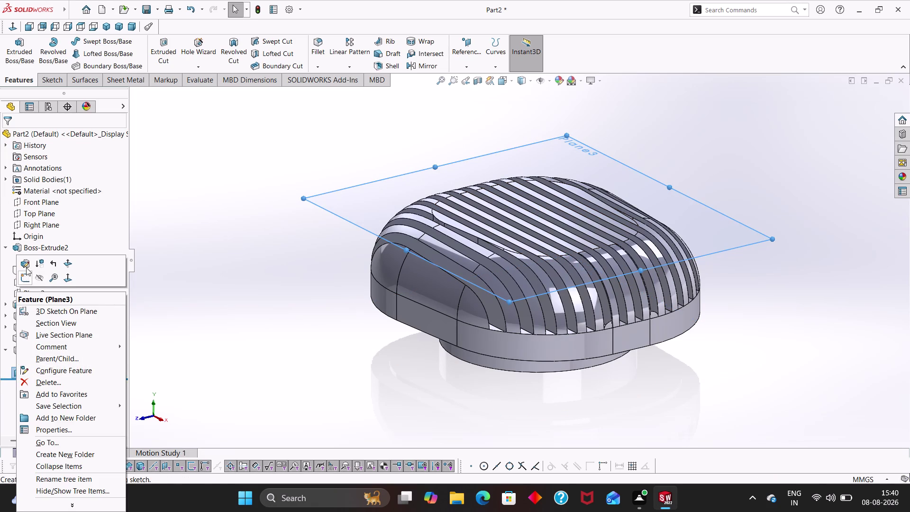
Start a sketch on Plane3 and draw two concentric circles at the part centre.
click(24, 278)
scroll(up, 3)
right_drag(247, 253, 253, 252)
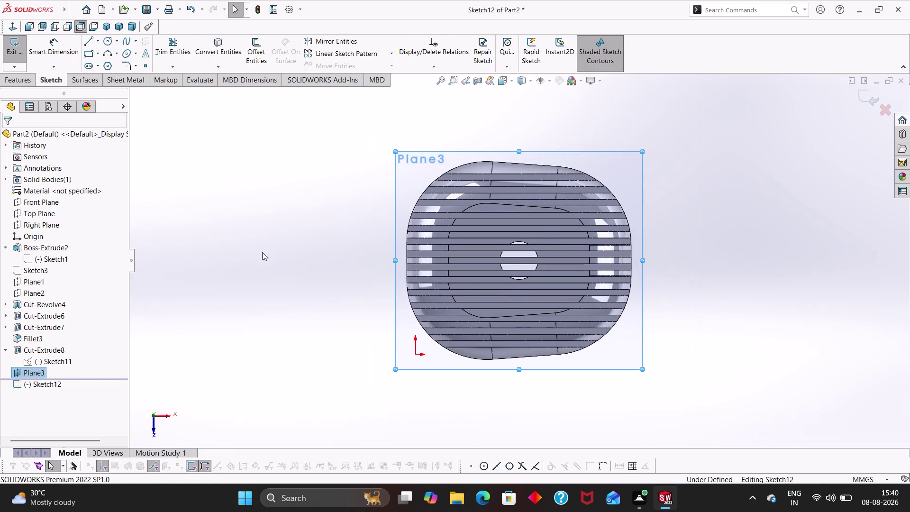
right_drag(253, 252, 368, 266)
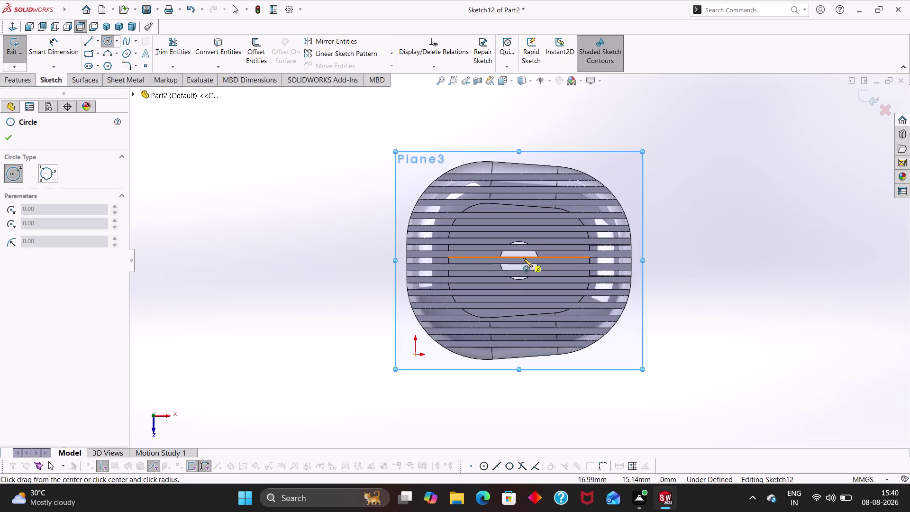
click(520, 263)
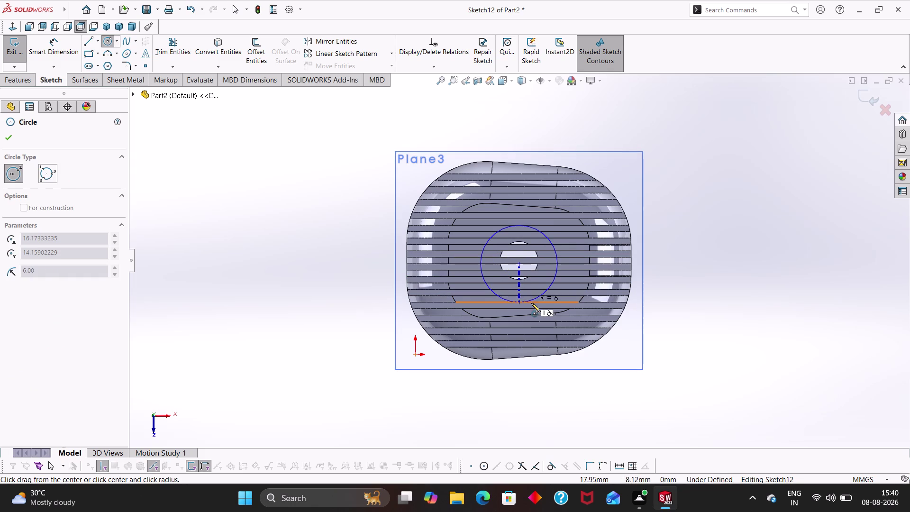
click(532, 304)
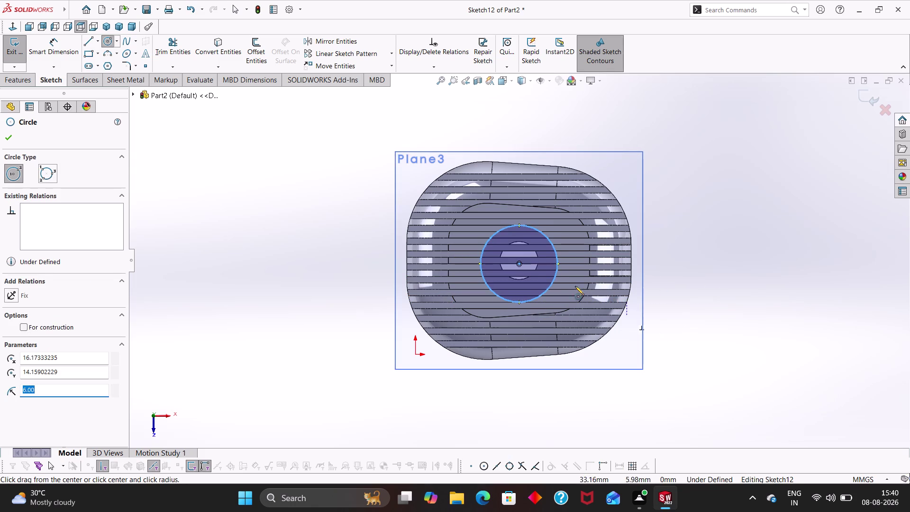
click(520, 264)
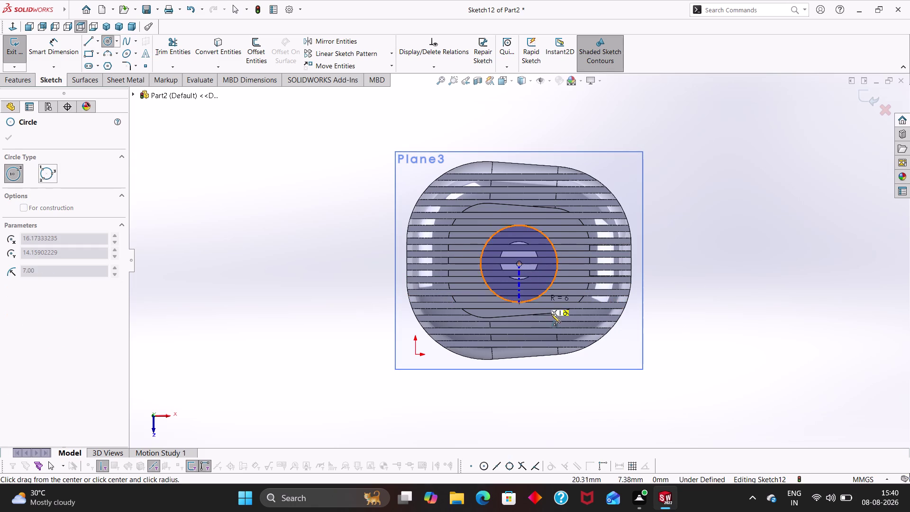
click(555, 318)
key(Escape)
key(Escape)
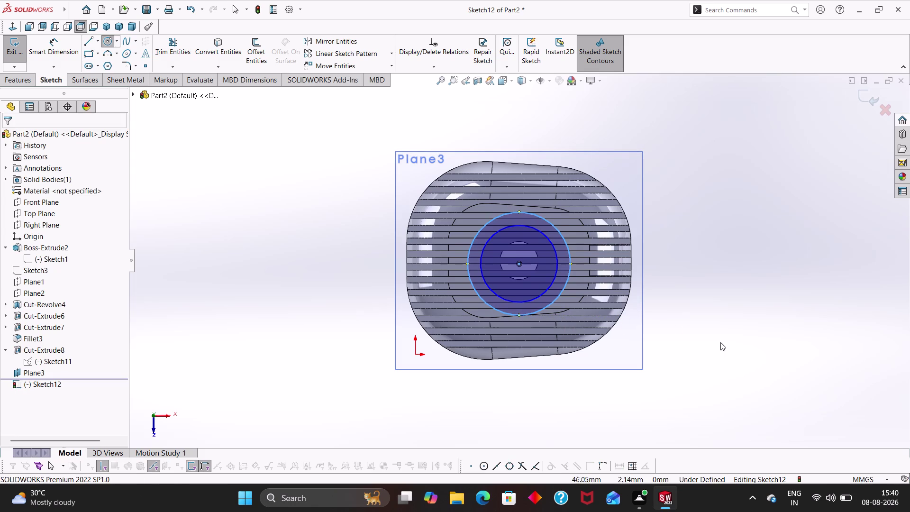
right_drag(722, 342, 725, 124)
Dimension the centre circle's diameter to 11.2 mm.
click(568, 247)
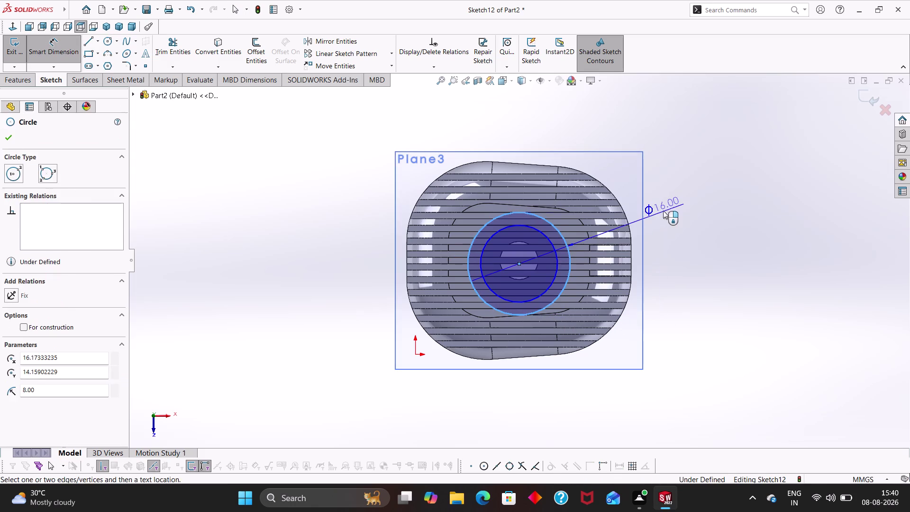
click(663, 210)
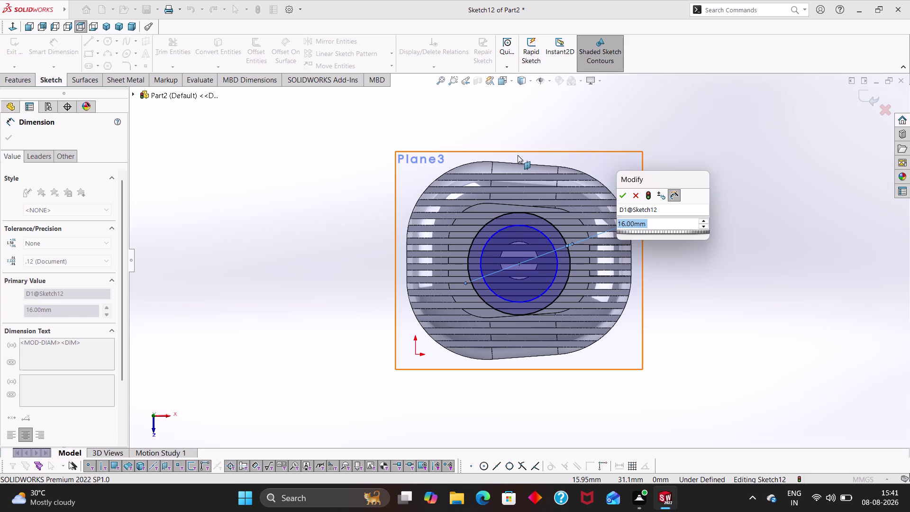
text(11.2)
key(Return)
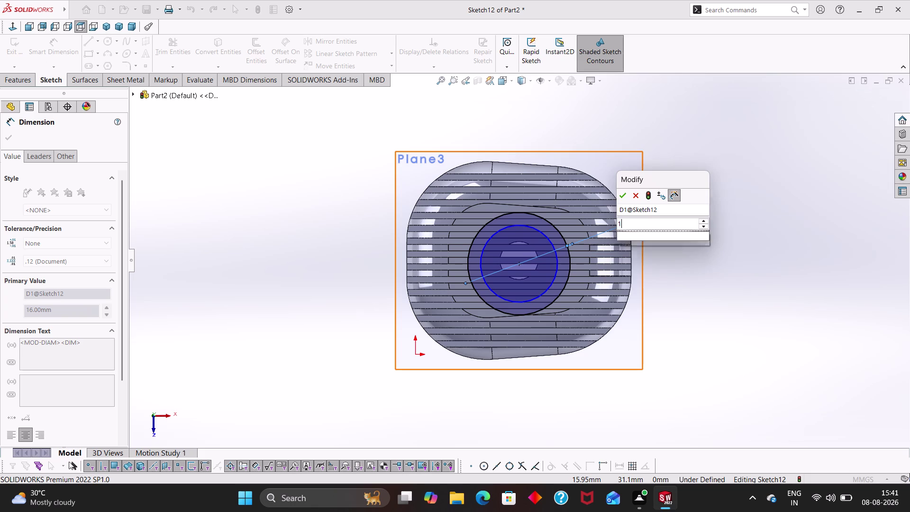
click(718, 259)
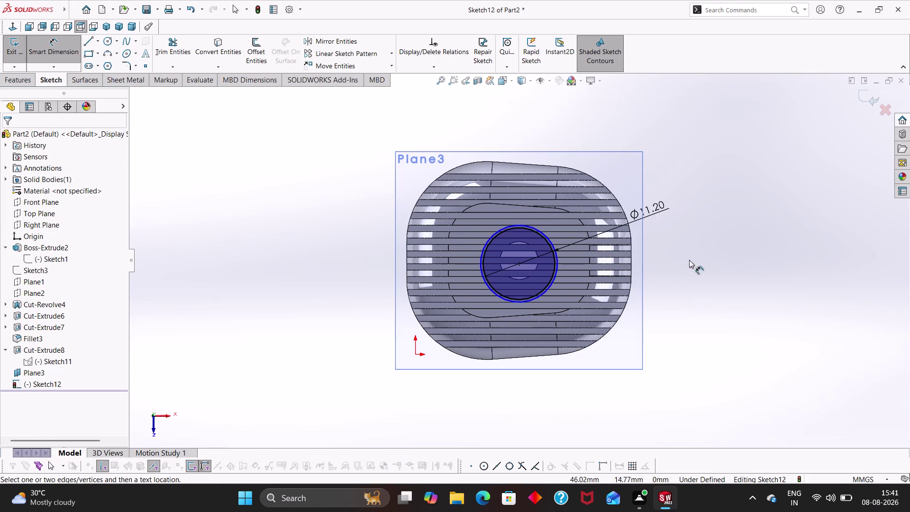
Delete the dimensioned centre circle and confirm the deletion.
click(538, 292)
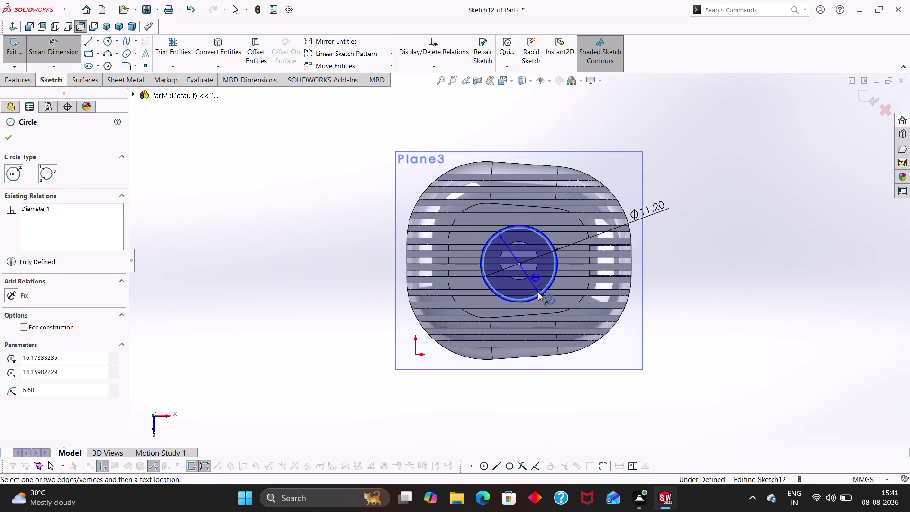
key(Delete)
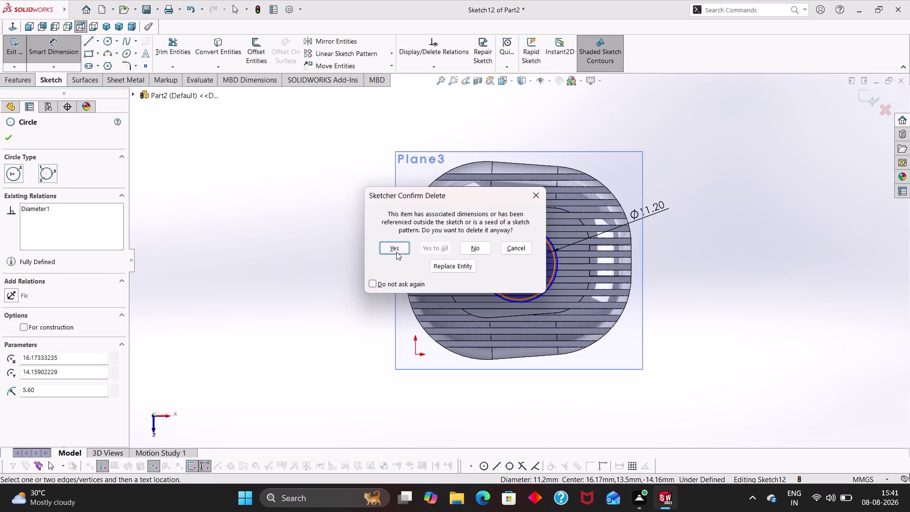
click(396, 251)
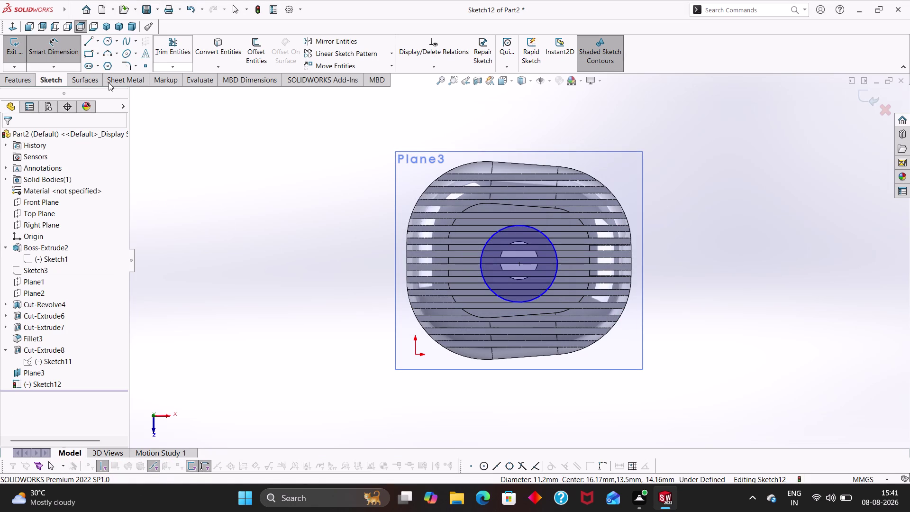
click(26, 85)
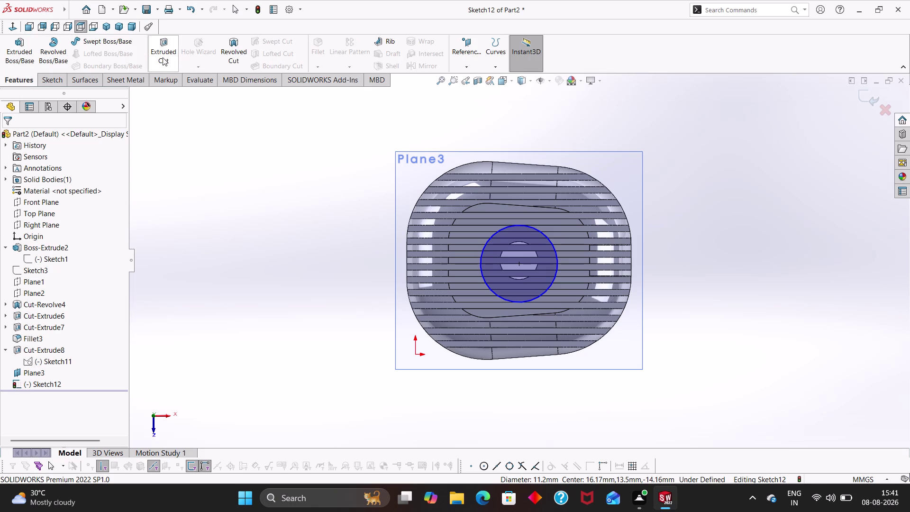
Start an Extruded Cut from the circle sketch and try the Through All end condition.
drag(163, 58, 169, 58)
middle_drag(355, 364, 357, 312)
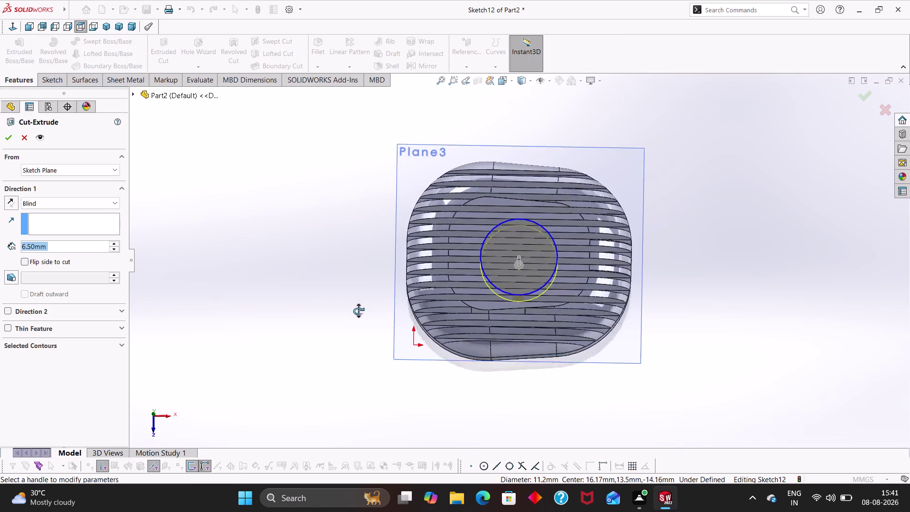
middle_drag(357, 312, 348, 292)
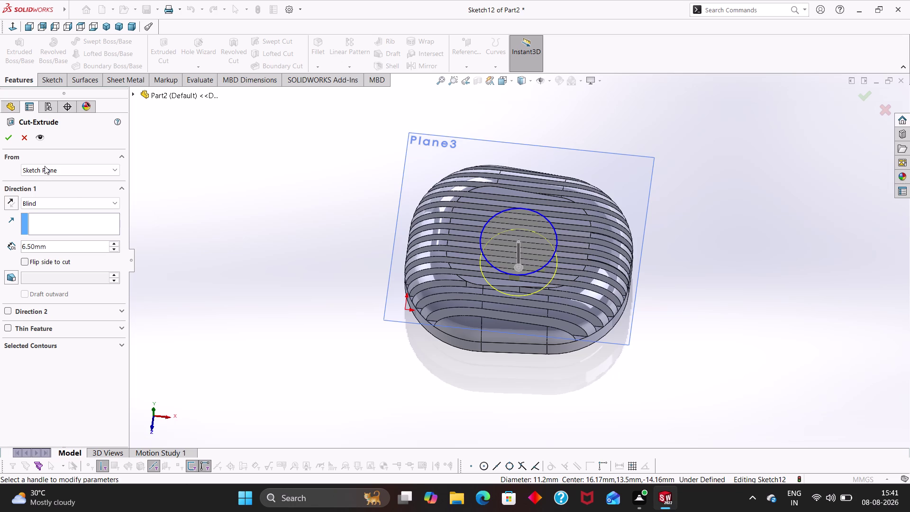
click(7, 141)
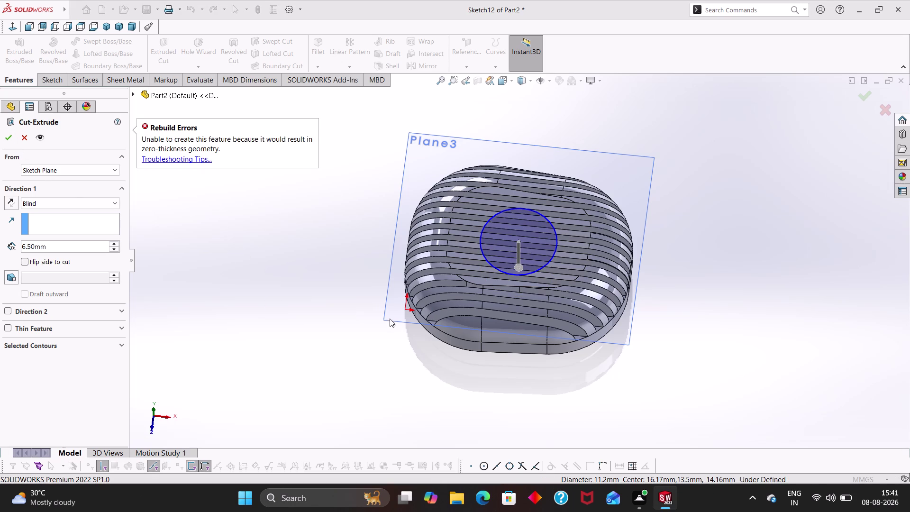
middle_drag(407, 371, 401, 251)
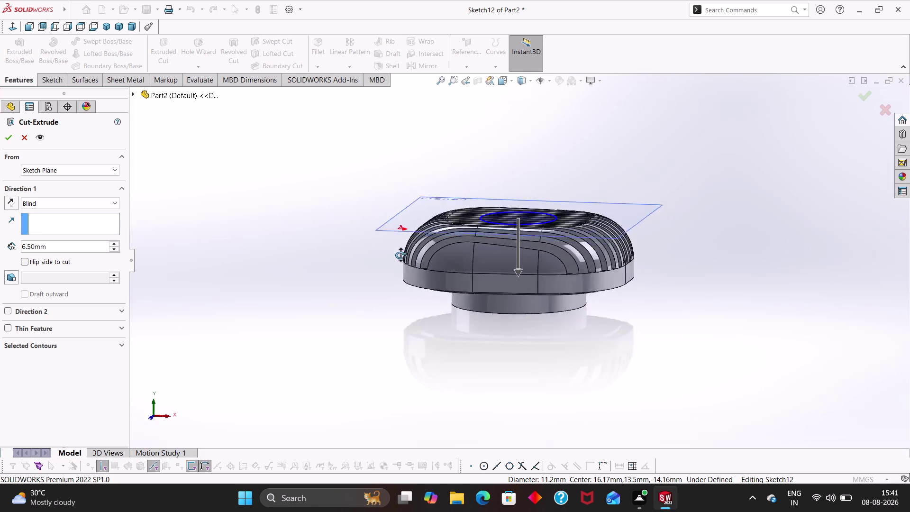
middle_drag(401, 251, 377, 309)
click(60, 208)
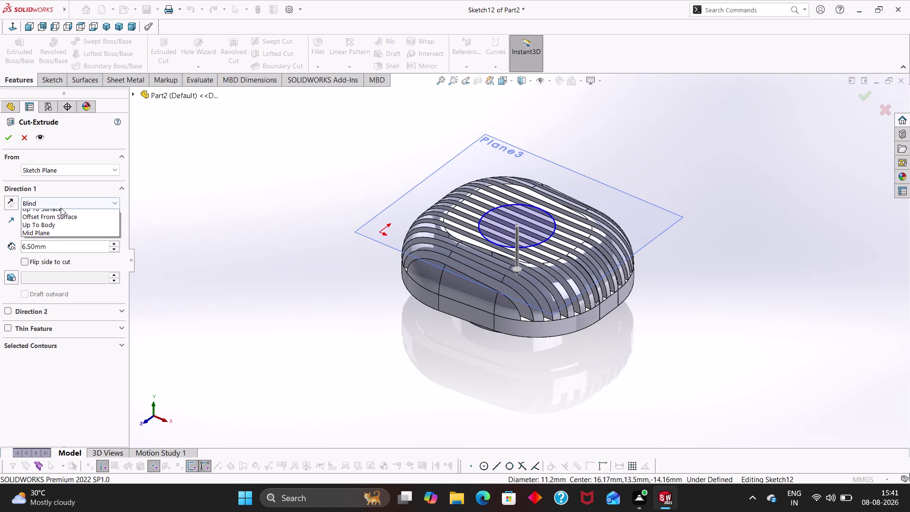
click(63, 214)
click(64, 200)
click(67, 221)
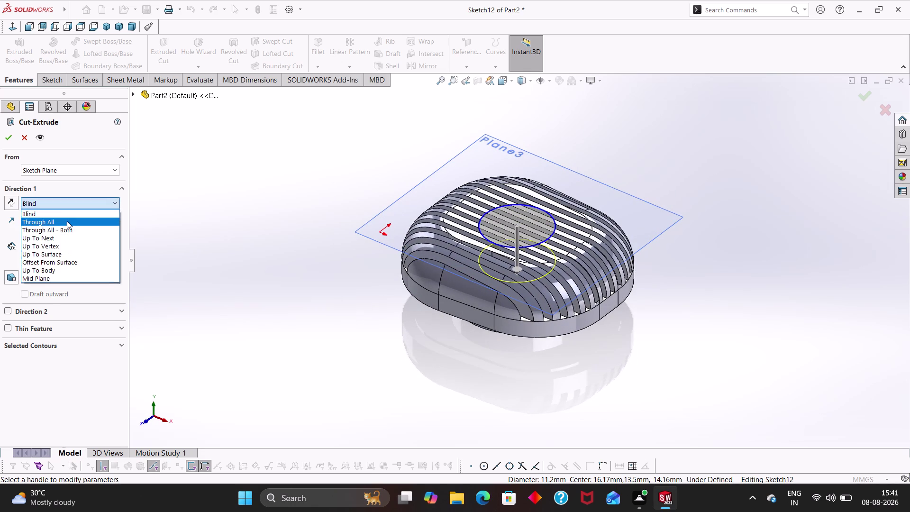
middle_drag(361, 352, 408, 155)
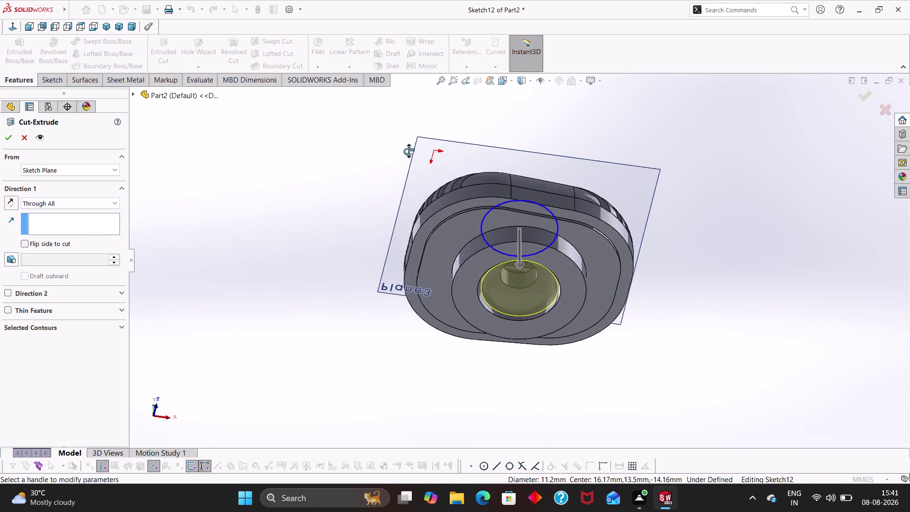
middle_drag(408, 155, 374, 341)
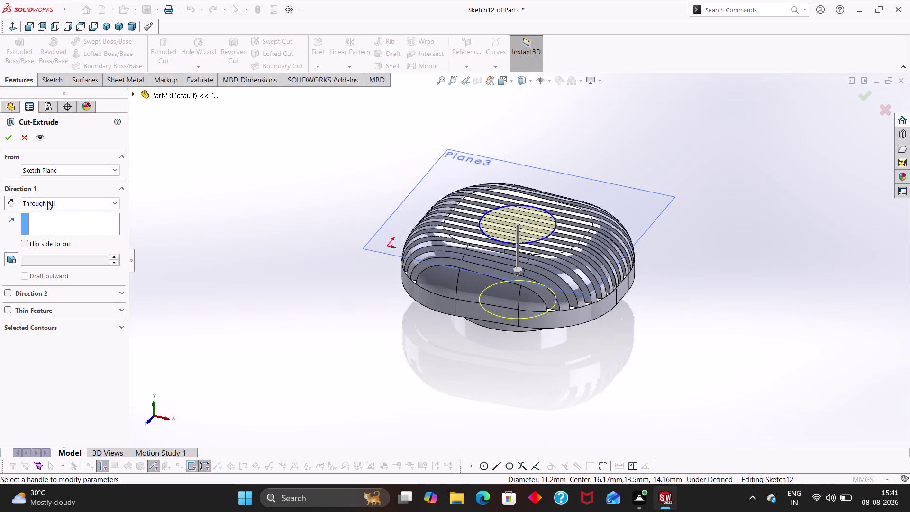
Switch the cut back to Blind with a 6.5 mm depth.
click(47, 201)
click(52, 213)
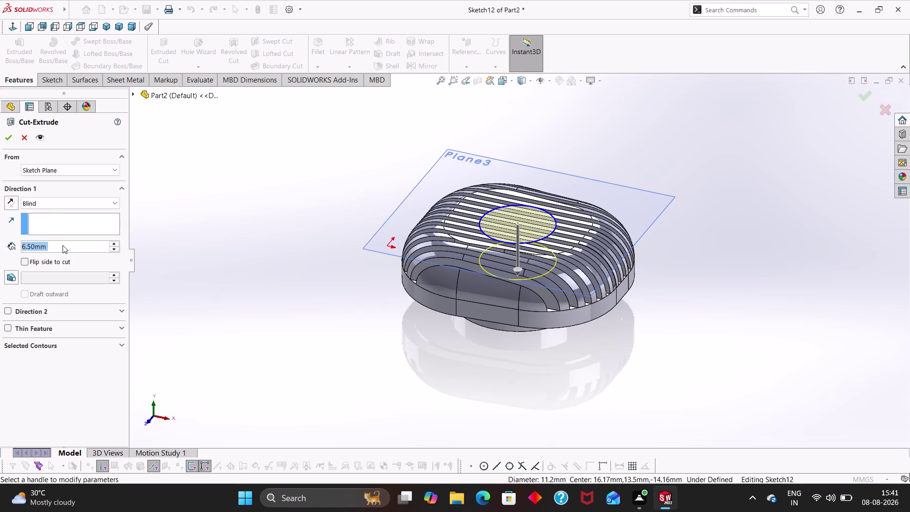
text(6.5)
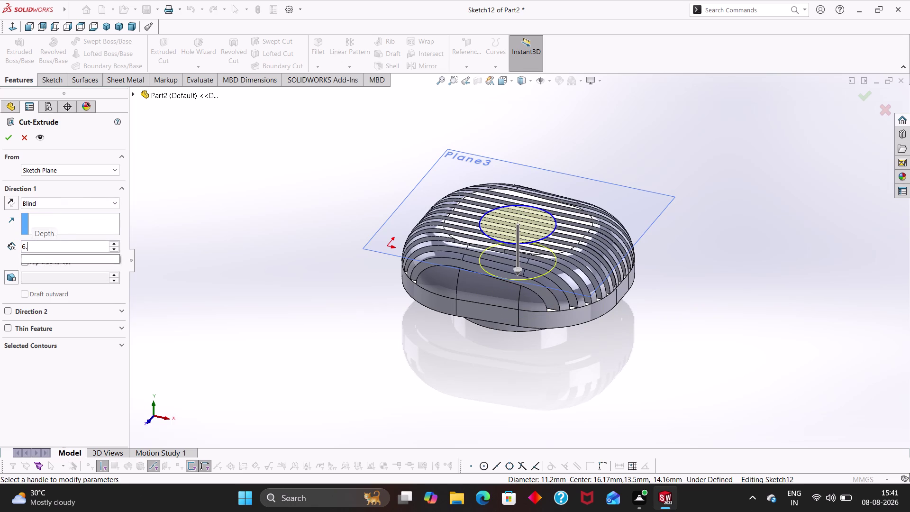
key(Return)
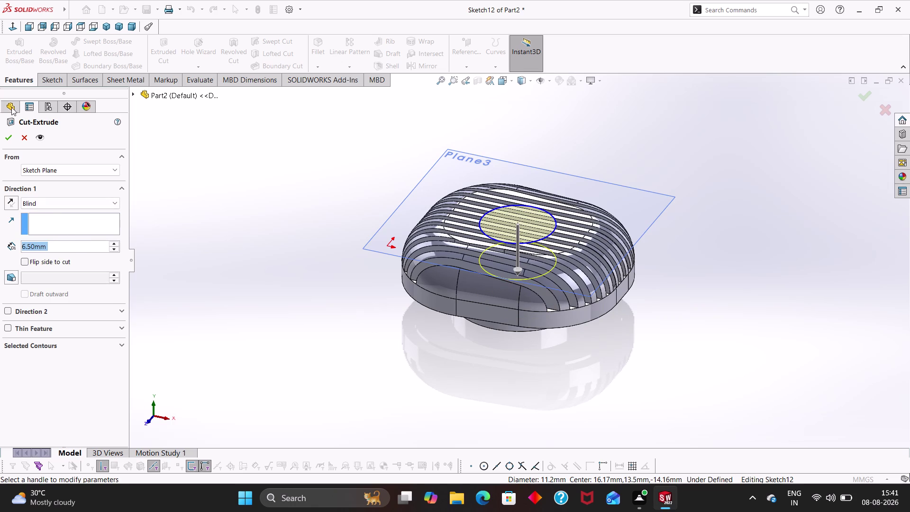
click(9, 134)
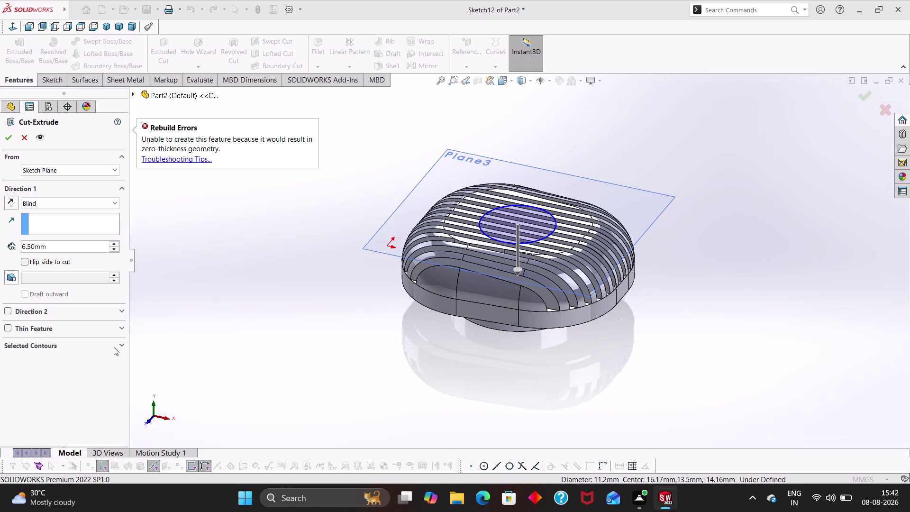
Cancel the failed cut and set the centre circle to 6 mm radius.
key(Escape)
click(25, 139)
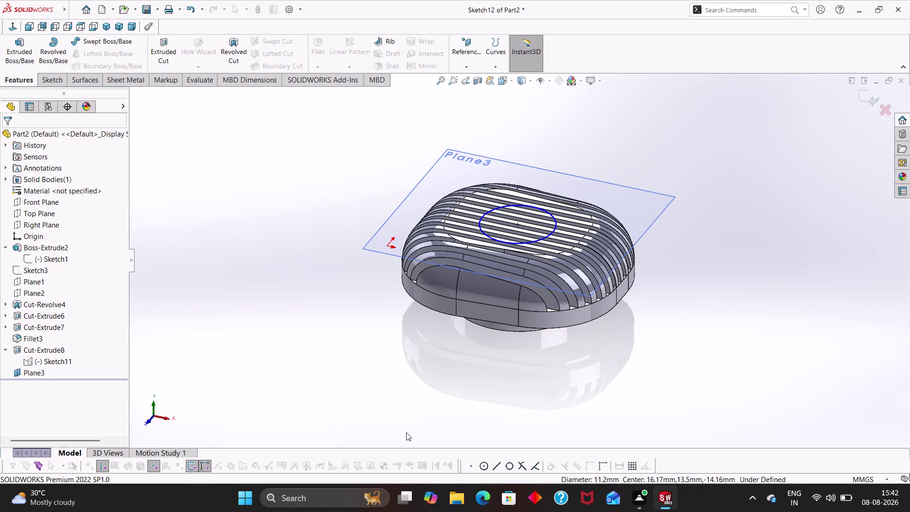
click(520, 244)
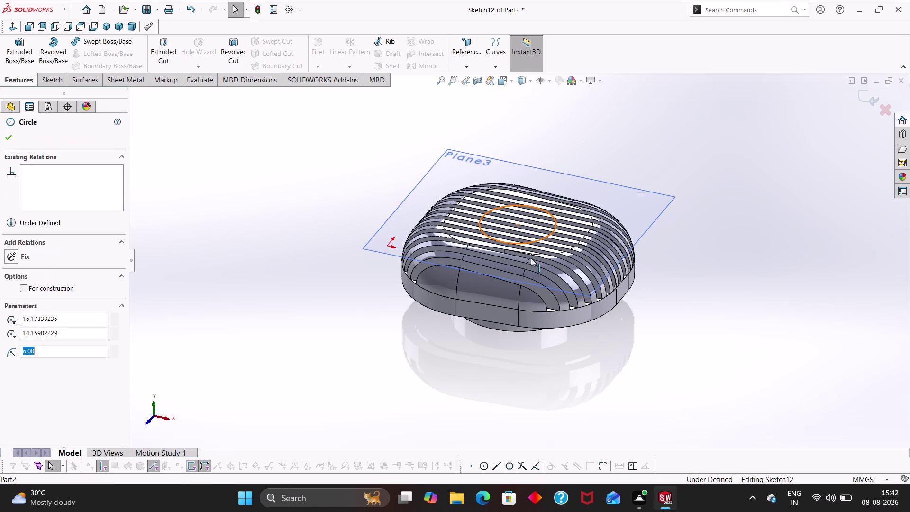
key(Escape)
key(Escape)
key(Escape)
key(Escape)
key(Escape)
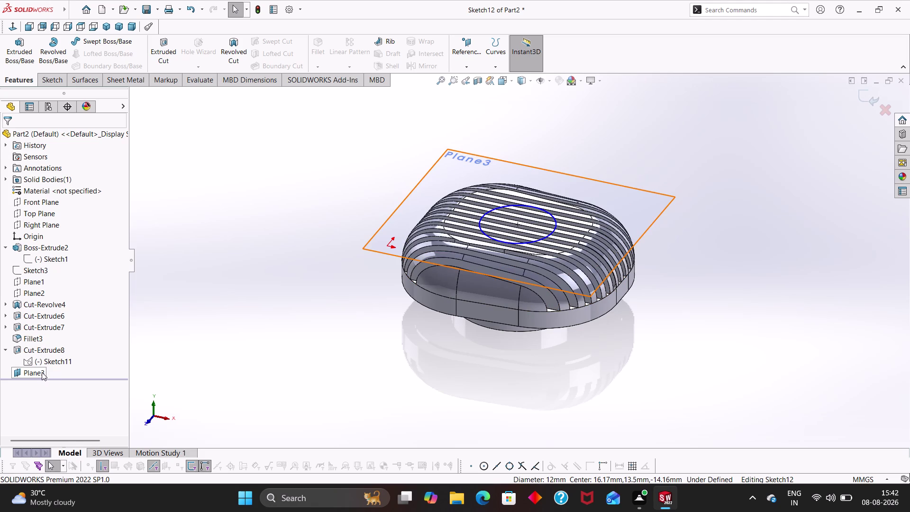
Exit the circle sketch and delete Sketch12, confirming with Yes.
right_click(41, 371)
key(Escape)
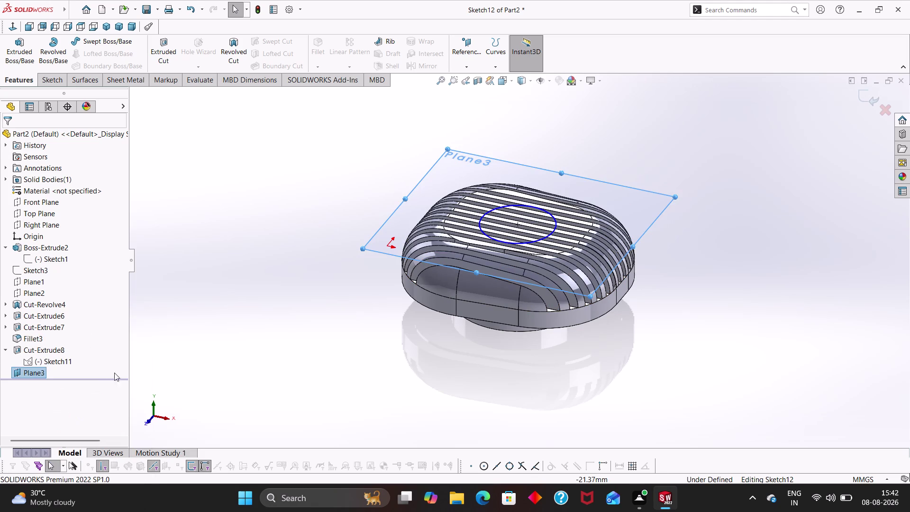
key(Escape)
click(64, 85)
click(20, 45)
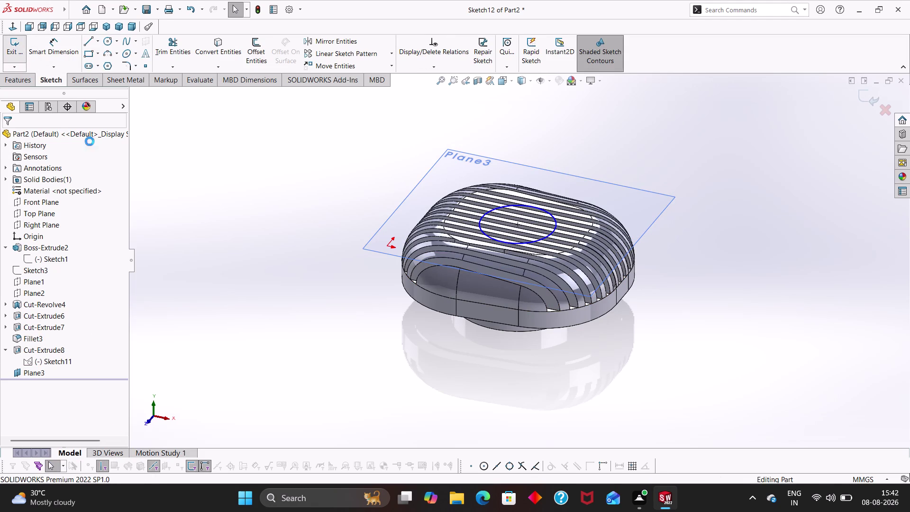
click(56, 385)
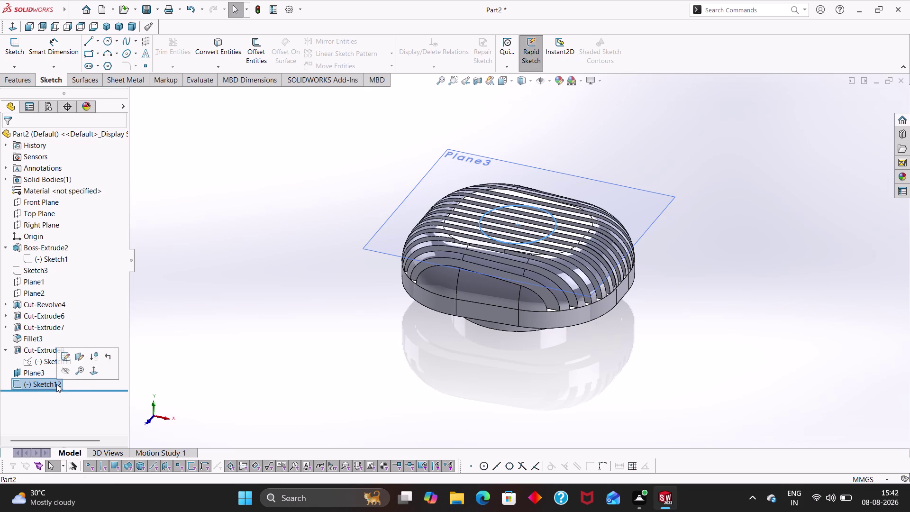
right_click(44, 384)
key(Escape)
key(Escape)
key(Escape)
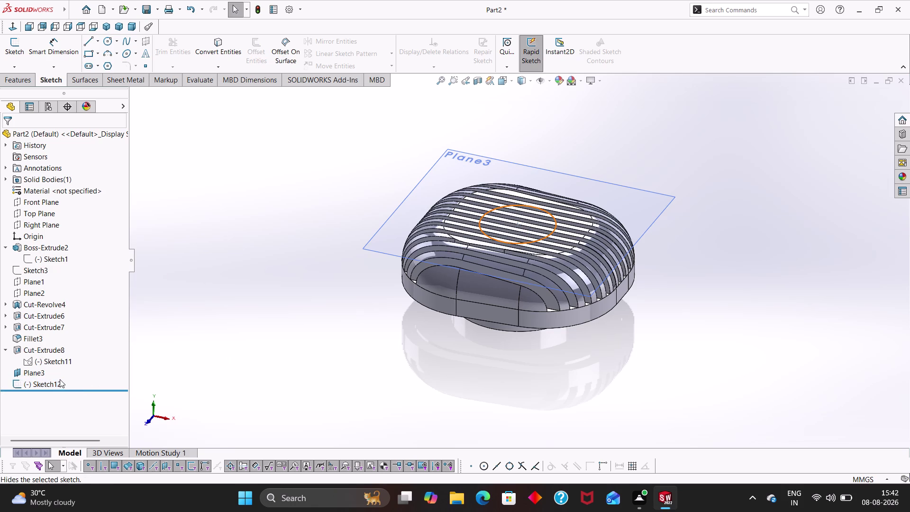
right_click(59, 382)
click(78, 373)
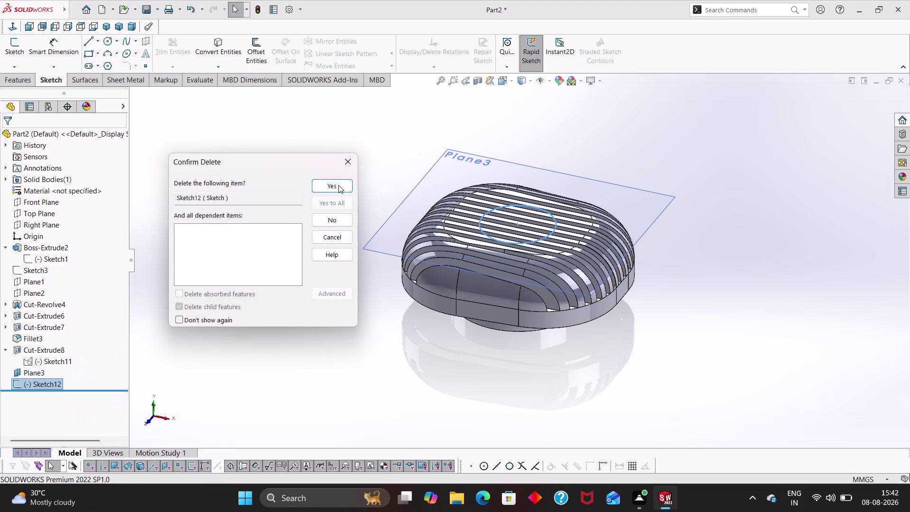
click(332, 187)
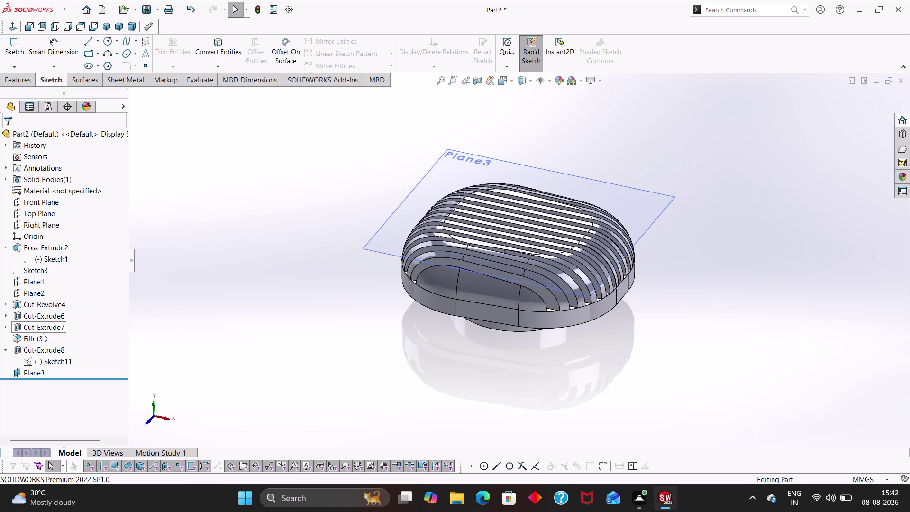
Roll the part back to before Cut-Extrude8.
click(8, 350)
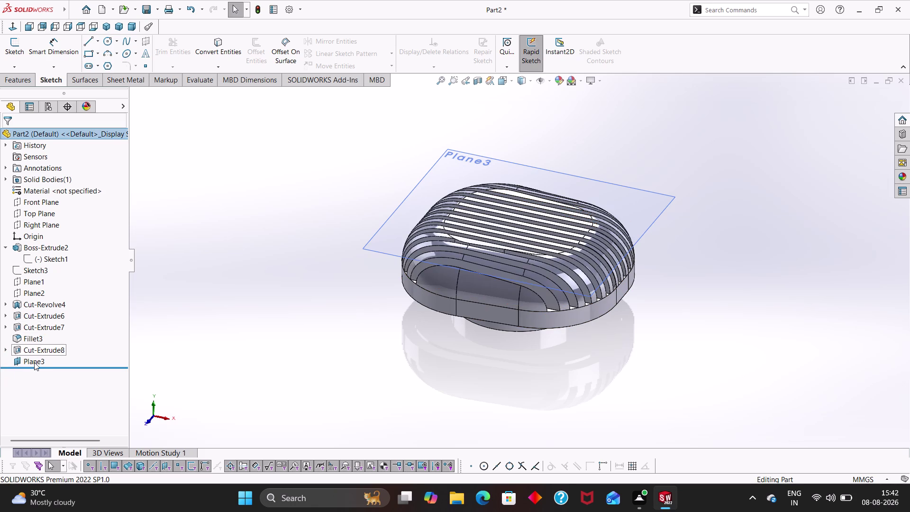
drag(36, 368, 37, 349)
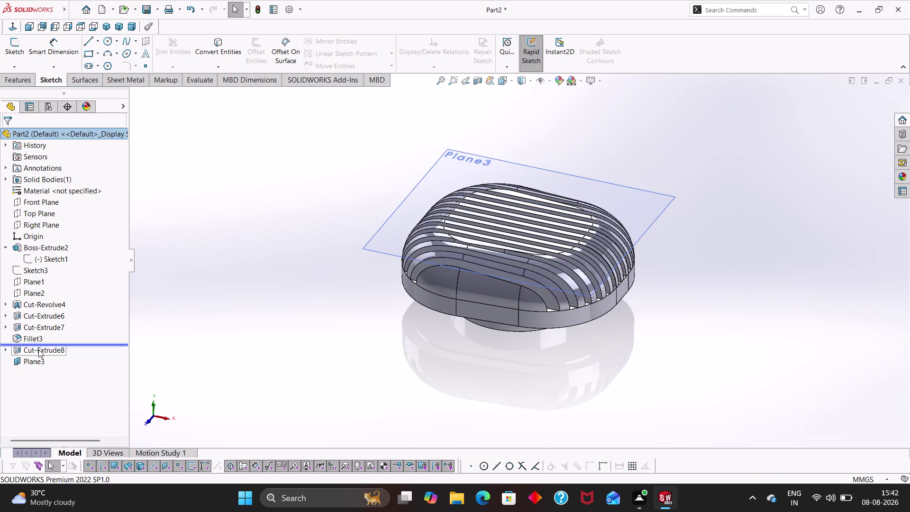
right_click(496, 220)
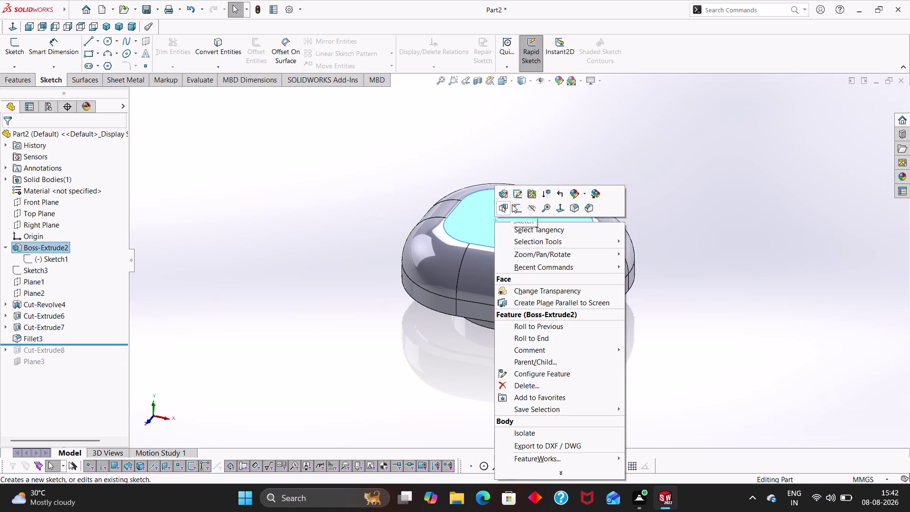
Draw a circle at the centre of the case's flat top face.
click(519, 210)
scroll(up, 3)
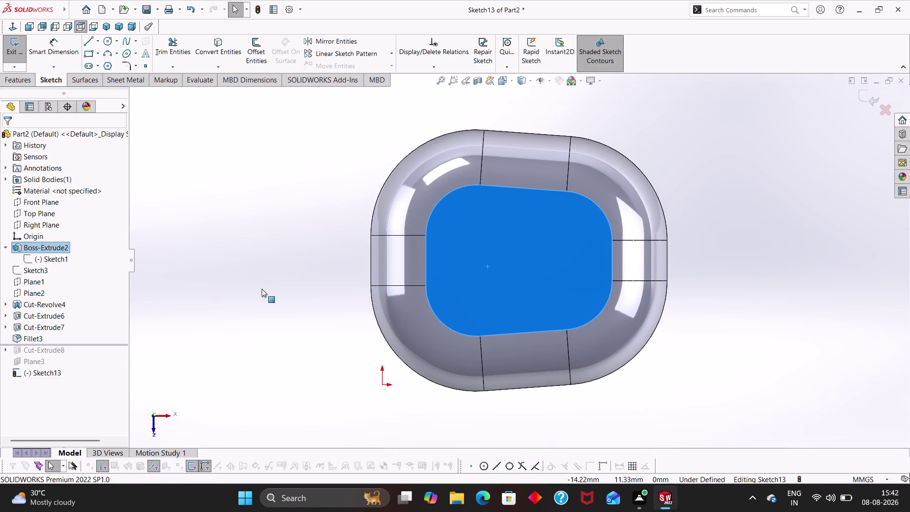
right_drag(262, 289, 354, 300)
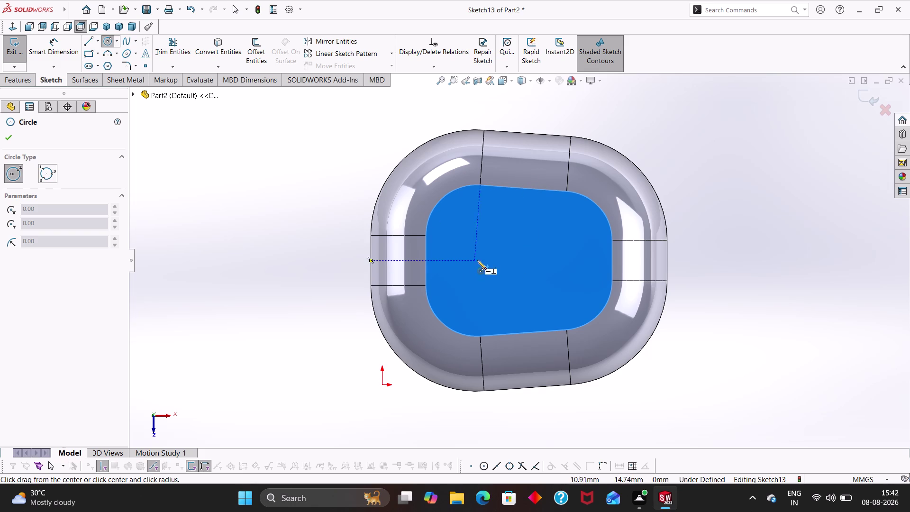
click(524, 263)
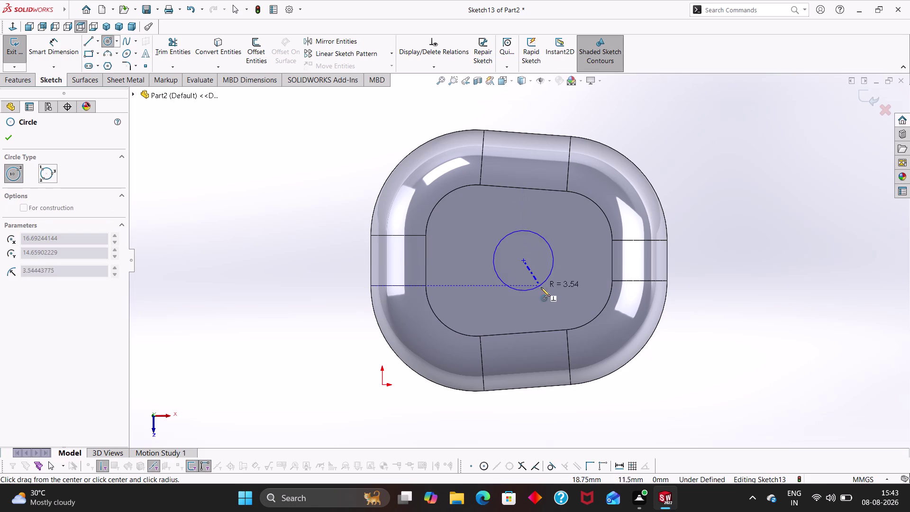
click(555, 312)
key(Escape)
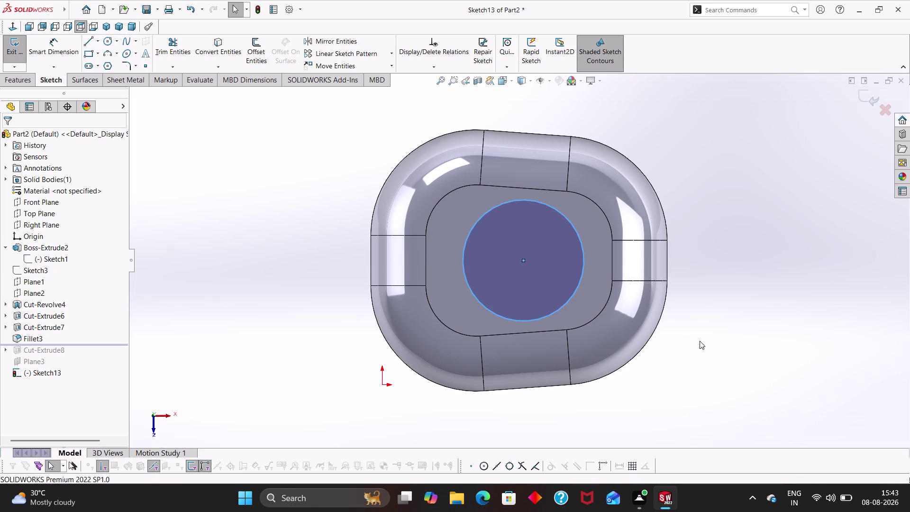
Attempt a circle dimension, then discard and delete the unwanted dimension.
right_drag(720, 365, 736, 236)
click(585, 244)
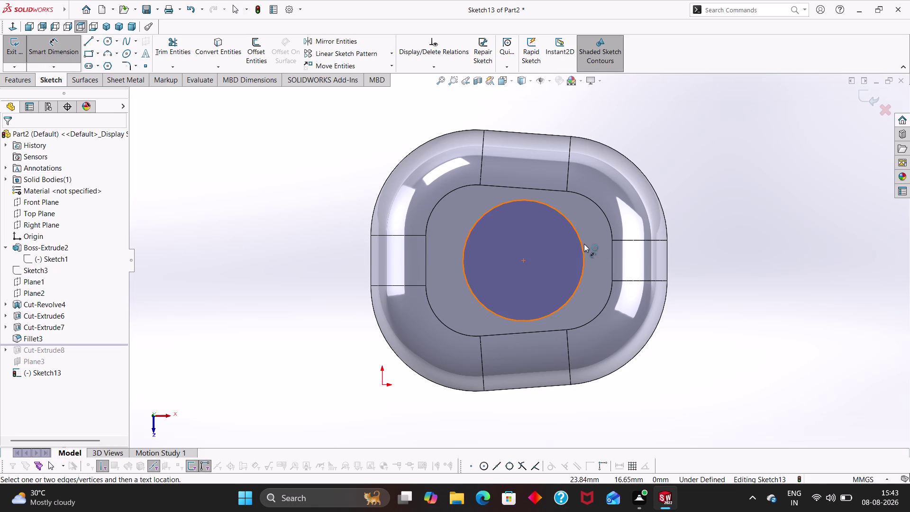
click(583, 246)
click(612, 230)
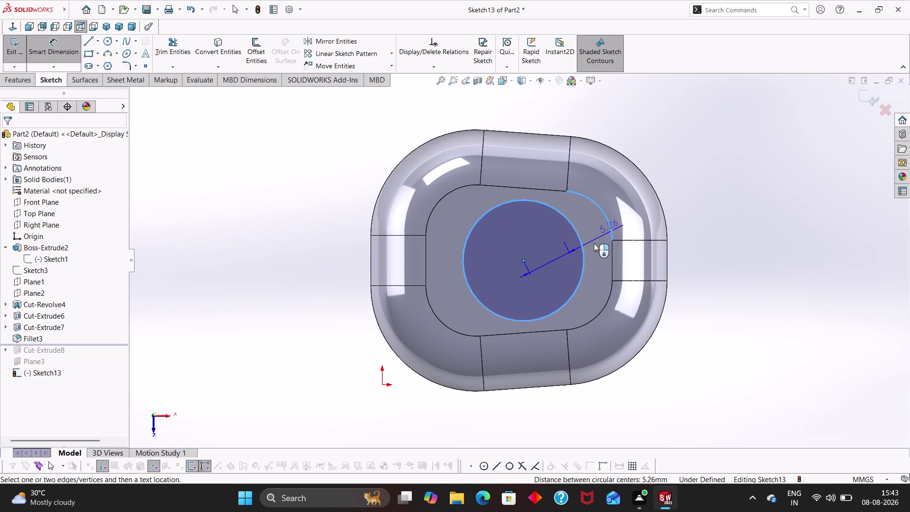
click(590, 244)
key(Escape)
key(Escape)
key(Escape)
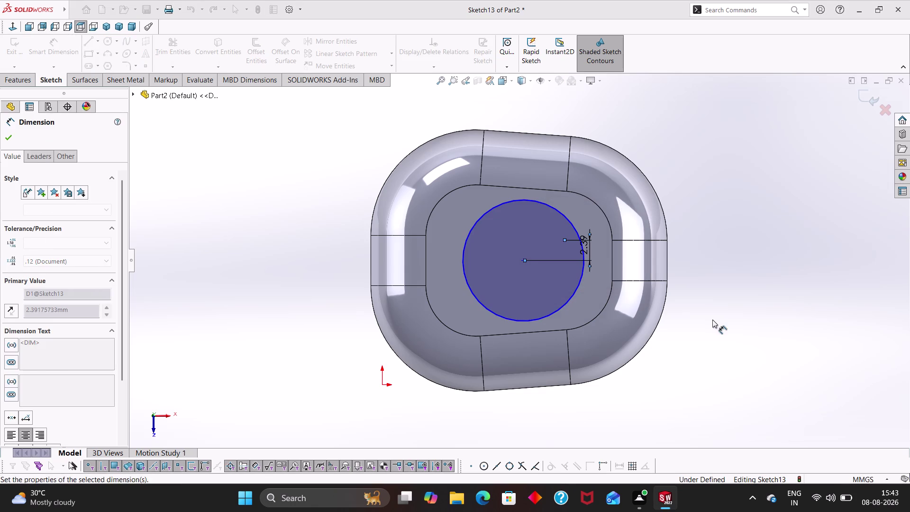
key(Escape)
key(Escape)
click(588, 249)
key(Delete)
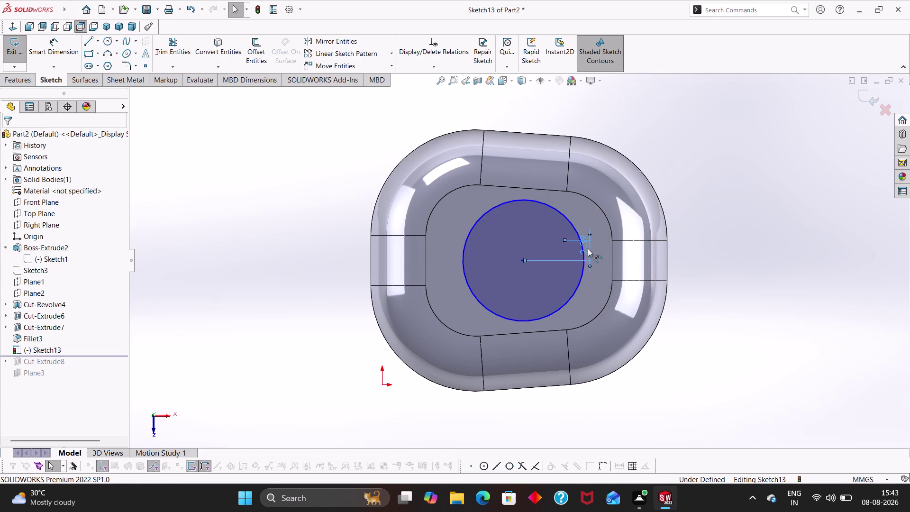
Dimension the circle's diameter at 11.20 mm, placed outside the case.
right_drag(704, 331, 751, 161)
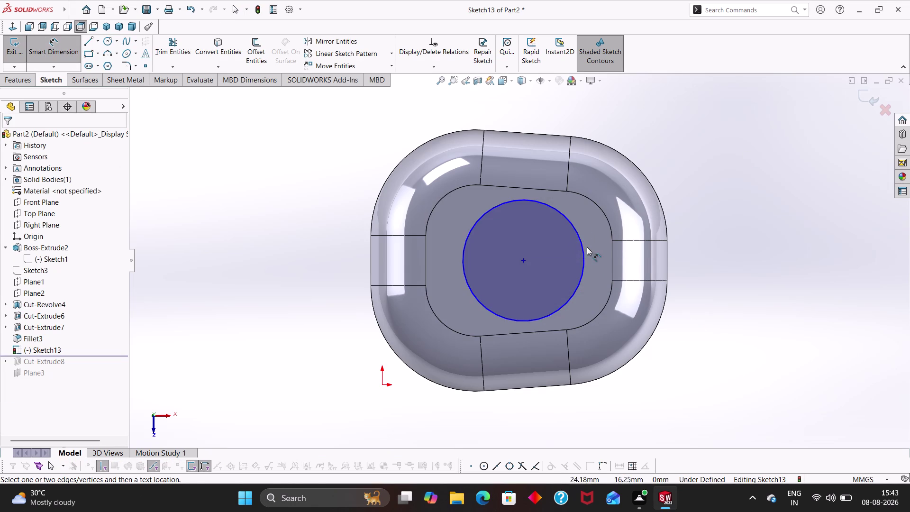
click(583, 247)
click(677, 173)
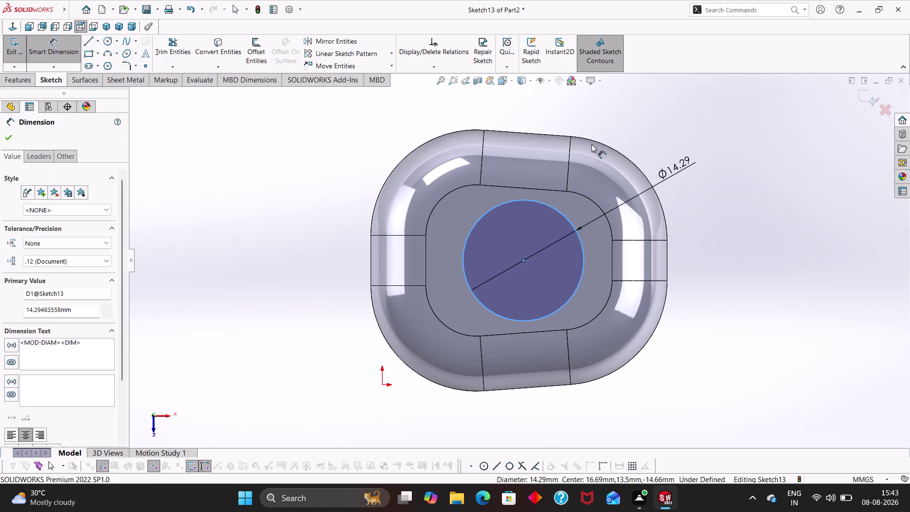
key(1)
key(1)
key(period)
key(2)
key(Return)
key(backslash)
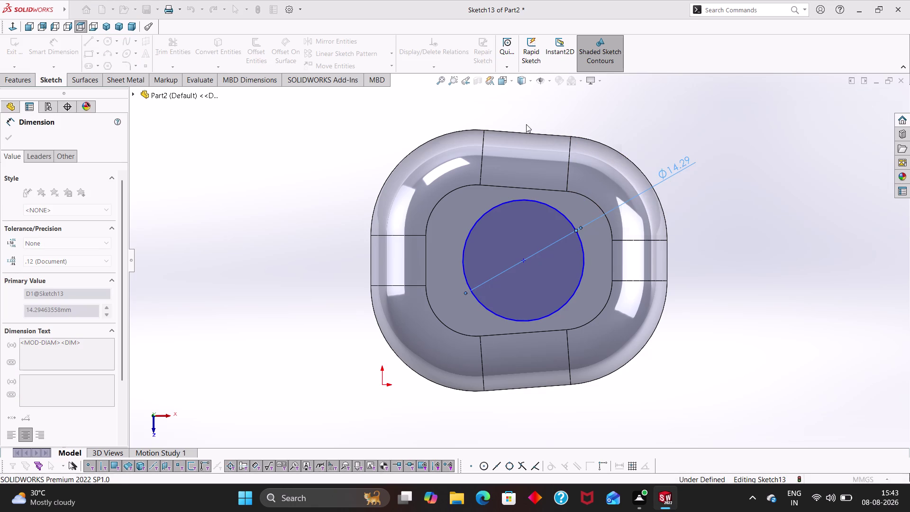
click(750, 269)
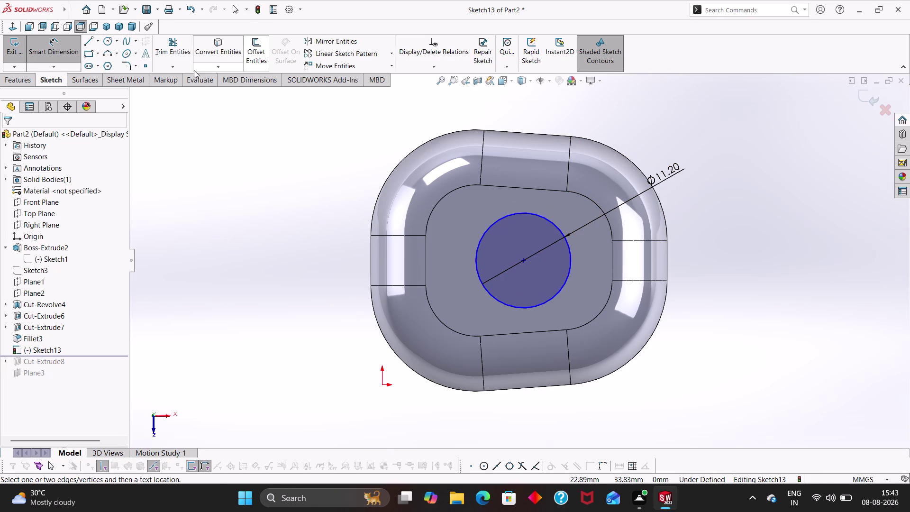
click(11, 76)
Extrude-cut the 11.20 mm circle into the case as a centre hole.
click(163, 55)
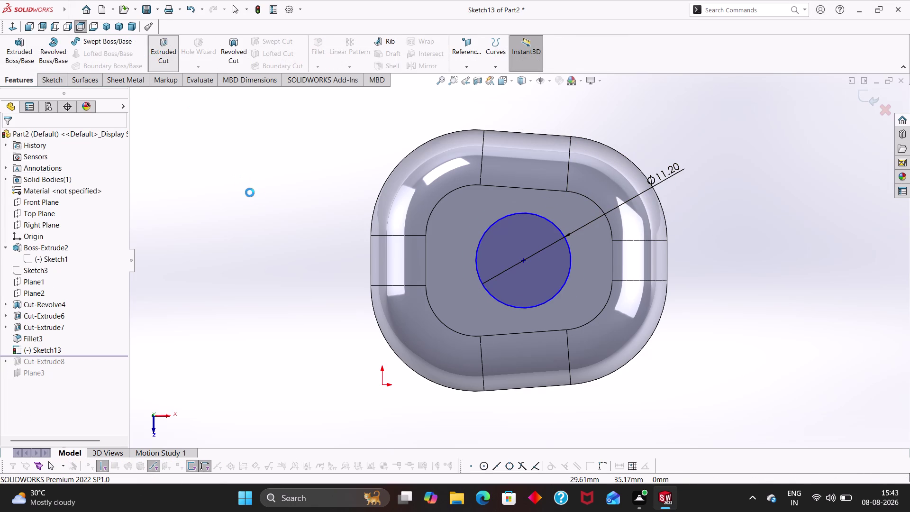
middle_drag(300, 232, 315, 80)
scroll(up, 3)
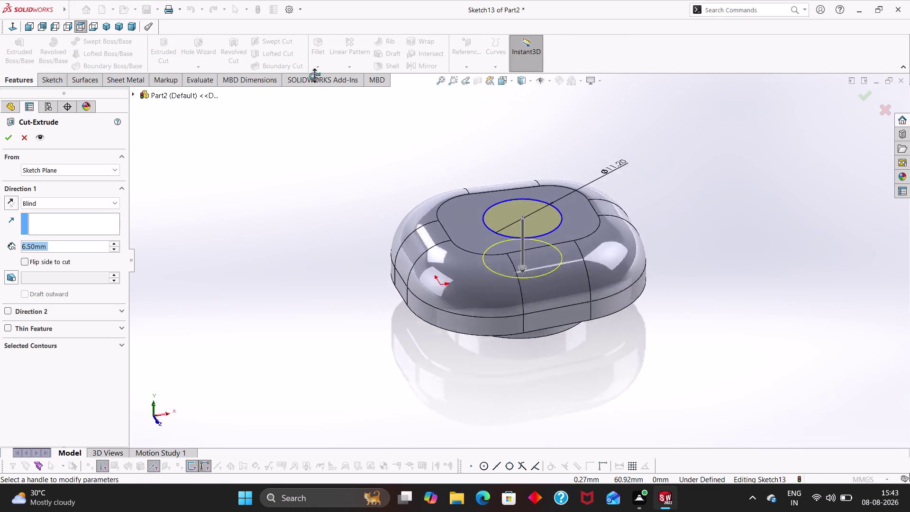
middle_drag(315, 80, 305, 70)
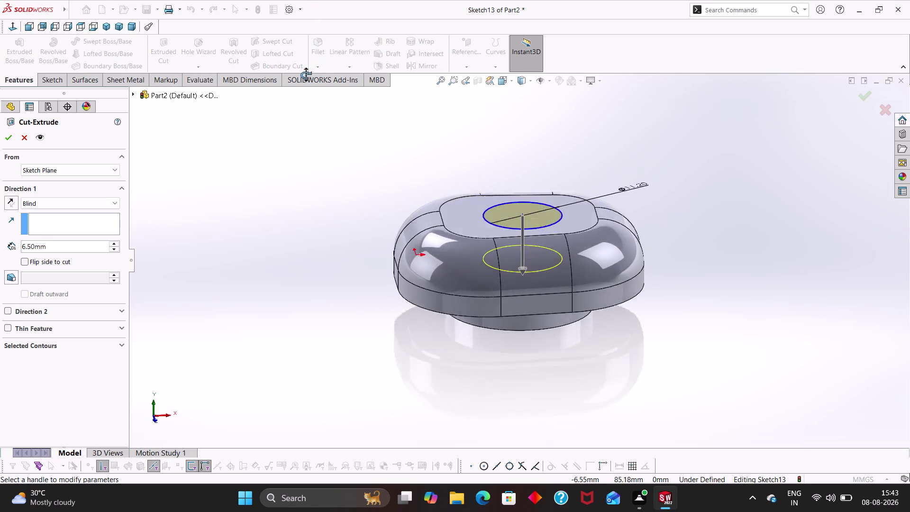
middle_drag(305, 69, 304, 91)
click(7, 135)
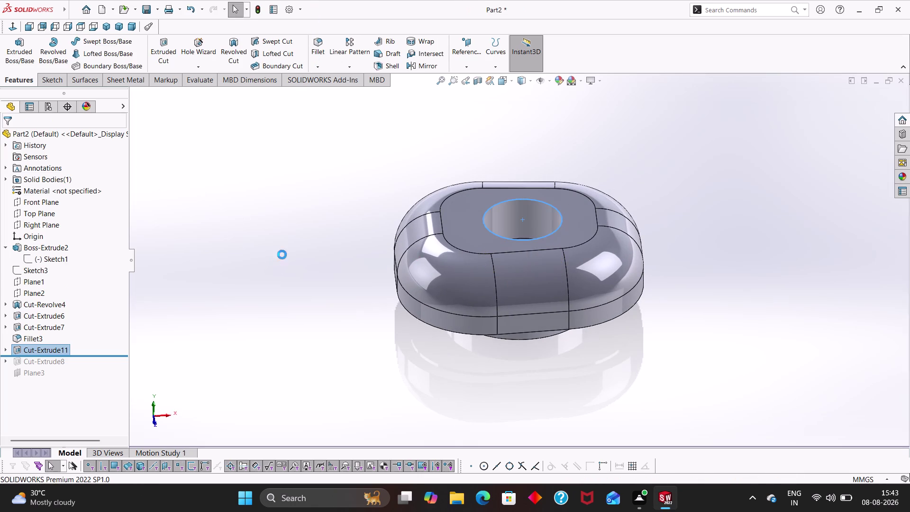
Orbit around the new hole, then undo the cut to return to the sketch.
click(282, 255)
middle_drag(341, 223, 333, 359)
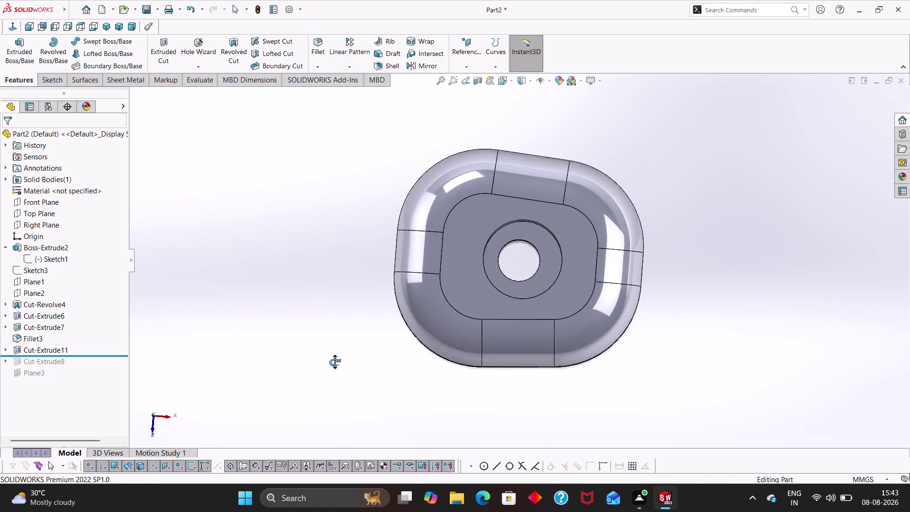
middle_drag(333, 359, 339, 361)
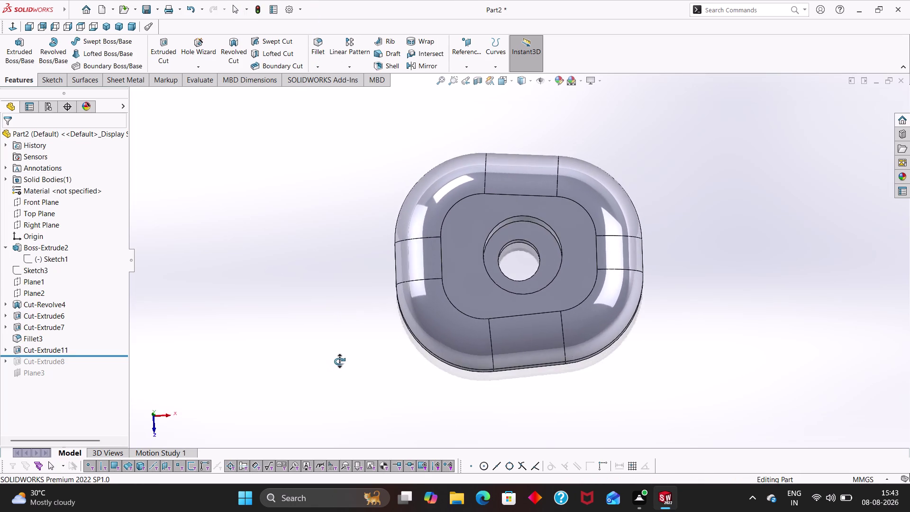
middle_drag(339, 361, 335, 346)
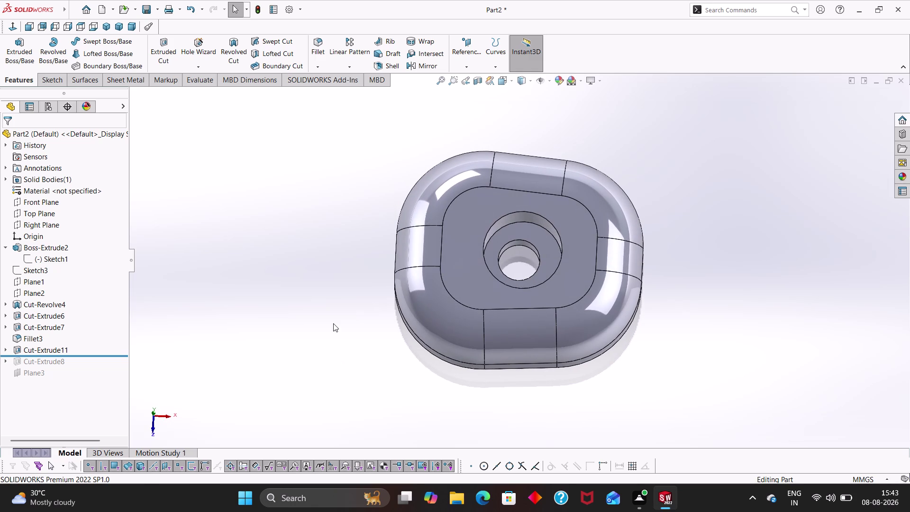
key(ctrl+z)
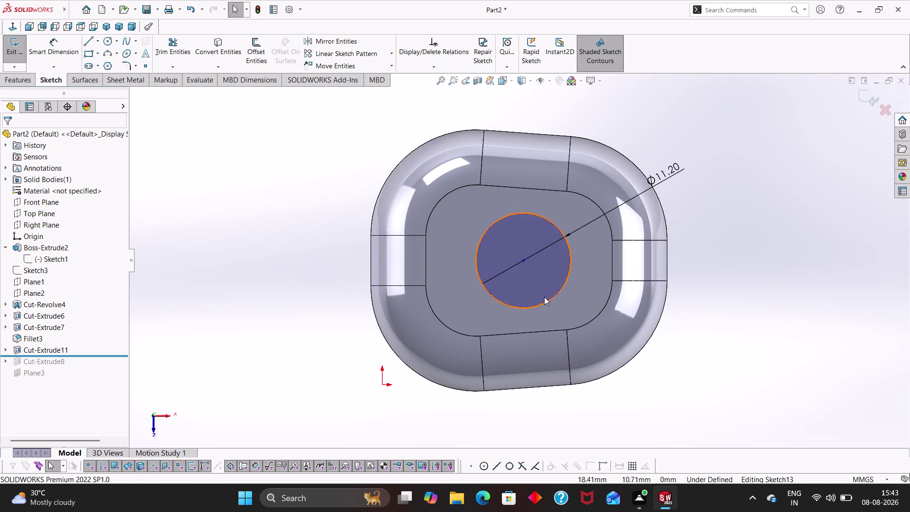
Draw a construction centreline across the case from its left edge to its right edge.
key(Escape)
key(Escape)
key(Escape)
key(Escape)
right_drag(298, 324, 292, 268)
key(Escape)
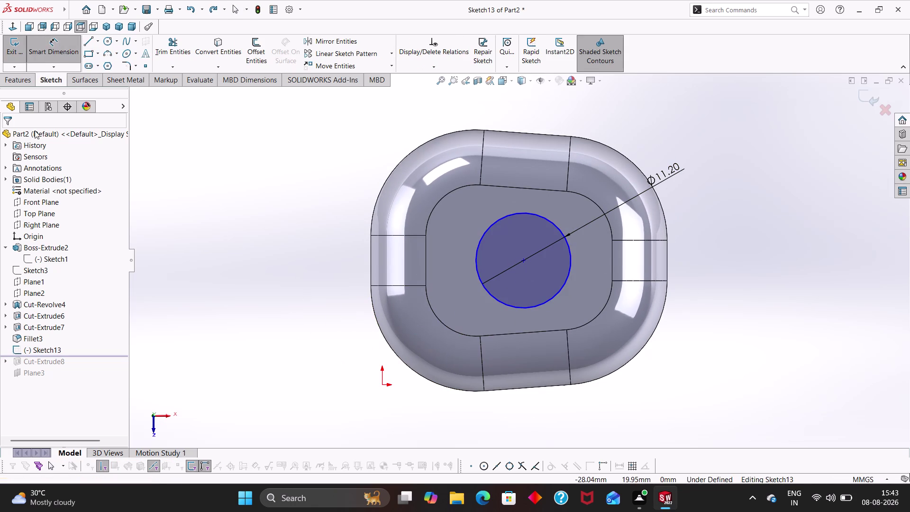
key(Escape)
click(97, 41)
click(95, 63)
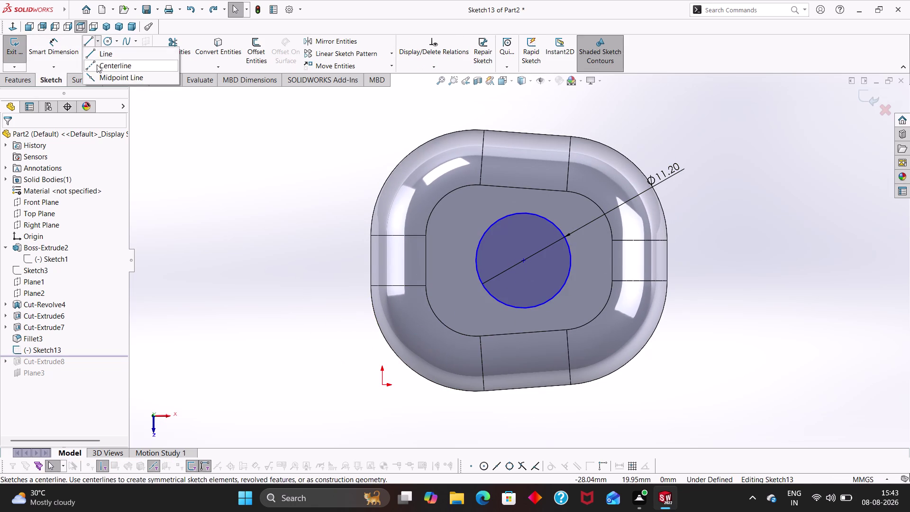
click(372, 261)
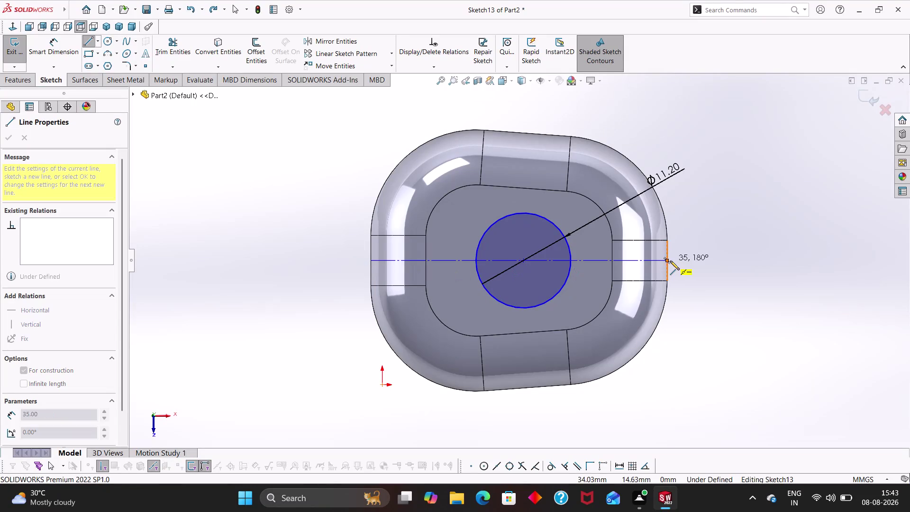
click(668, 262)
key(Escape)
key(Escape)
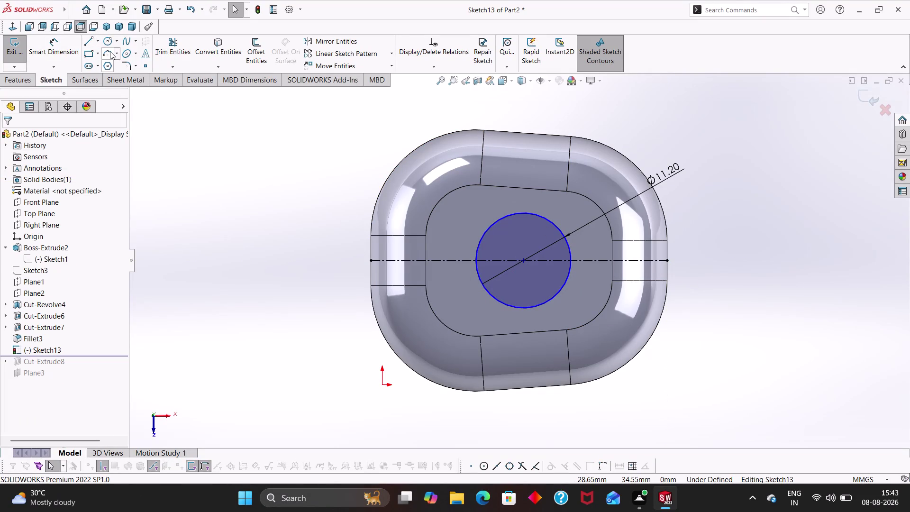
Start another centreline, then reselect the centreline's left and right endpoints.
click(99, 44)
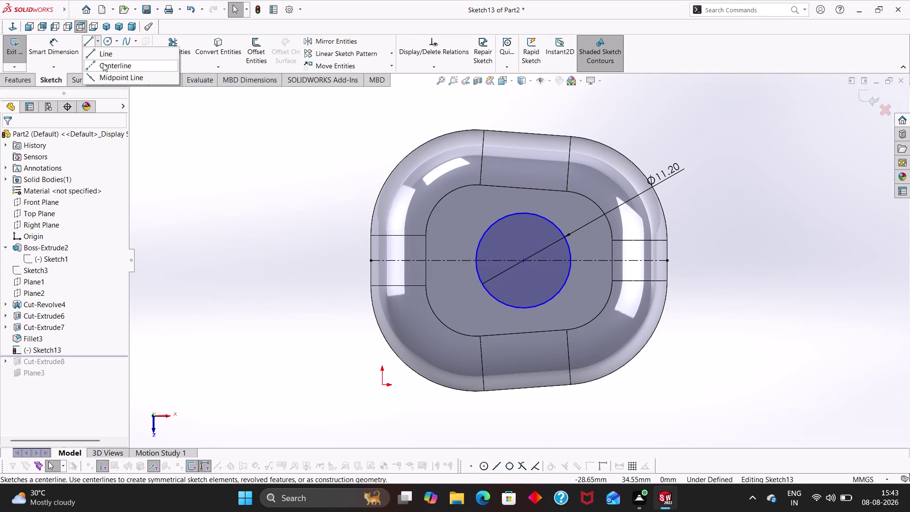
click(103, 63)
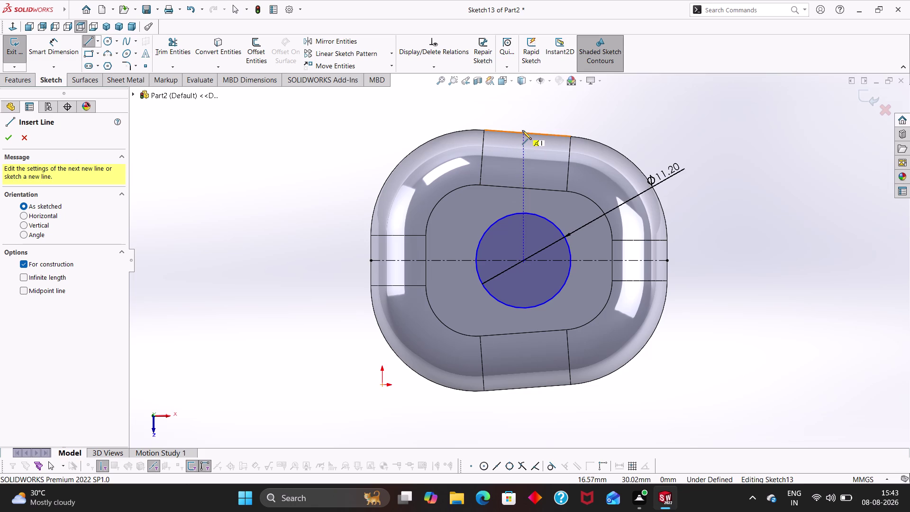
key(Escape)
key(Escape)
key(Escape)
right_drag(719, 324, 721, 179)
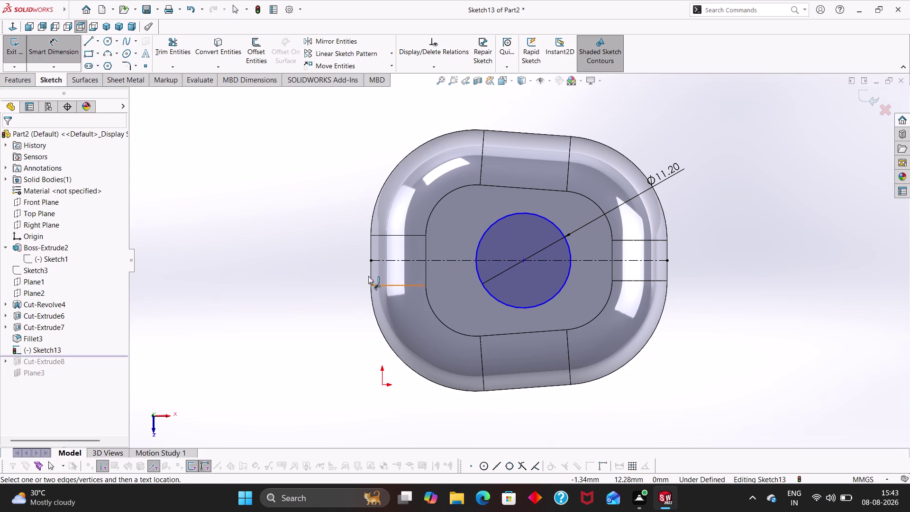
click(370, 260)
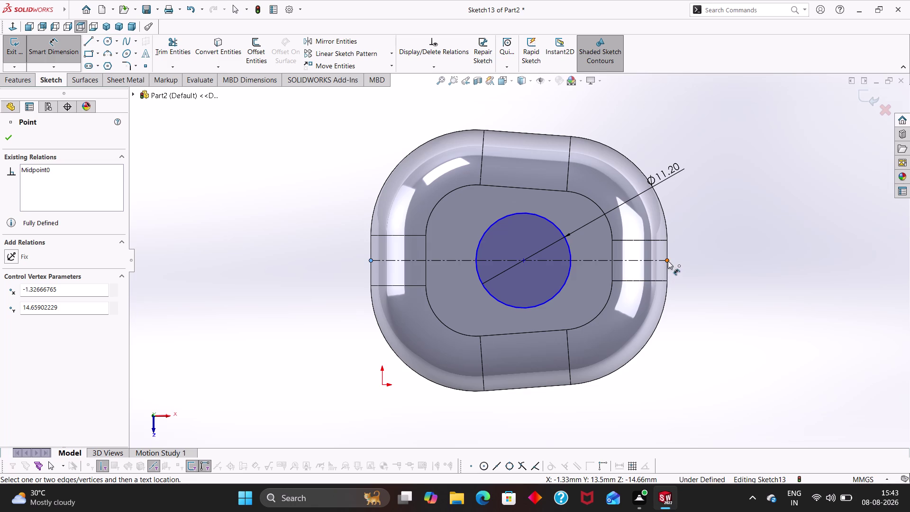
click(668, 261)
key(Escape)
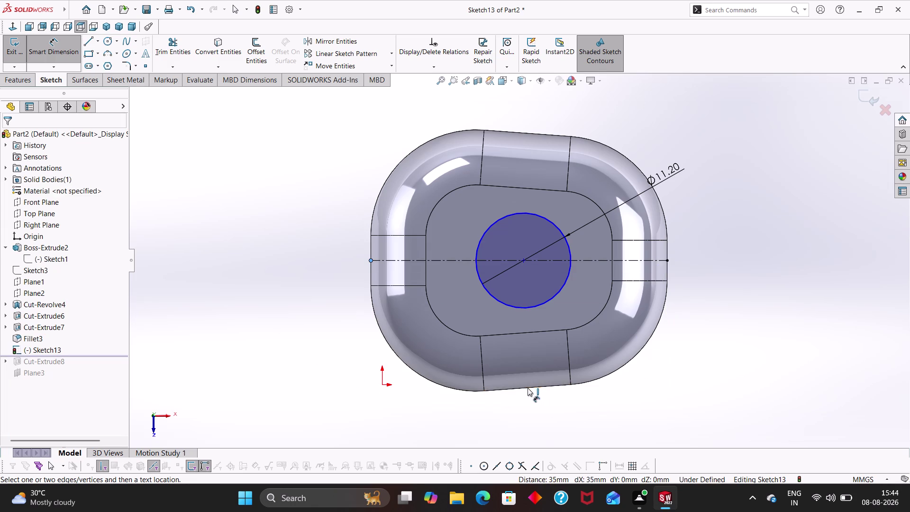
Try dimensioning the centreline to the bottom edge, undoing the conflicting dimension.
click(526, 133)
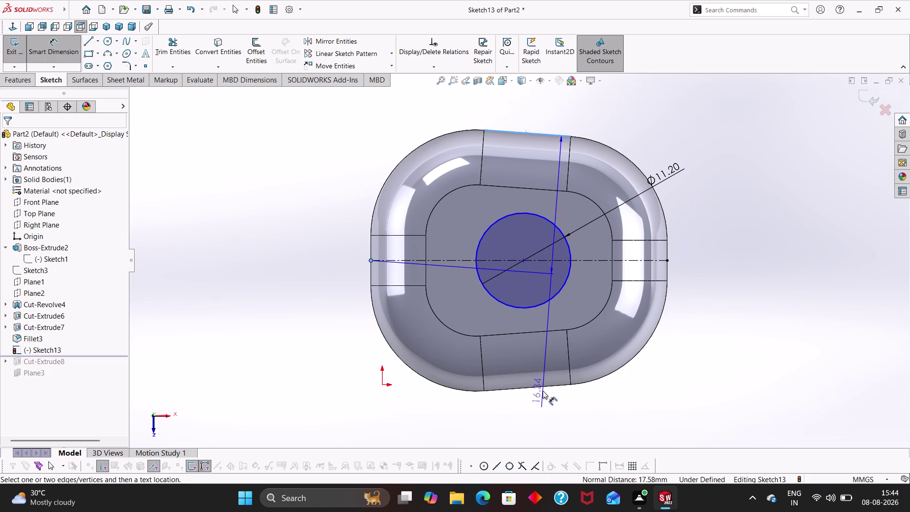
click(541, 386)
key(Escape)
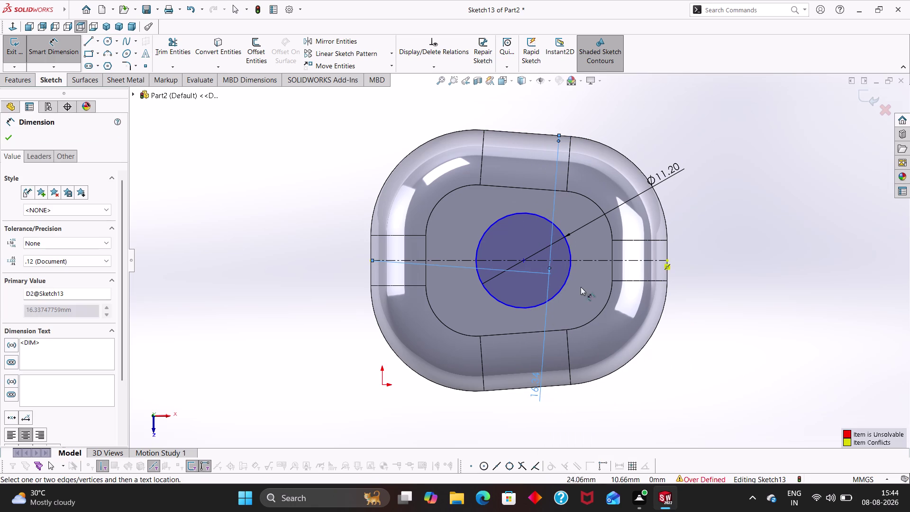
key(ctrl+z)
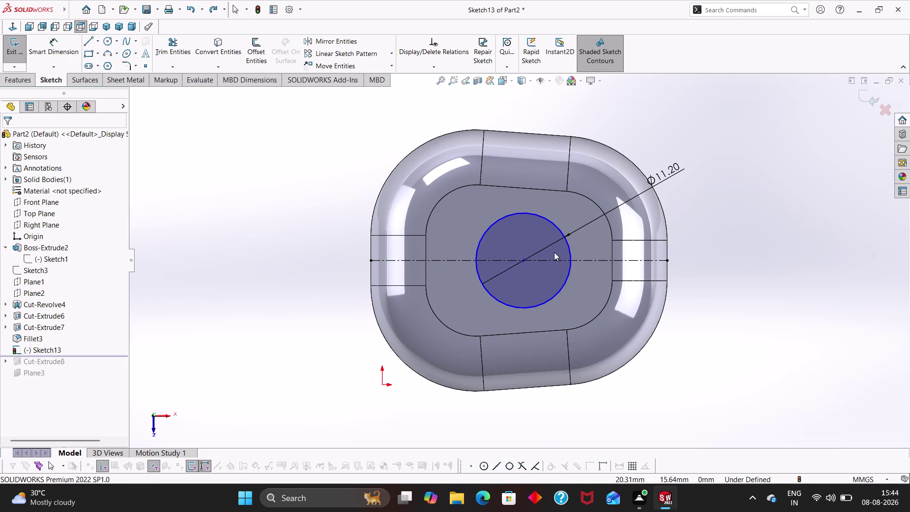
key(Escape)
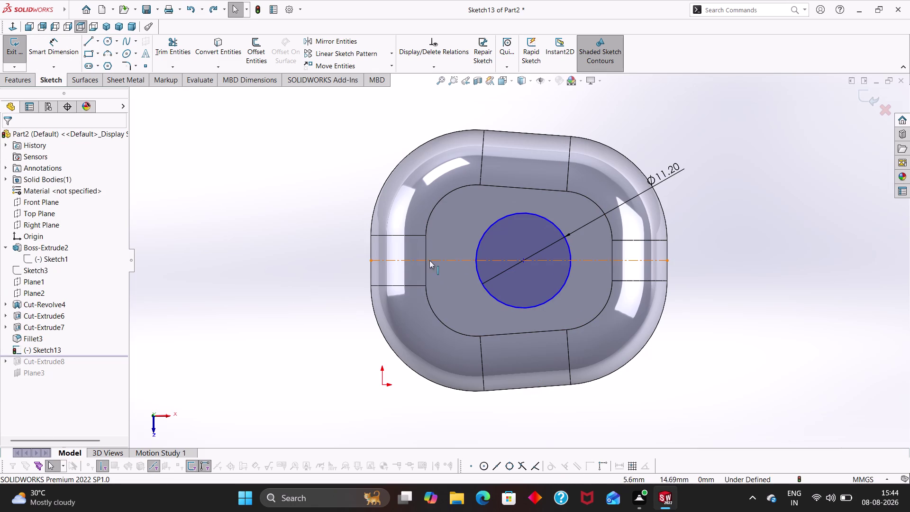
right_drag(322, 327, 339, 177)
click(370, 259)
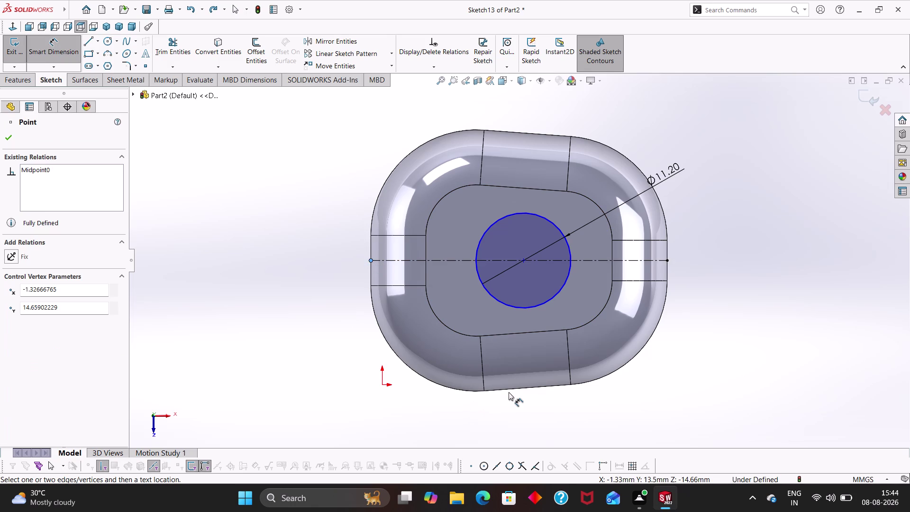
click(510, 389)
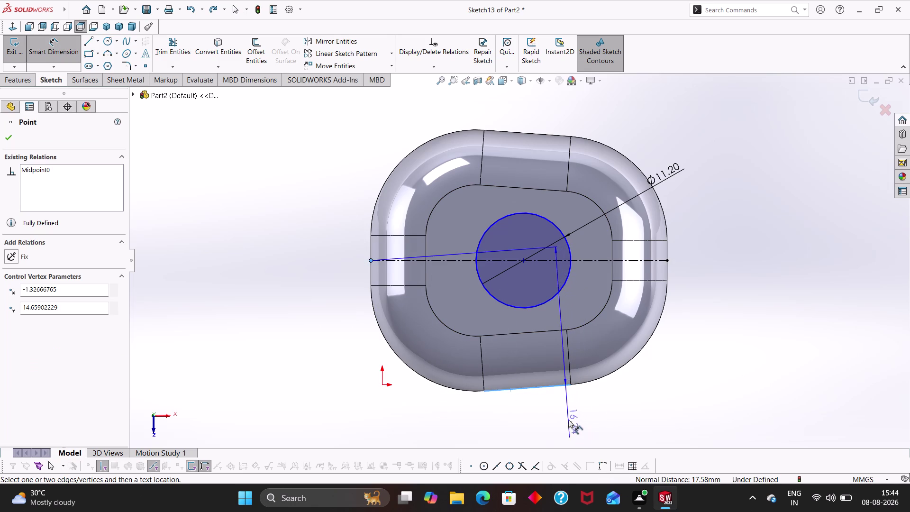
key(Escape)
key(Escape)
key(Escape)
key(Escape)
key(Escape)
key(Escape)
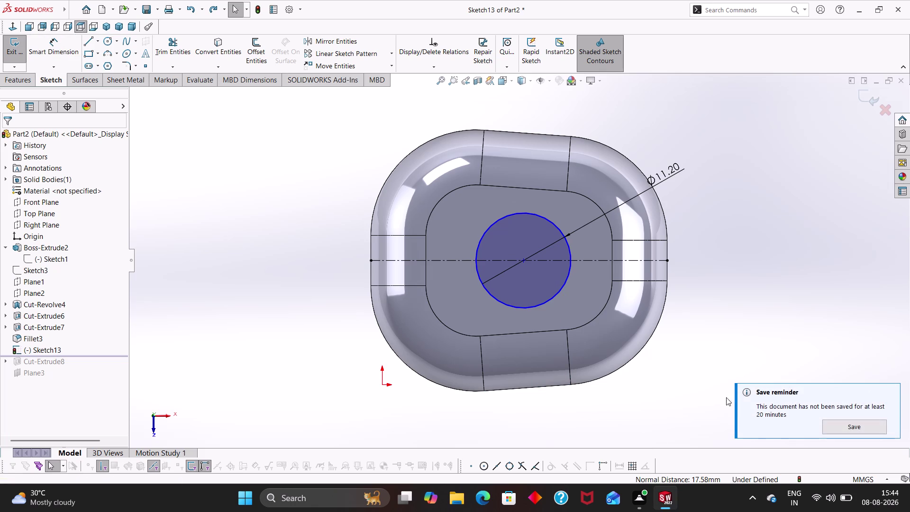
Orbit to view the part from below and the curved top from the side.
middle_drag(707, 377, 665, 219)
middle_drag(647, 374, 602, 163)
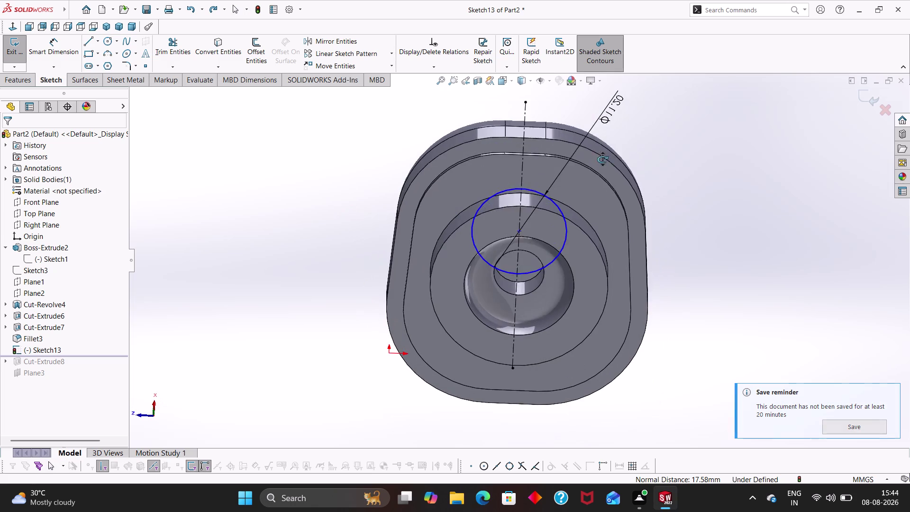
middle_drag(602, 163, 603, 55)
middle_drag(717, 291, 708, 229)
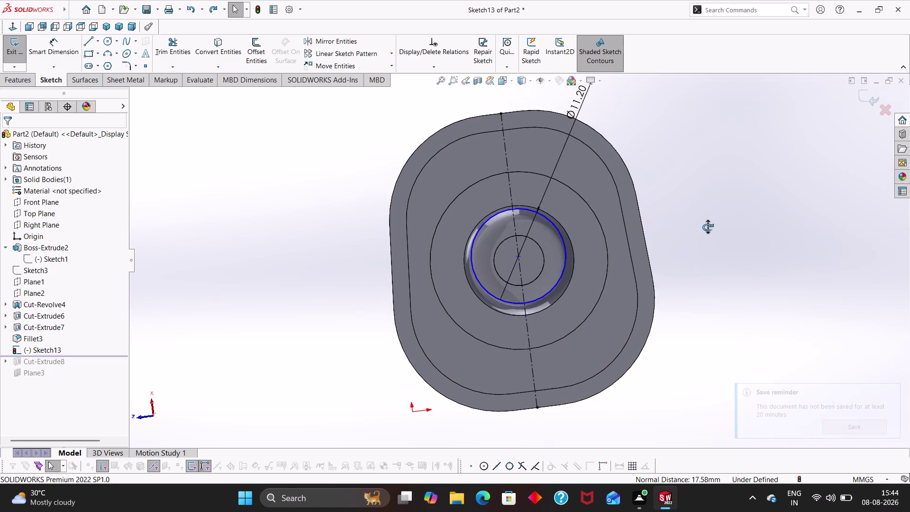
middle_drag(708, 229, 582, 443)
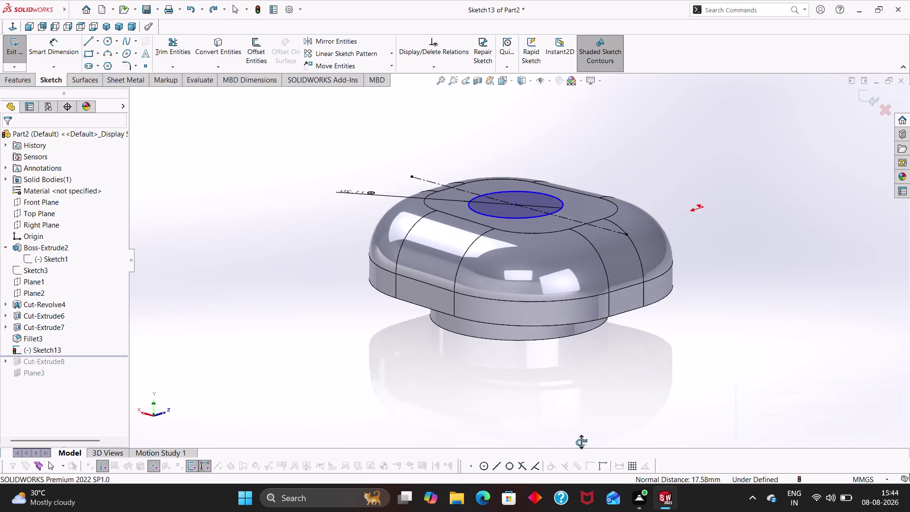
middle_drag(582, 444, 568, 287)
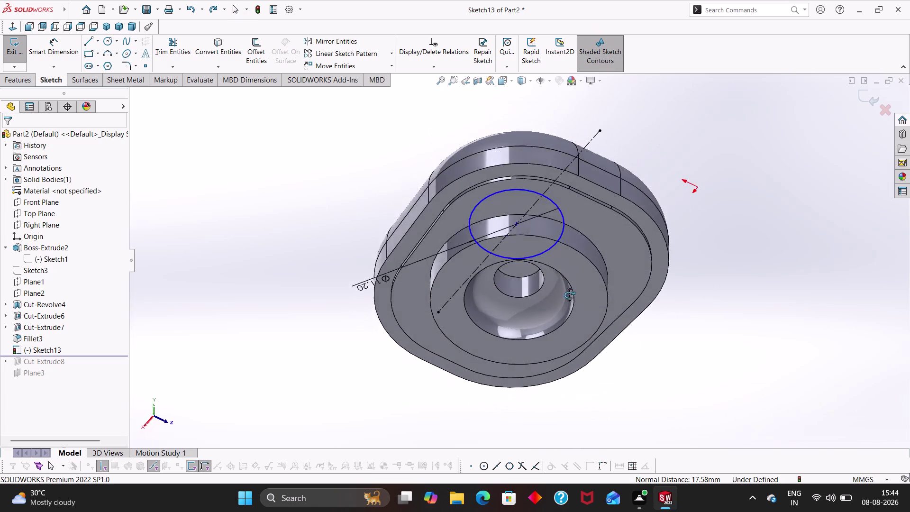
middle_drag(569, 287, 574, 423)
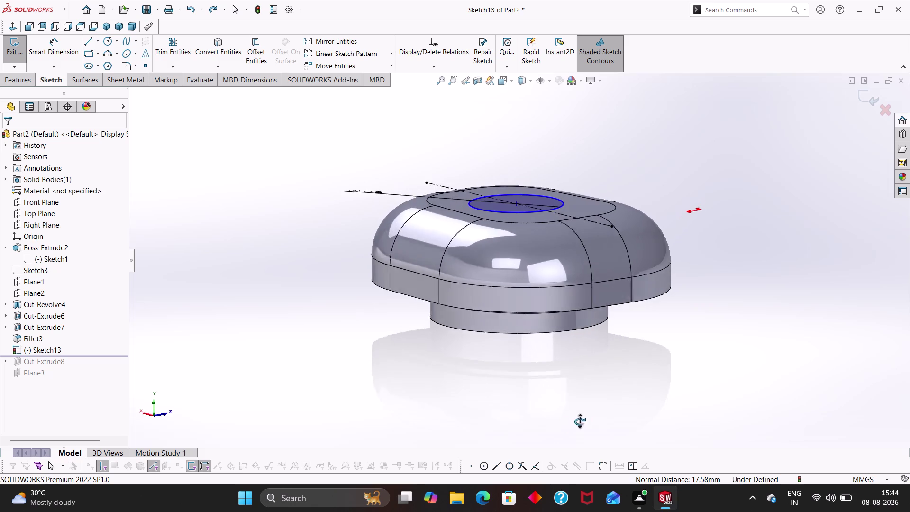
middle_drag(574, 424, 611, 435)
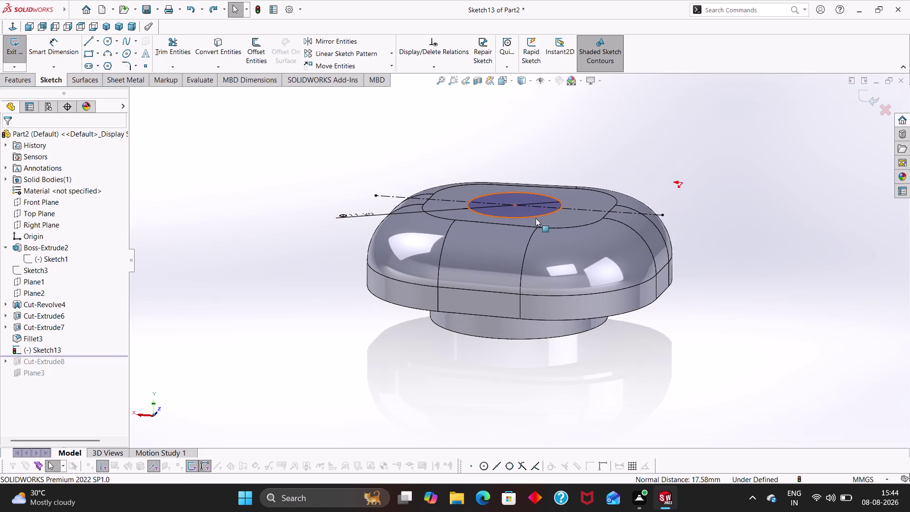
Select the Ø11.20 circle on the curved top, delete it and confirm.
click(536, 216)
key(Delete)
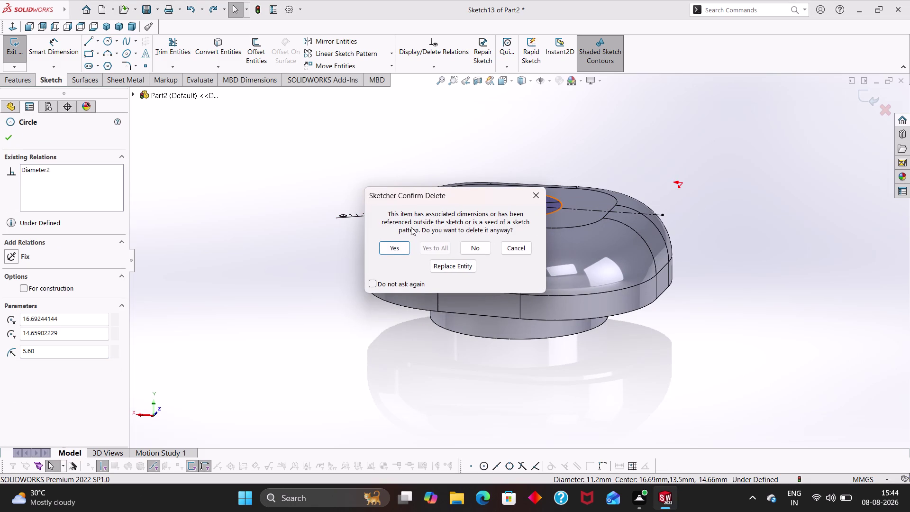
click(399, 248)
key(Escape)
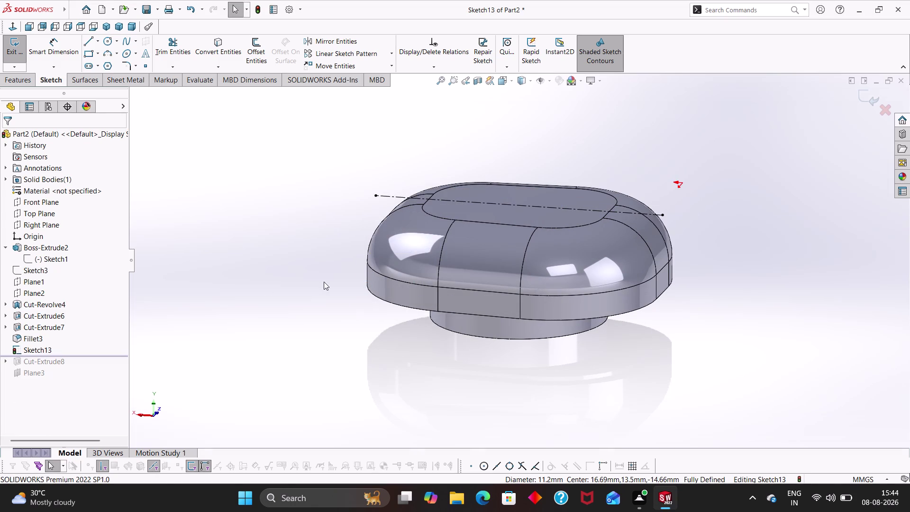
click(34, 209)
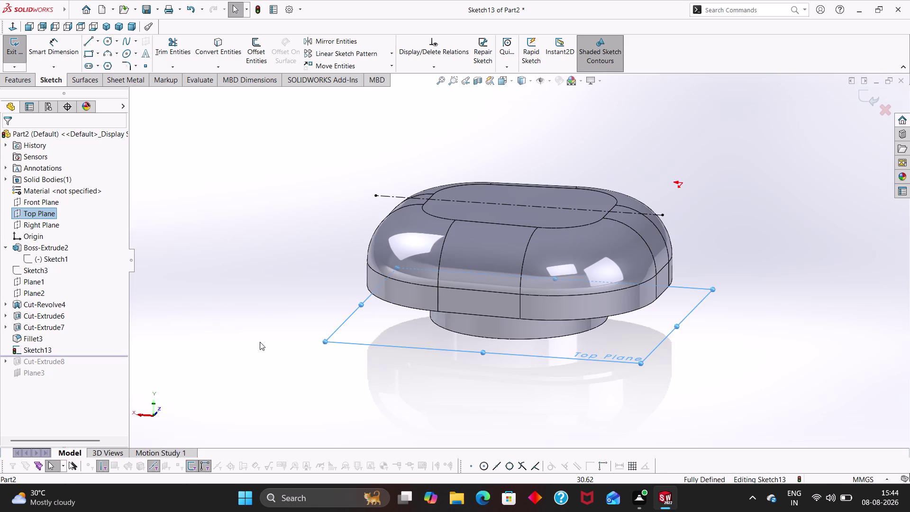
Orbit the part to an edge-on side view and exit the sketch.
middle_drag(262, 341, 261, 339)
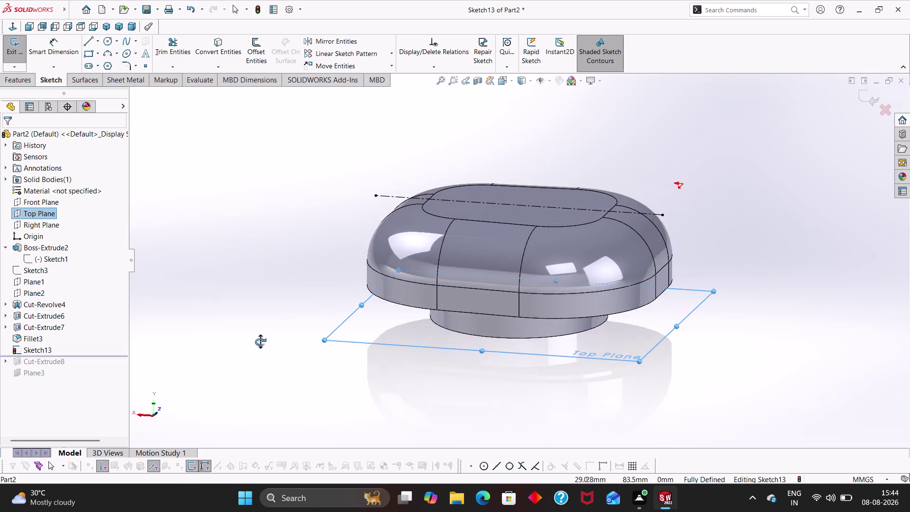
middle_drag(261, 339, 256, 344)
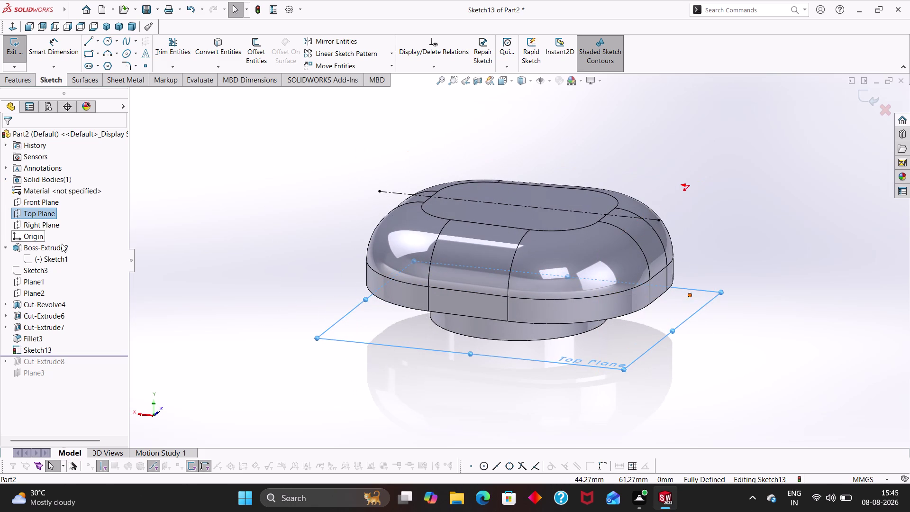
middle_drag(243, 296, 253, 256)
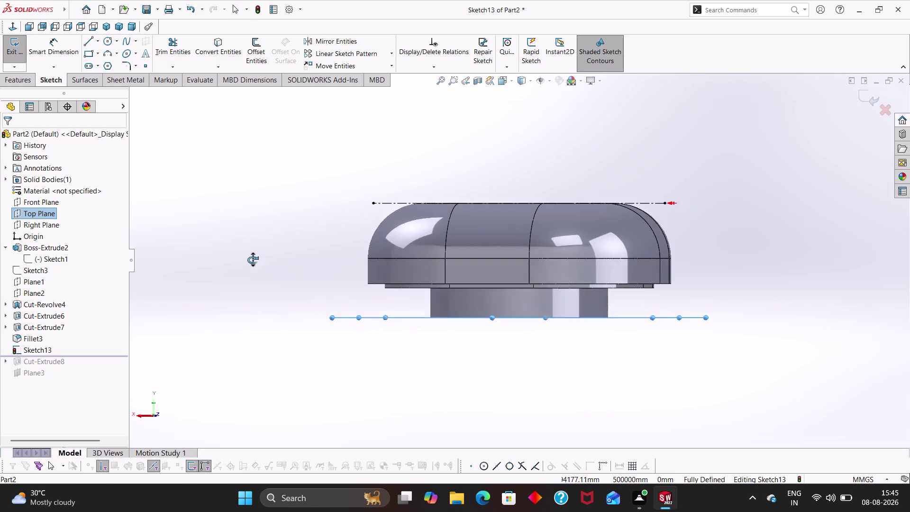
middle_drag(253, 256, 294, 296)
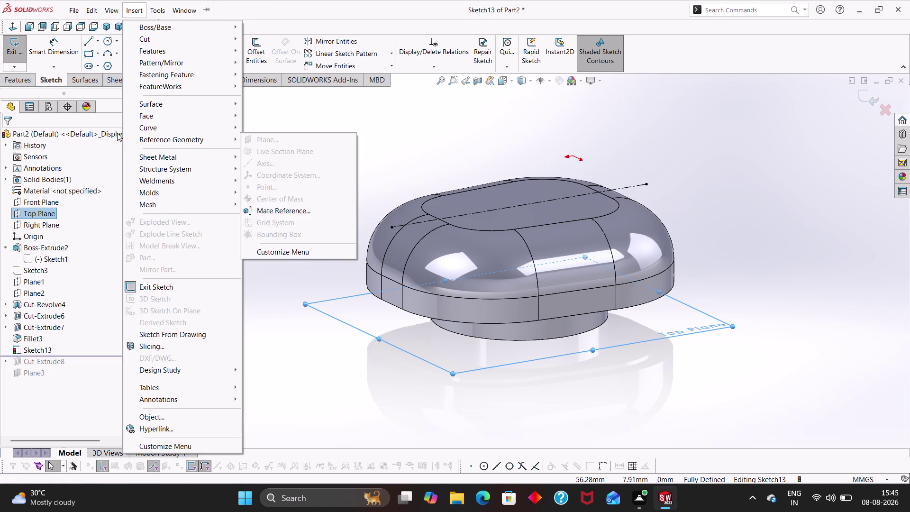
click(5, 51)
click(38, 218)
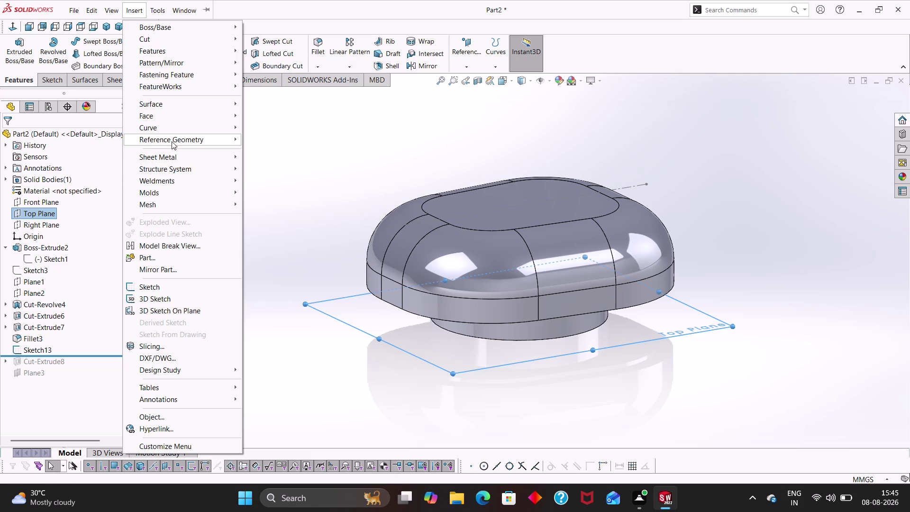
Create Plane4 offset 6.75 mm from the Top Plane, checking its position.
click(264, 142)
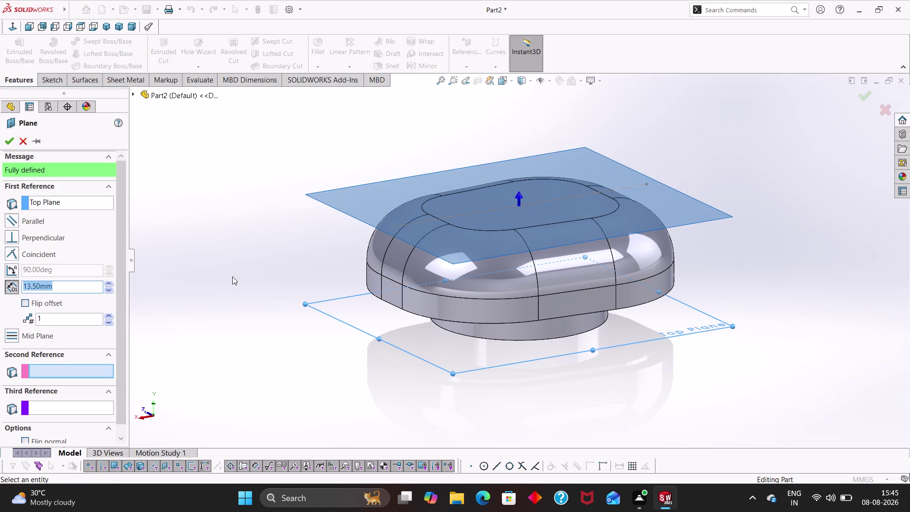
text(6.)
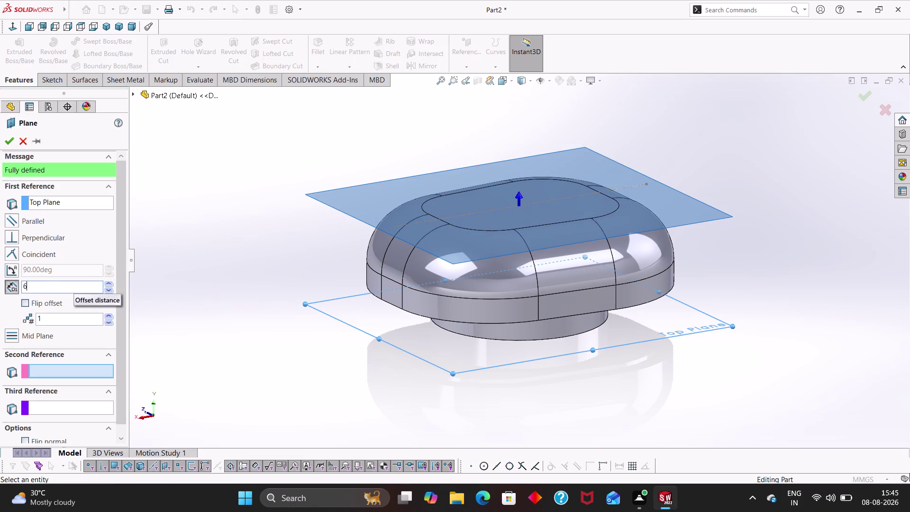
text(75)
key(Return)
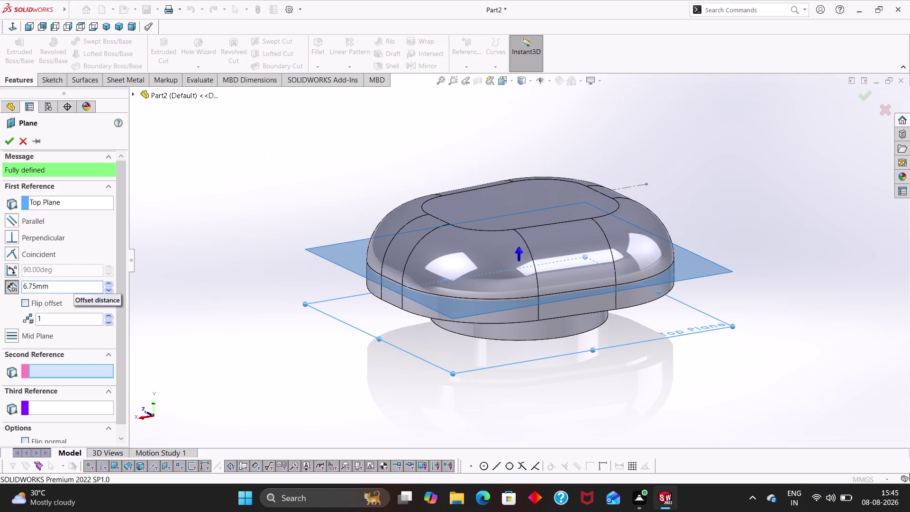
middle_drag(290, 348, 275, 256)
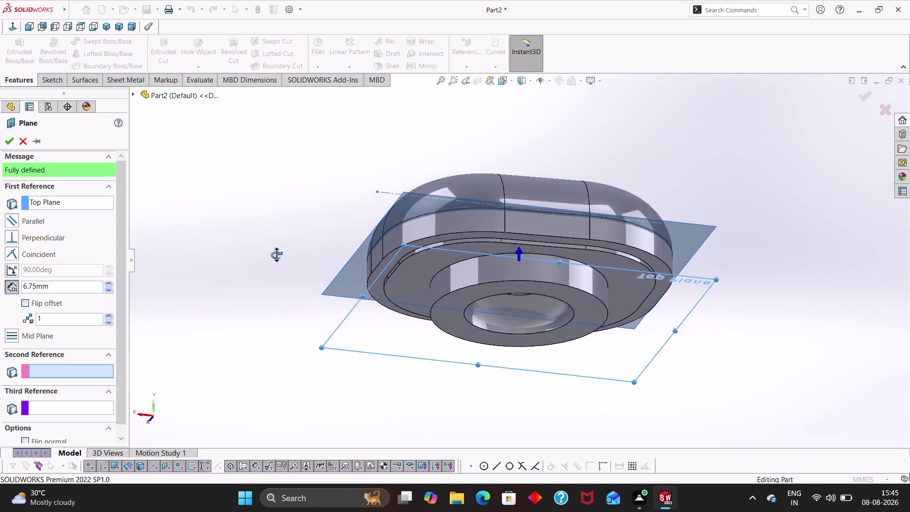
middle_drag(276, 255, 282, 232)
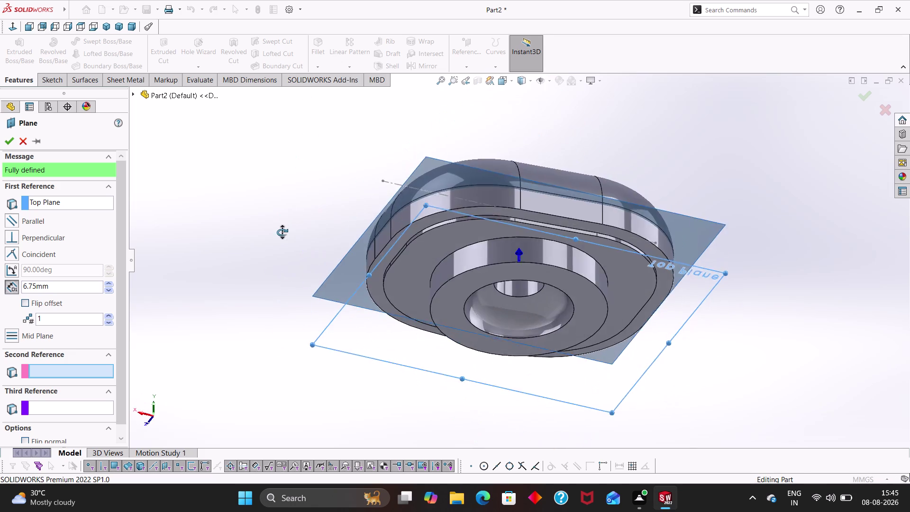
middle_drag(282, 232, 279, 322)
click(10, 144)
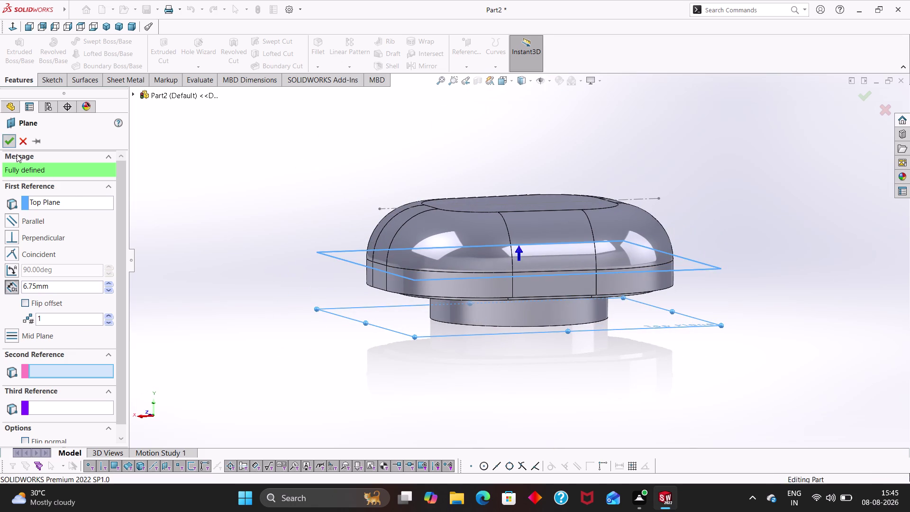
click(33, 361)
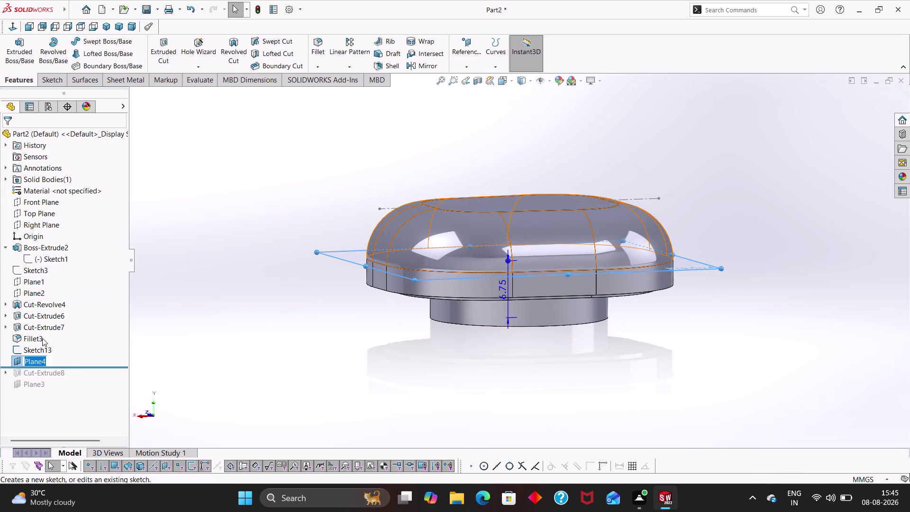
Start a new sketch on Plane4 and orbit to straighten the view.
click(70, 361)
right_click(40, 359)
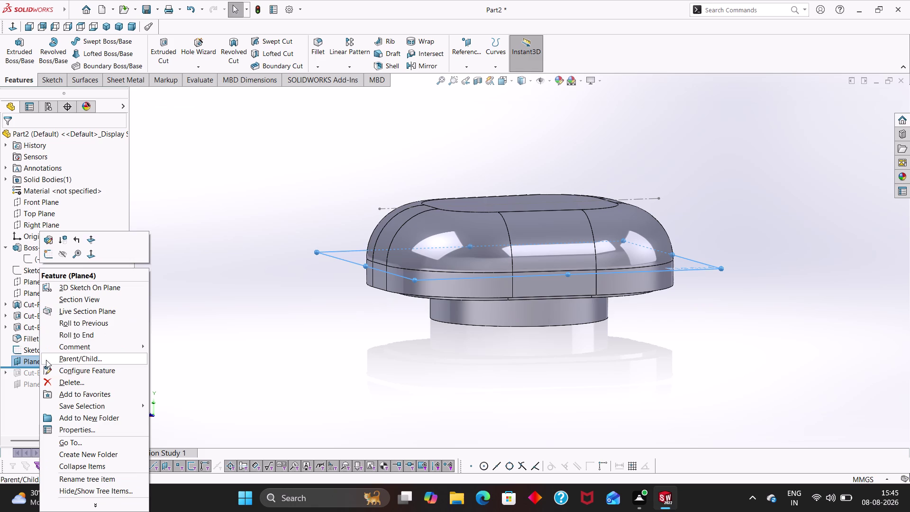
click(44, 250)
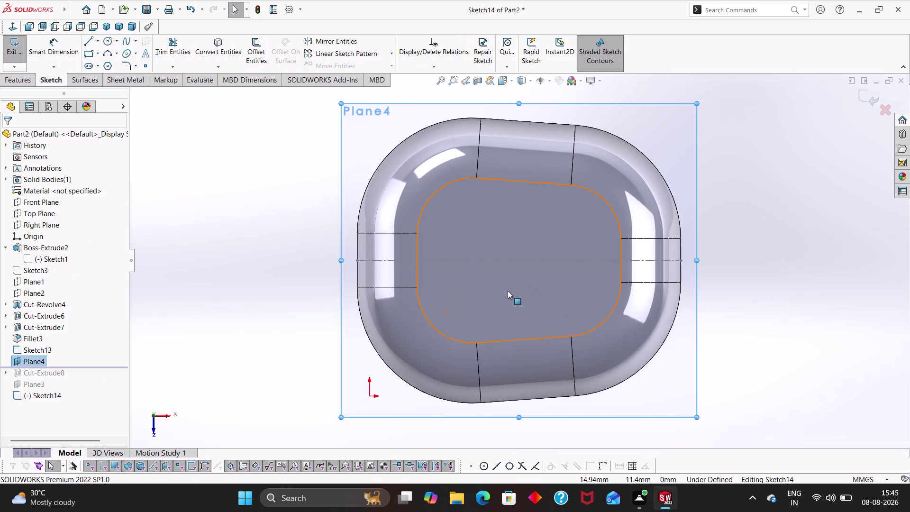
scroll(up, 3)
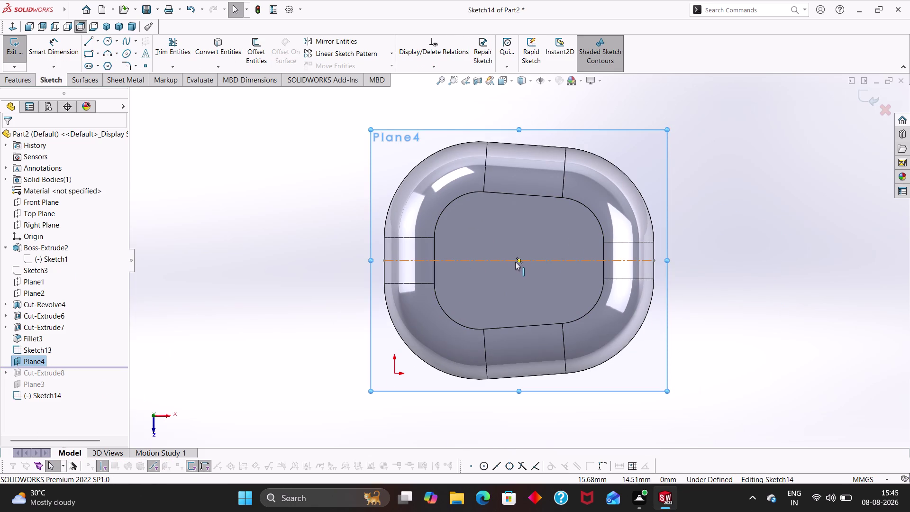
middle_drag(710, 298, 608, 272)
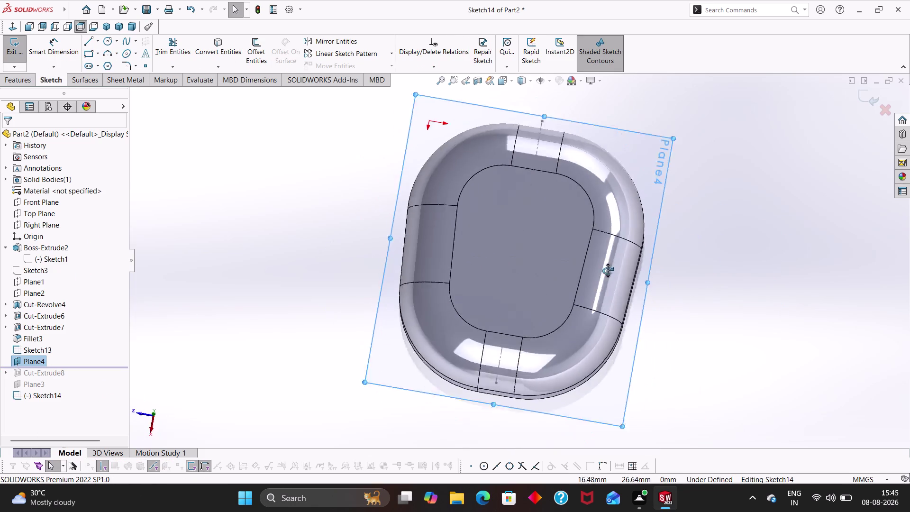
middle_drag(609, 272, 607, 90)
middle_drag(540, 347, 492, 103)
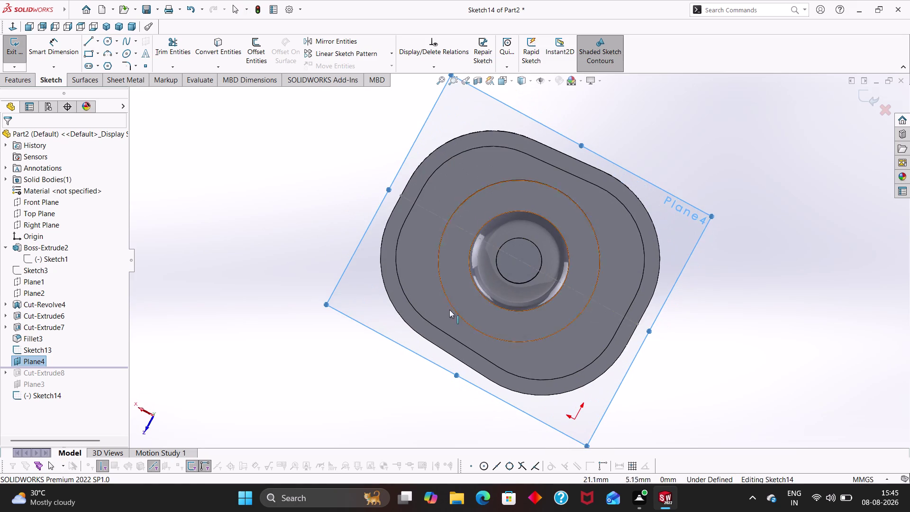
middle_drag(382, 394, 347, 367)
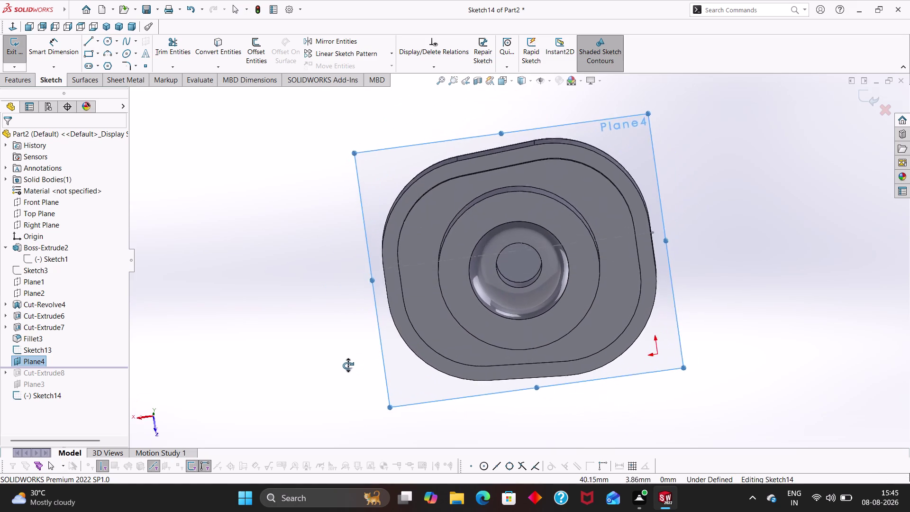
middle_drag(347, 367, 352, 353)
right_drag(283, 296, 357, 297)
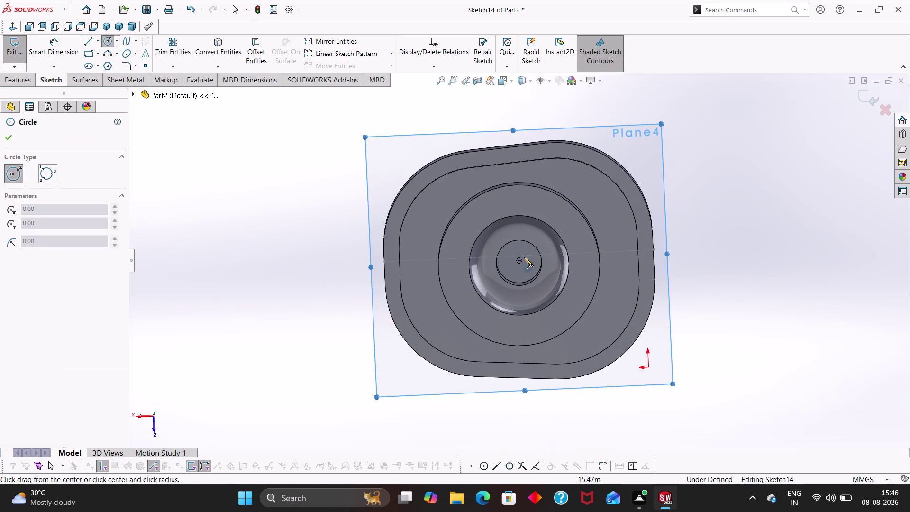
scroll(down, 3)
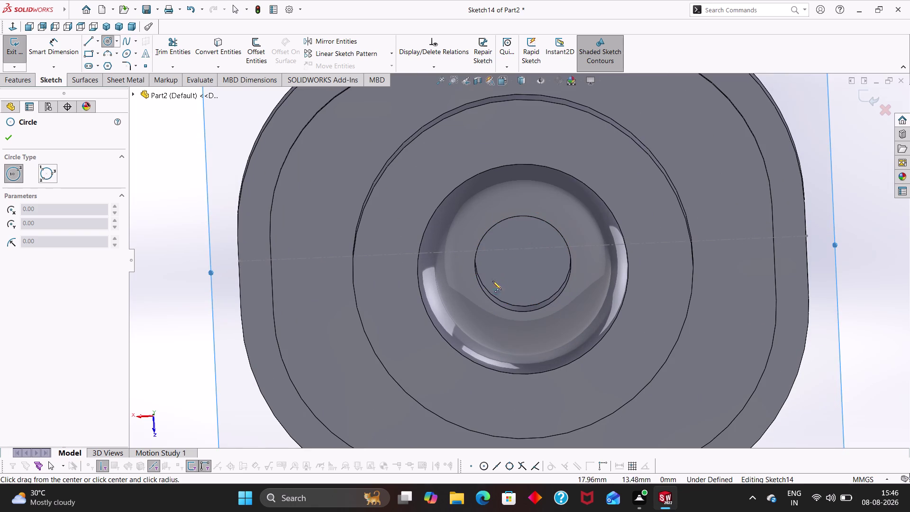
Draw a circle of about 9.14 mm radius centred on the hole centre.
click(523, 260)
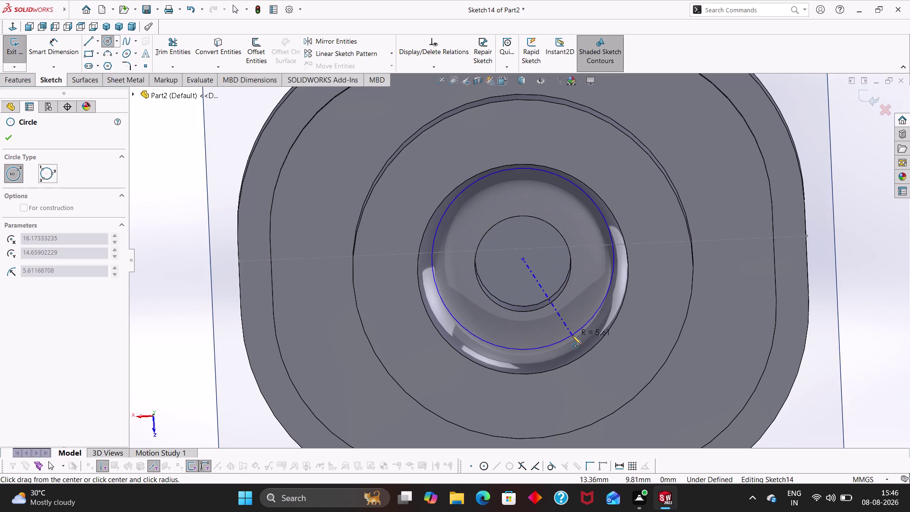
scroll(down, 3)
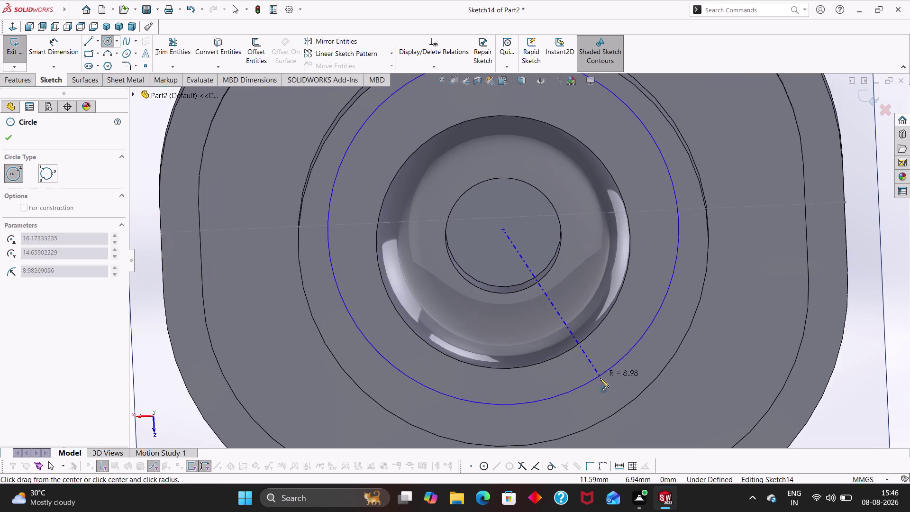
scroll(up, 3)
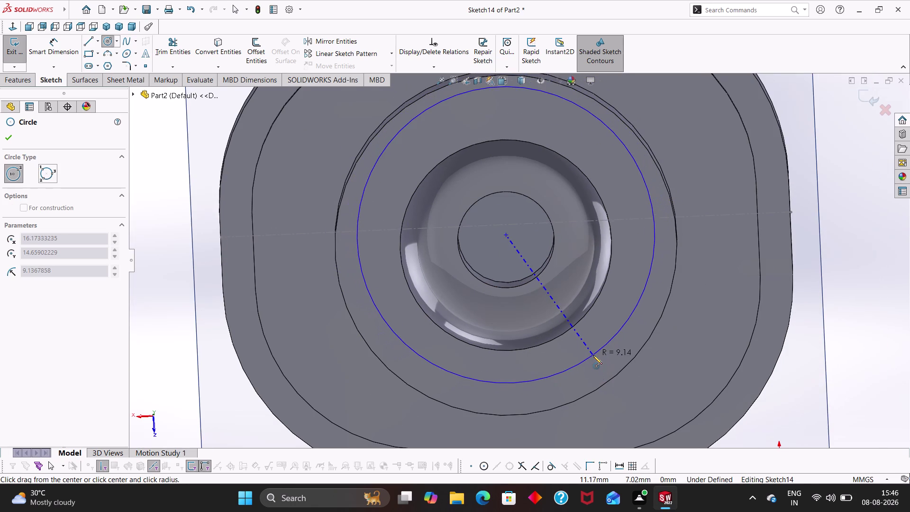
click(593, 355)
key(Escape)
right_drag(705, 341, 683, 235)
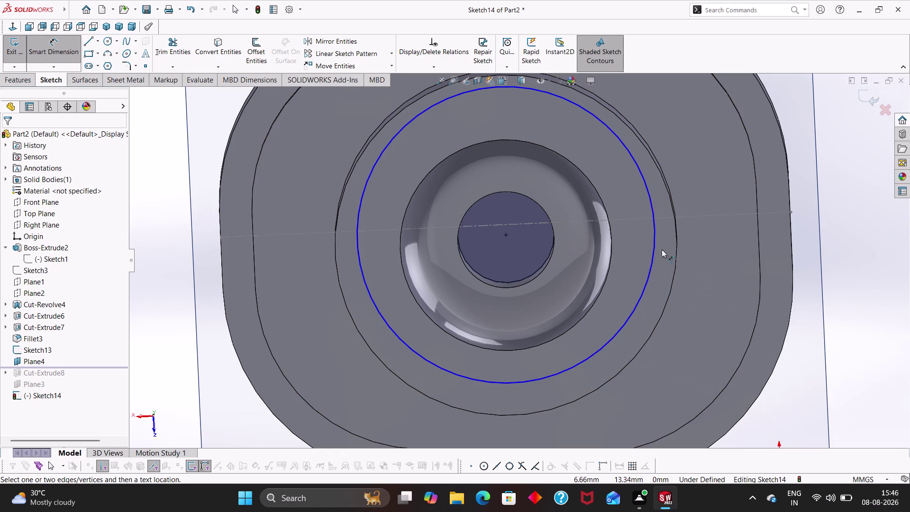
Add a diameter dimension to the Plane4 circle and enter a first value.
click(655, 253)
click(725, 200)
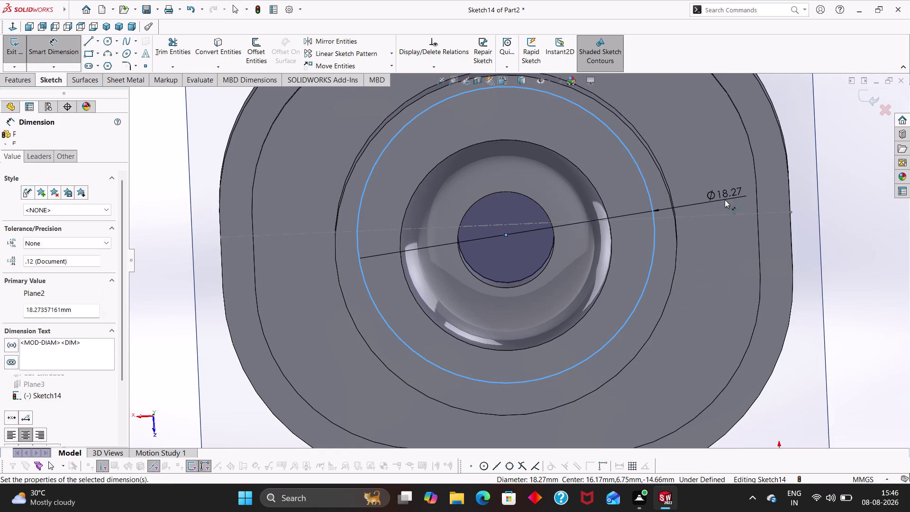
key(1)
key(1)
key(period)
key(Return)
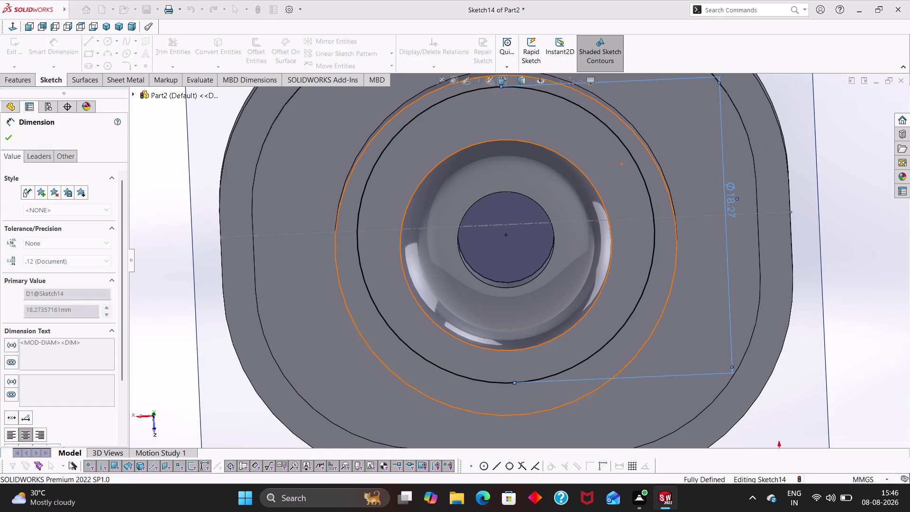
key(2)
key(5)
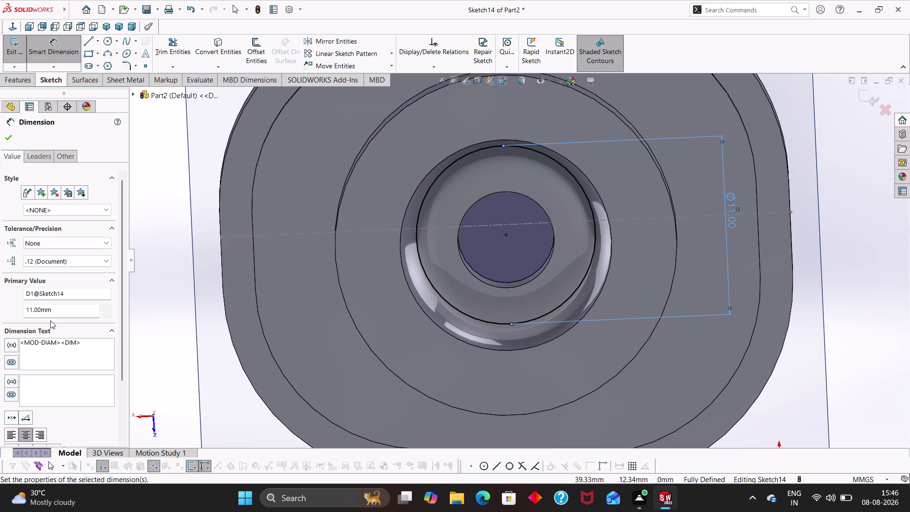
Correct the circle diameter to 11.20 mm and confirm the dimension.
drag(56, 314, 13, 307)
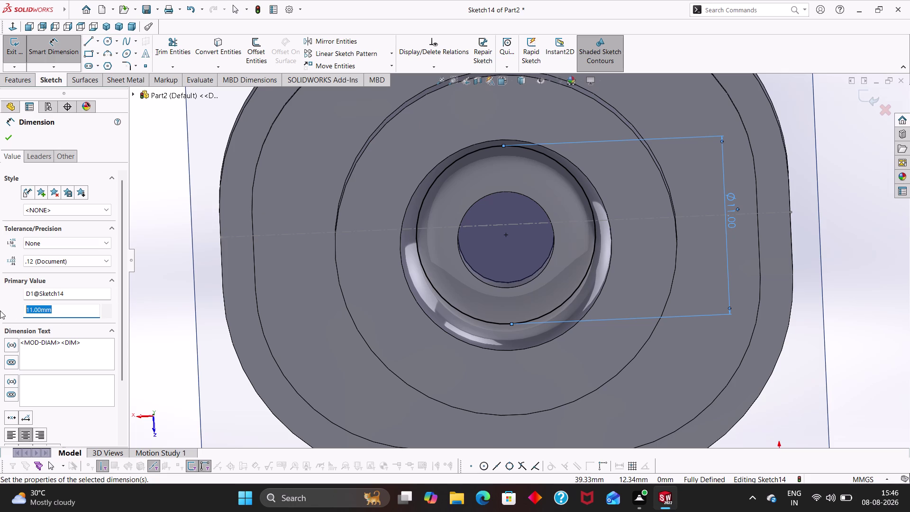
text(11.)
key(2)
key(Return)
click(863, 299)
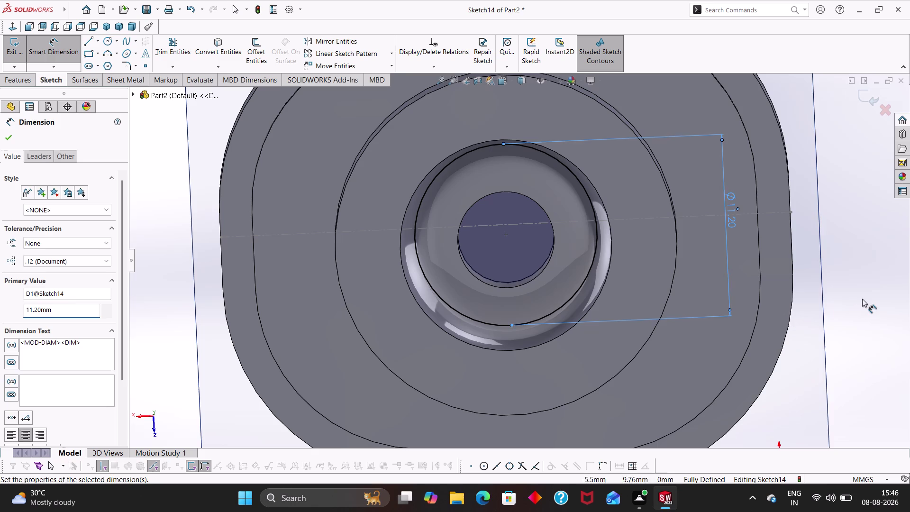
Orbit the part to view the top at an angle.
scroll(up, 3)
middle_drag(744, 199, 739, 233)
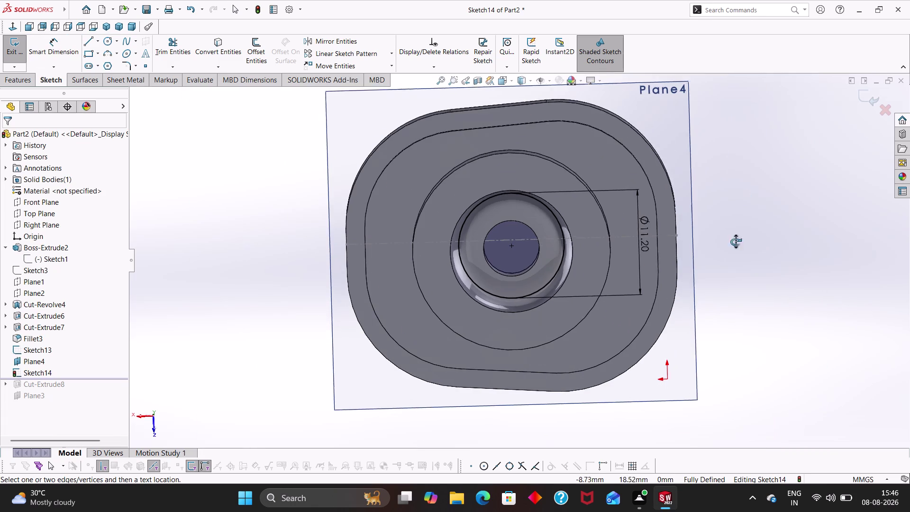
middle_drag(739, 233, 725, 404)
middle_drag(740, 142, 766, 330)
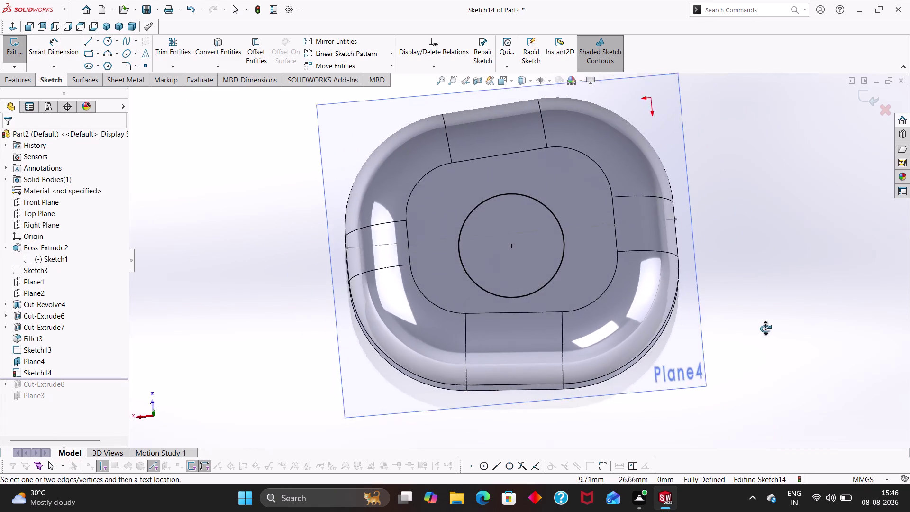
middle_drag(766, 330, 744, 246)
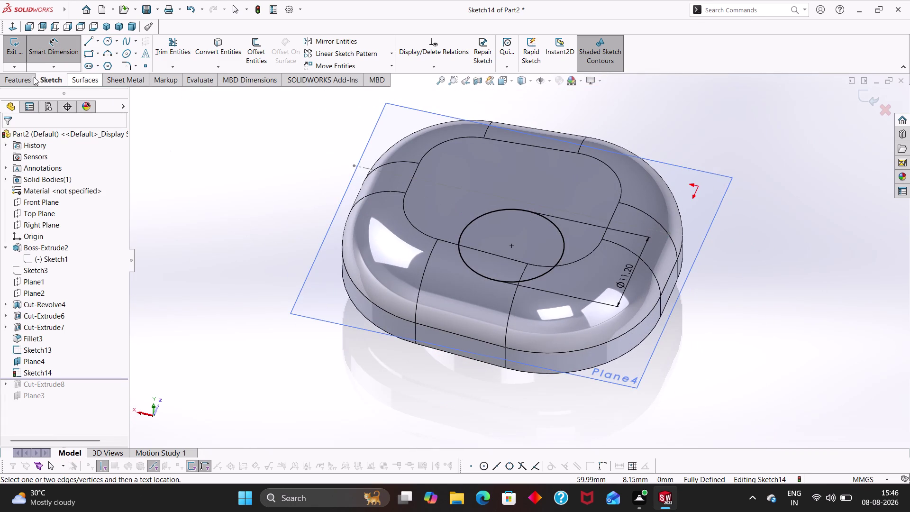
click(18, 70)
click(186, 110)
Extrude-cut the 11.20 mm circle 6.50 mm deep as Cut-Extrude12 and check it.
click(12, 76)
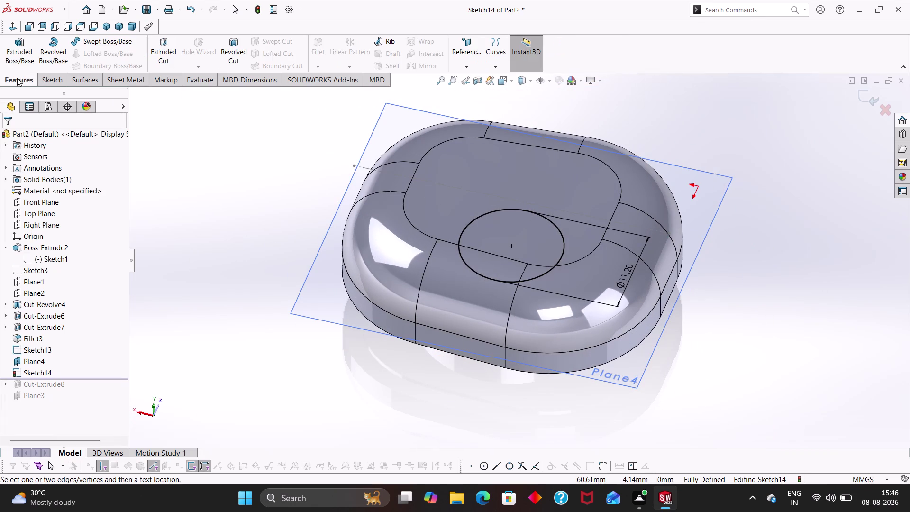
click(154, 46)
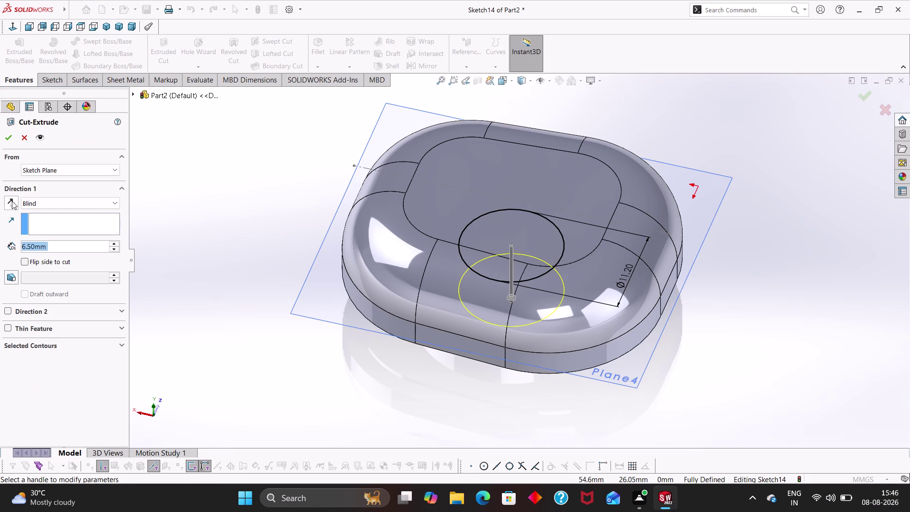
click(12, 201)
click(6, 139)
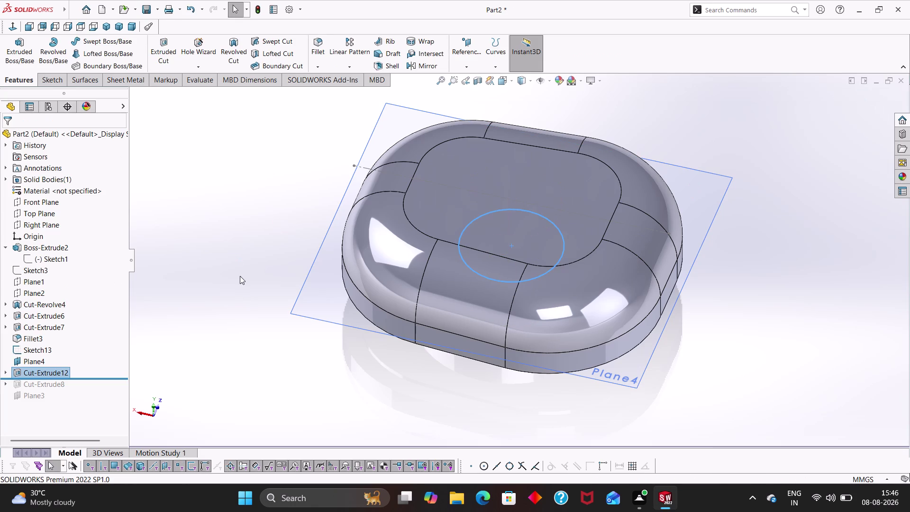
middle_drag(267, 266, 287, 278)
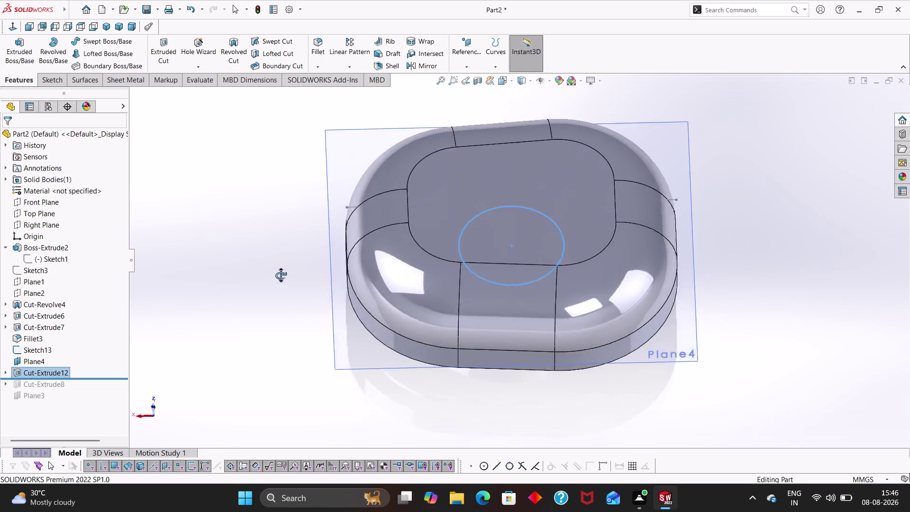
middle_drag(288, 278, 323, 271)
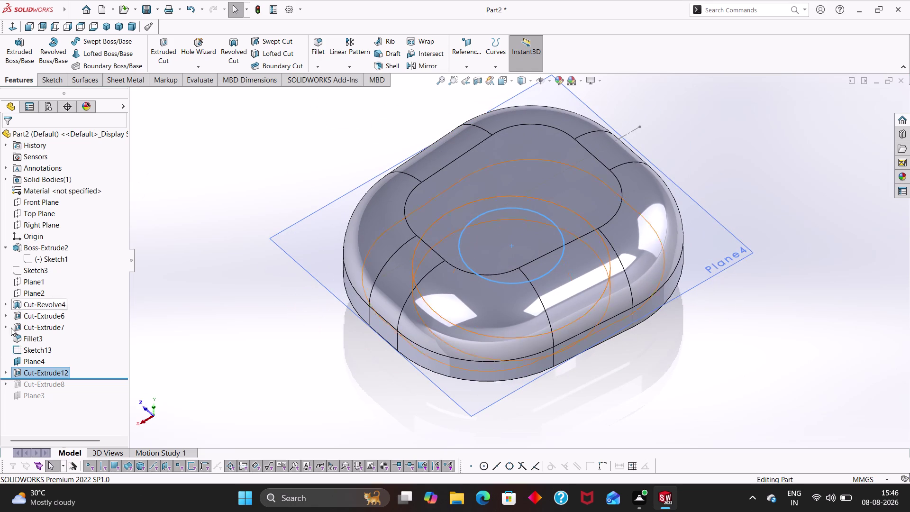
click(5, 371)
Change Cut-Extrude12's end condition from Blind 6.50 mm to Through All.
click(36, 381)
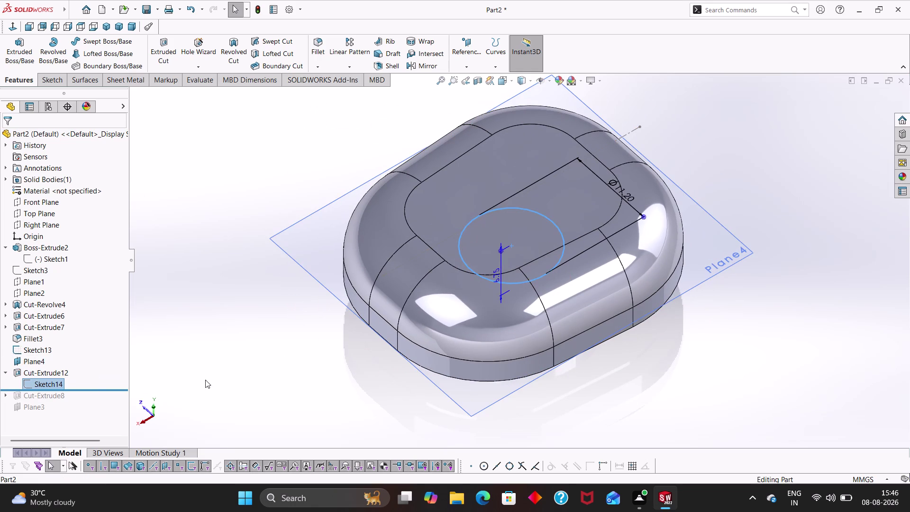
middle_drag(297, 344, 316, 186)
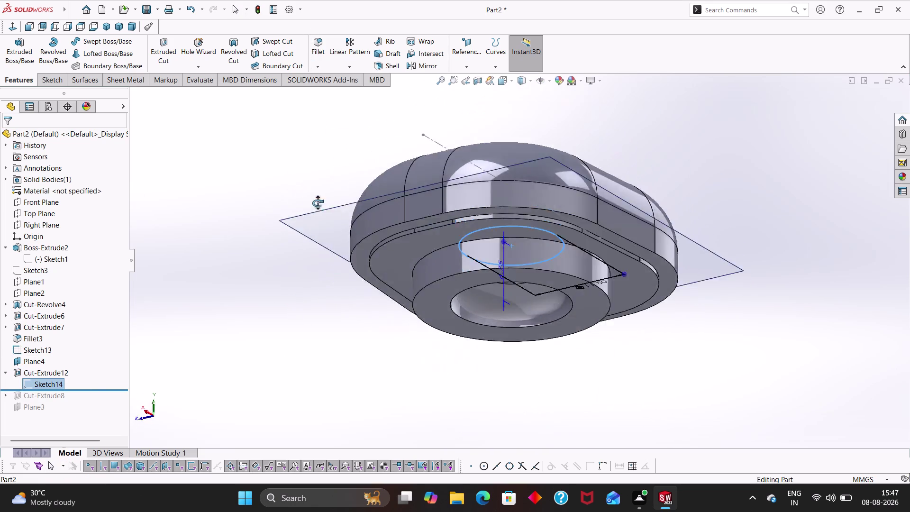
middle_drag(315, 186, 274, 382)
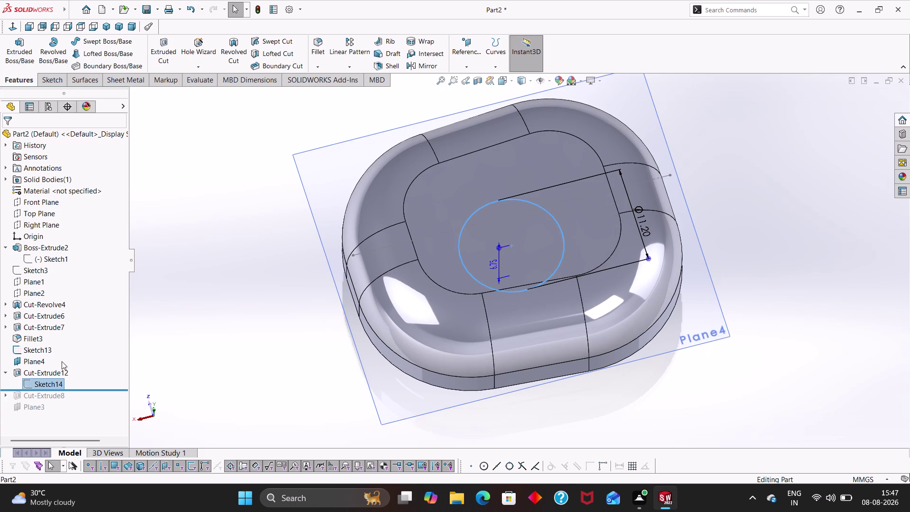
click(42, 373)
click(51, 348)
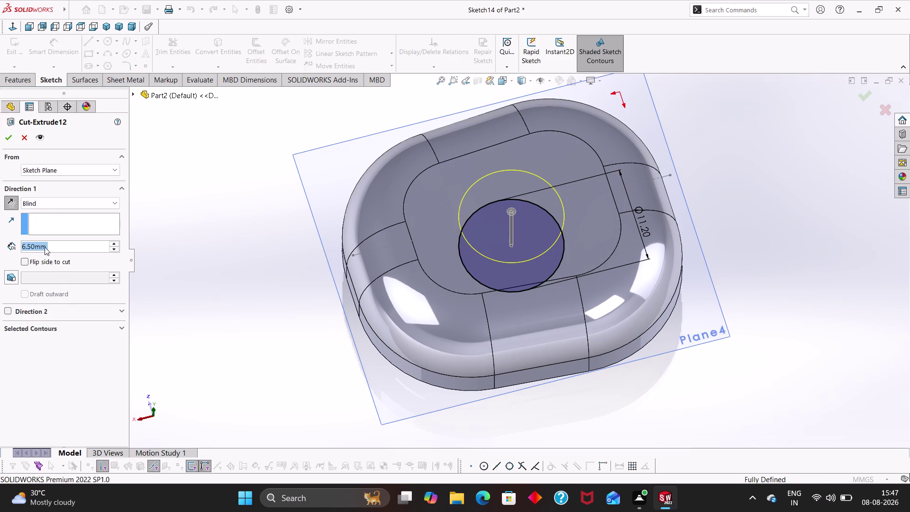
click(101, 204)
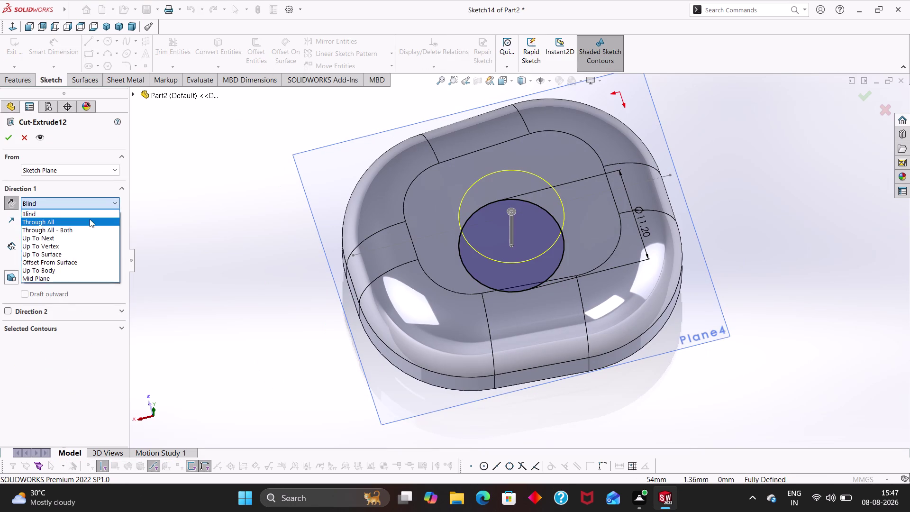
click(89, 220)
click(9, 140)
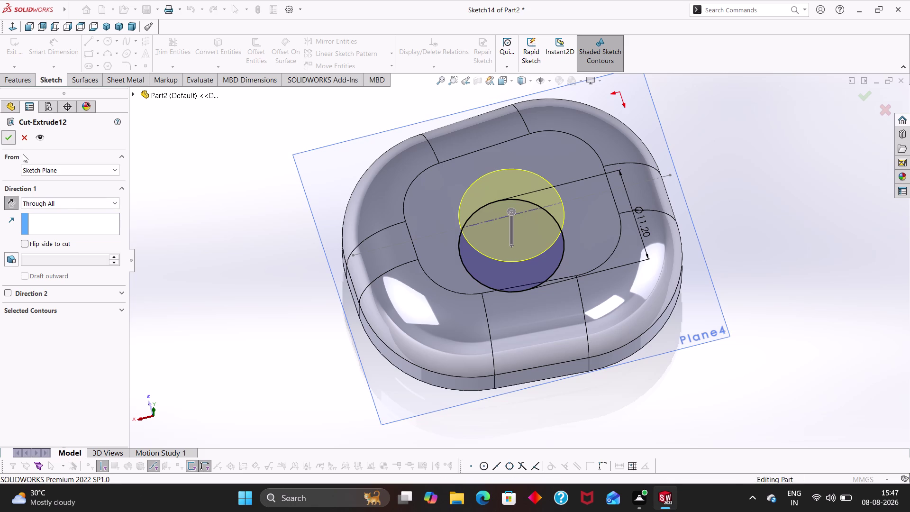
click(189, 272)
middle_drag(211, 266, 194, 369)
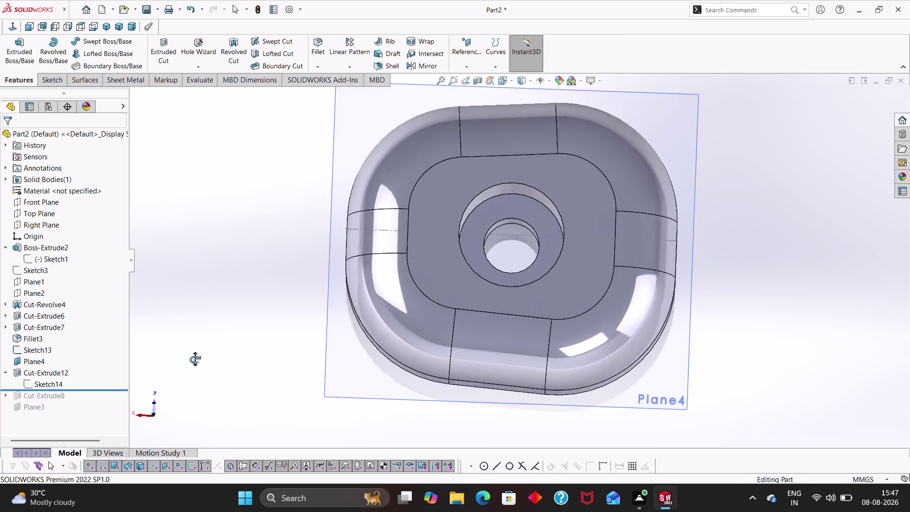
Orbit the model to inspect the new centre through-hole.
middle_drag(193, 370, 199, 304)
click(199, 305)
middle_drag(257, 314, 260, 313)
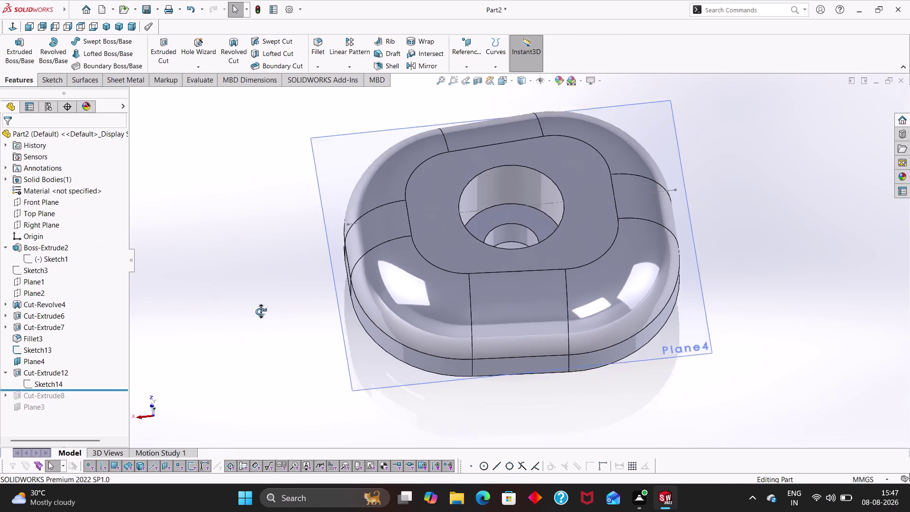
middle_drag(261, 313, 230, 325)
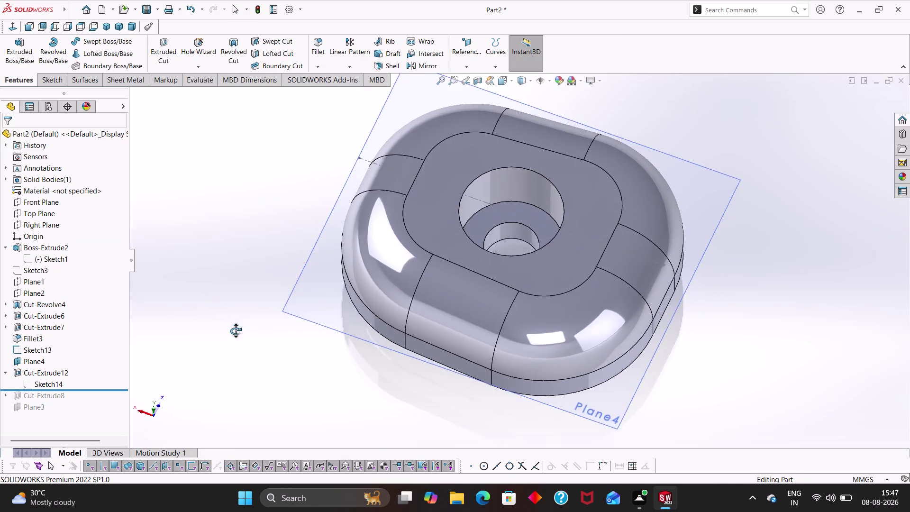
middle_drag(230, 324, 266, 329)
Hide the cut's sketch and the Plane4 reference plane.
right_click(49, 387)
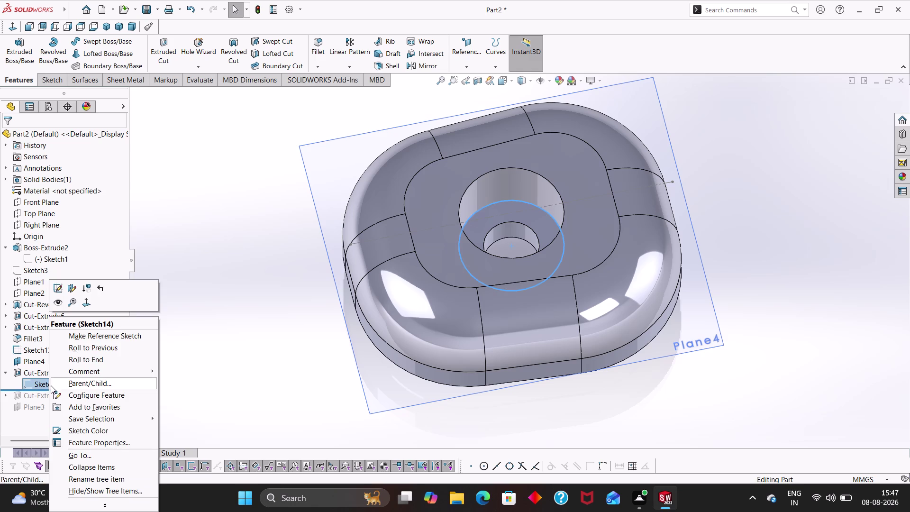
click(59, 302)
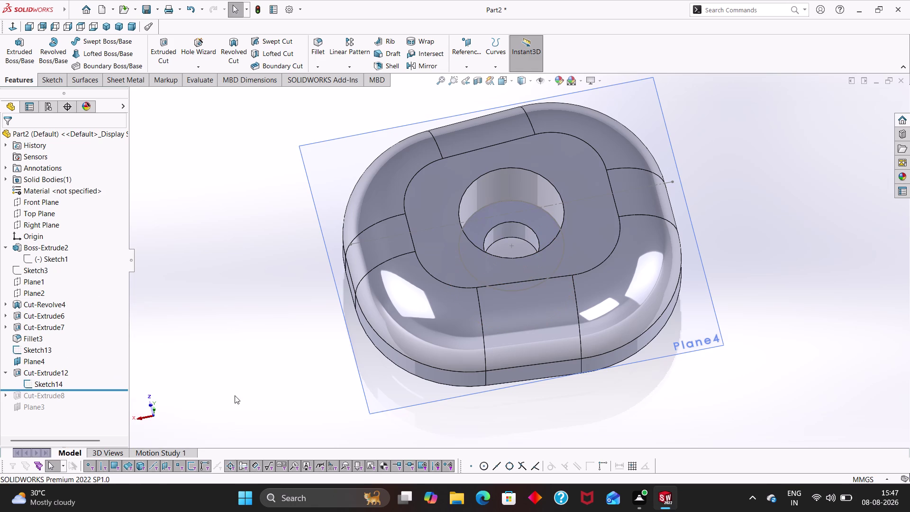
click(234, 387)
middle_click(263, 355)
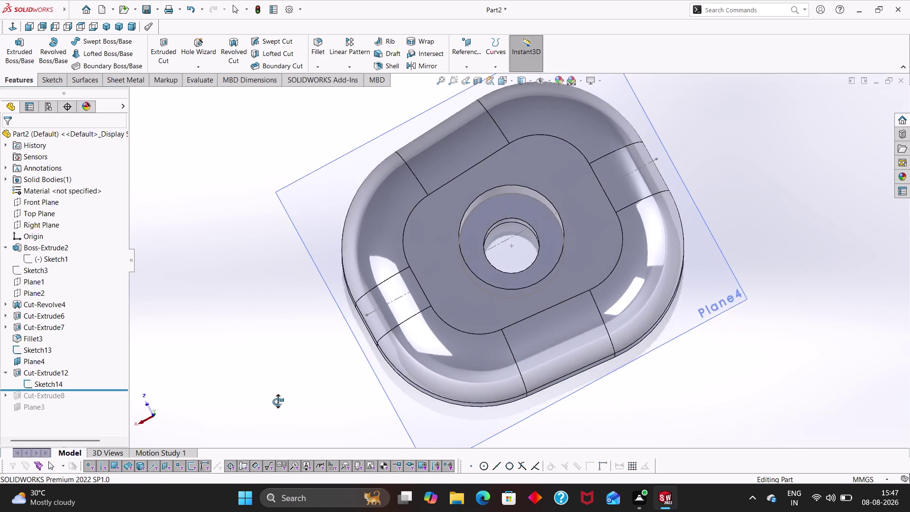
click(220, 304)
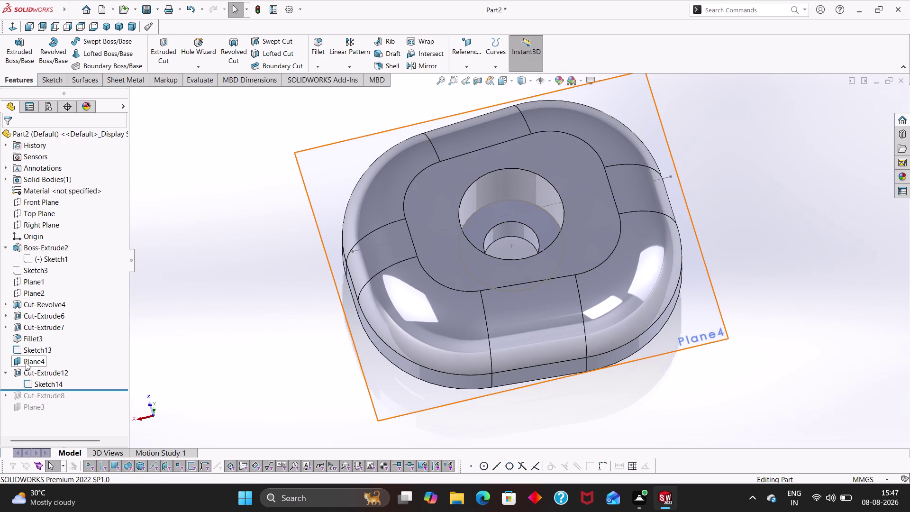
right_click(26, 361)
click(51, 253)
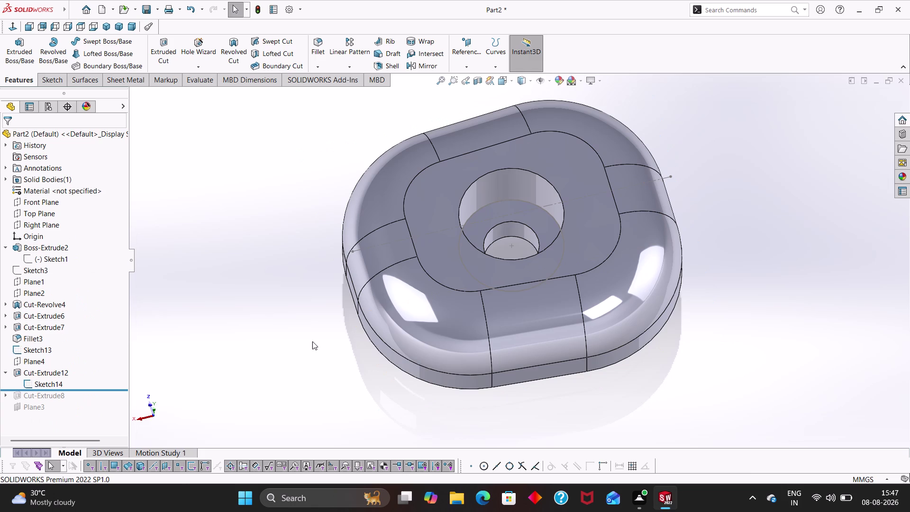
key(Escape)
key(Escape)
key(Escape)
Orbit the case and drag the rollback bar down to restore later features.
scroll(up, 3)
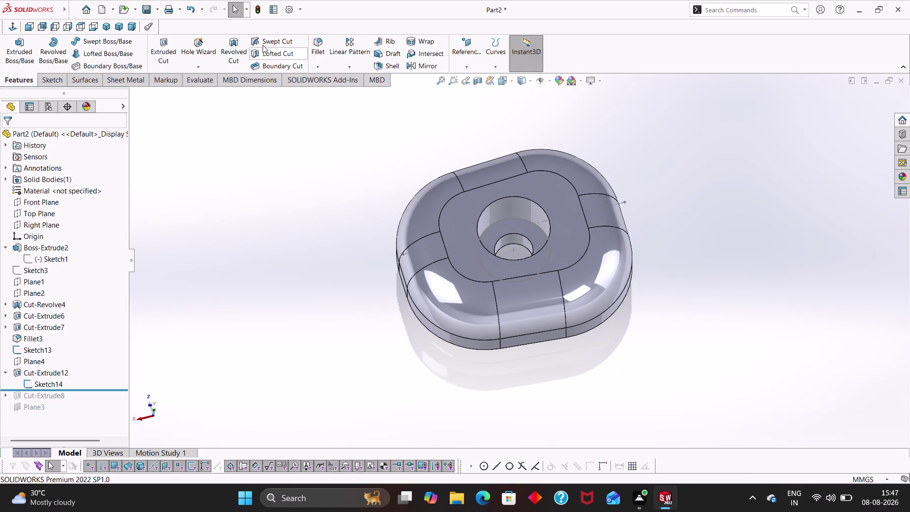
click(261, 6)
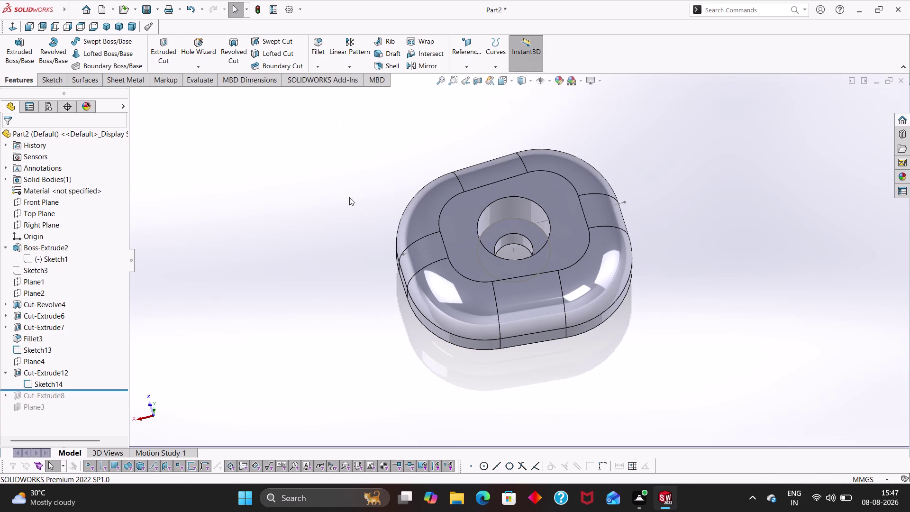
click(329, 205)
middle_drag(377, 183, 389, 184)
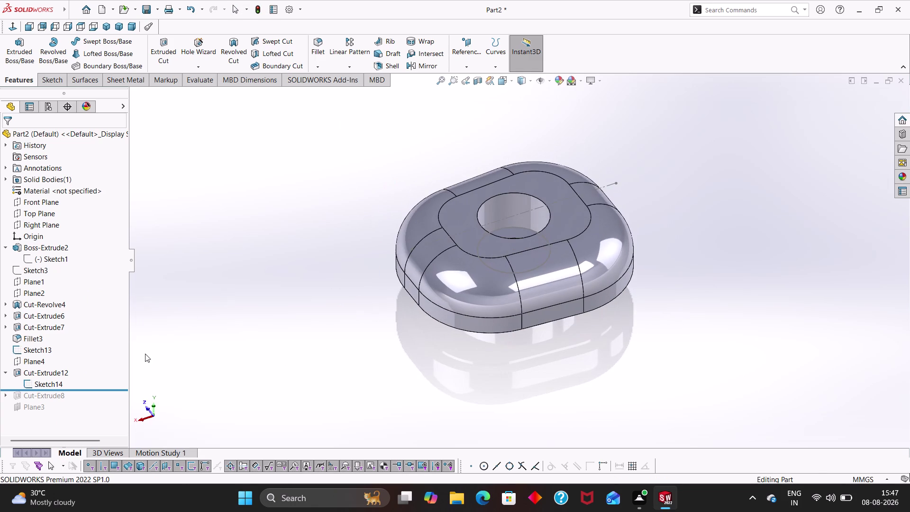
drag(52, 392, 58, 423)
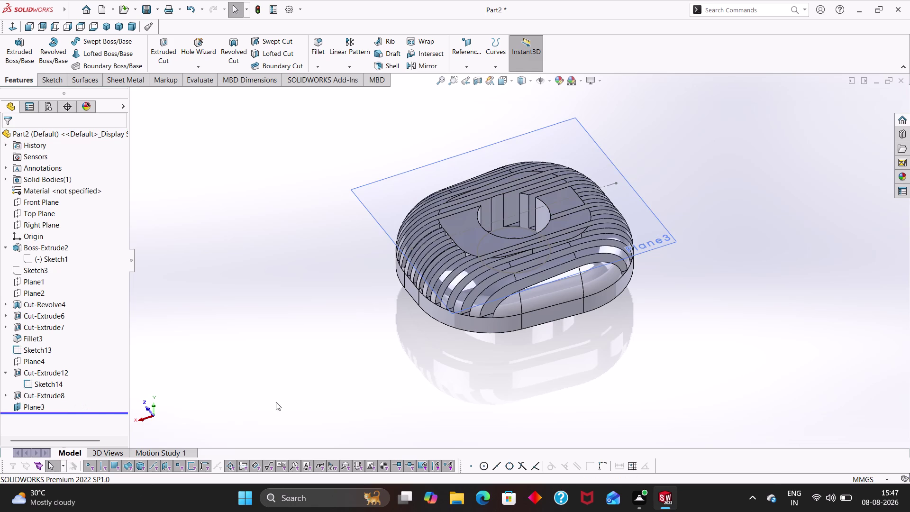
Orbit the case to inspect the restored slots across the curved top.
click(305, 338)
middle_drag(385, 316, 372, 412)
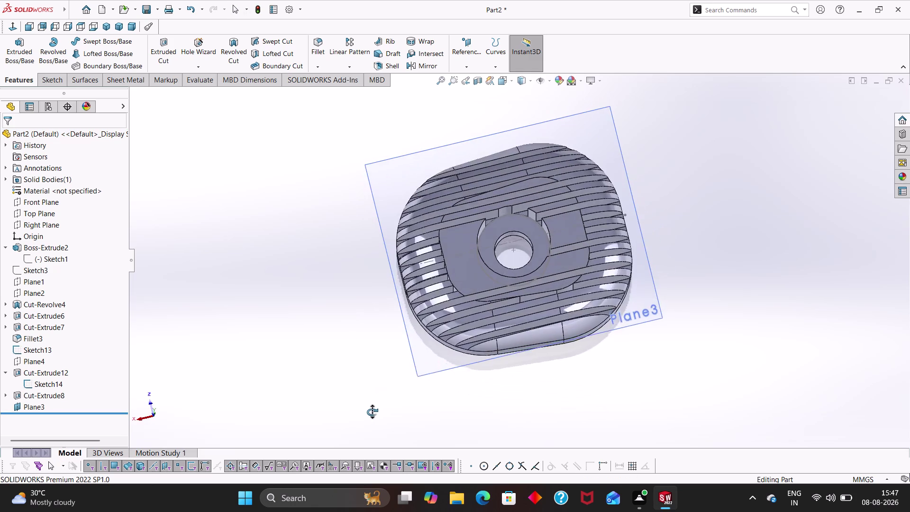
middle_drag(372, 412, 382, 351)
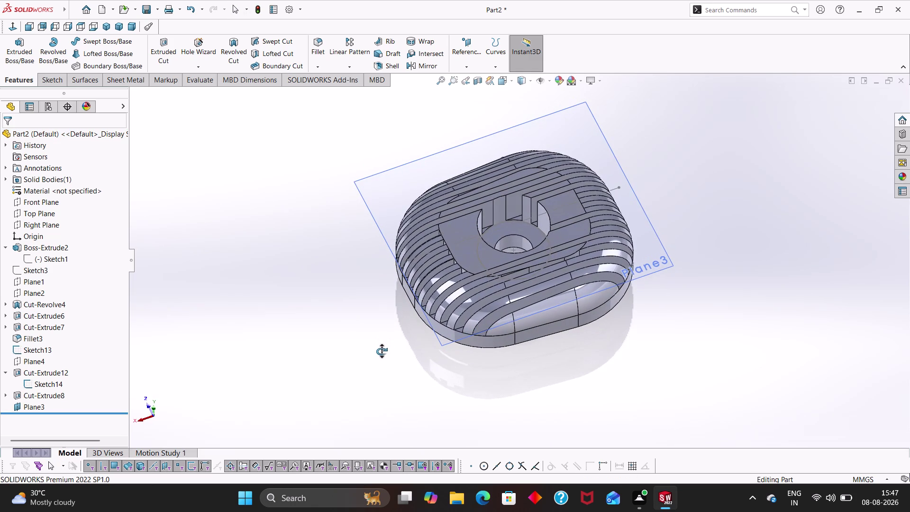
middle_drag(382, 352, 395, 418)
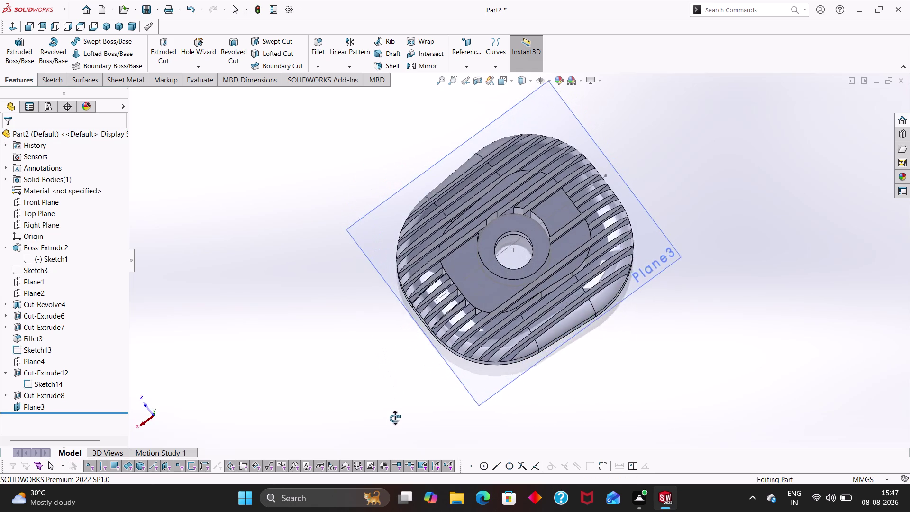
middle_drag(395, 418, 376, 375)
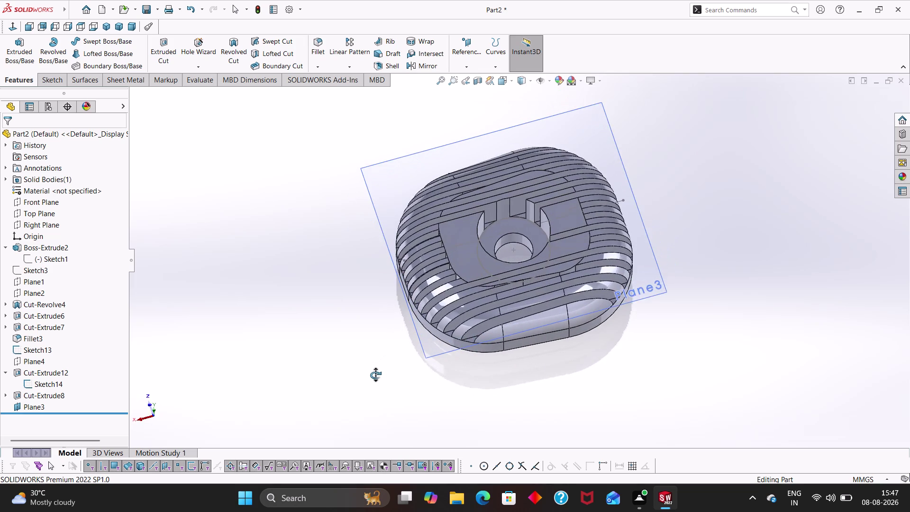
middle_drag(375, 375, 379, 355)
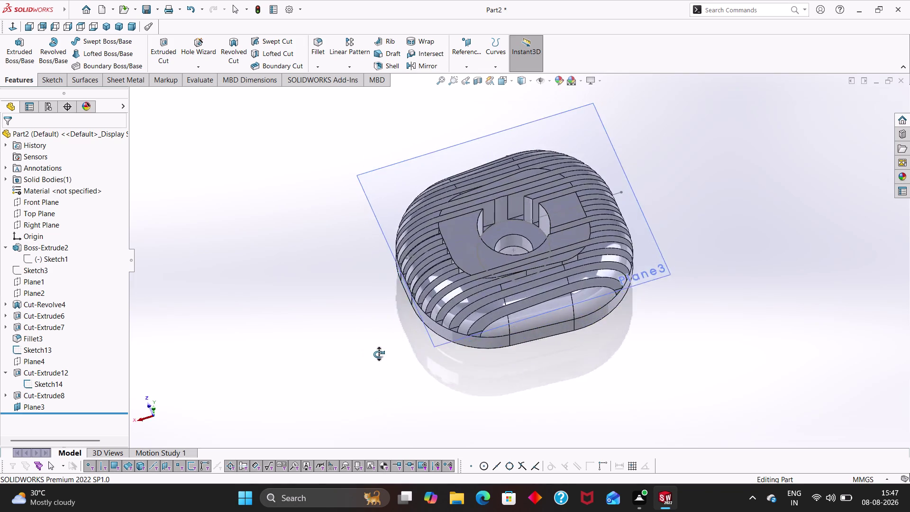
middle_drag(378, 355, 378, 331)
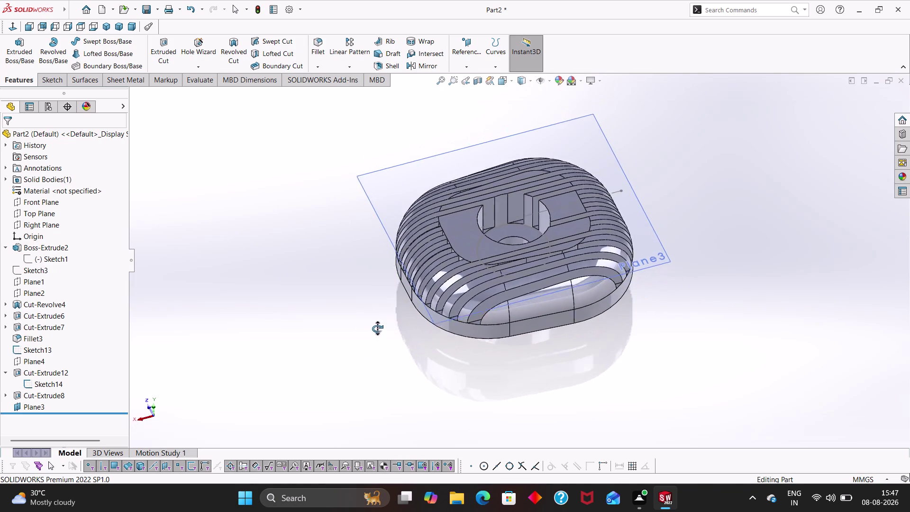
middle_drag(378, 331, 469, 376)
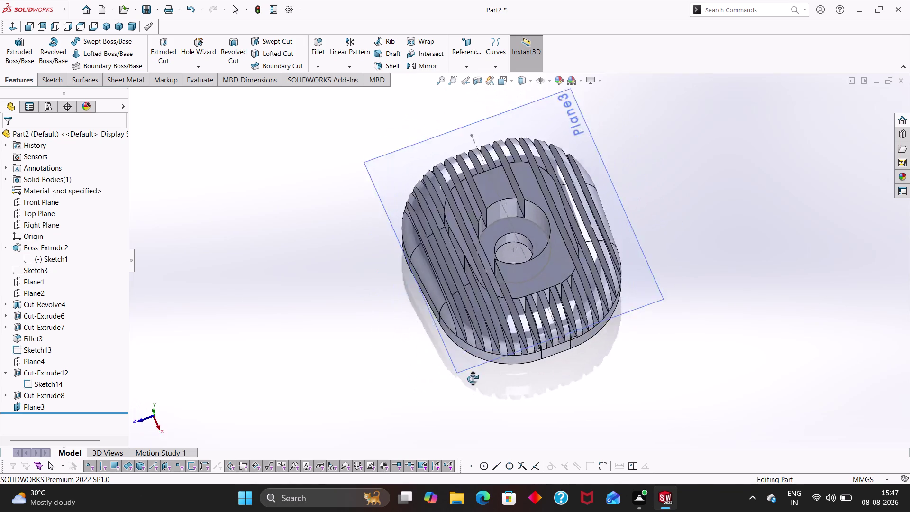
middle_drag(469, 376, 495, 319)
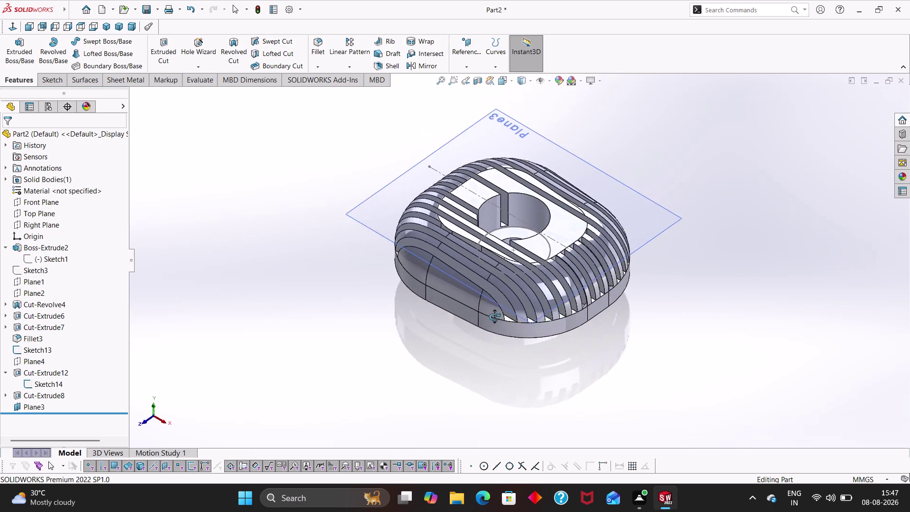
middle_drag(495, 319, 458, 416)
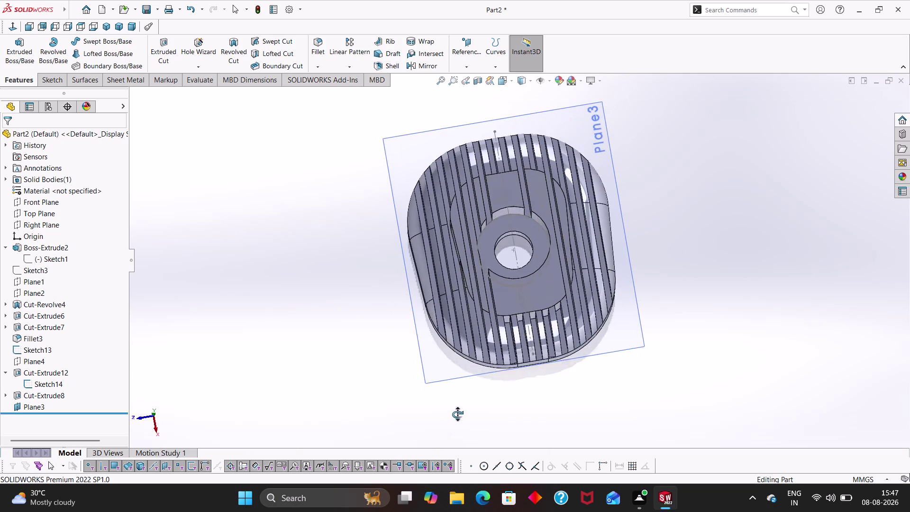
middle_drag(457, 416, 392, 371)
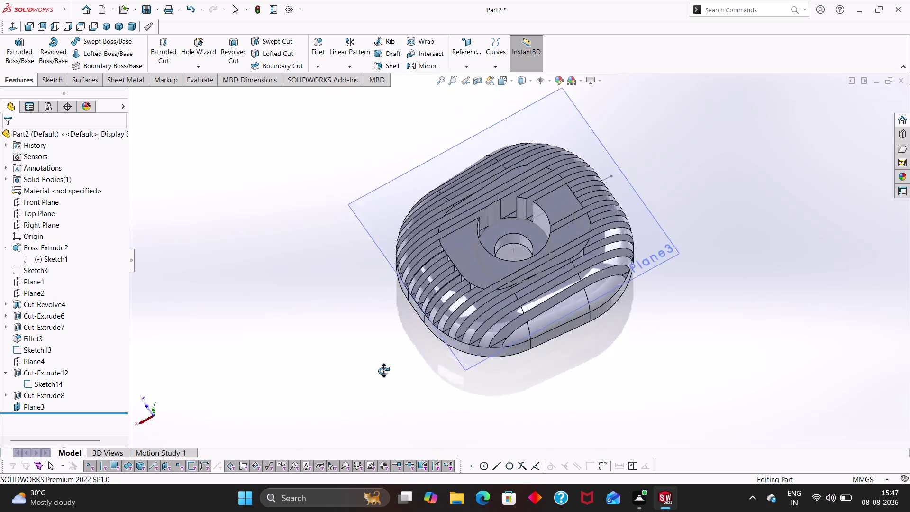
middle_drag(392, 371, 366, 370)
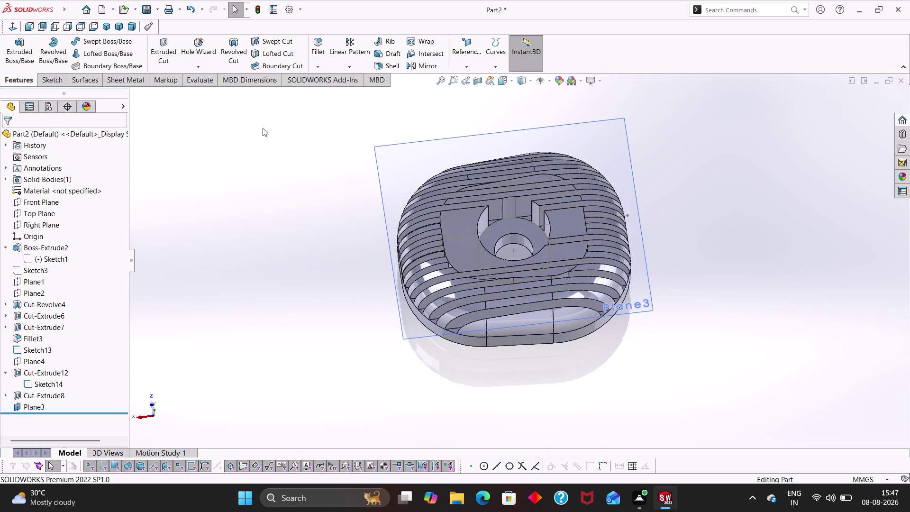
Hide Plane3 from the view.
click(255, 7)
click(347, 218)
right_click(379, 180)
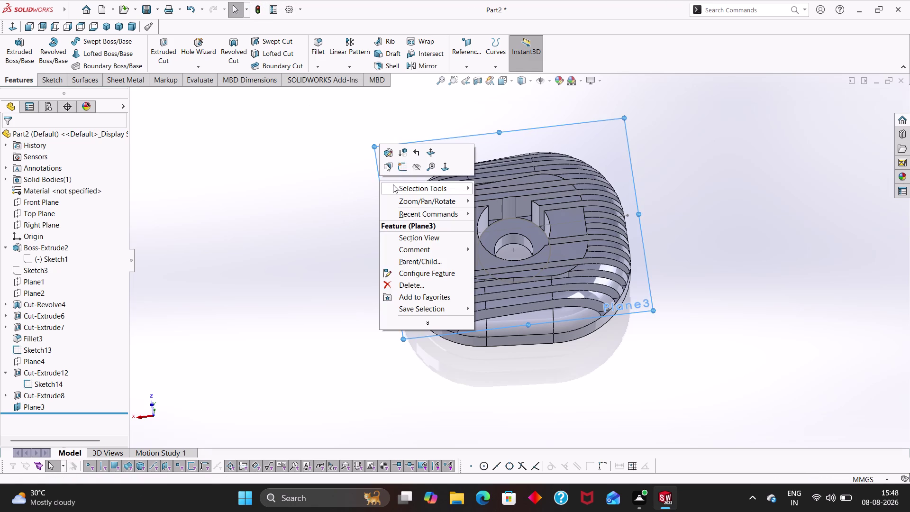
click(414, 166)
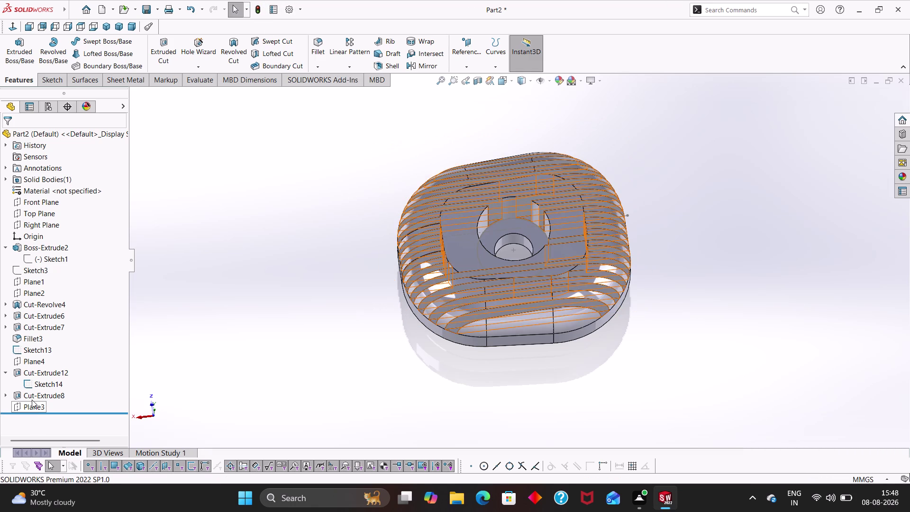
Expand Cut-Extrude8, enter and exit Sketch11, then edit the Cut-Extrude8 feature.
click(6, 393)
click(56, 401)
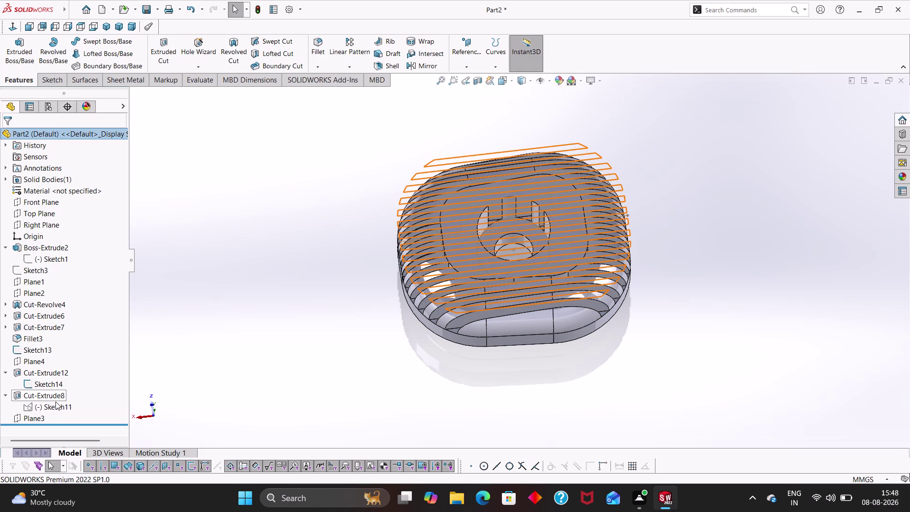
click(64, 377)
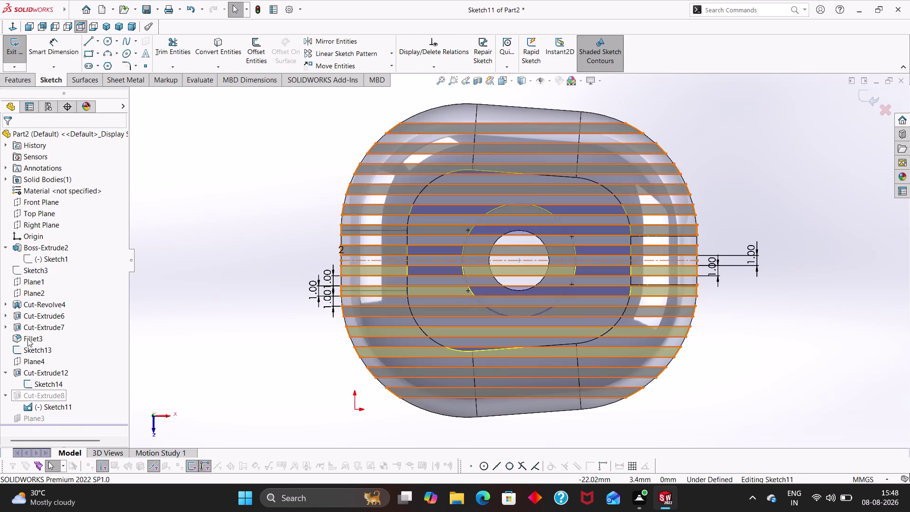
click(11, 54)
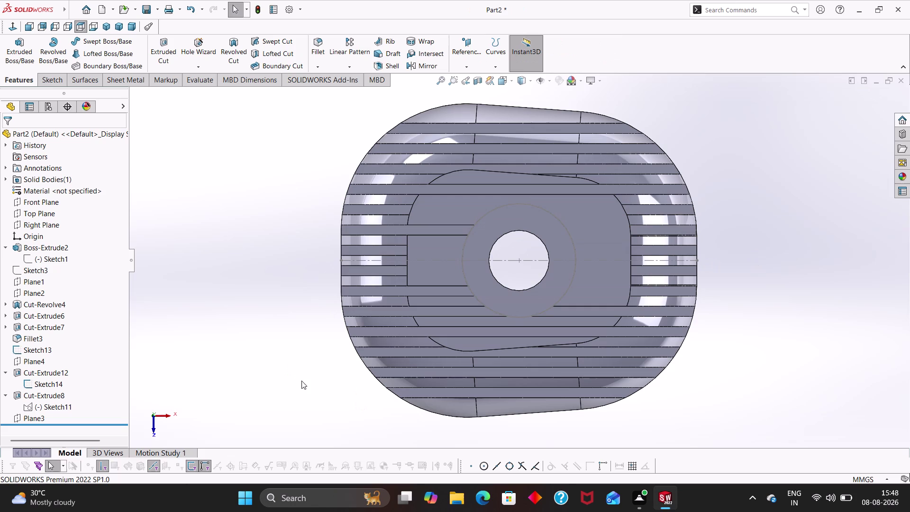
click(27, 394)
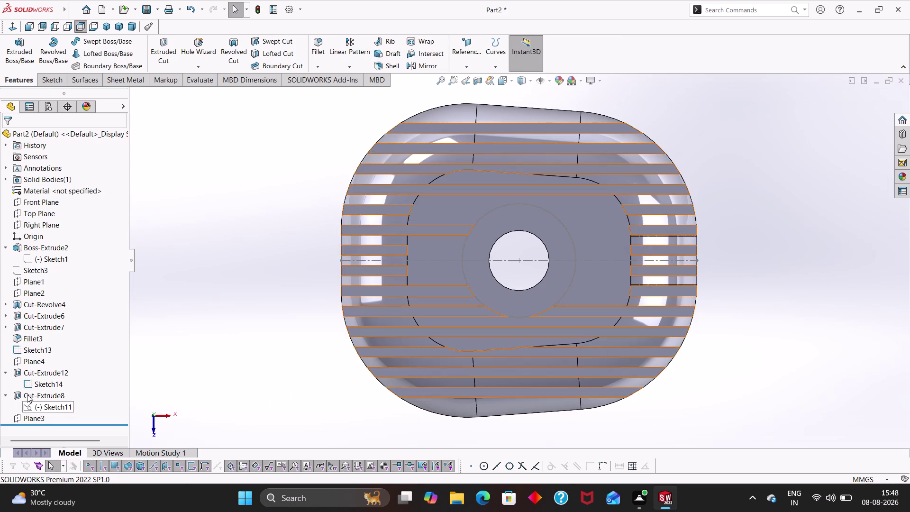
click(36, 367)
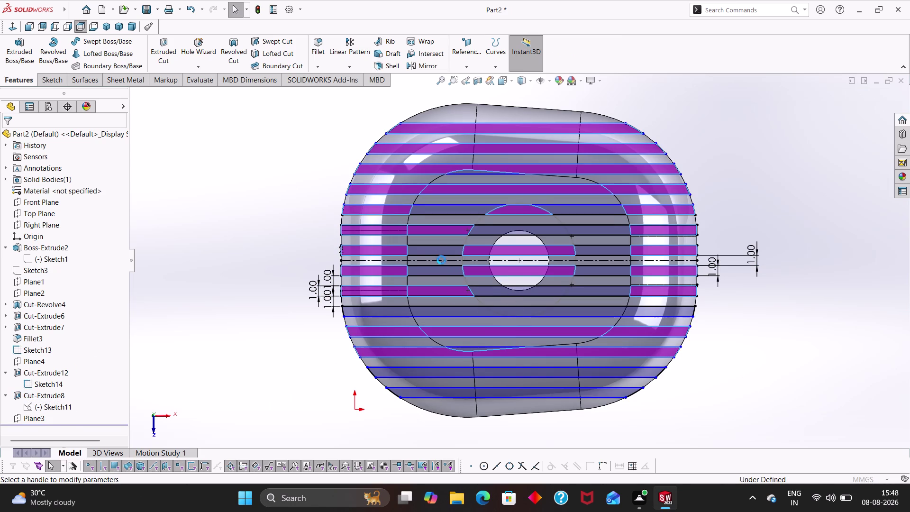
Toggle several stripe regions, including ones near the centre hole, in Selected Contours.
click(438, 250)
click(440, 248)
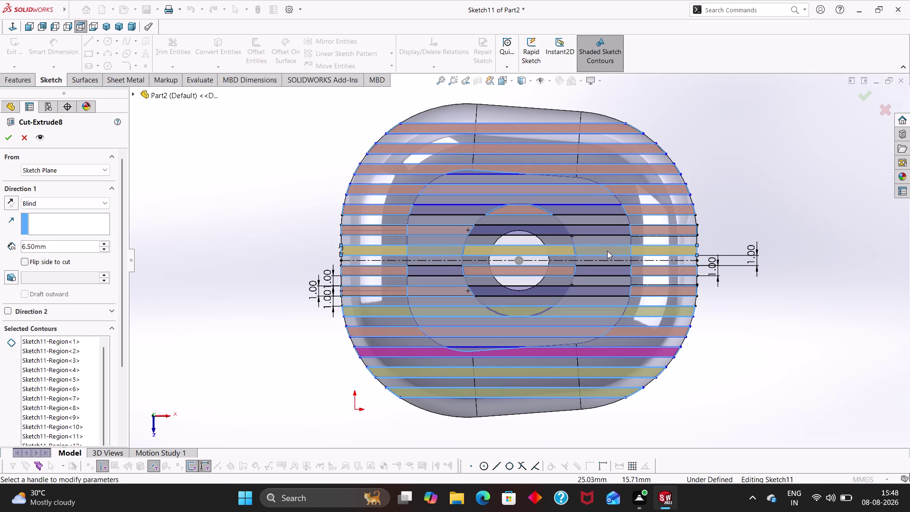
click(606, 250)
click(556, 228)
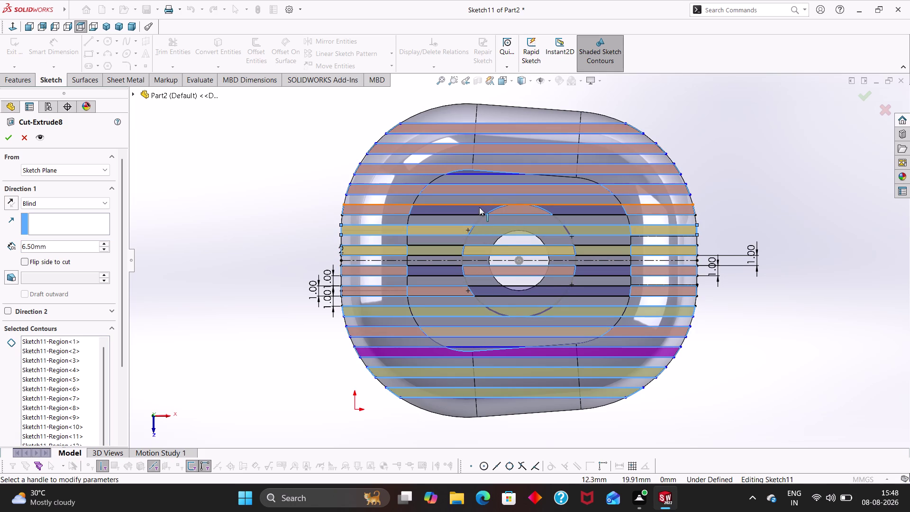
click(479, 207)
click(567, 209)
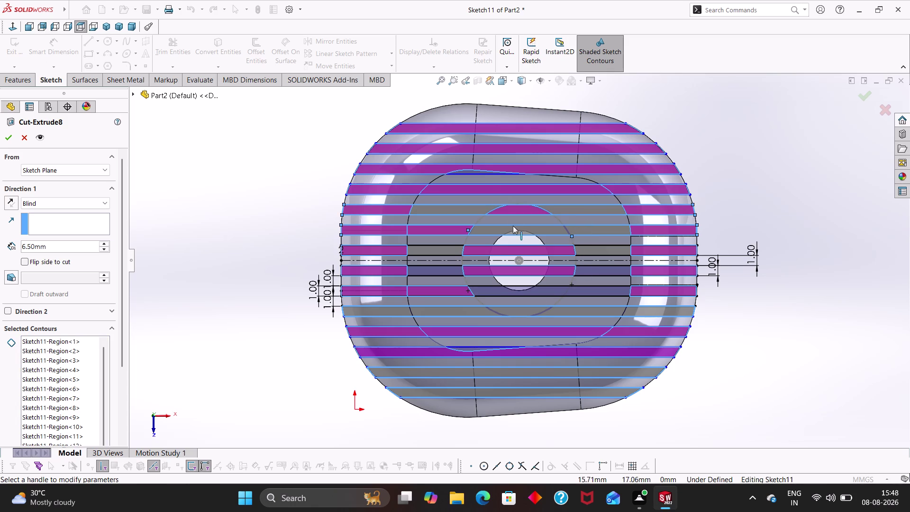
Zoom and toggle further stripe regions near the edges, then finish the edit.
scroll(down, 3)
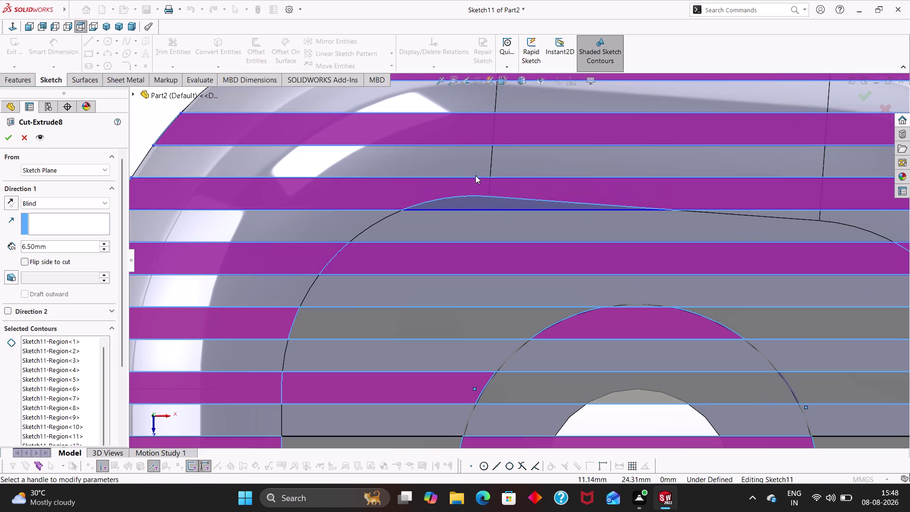
click(465, 201)
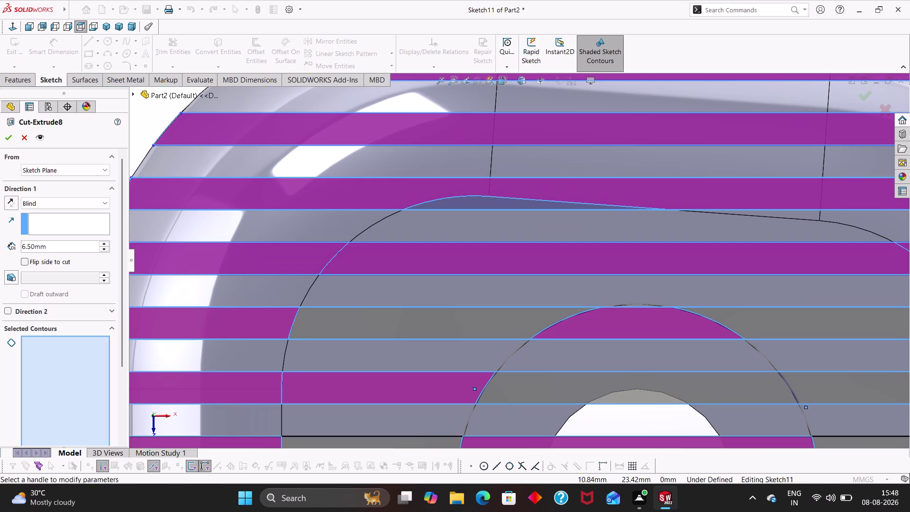
scroll(up, 3)
scroll(up, 3)
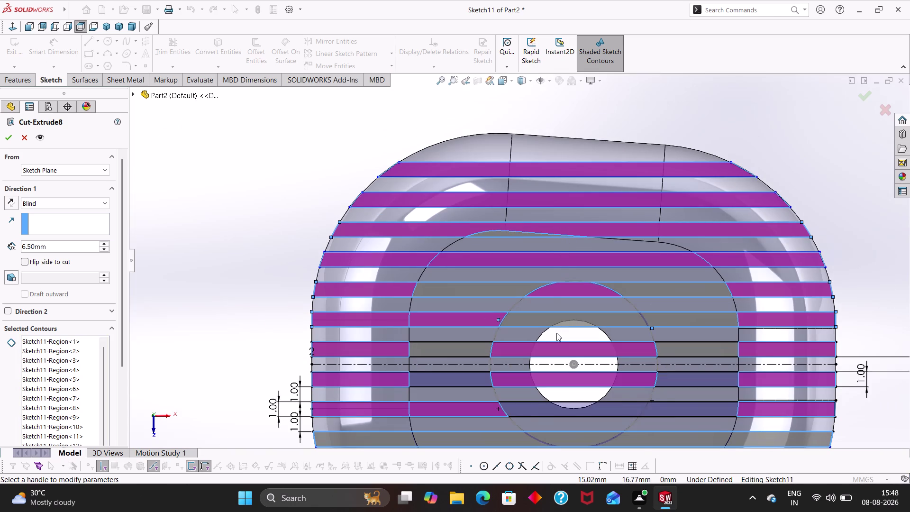
scroll(up, 3)
click(527, 346)
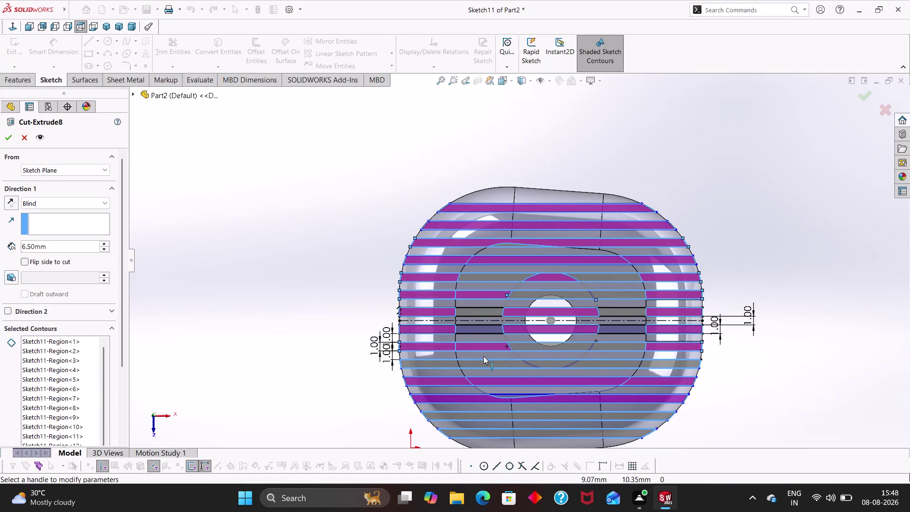
click(478, 329)
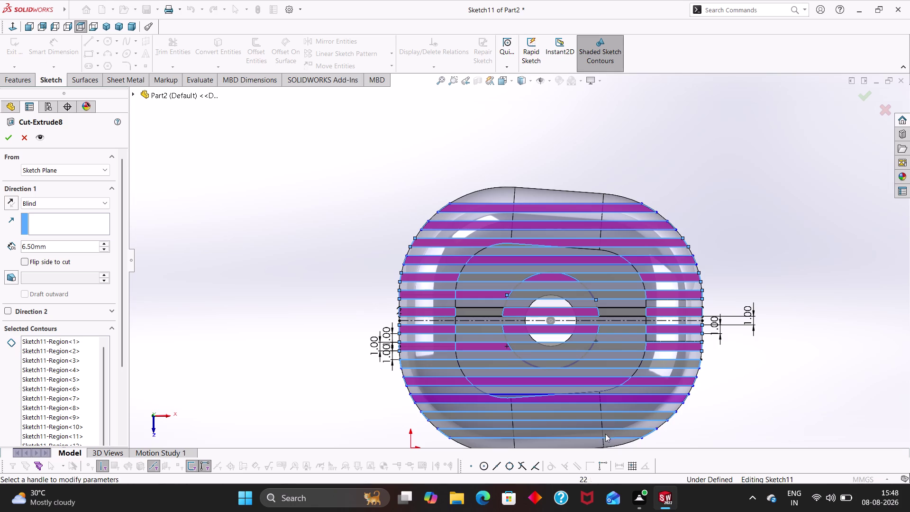
click(8, 142)
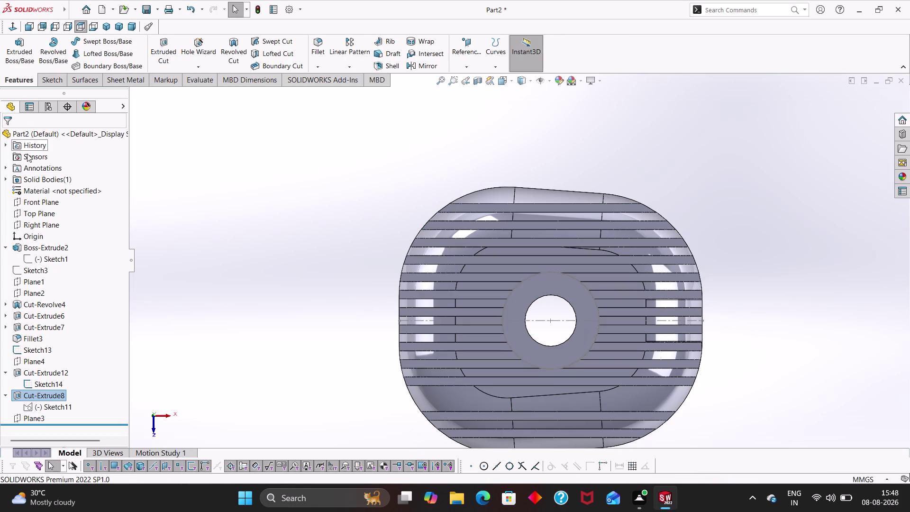
middle_drag(338, 326, 277, 220)
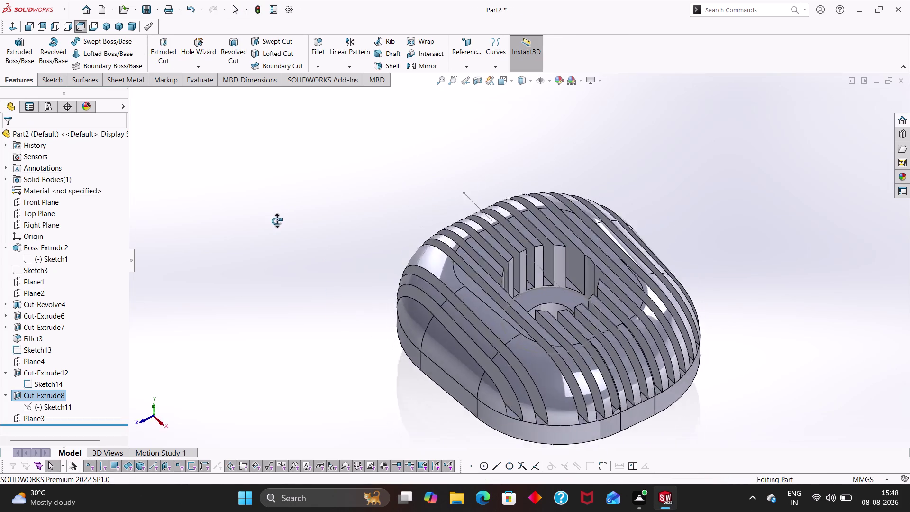
middle_drag(277, 220, 267, 236)
click(297, 257)
middle_drag(357, 216, 353, 221)
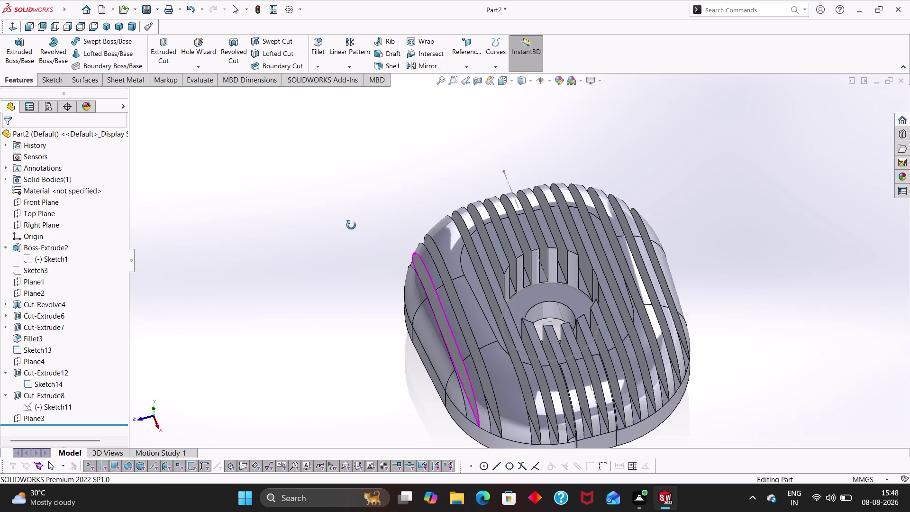
middle_drag(354, 222, 399, 208)
click(348, 246)
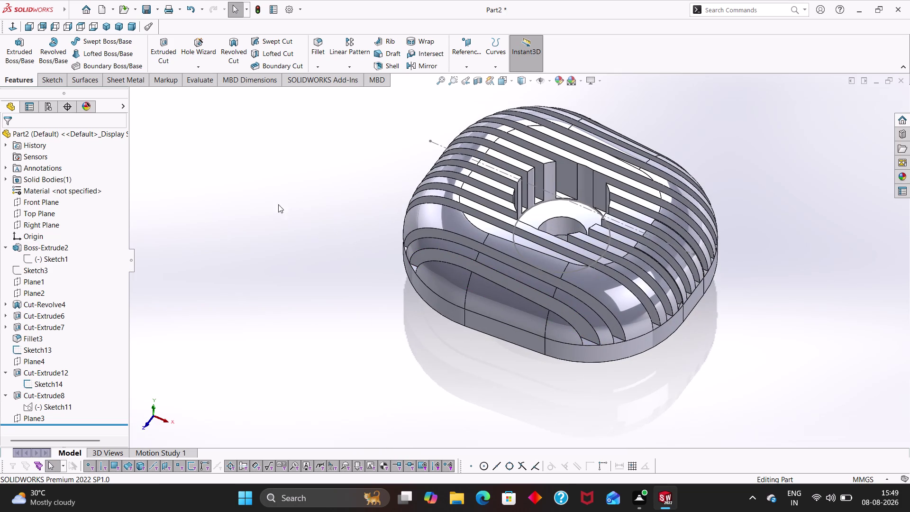
click(259, 5)
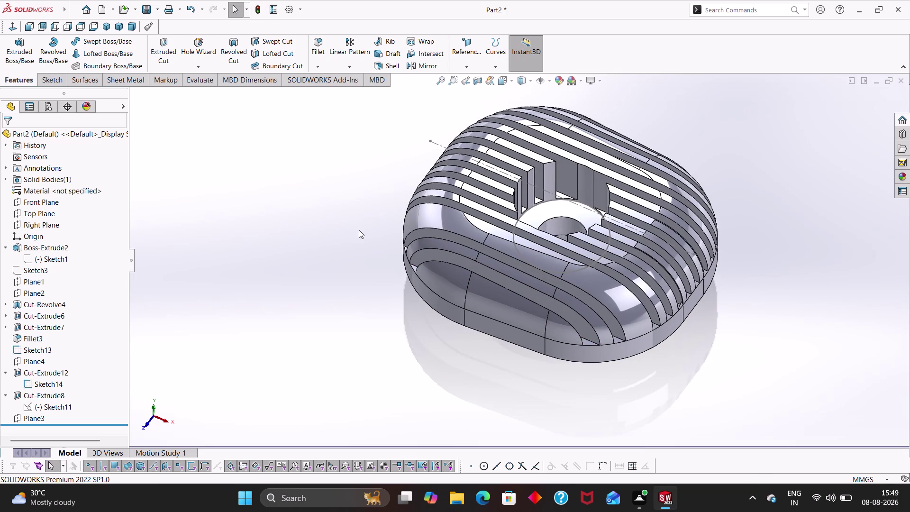
middle_drag(362, 208, 419, 123)
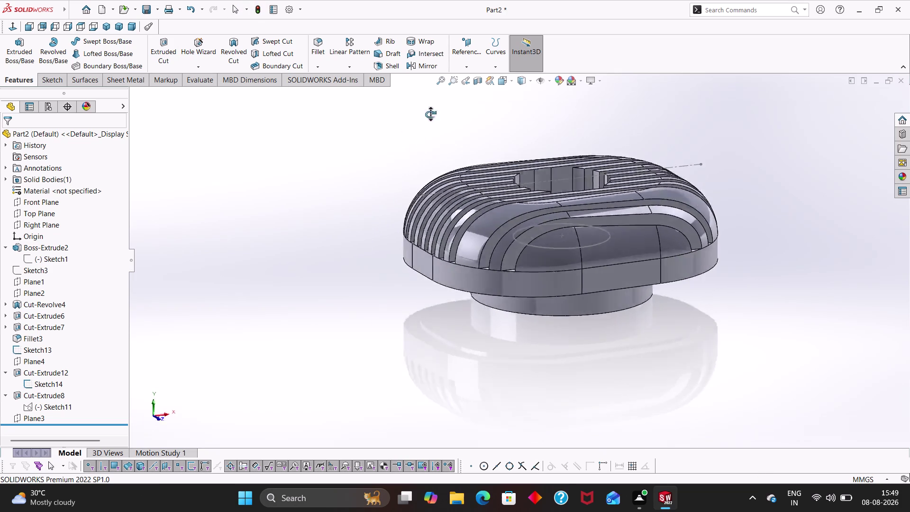
middle_drag(419, 123, 469, 253)
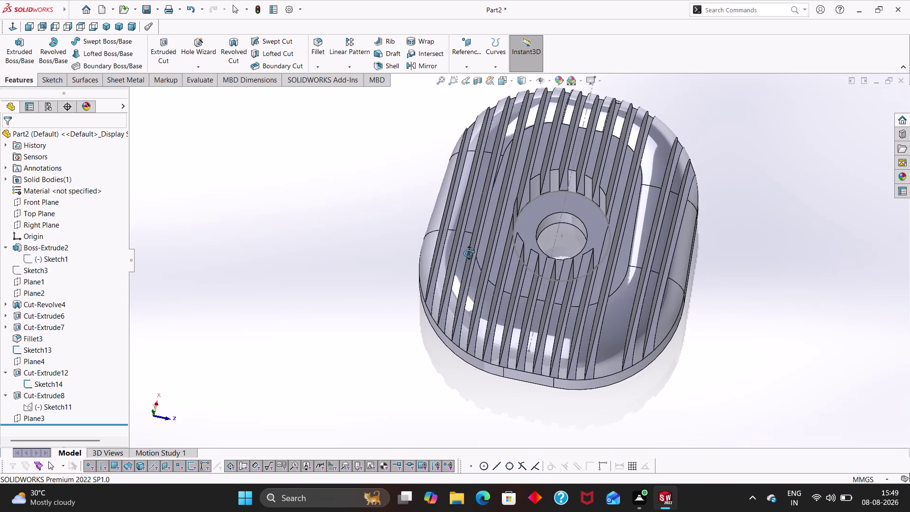
middle_drag(468, 253, 470, 254)
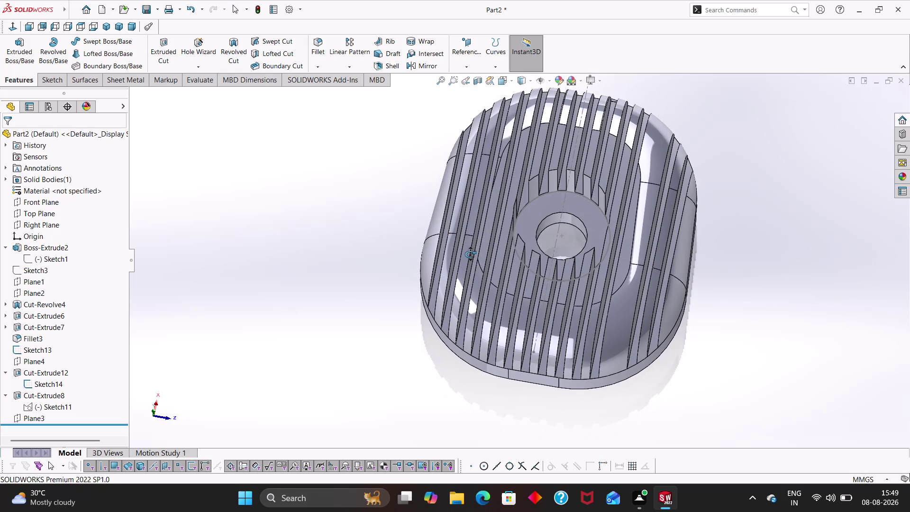
middle_drag(471, 254, 471, 251)
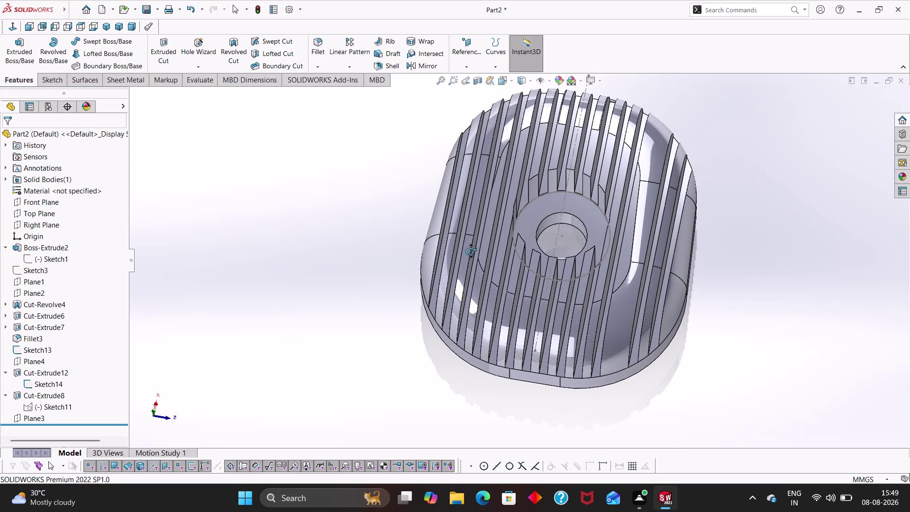
middle_drag(471, 251, 470, 219)
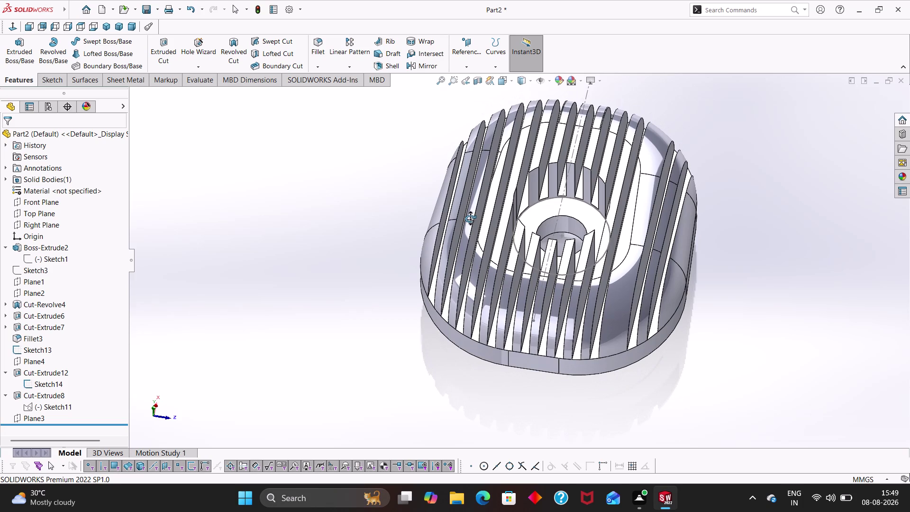
middle_drag(470, 219, 453, 213)
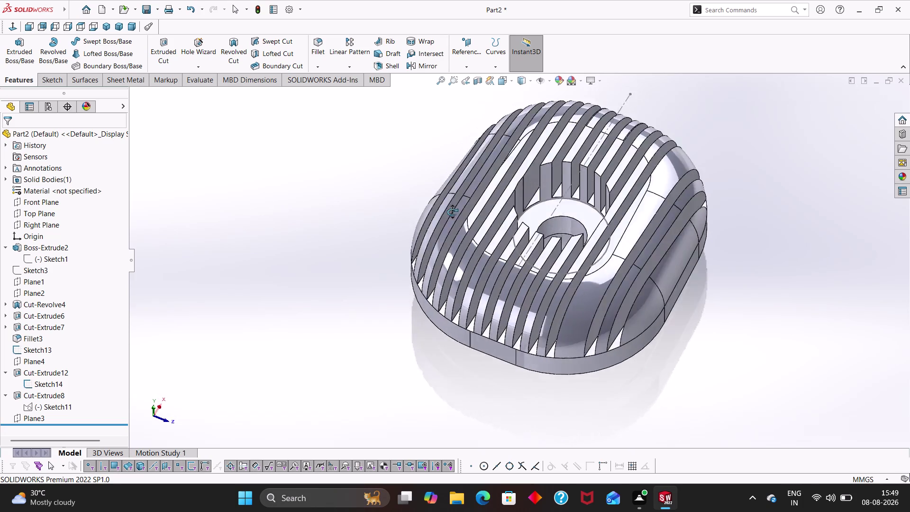
middle_drag(453, 212, 659, 102)
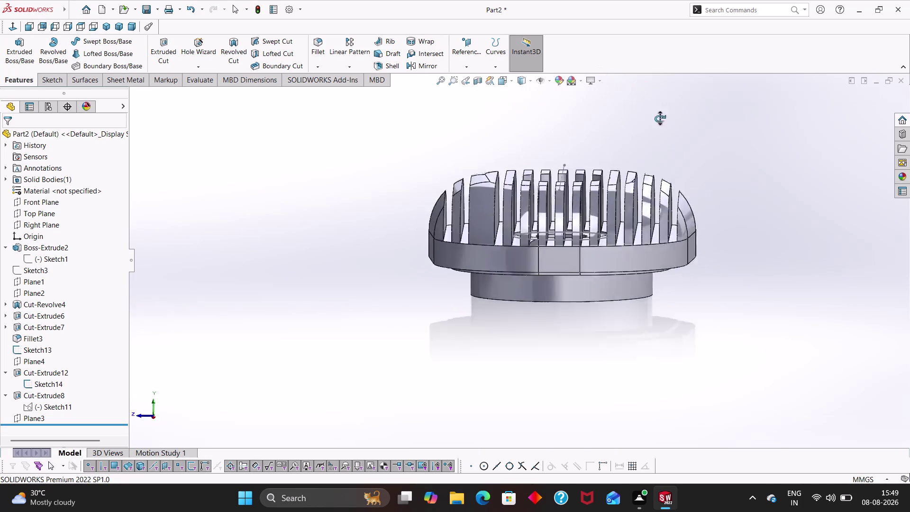
middle_drag(659, 102, 589, 220)
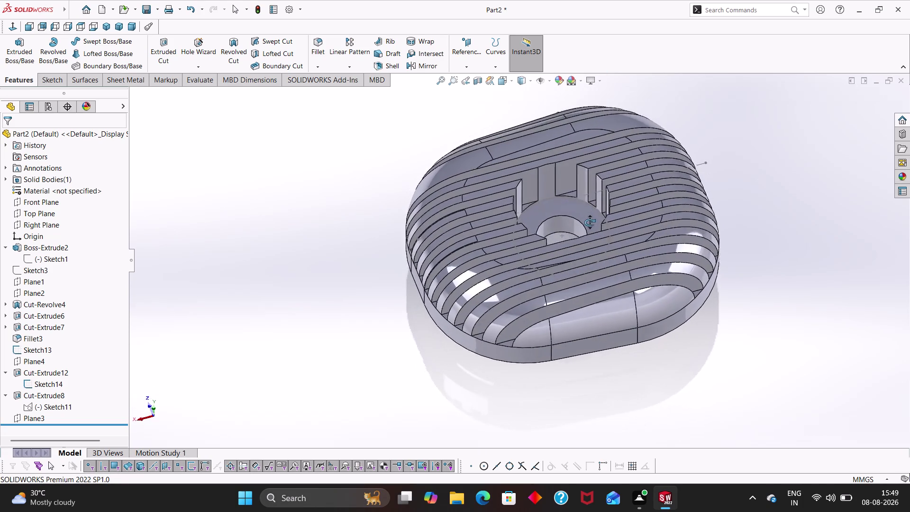
middle_drag(588, 220, 596, 235)
click(299, 222)
key(Escape)
key(Escape)
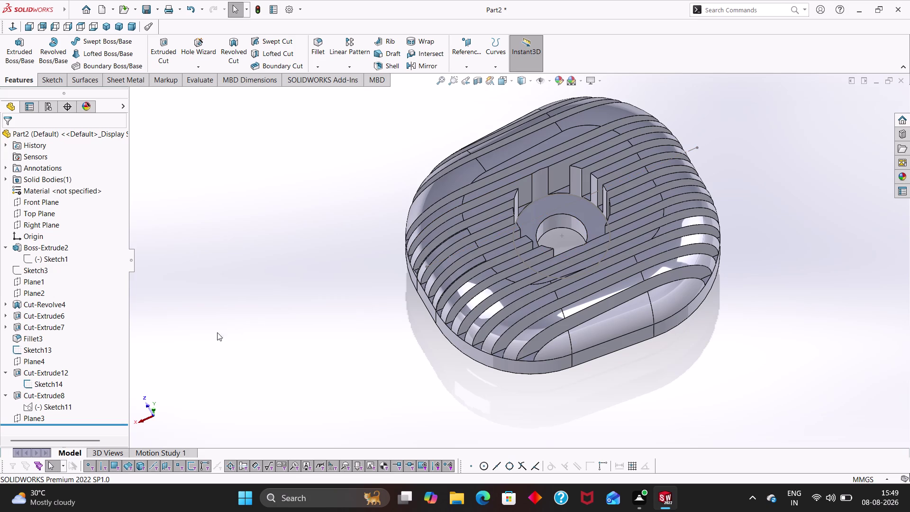
key(Escape)
click(256, 9)
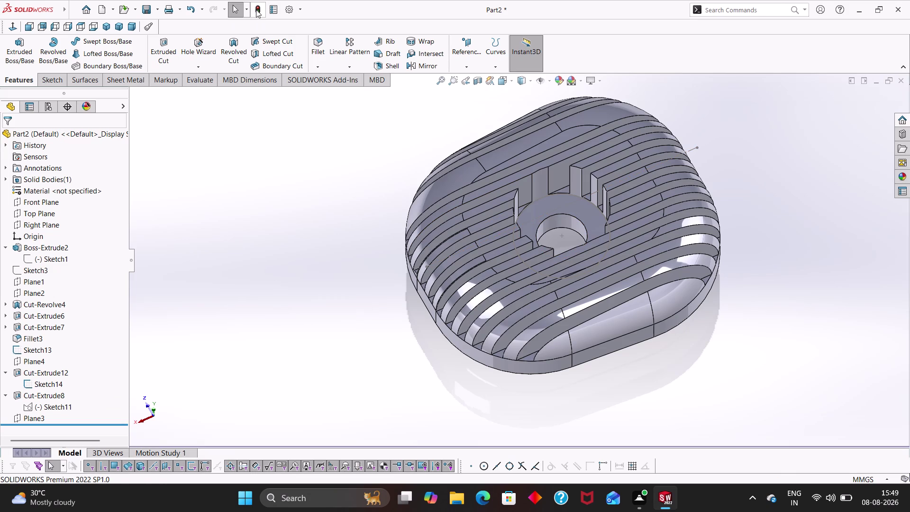
click(334, 213)
middle_drag(372, 173, 408, 202)
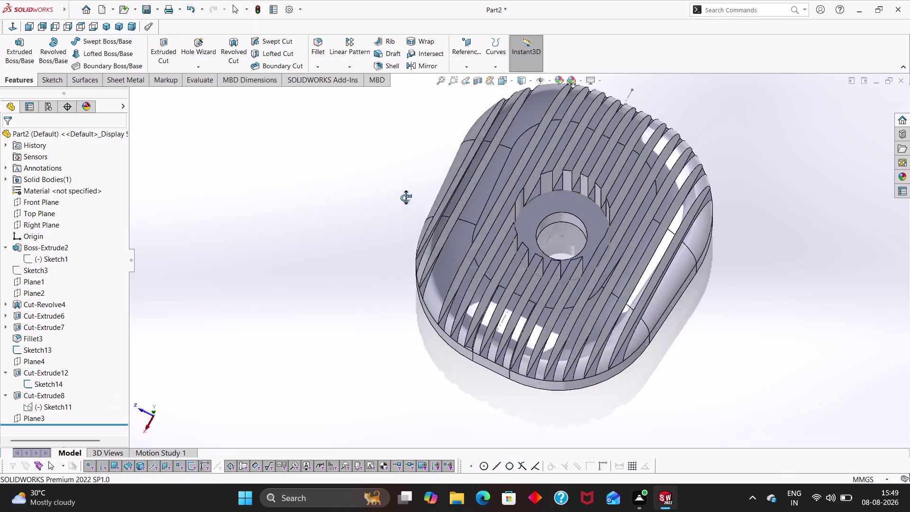
middle_drag(408, 202, 443, 140)
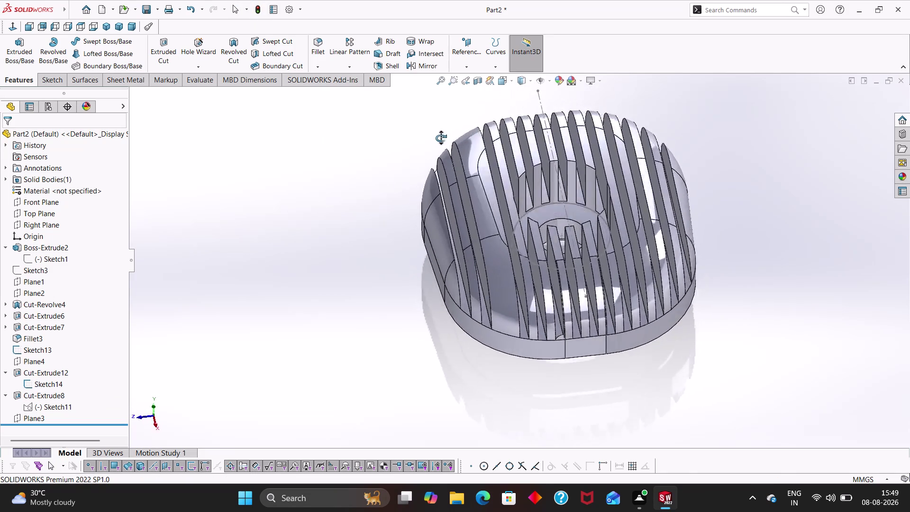
middle_drag(443, 140, 363, 149)
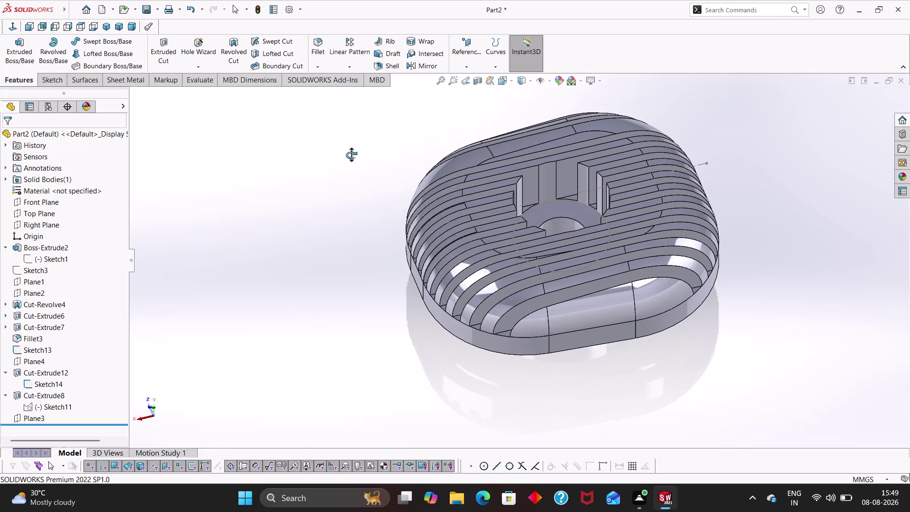
middle_drag(362, 149, 363, 150)
Reopen Cut-Extrude8, clear its Selected Contours so the whole slot sketch cuts, and rebuild.
click(25, 397)
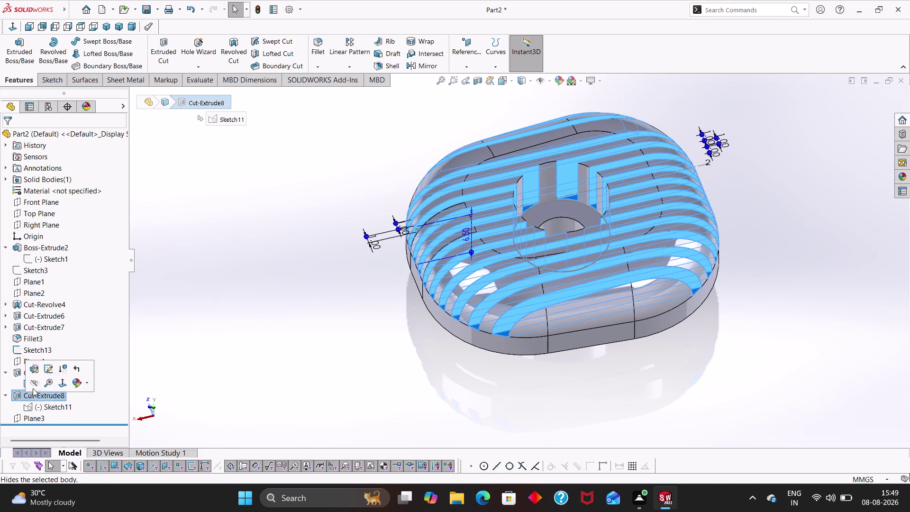
click(33, 372)
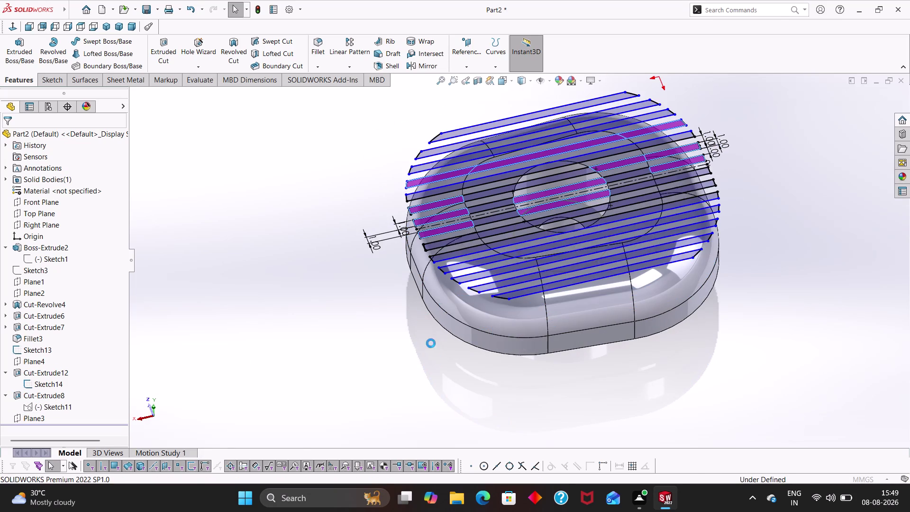
middle_drag(392, 293, 393, 358)
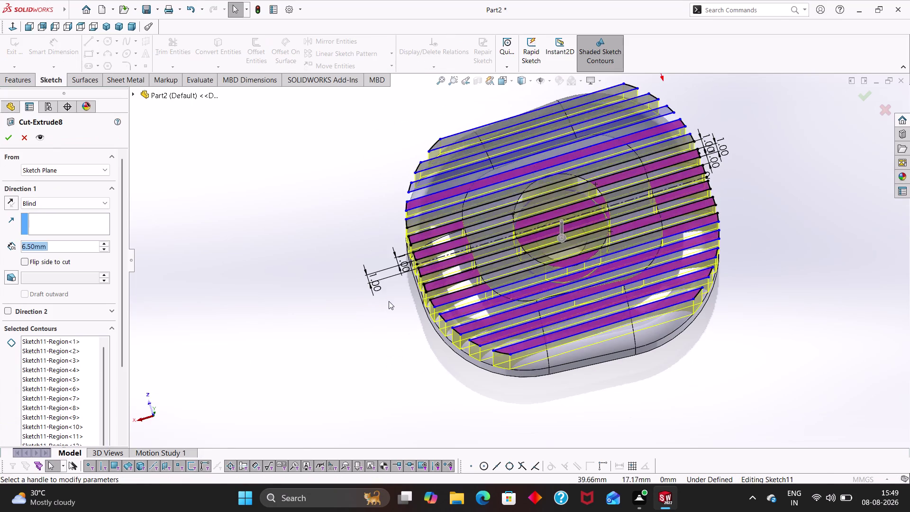
middle_drag(391, 299, 408, 363)
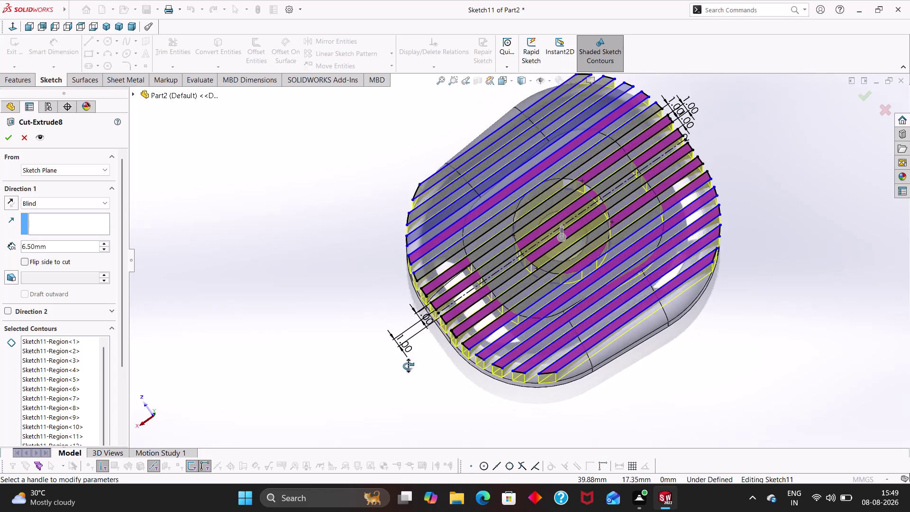
middle_drag(408, 363, 407, 370)
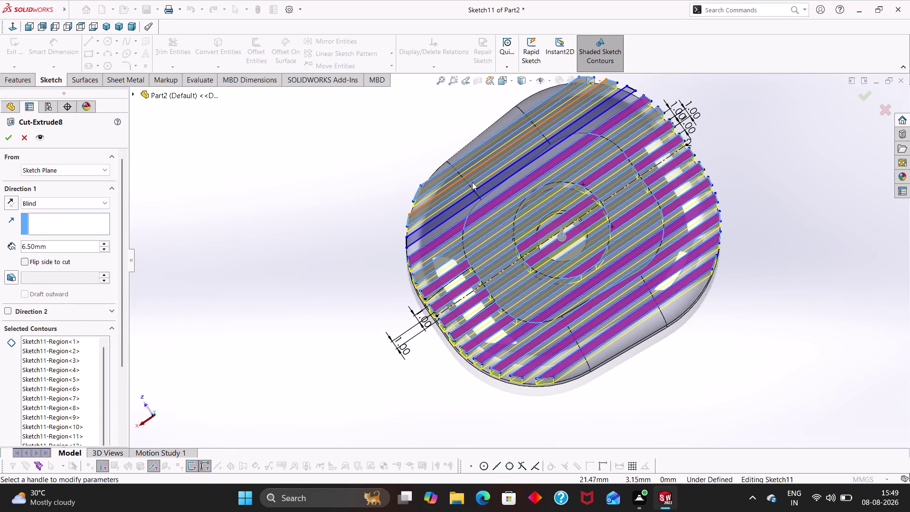
click(480, 192)
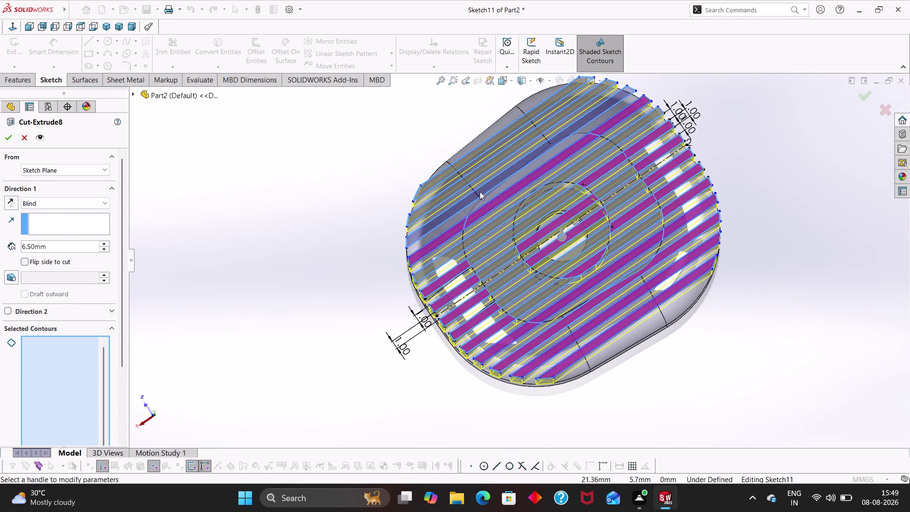
click(8, 138)
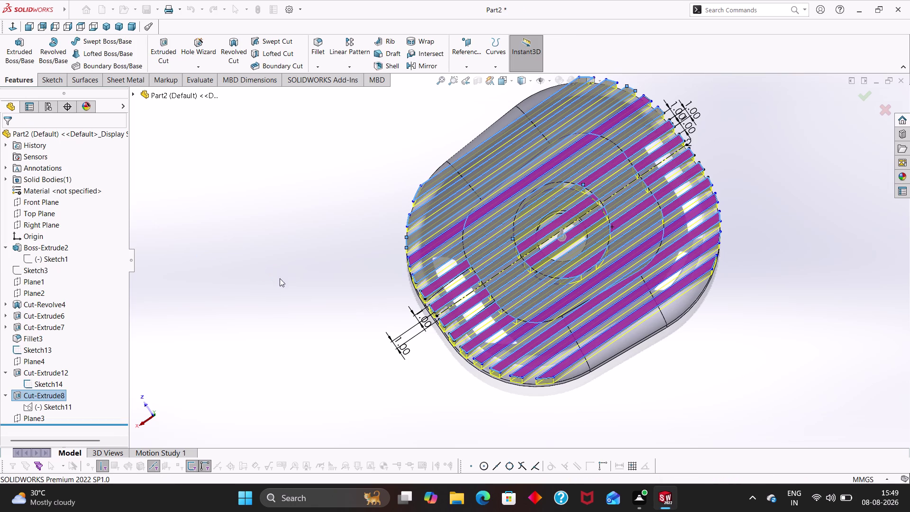
click(315, 287)
Orbit the rebuilt case around its top and side views.
middle_drag(364, 283, 398, 175)
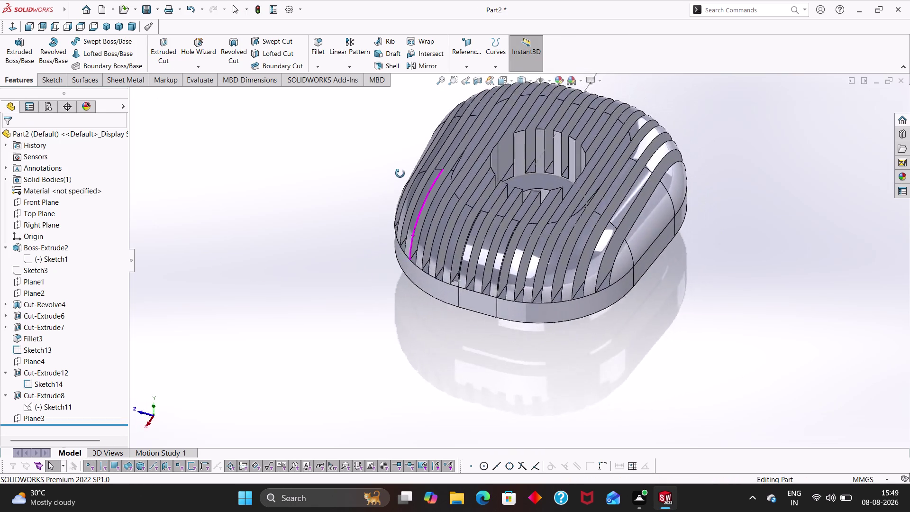
middle_drag(398, 175, 362, 159)
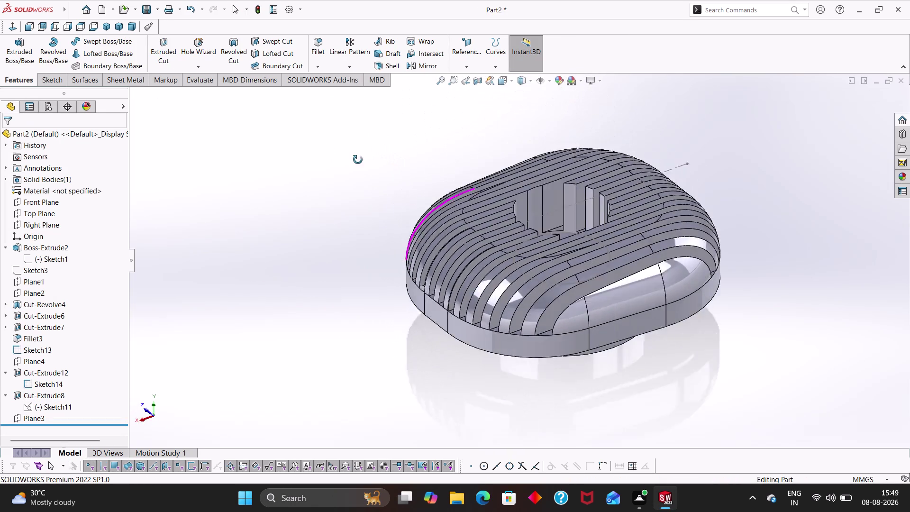
middle_drag(361, 158, 352, 164)
click(329, 255)
scroll(up, 3)
middle_drag(402, 280, 452, 383)
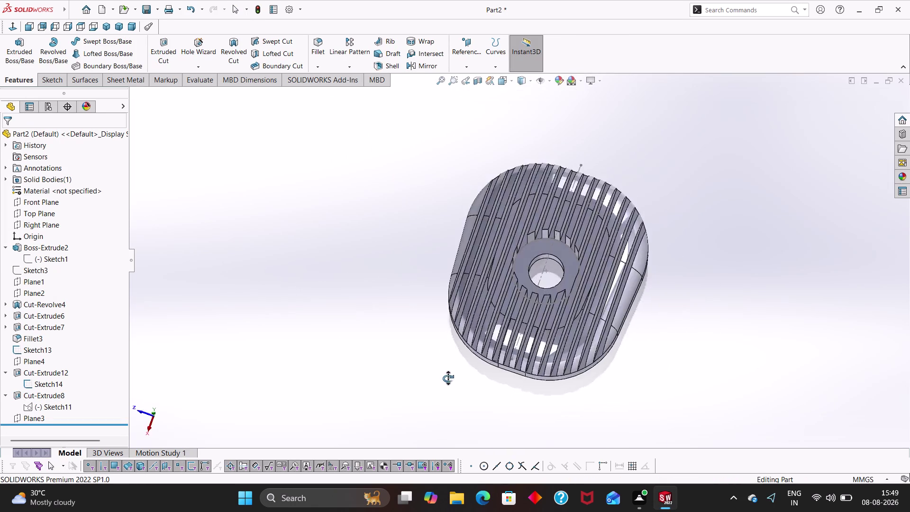
middle_drag(452, 383, 414, 164)
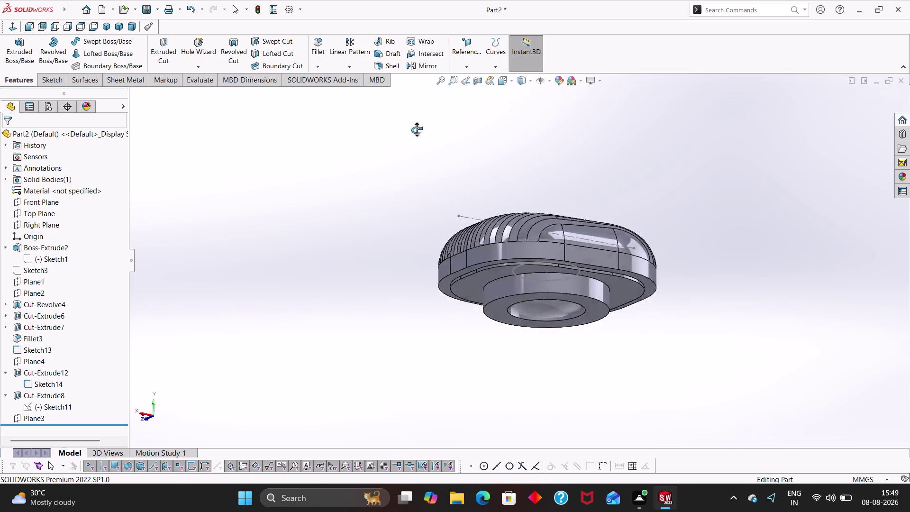
middle_drag(414, 164, 418, 320)
key(Escape)
key(Escape)
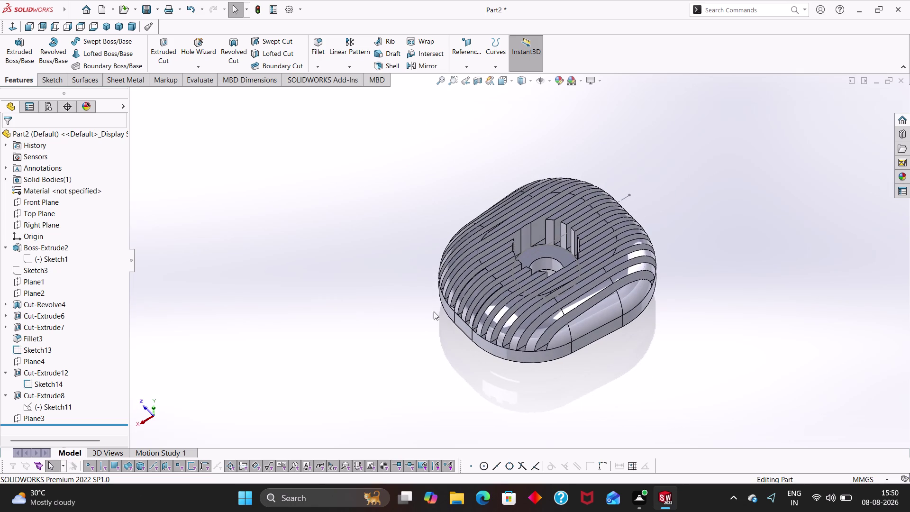
key(Escape)
key(Escape)
key(Escape)
Orbit to the underside showing the through-hole, then round to the slotted top.
middle_drag(671, 357, 691, 135)
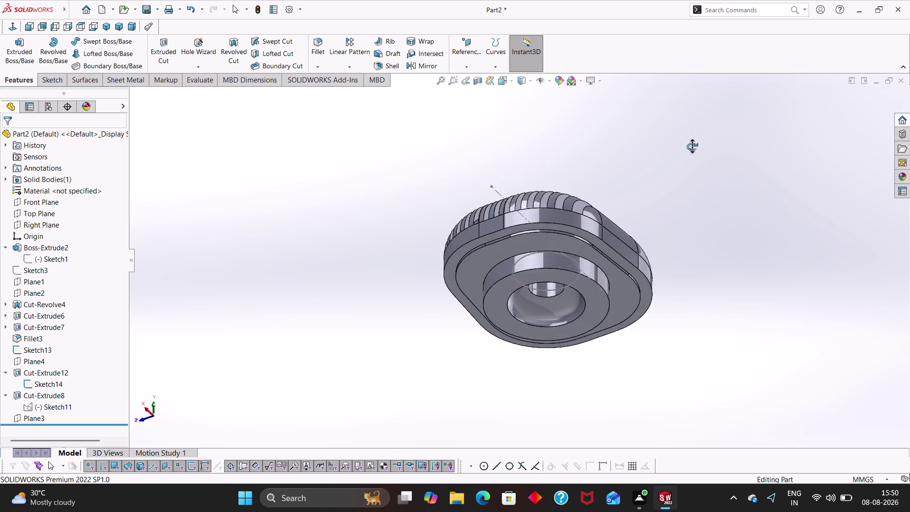
middle_drag(691, 136, 639, 190)
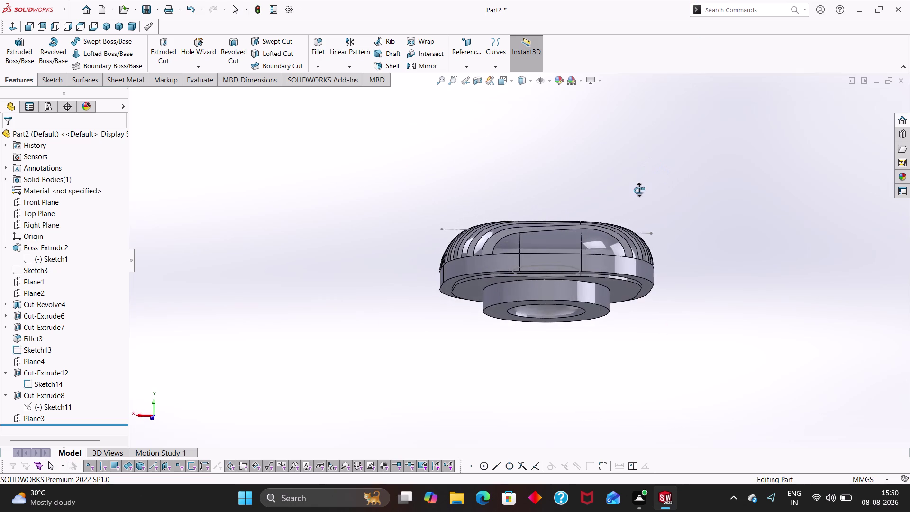
middle_drag(639, 190, 600, 365)
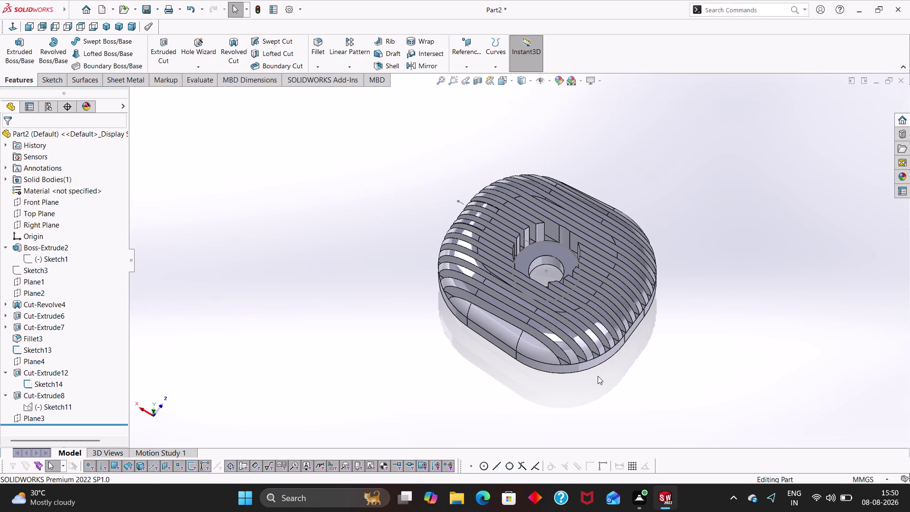
middle_drag(673, 272, 662, 0)
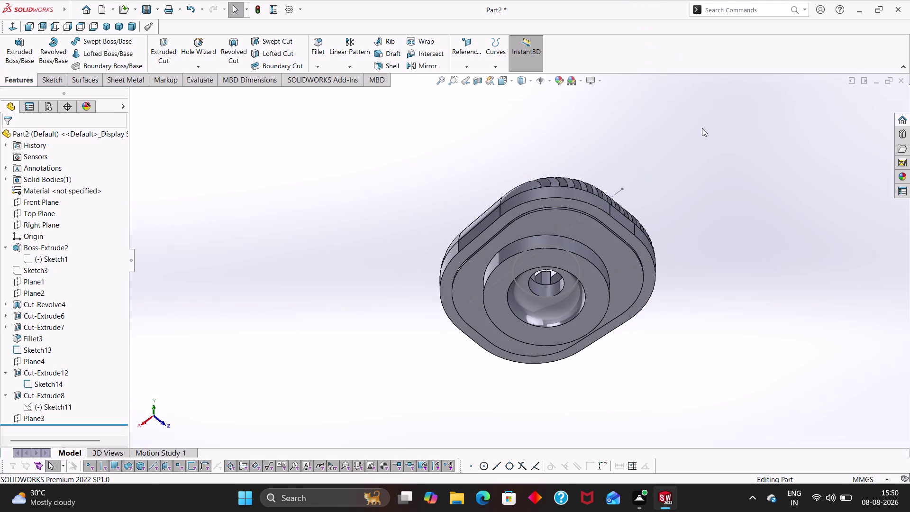
middle_drag(662, 459, 652, 346)
middle_drag(650, 348, 639, 192)
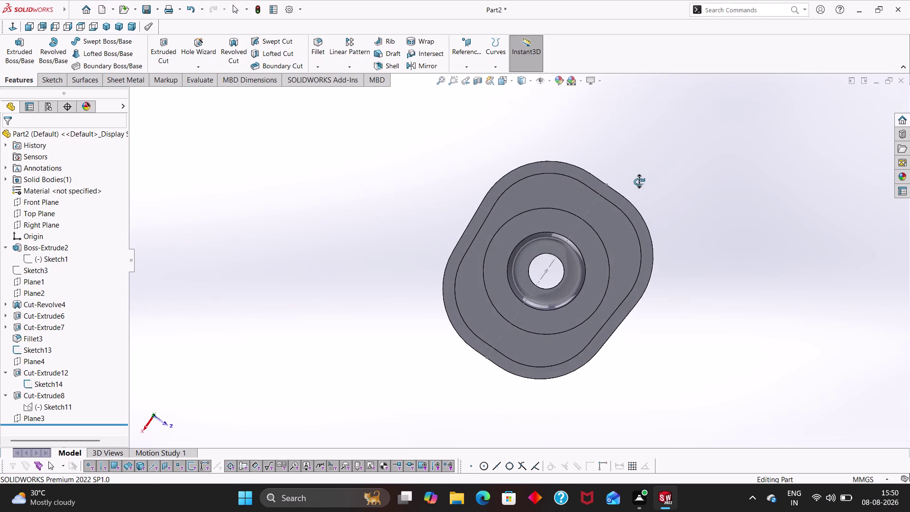
middle_drag(639, 191, 681, 257)
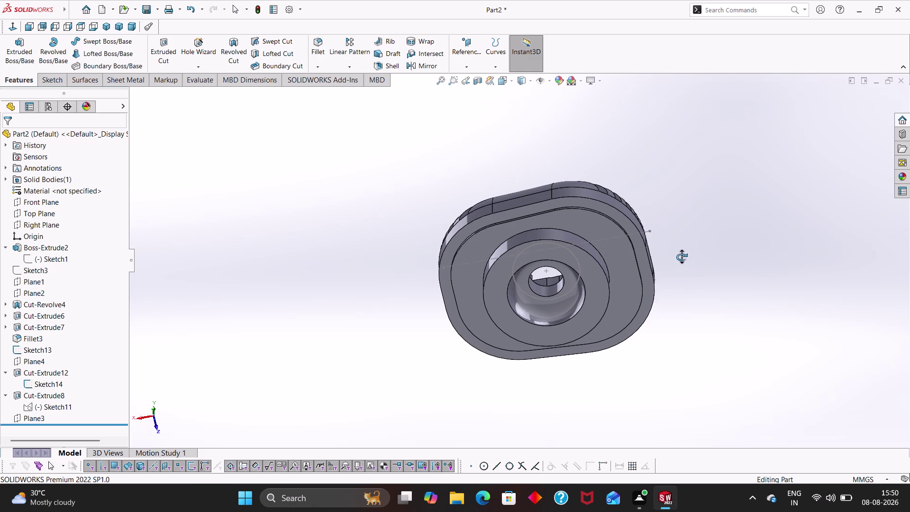
middle_drag(681, 257, 681, 258)
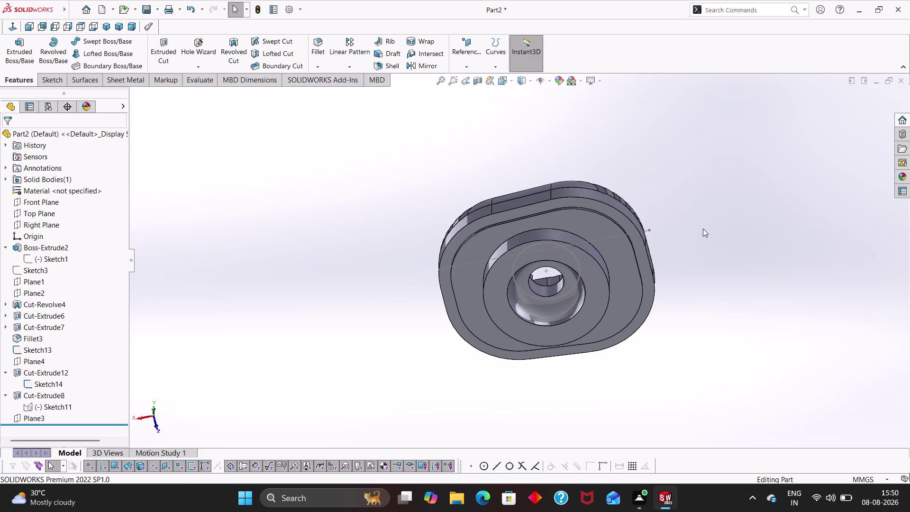
middle_drag(703, 228, 649, 423)
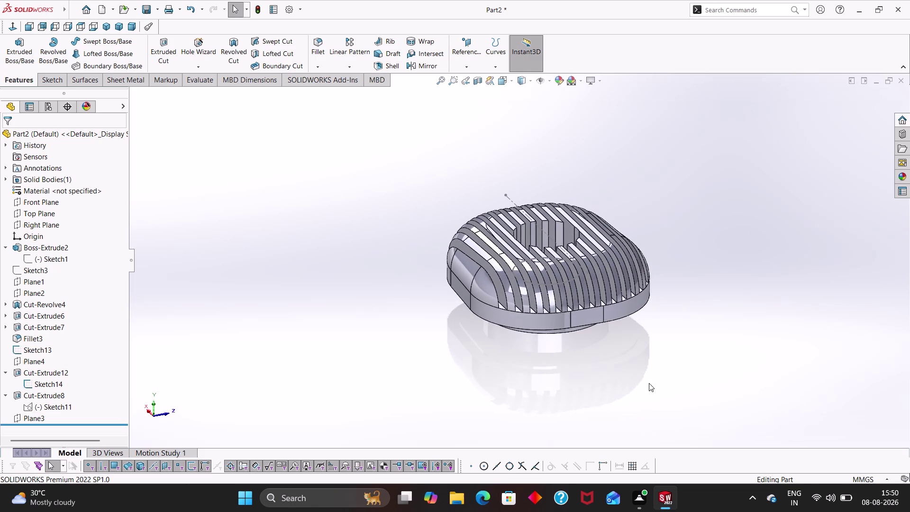
middle_drag(625, 213, 669, 291)
click(750, 286)
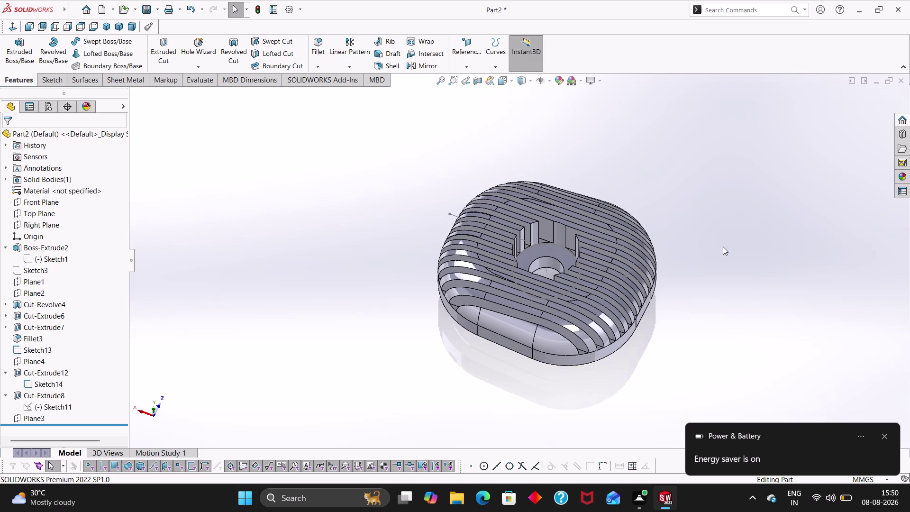
key(Escape)
key(Escape)
key(Escape)
click(737, 266)
click(887, 438)
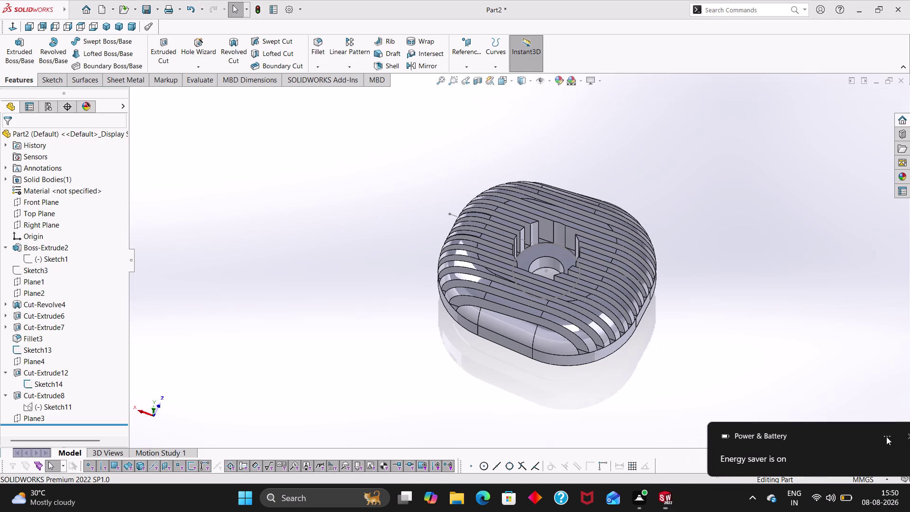
click(453, 214)
Use Select Other to pick Line1@Sketch13 and read its 35 mm length.
right_click(453, 213)
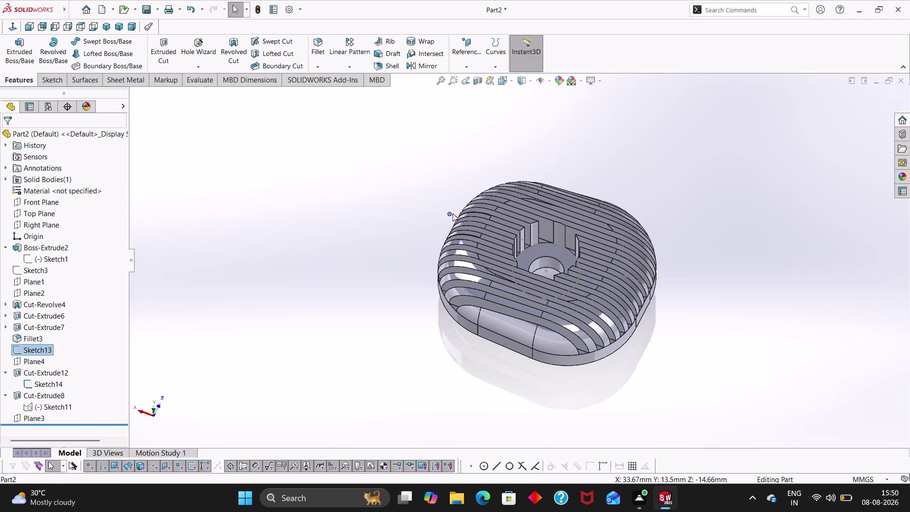
click(467, 202)
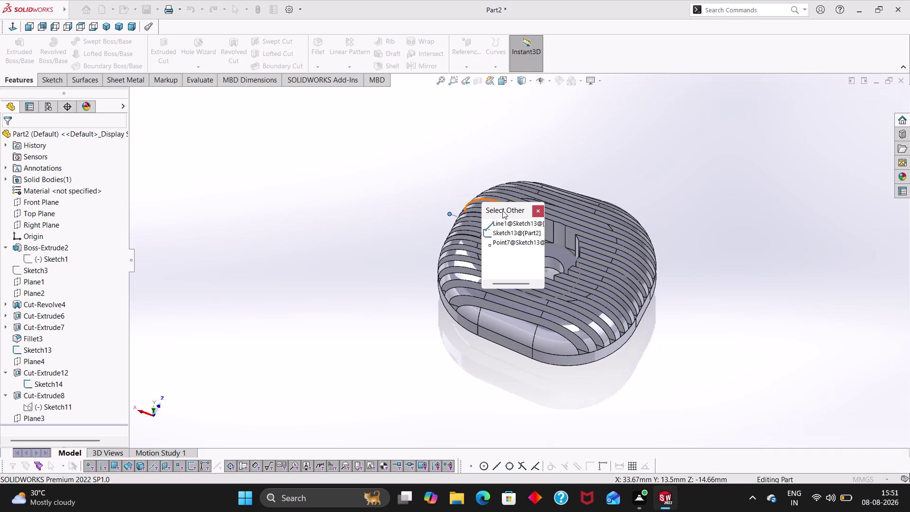
click(540, 208)
click(455, 215)
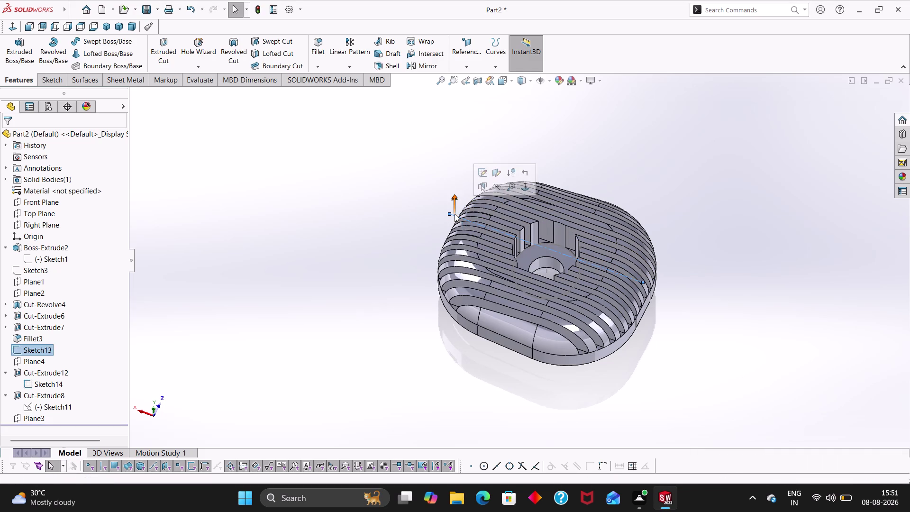
click(501, 185)
click(675, 247)
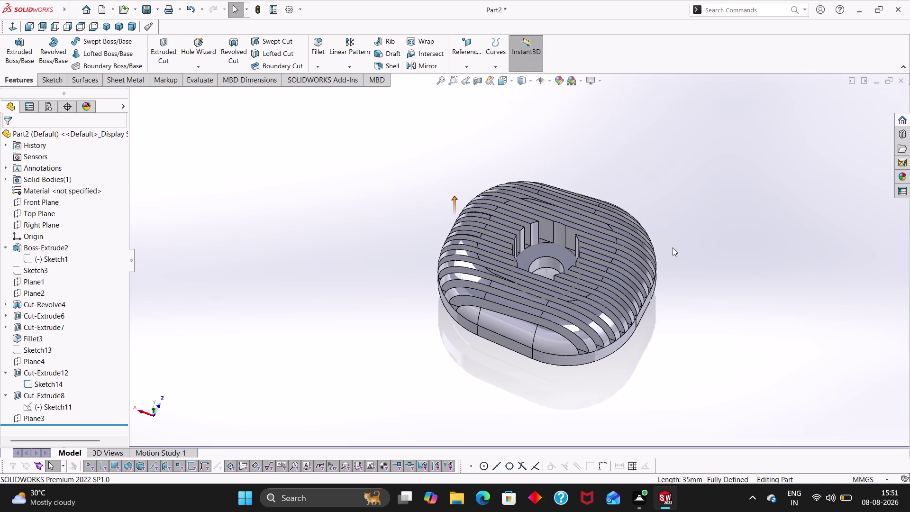
scroll(down, 3)
scroll(up, 3)
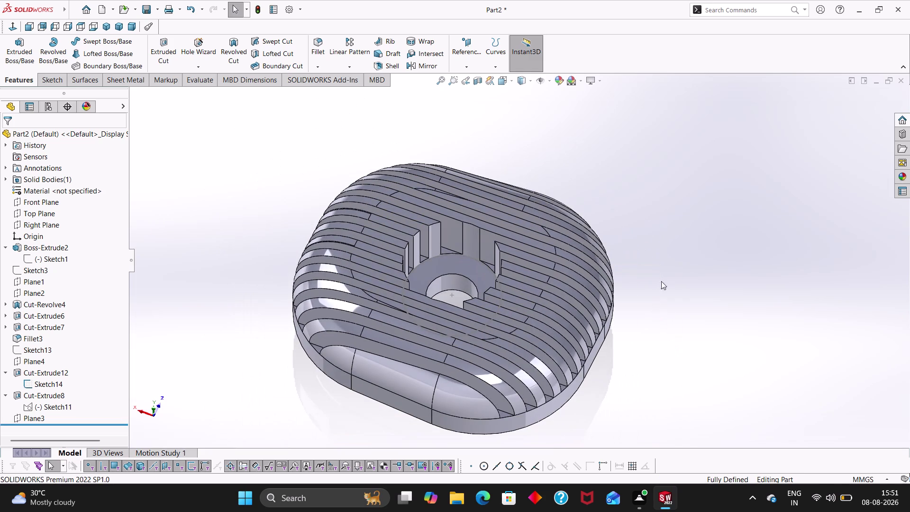